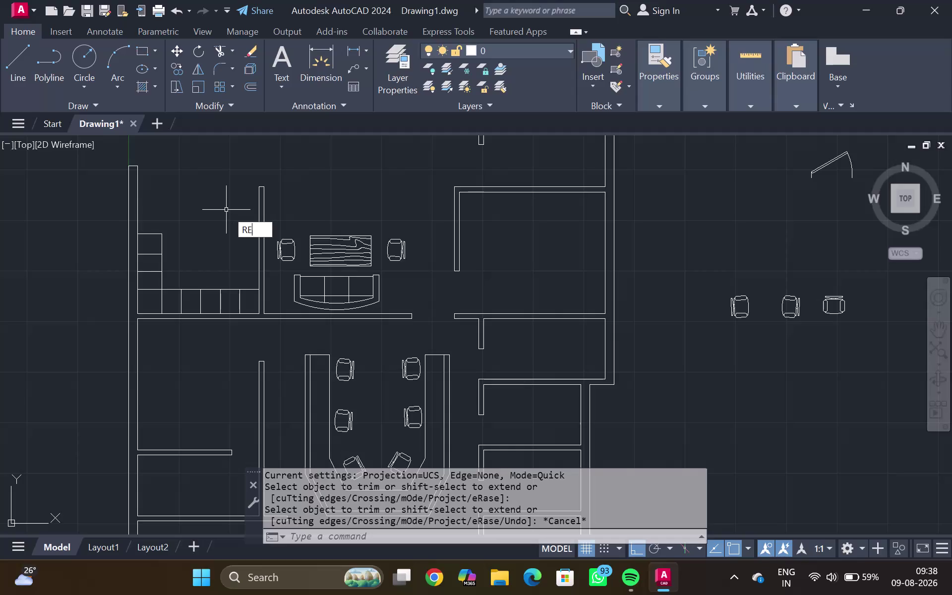
Draw a rectangle between two corners in the top-left room.
key(c)
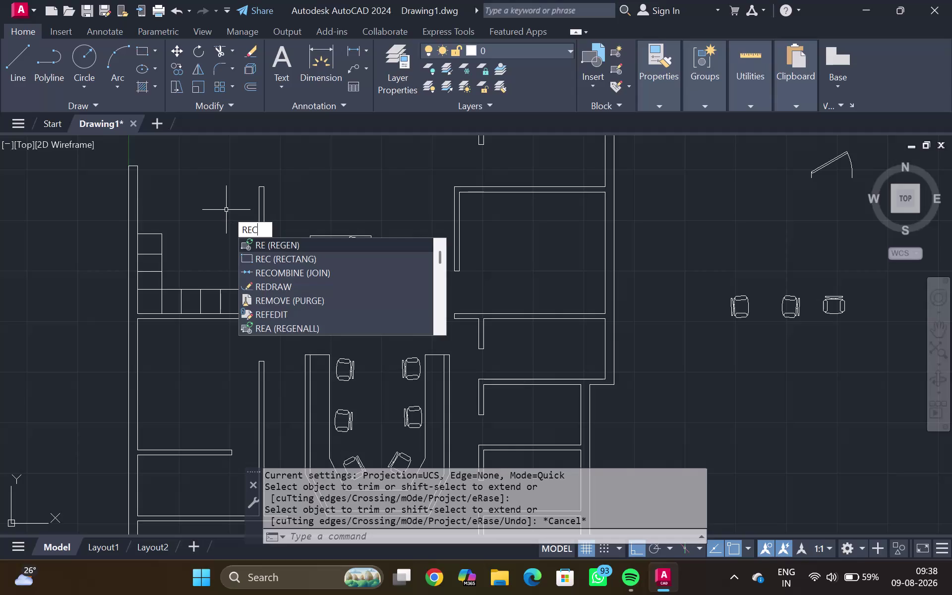
key(Return)
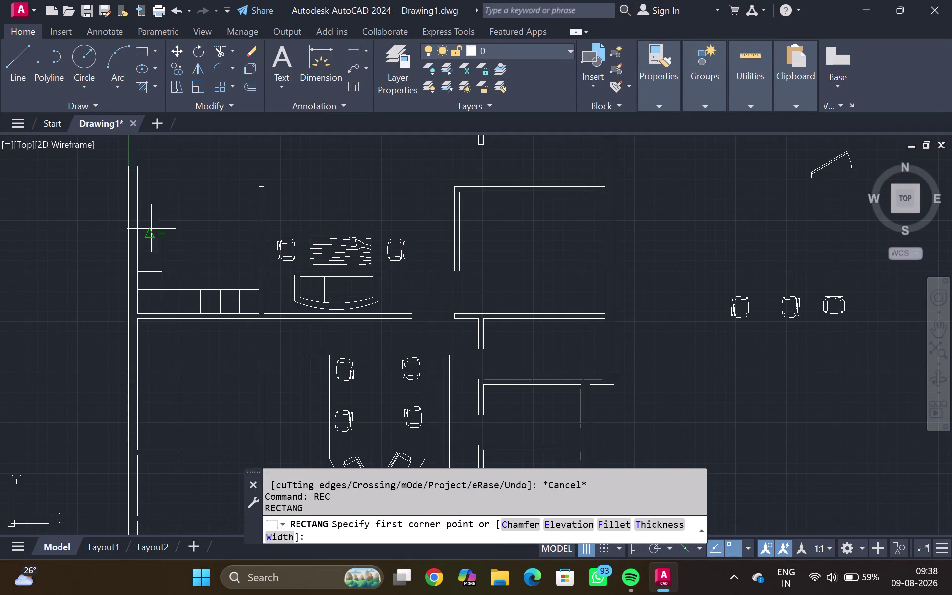
scroll(up, 3)
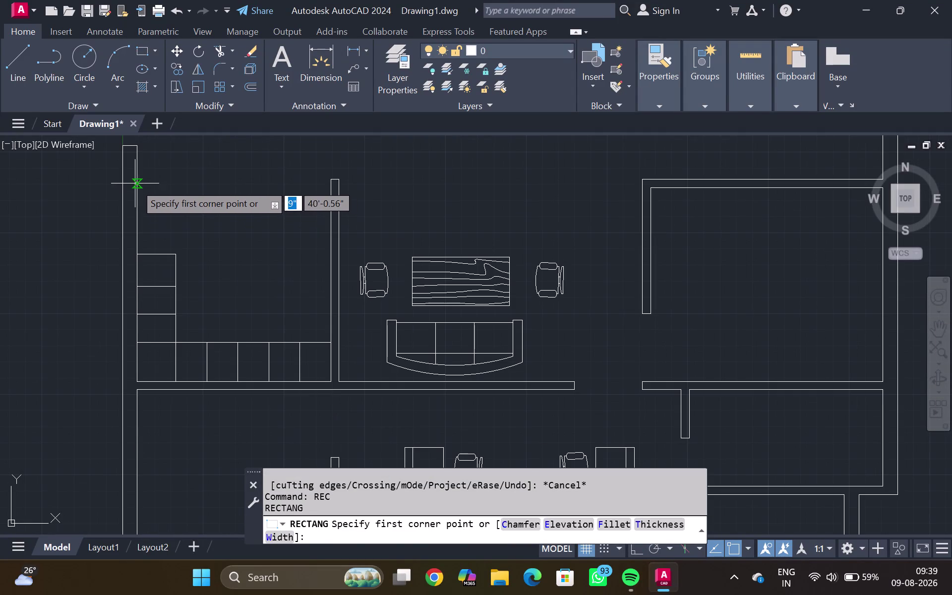
click(134, 184)
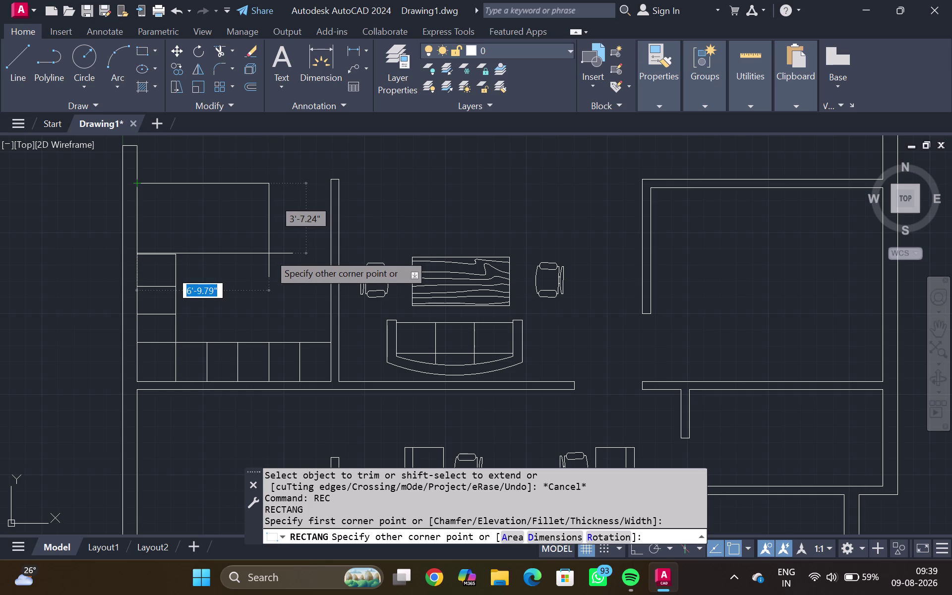
scroll(up, 3)
click(262, 255)
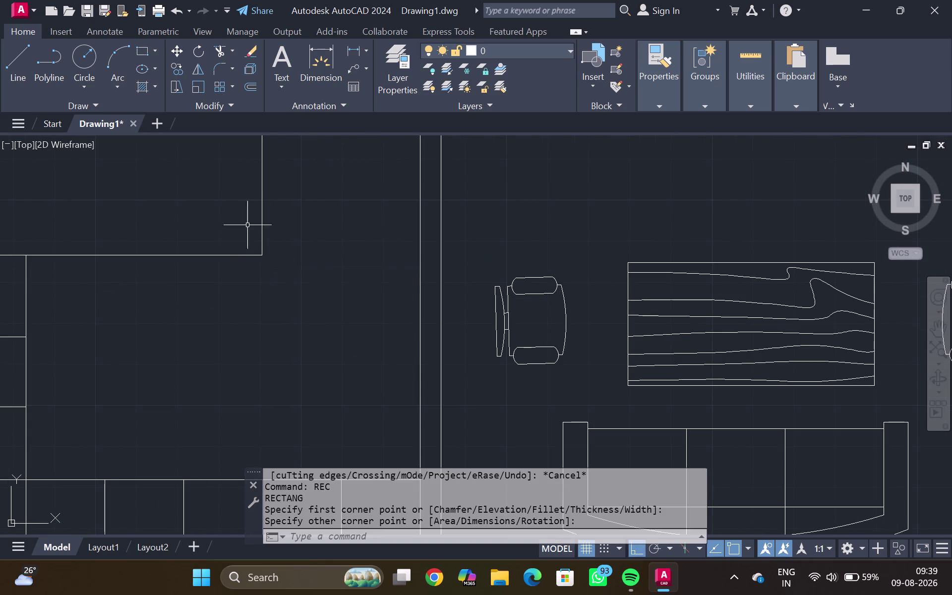
key(Escape)
scroll(down, 3)
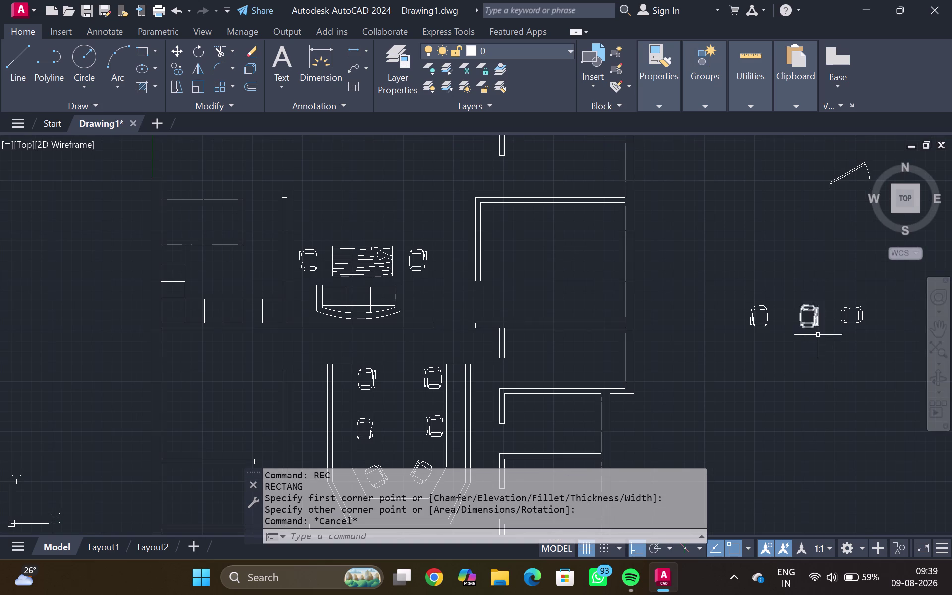
Lower the rectangle's top corners with grips to make a slim counter.
click(225, 201)
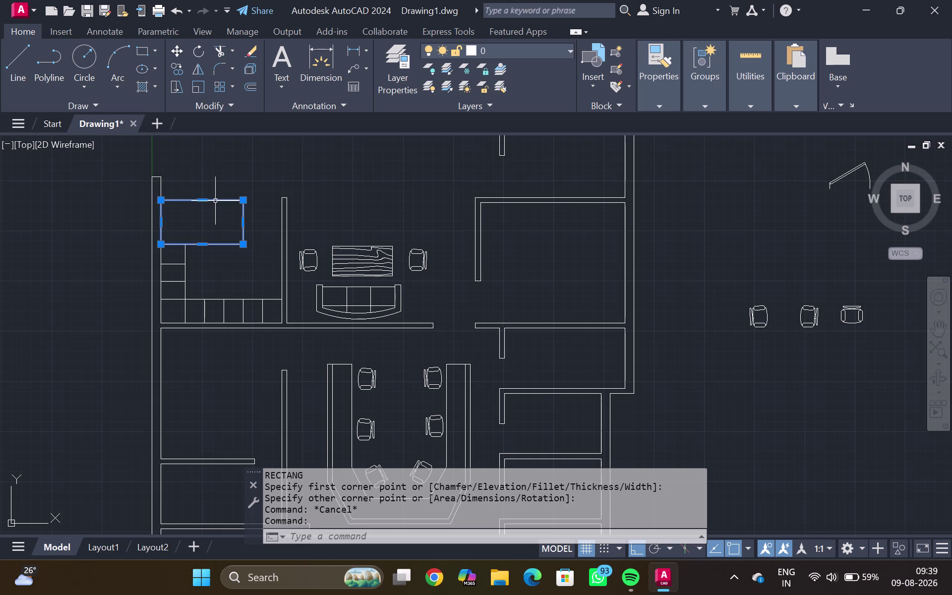
click(163, 201)
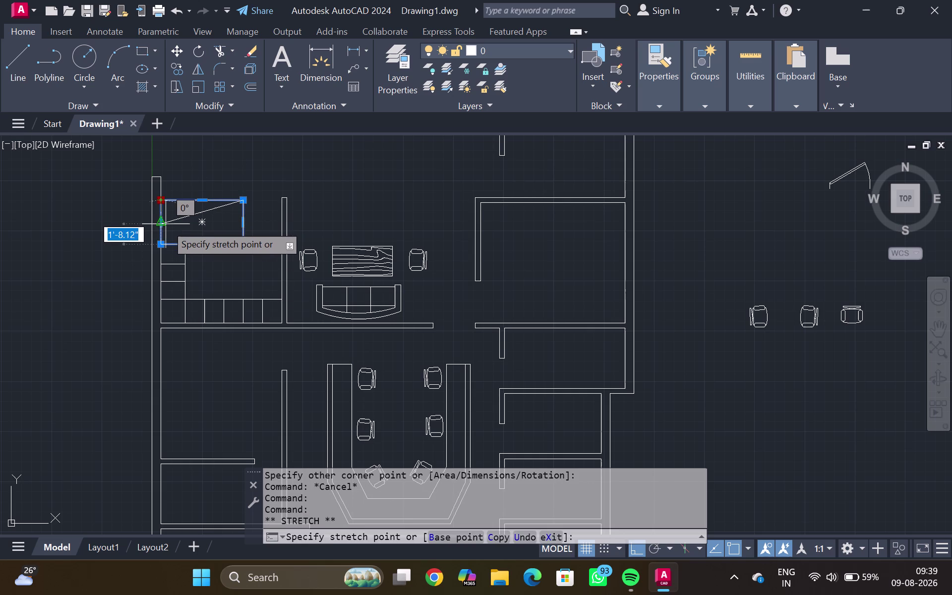
click(162, 222)
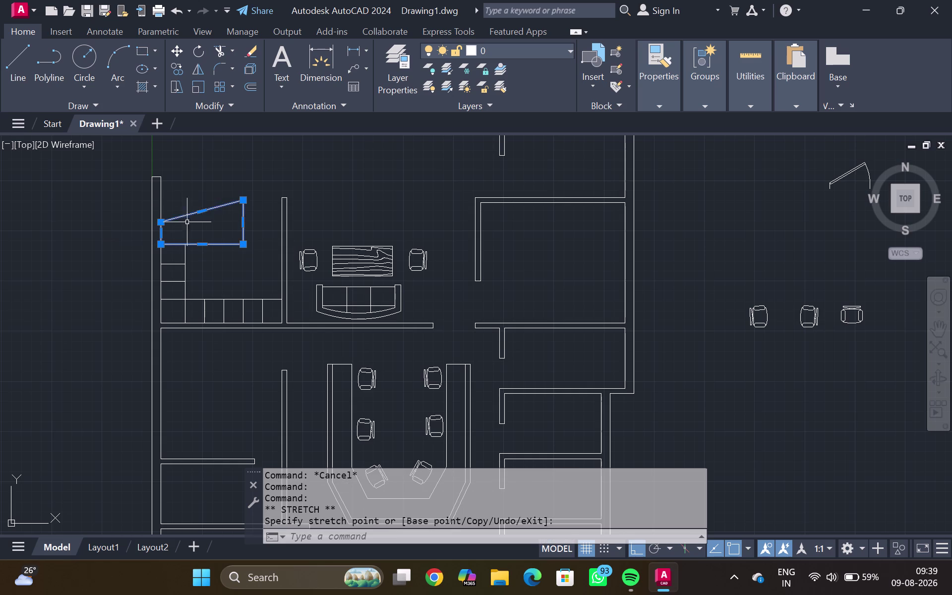
click(244, 199)
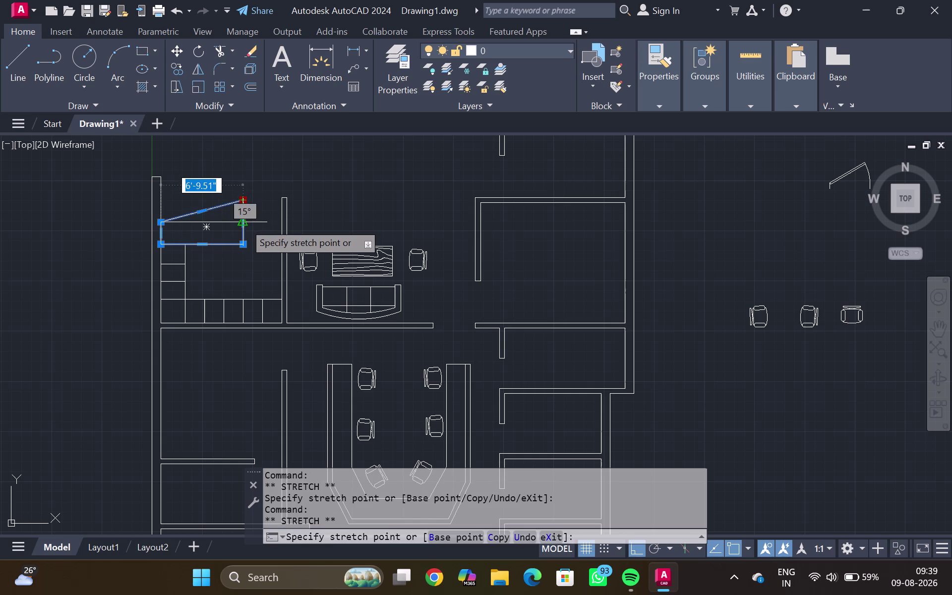
click(244, 223)
key(Escape)
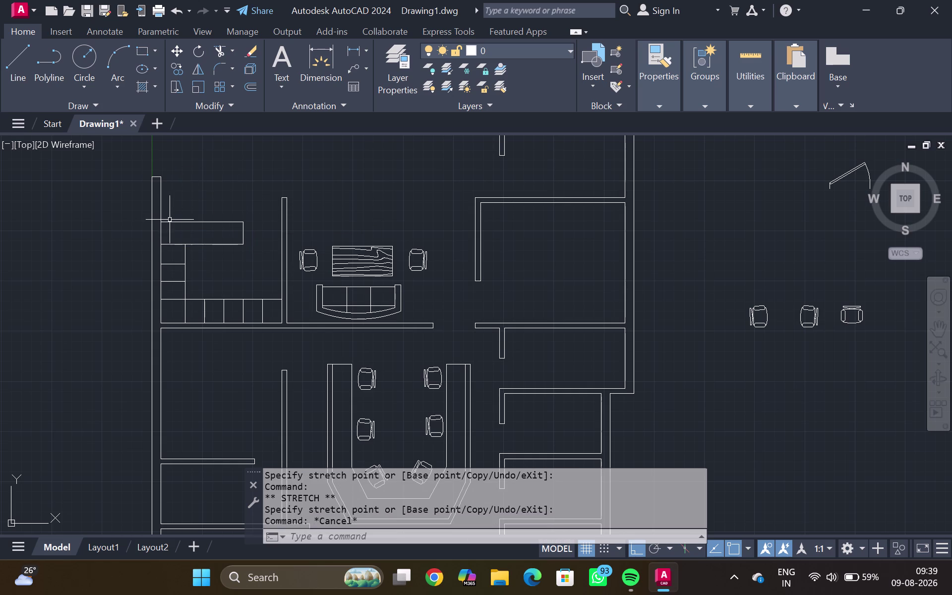
click(851, 305)
text(CO)
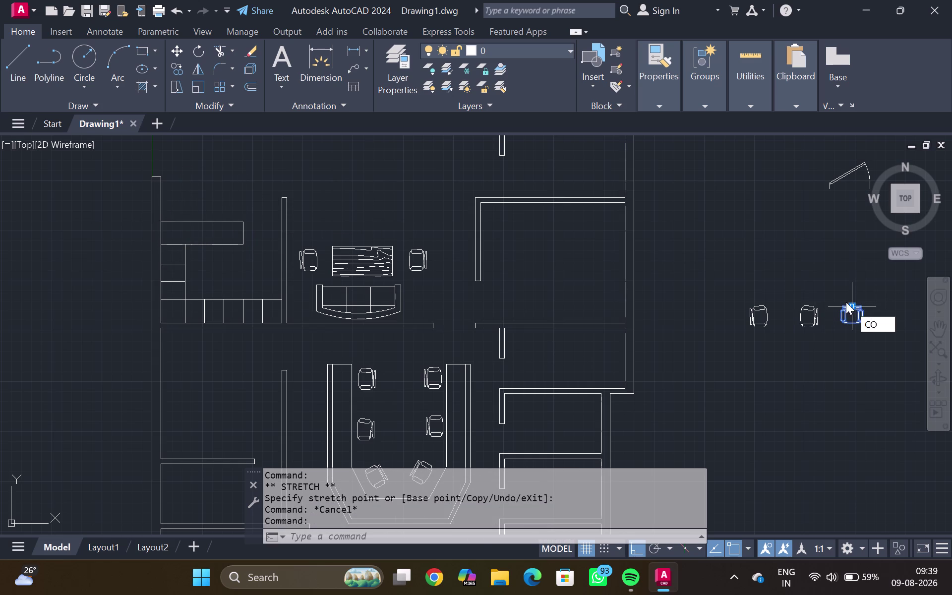
Copy the spare chair to three positions in a row above the counter.
key(Return)
click(852, 306)
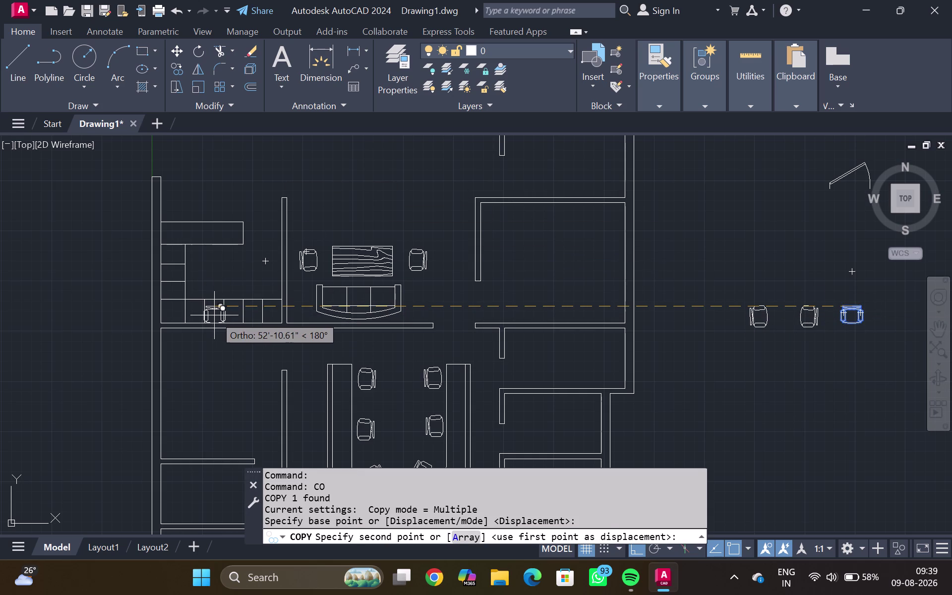
key(F8)
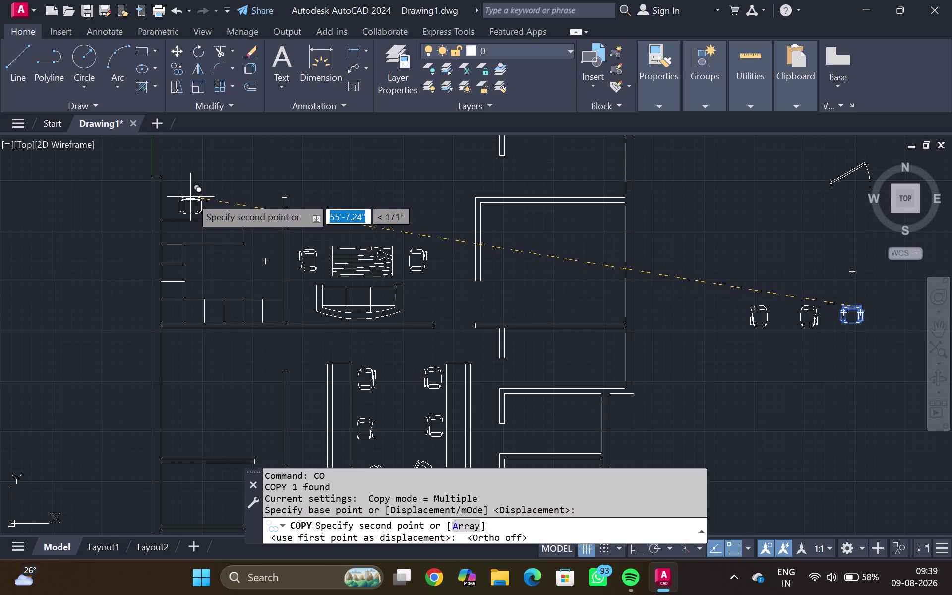
scroll(up, 3)
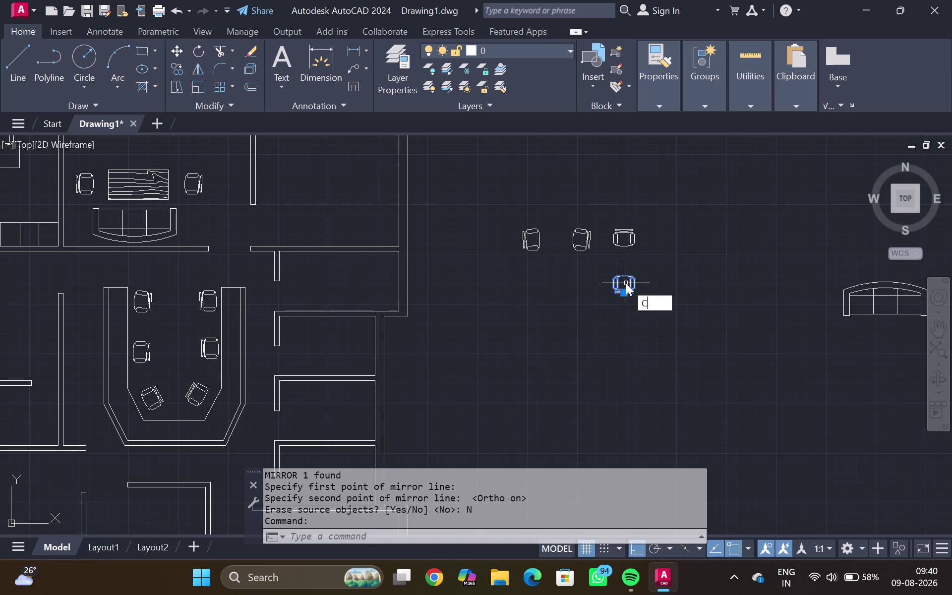
Copy the flipped chair to a spot below the counter.
text(O)
key(Return)
click(621, 293)
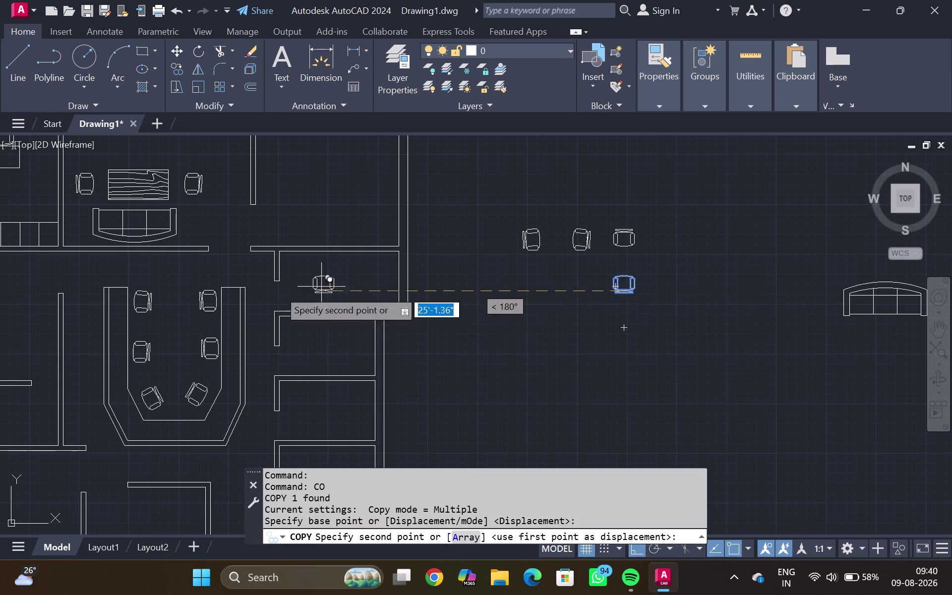
scroll(down, 3)
middle_drag(8, 270, 378, 293)
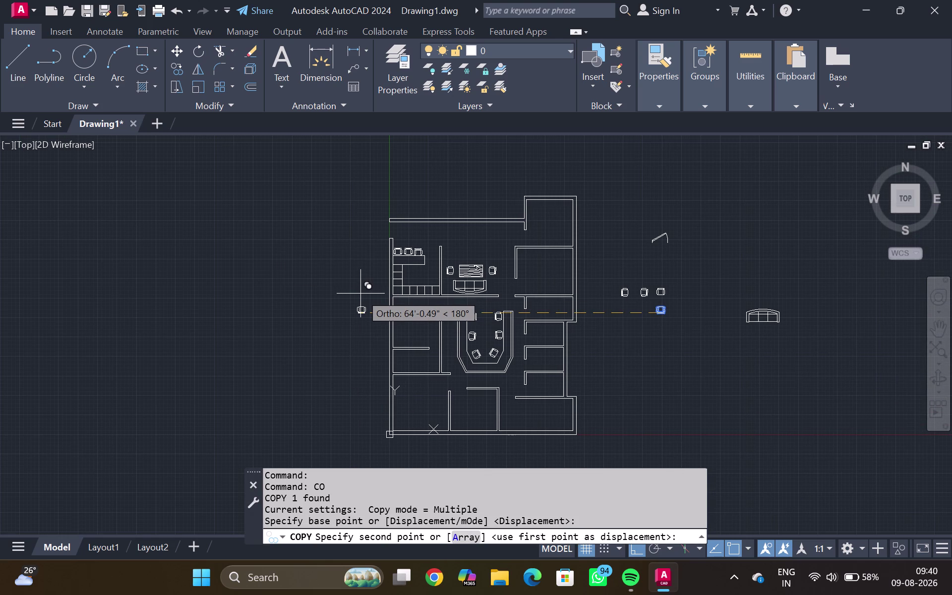
key(F8)
scroll(up, 3)
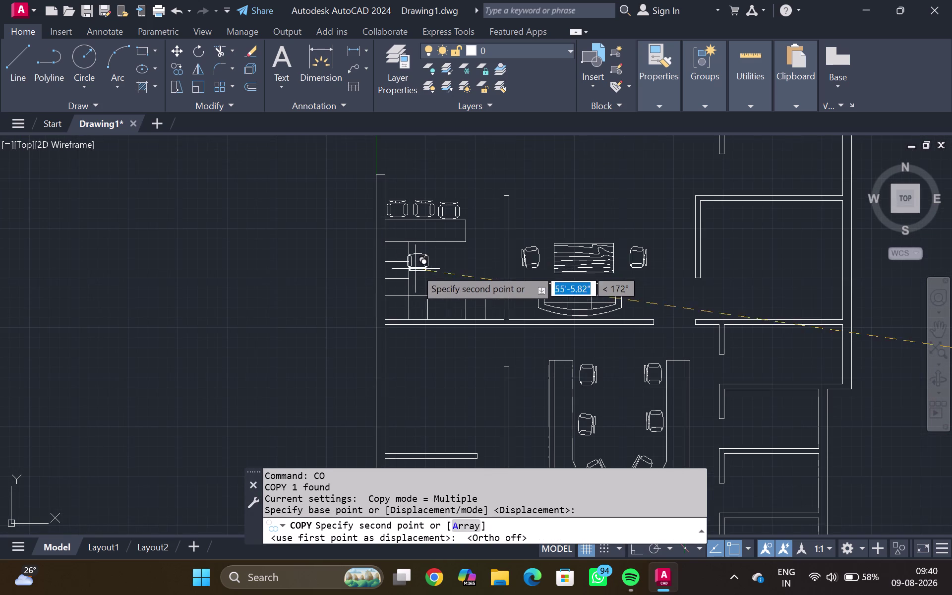
click(429, 265)
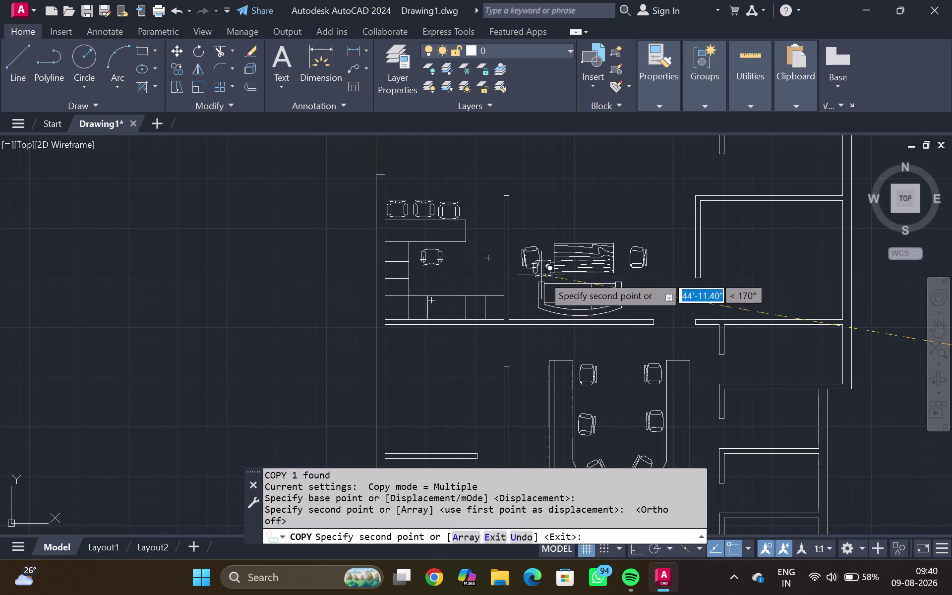
key(Escape)
scroll(down, 3)
middle_drag(639, 320, 594, 218)
scroll(up, 3)
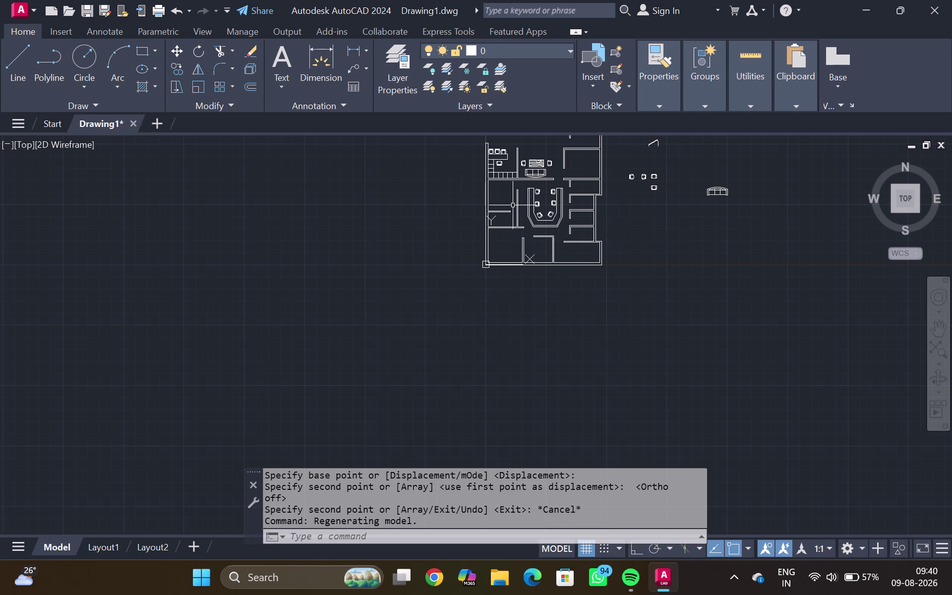
Draw a tall rectangle against the wall as the desk's left side.
scroll(up, 3)
middle_drag(478, 189, 475, 247)
scroll(up, 3)
scroll(up, 3)
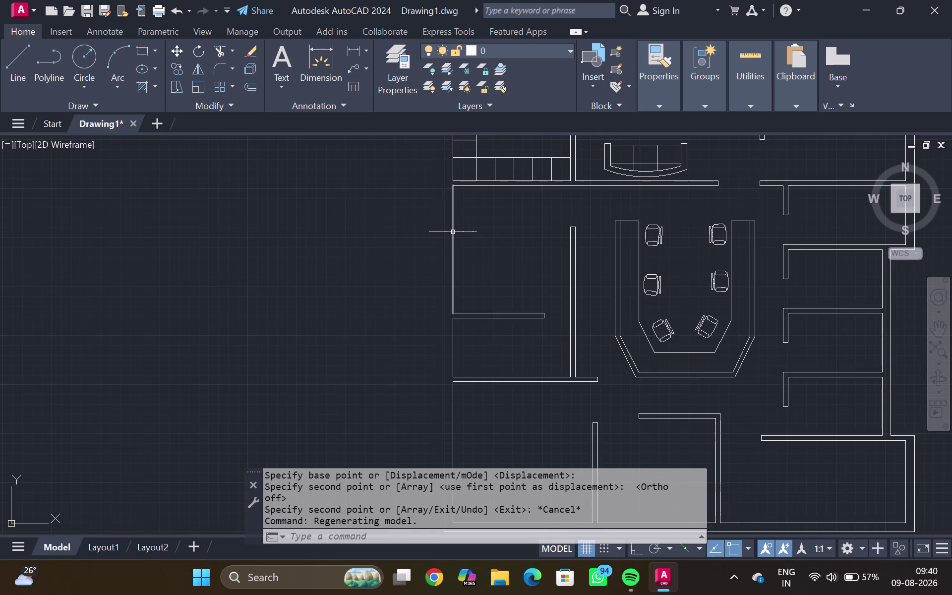
key(r)
text(EC)
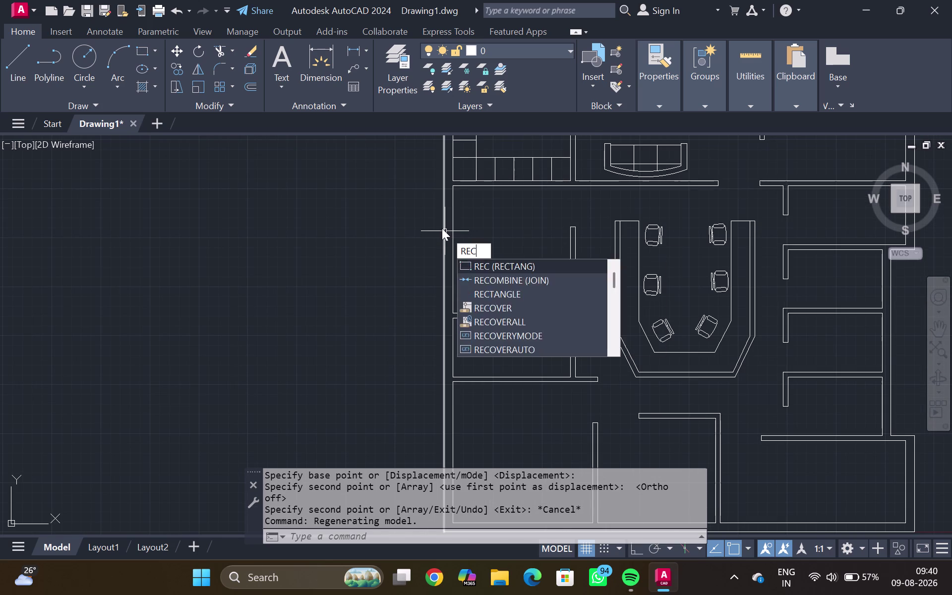
key(Return)
click(453, 234)
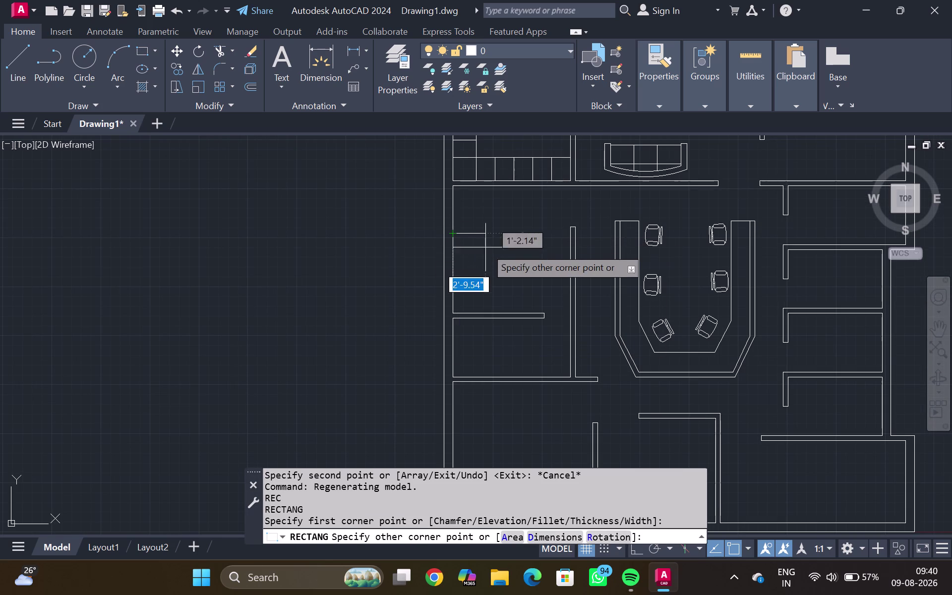
scroll(up, 3)
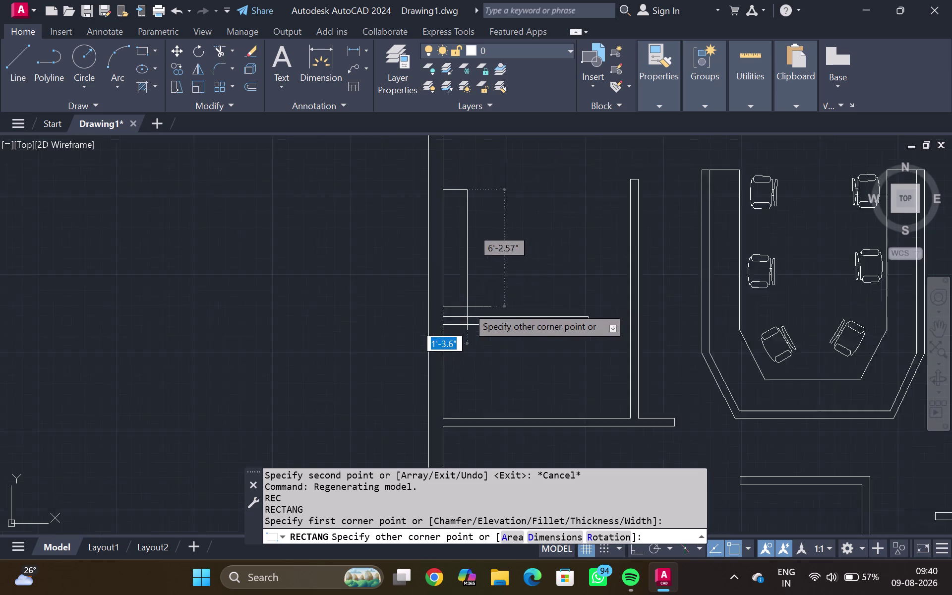
click(464, 322)
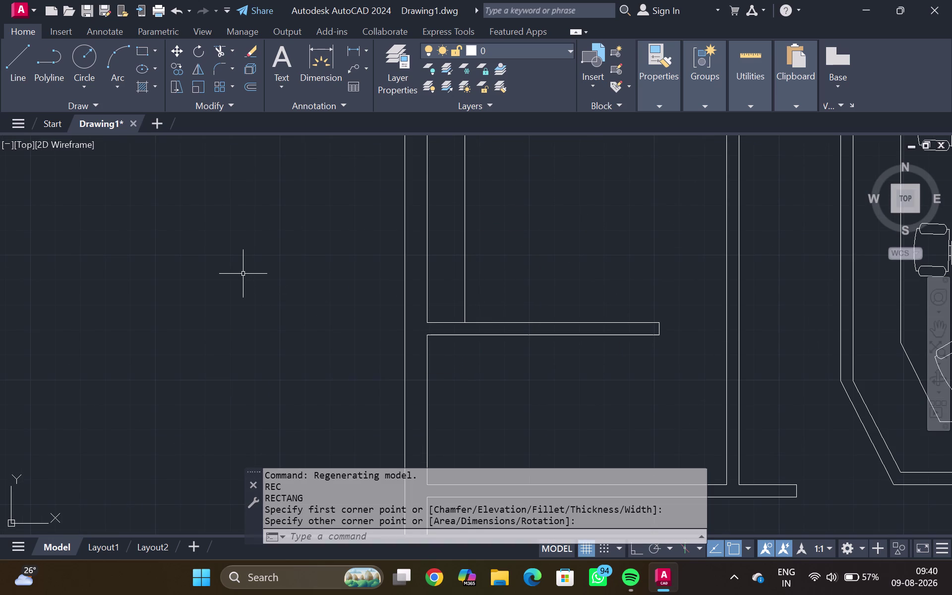
Draw the small connecting rectangle at the desk's inner corner.
text(REC)
key(Return)
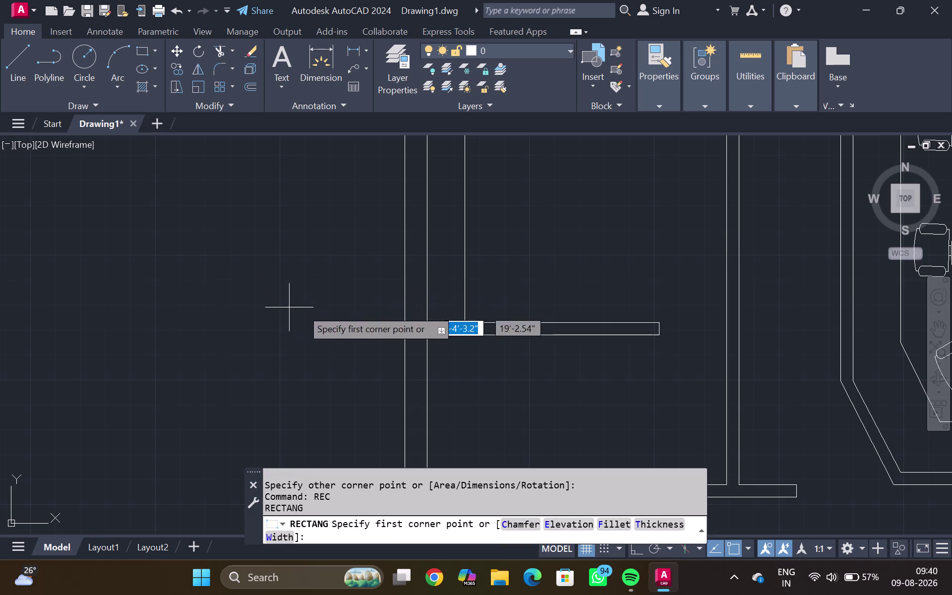
click(469, 325)
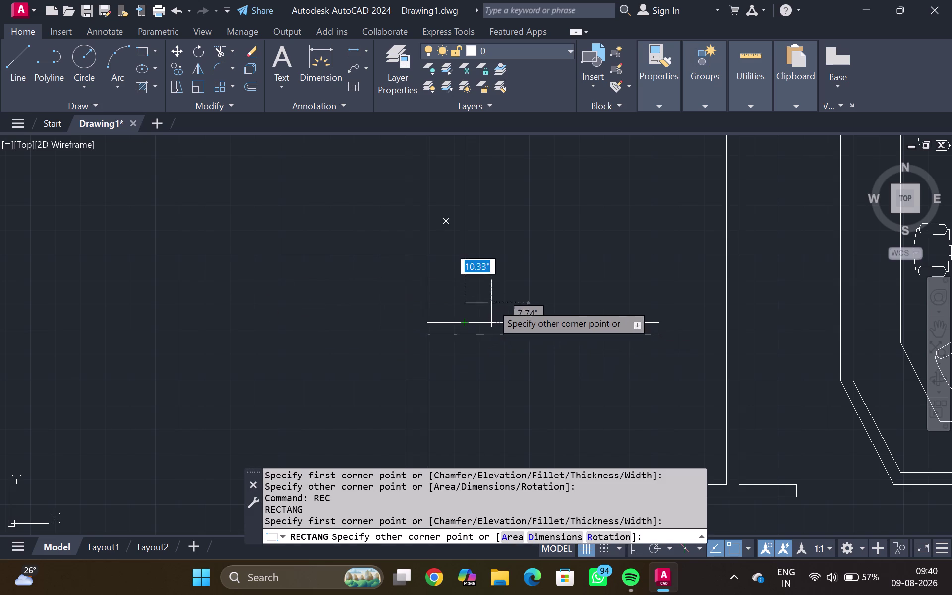
click(529, 292)
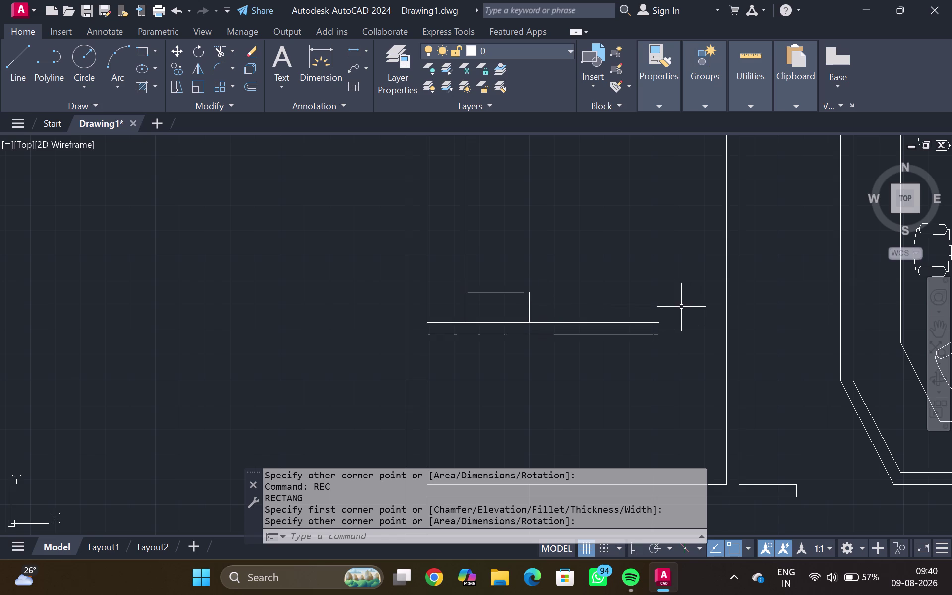
Draw a tall rectangle as the desk's right side.
key(t)
key(BackSpace)
text(REC)
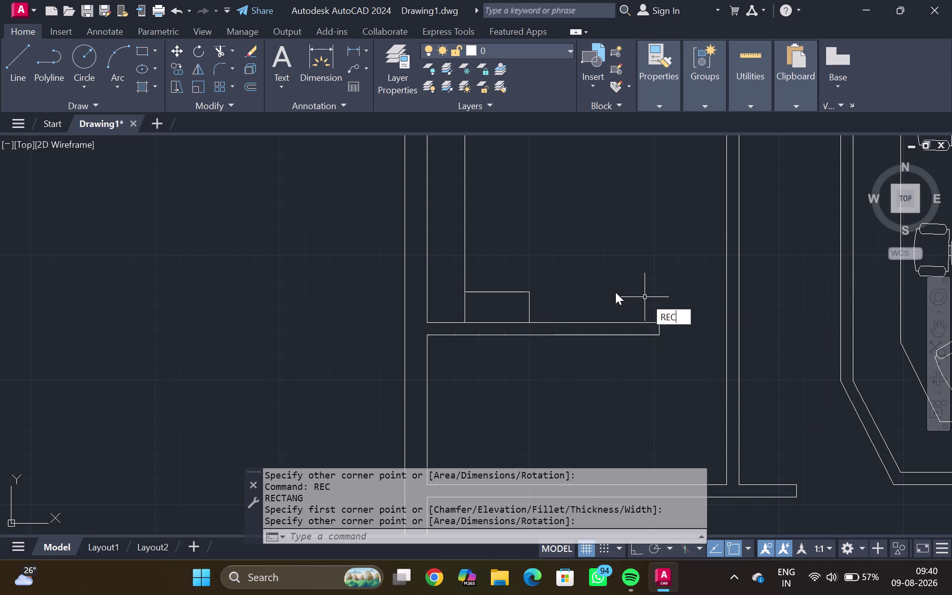
key(Return)
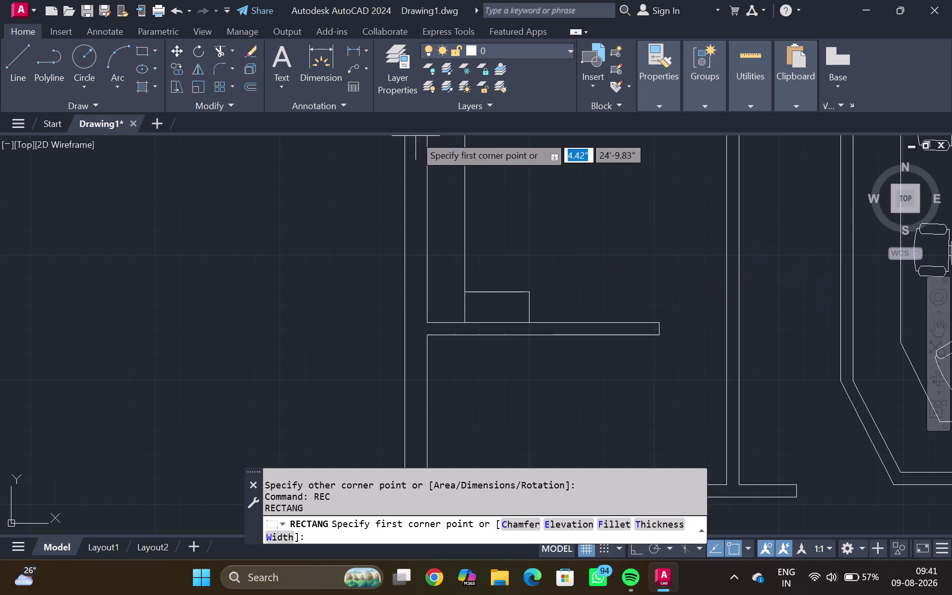
middle_drag(460, 195, 462, 312)
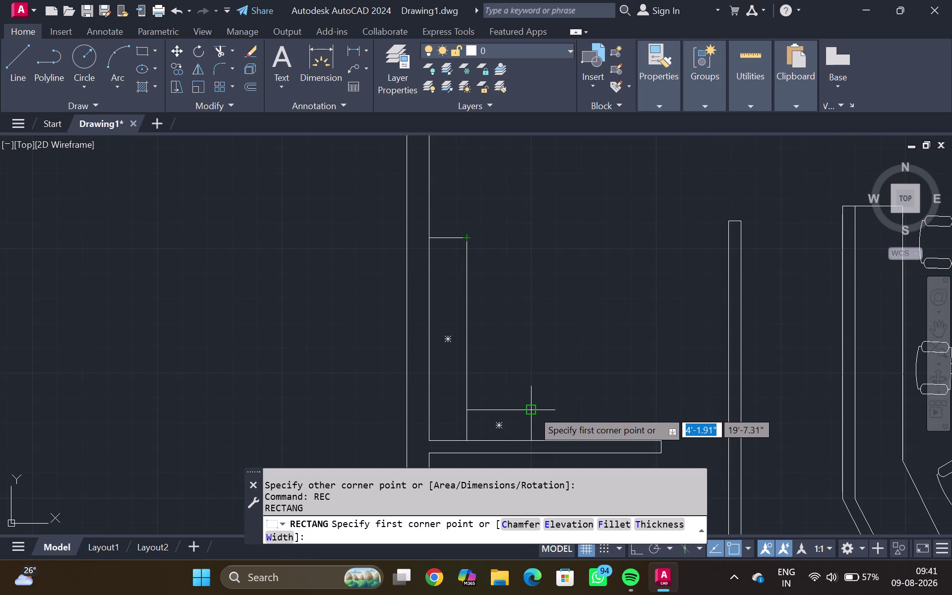
click(528, 236)
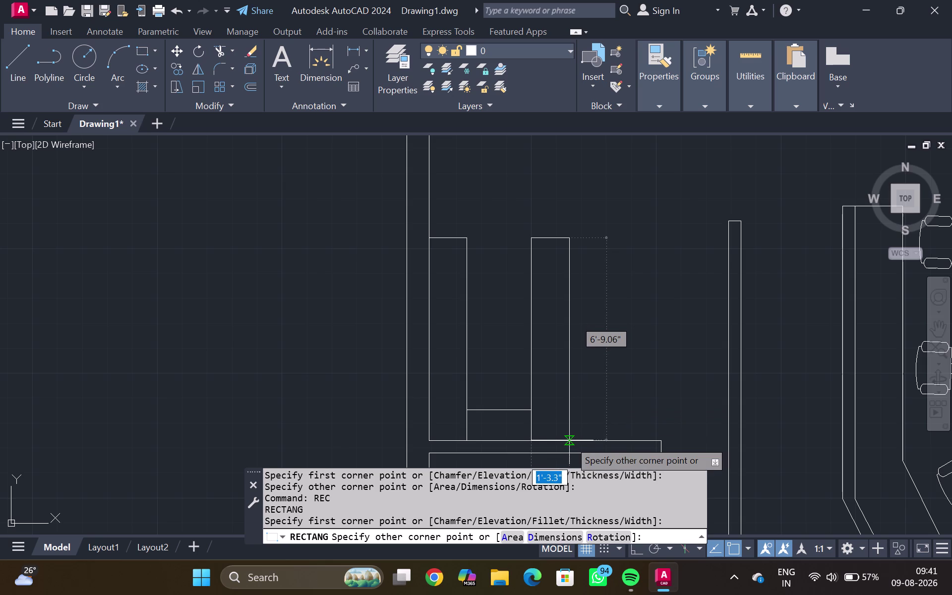
click(570, 441)
key(Escape)
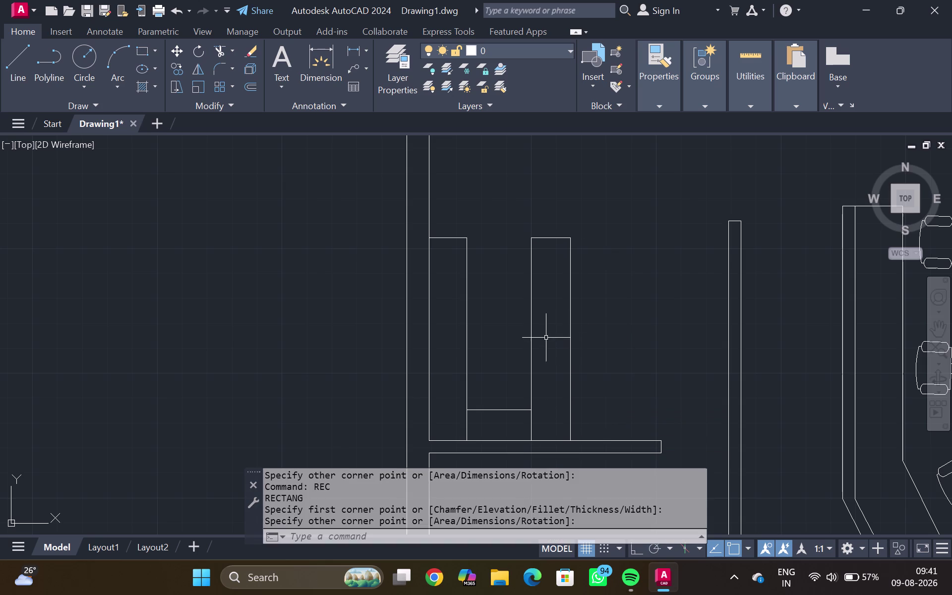
Pan back to the conference table and select a chair.
scroll(down, 3)
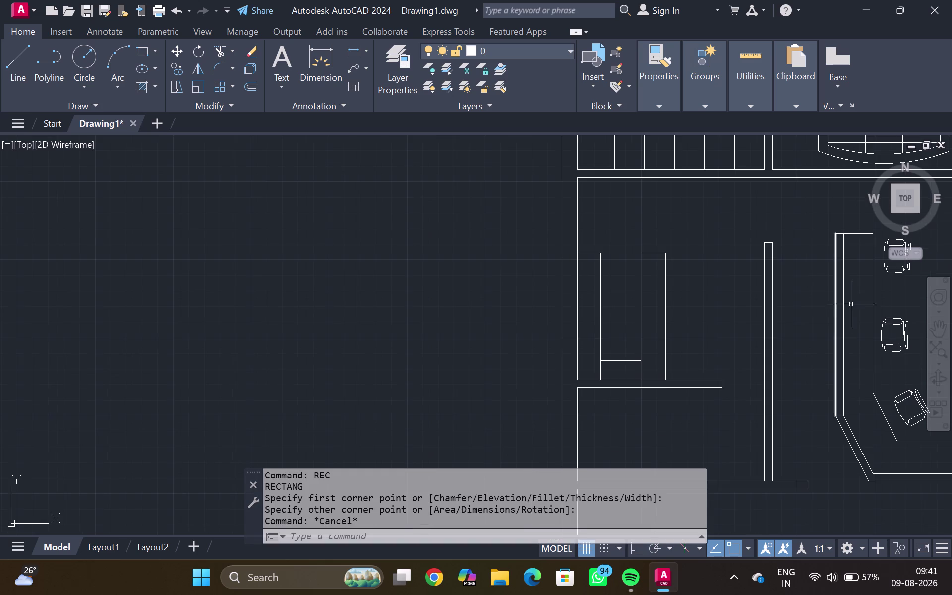
scroll(down, 3)
middle_drag(823, 316, 690, 311)
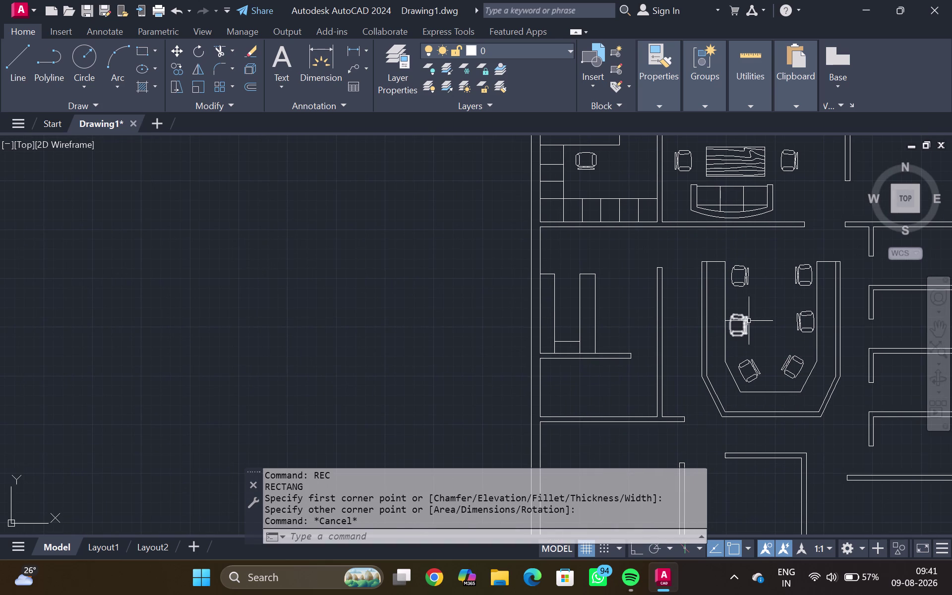
click(746, 321)
Copy the conference chair to three positions along the desk.
key(c)
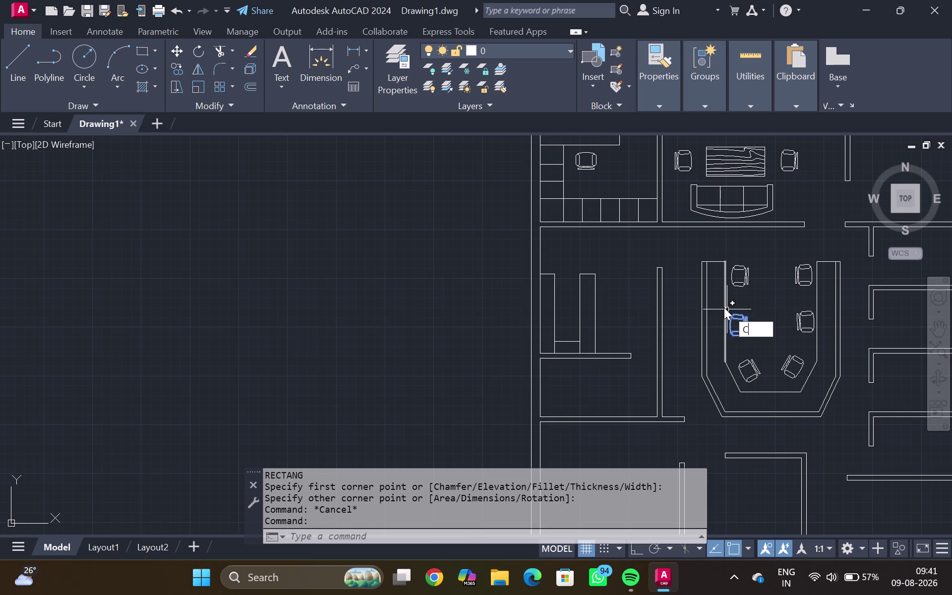
key(o)
key(Return)
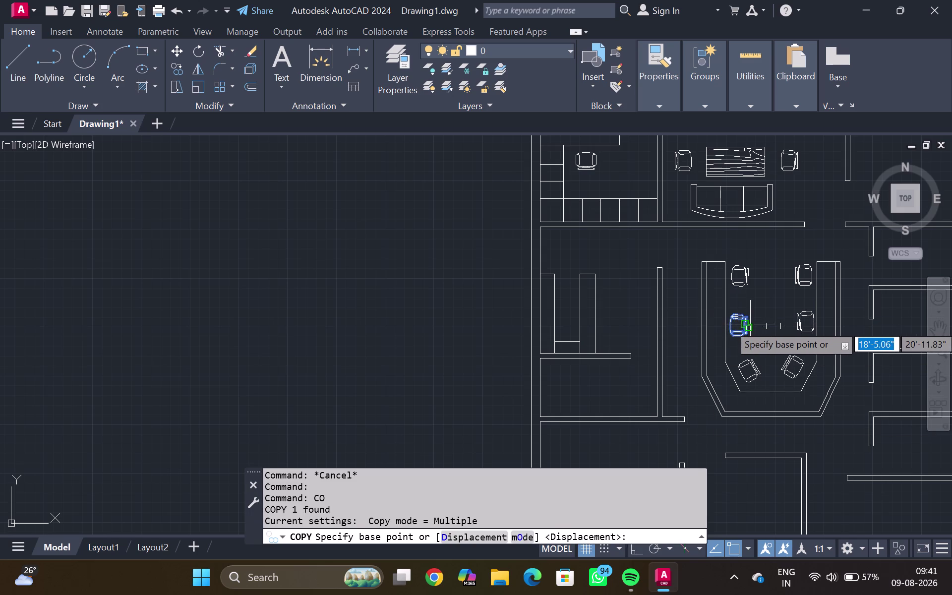
click(750, 324)
scroll(up, 3)
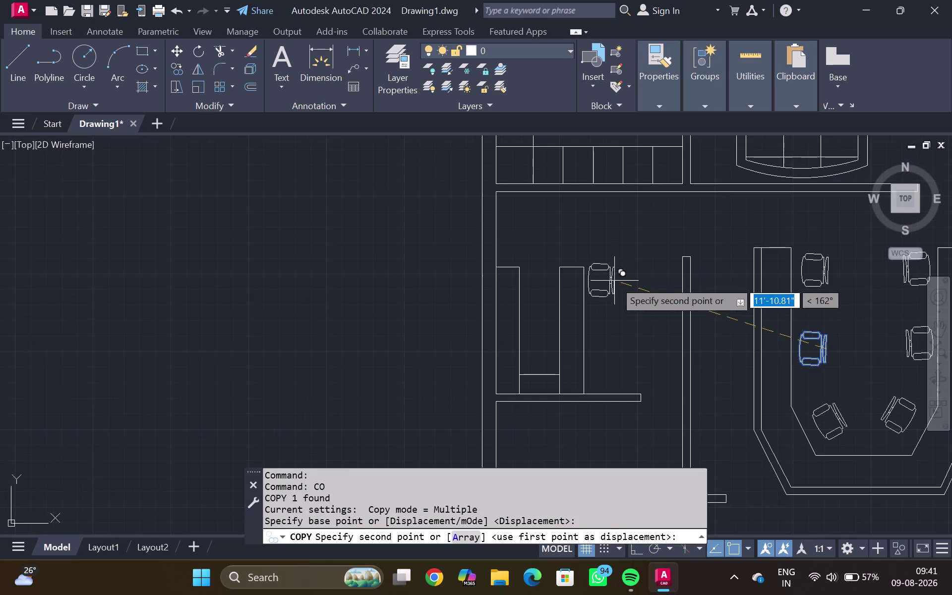
click(615, 288)
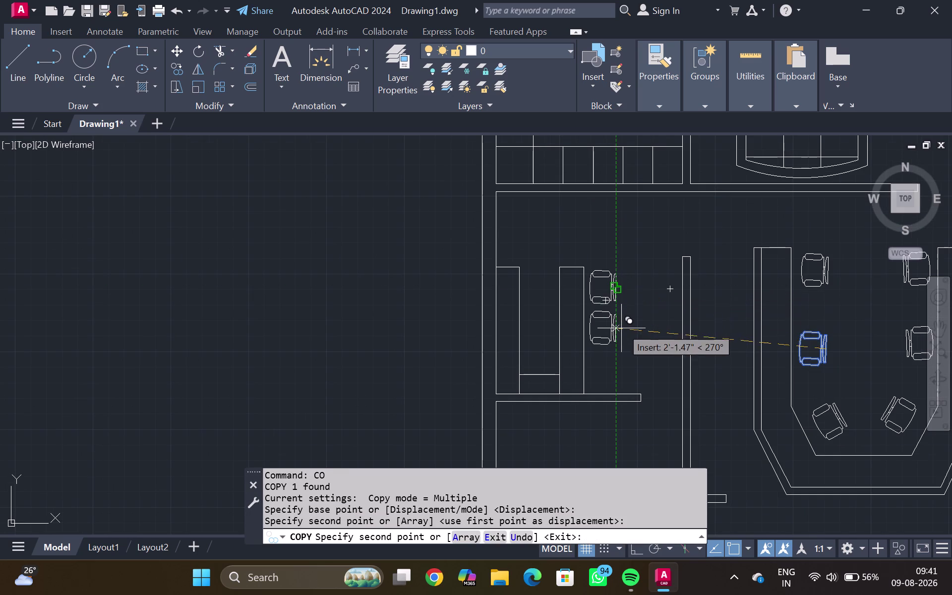
click(621, 328)
click(616, 369)
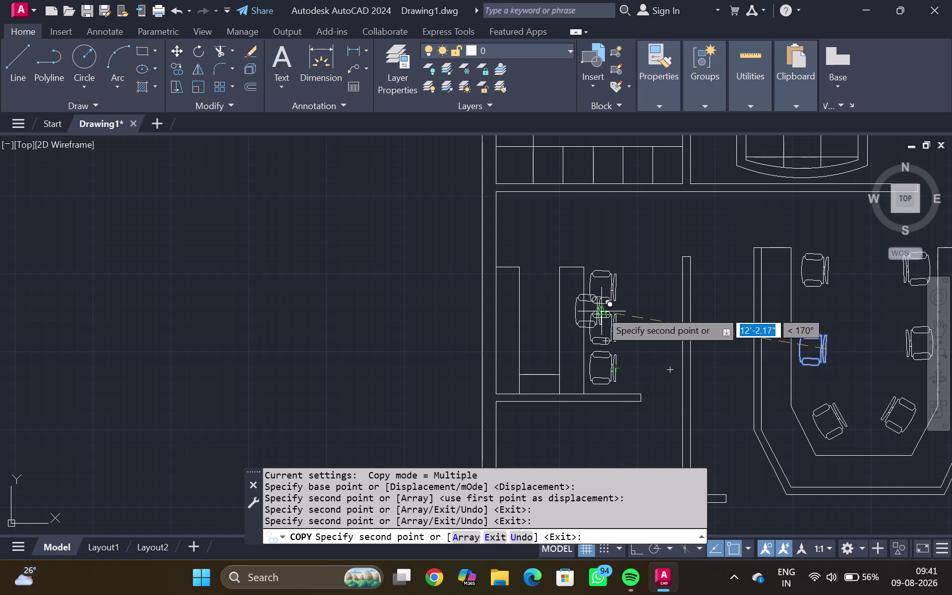
key(Escape)
Copy another conference chair to a spot at the desk.
scroll(down, 3)
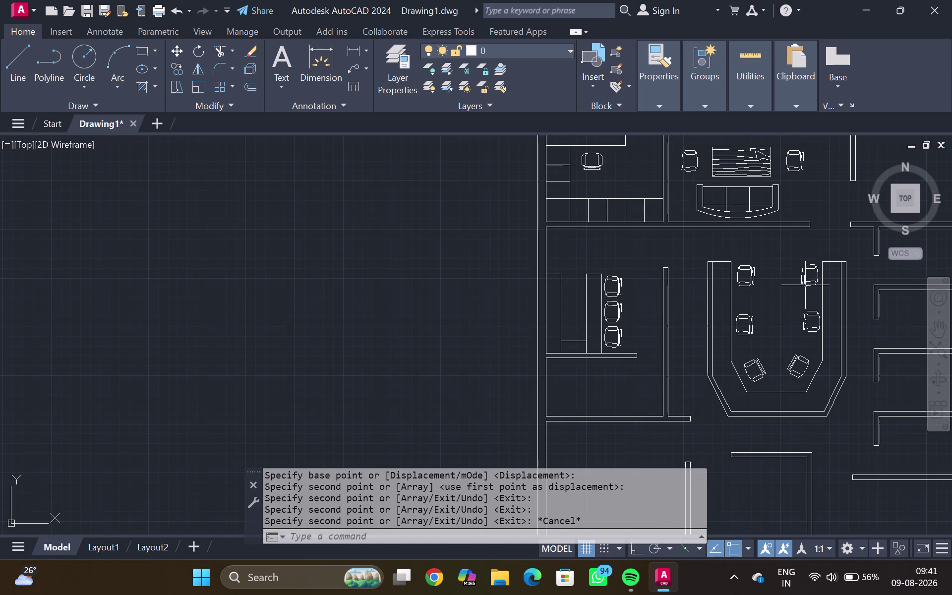
click(808, 277)
click(810, 281)
click(802, 271)
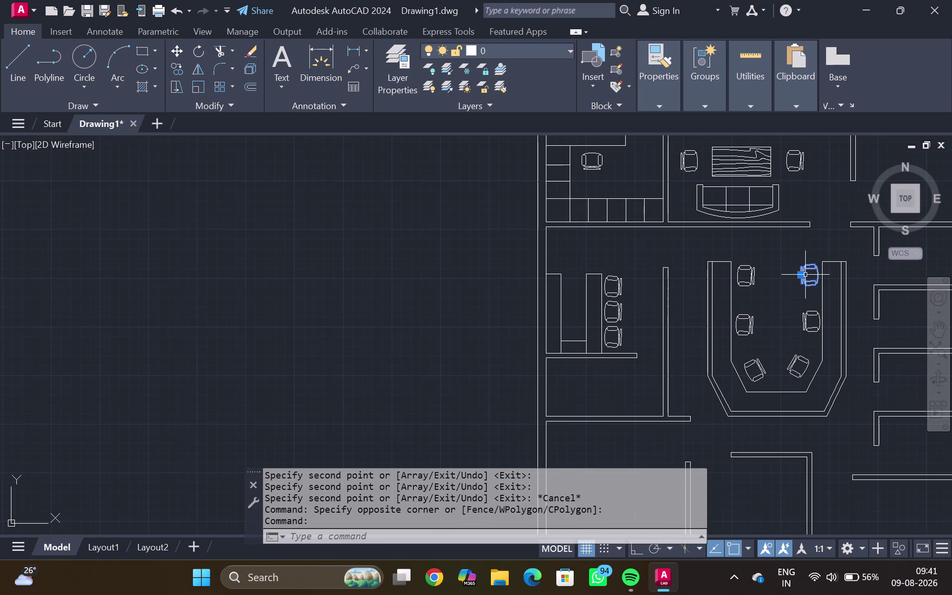
key(c)
key(o)
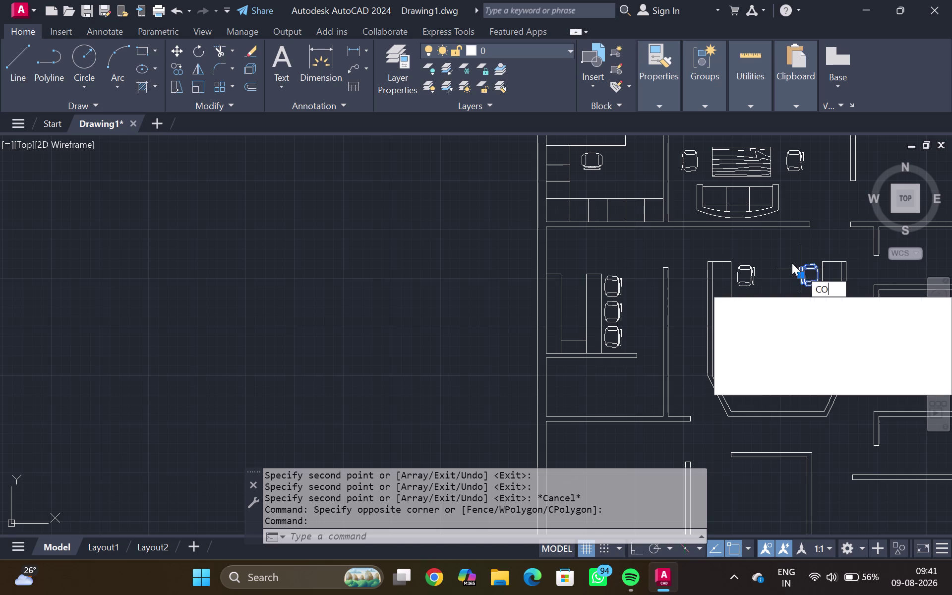
key(Return)
click(801, 273)
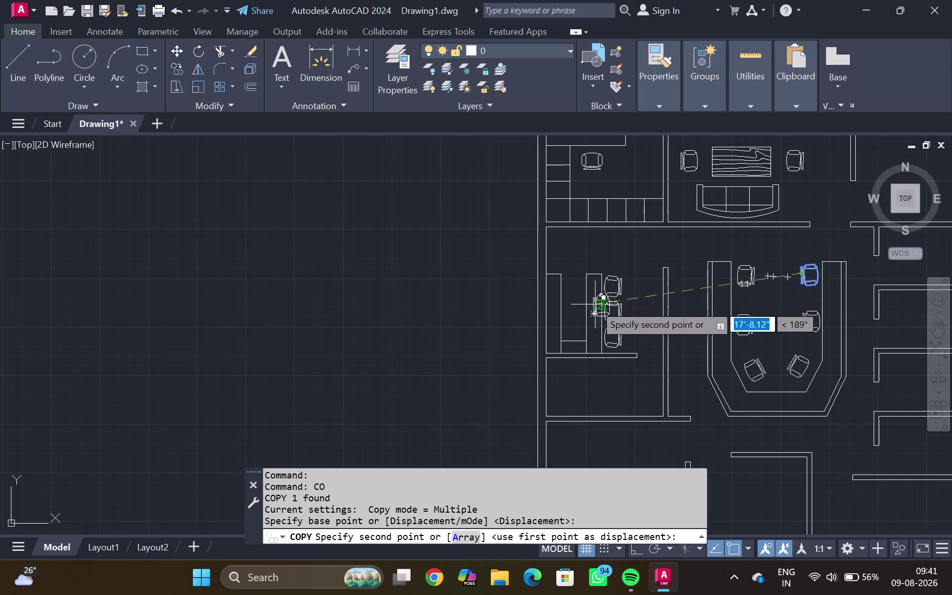
click(567, 303)
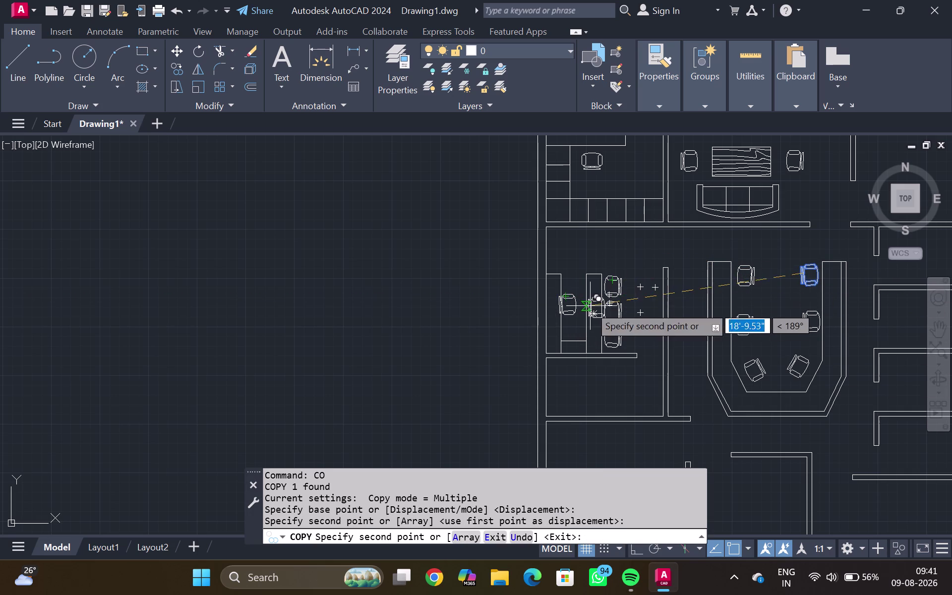
key(Escape)
Select the newly copied chair and pick a base point to move it.
click(575, 298)
key(m)
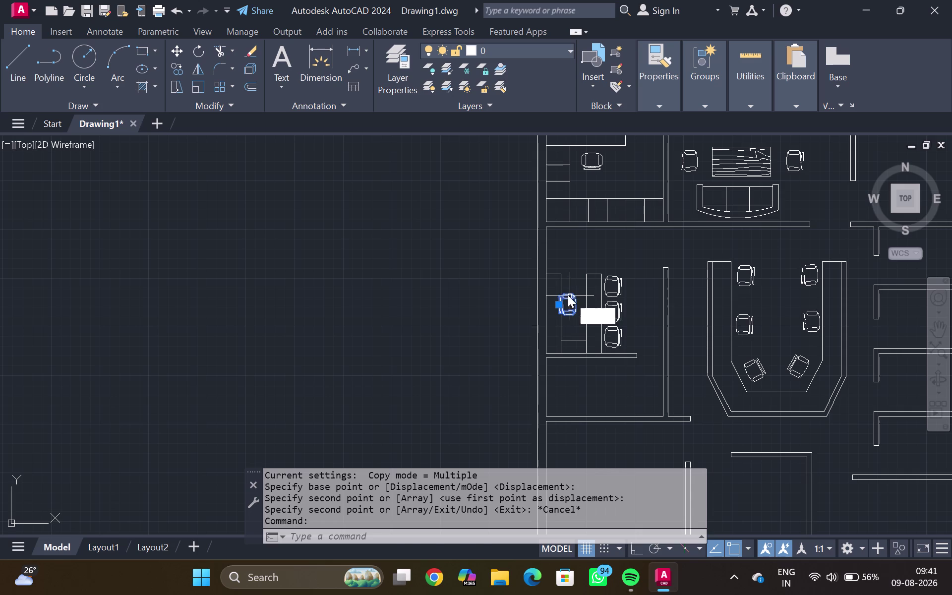
key(Return)
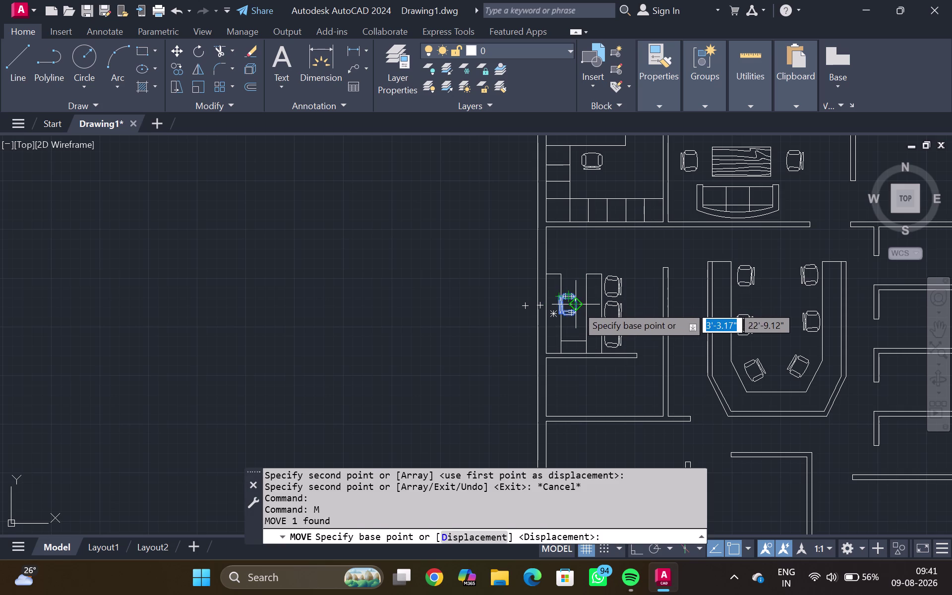
click(576, 305)
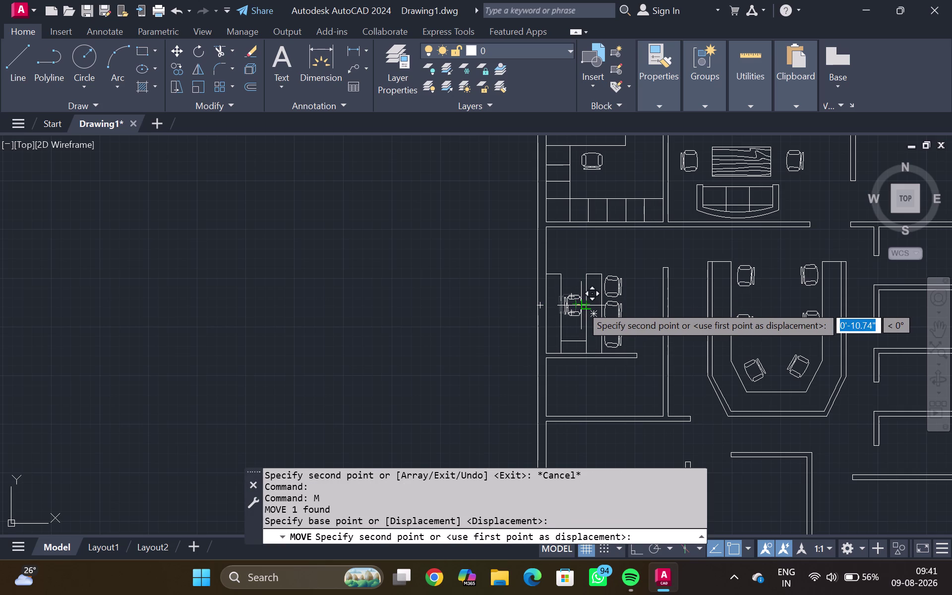
Click a new chair spot at the desk, cancel, and pan toward the lower-left room.
click(581, 306)
key(Escape)
scroll(down, 3)
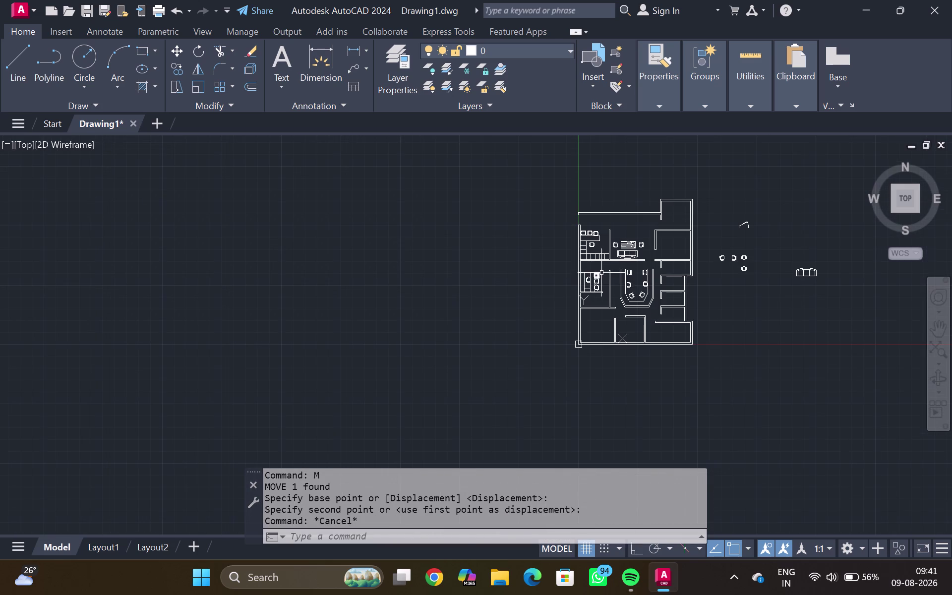
scroll(up, 3)
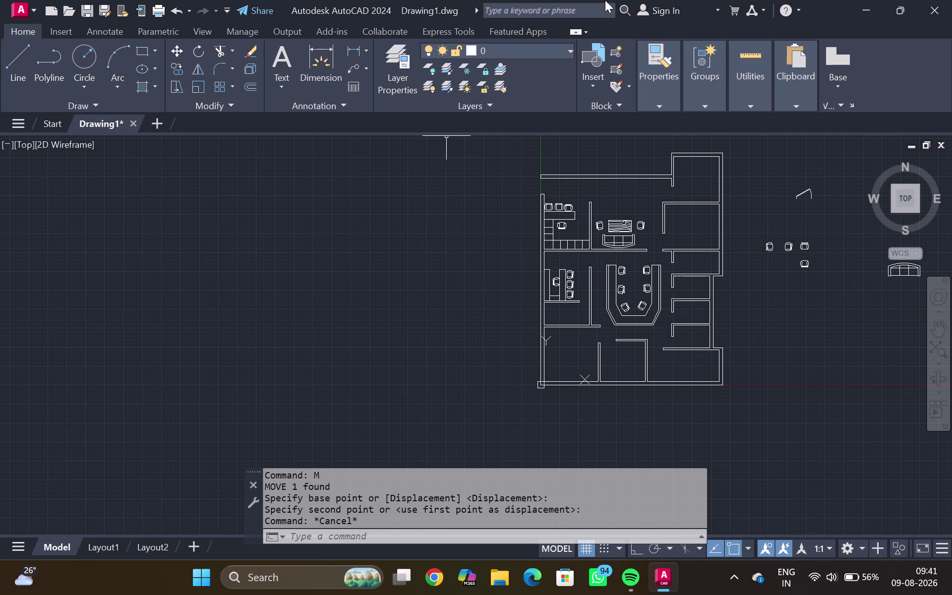
scroll(down, 3)
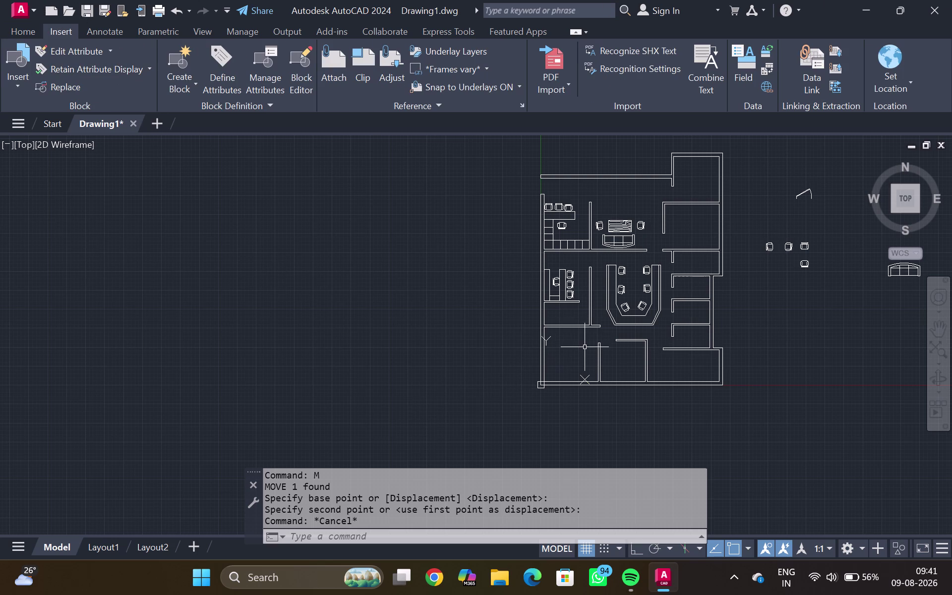
middle_drag(585, 347, 588, 326)
middle_drag(594, 288, 601, 264)
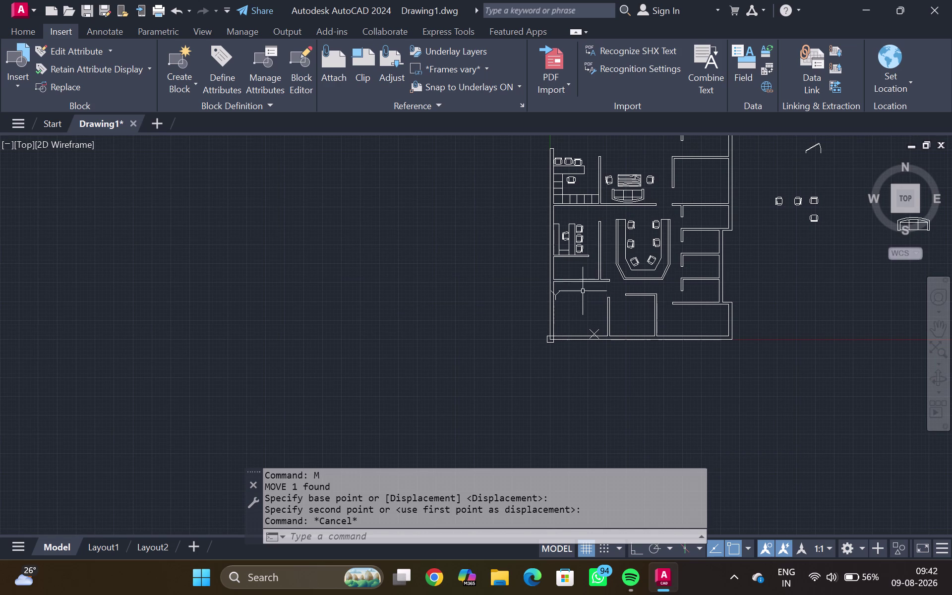
scroll(up, 3)
Draw a tall narrow rectangle between two corners in the lower-left room.
text(RE)
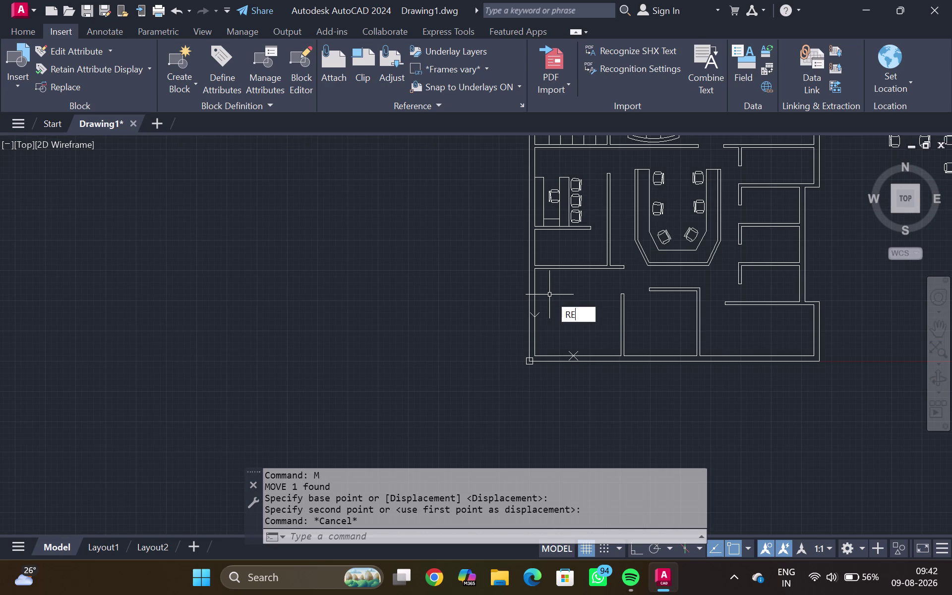
key(c)
key(Return)
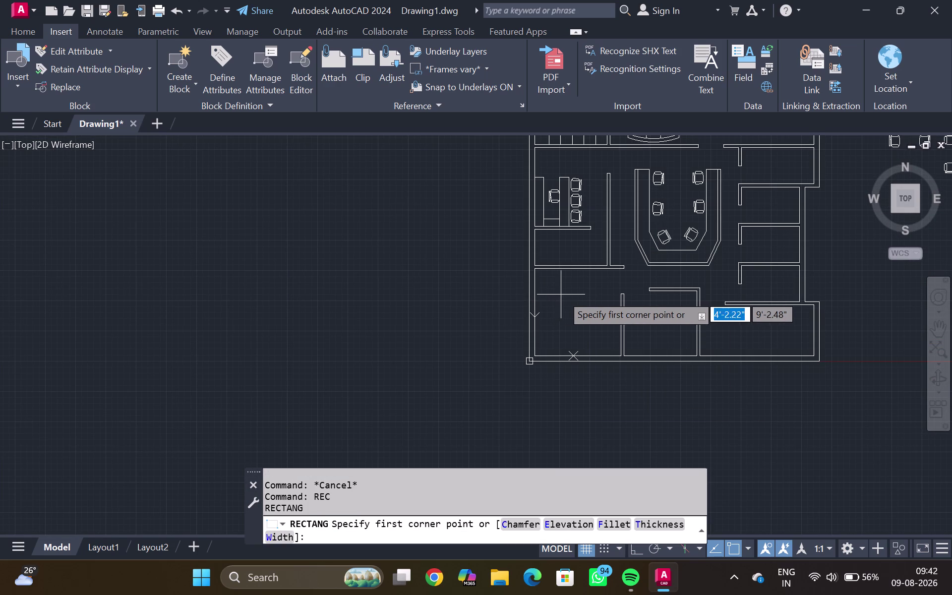
scroll(up, 3)
click(567, 295)
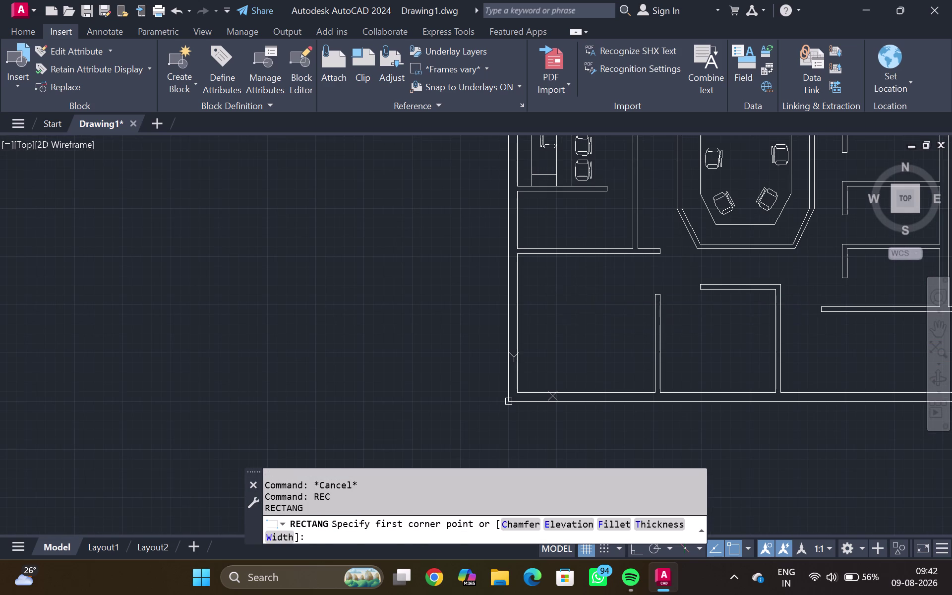
click(601, 363)
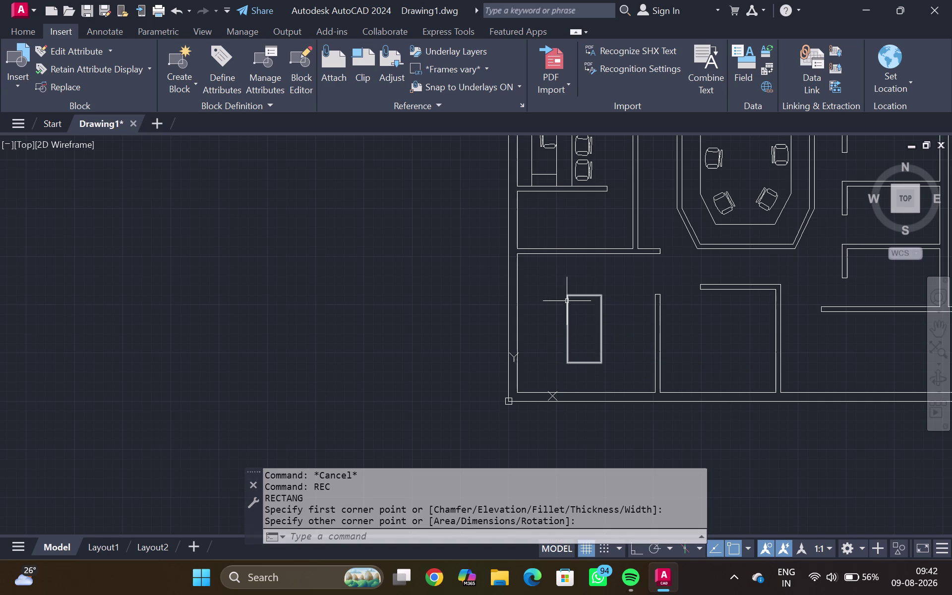
Cancel an unneeded second rectangle and select the new one.
scroll(up, 3)
key(r)
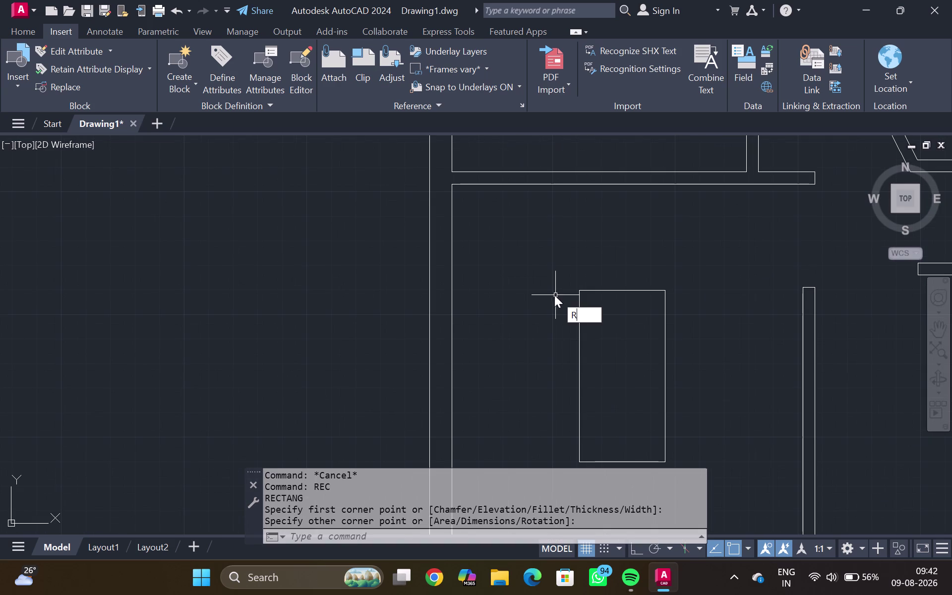
key(e)
key(c)
key(Return)
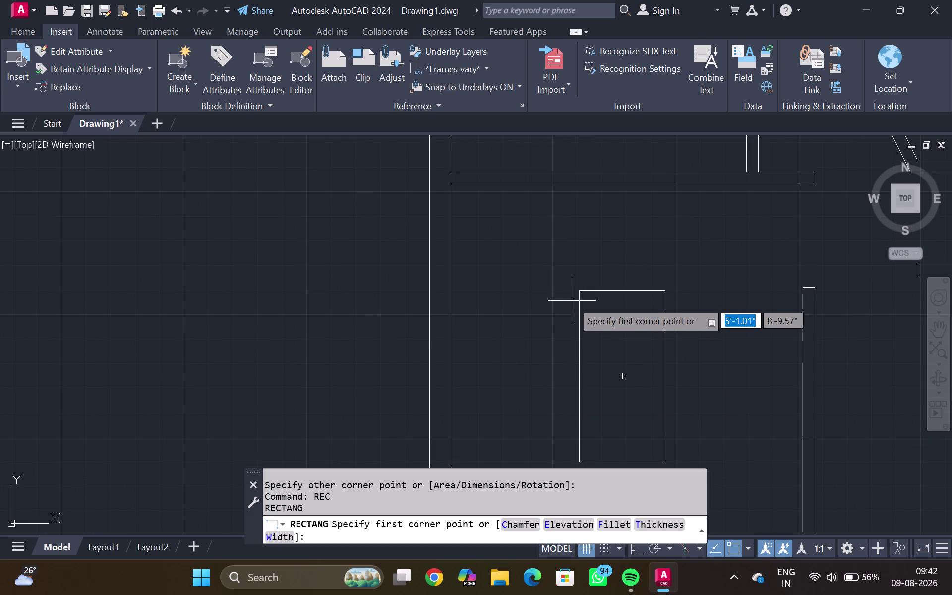
scroll(up, 3)
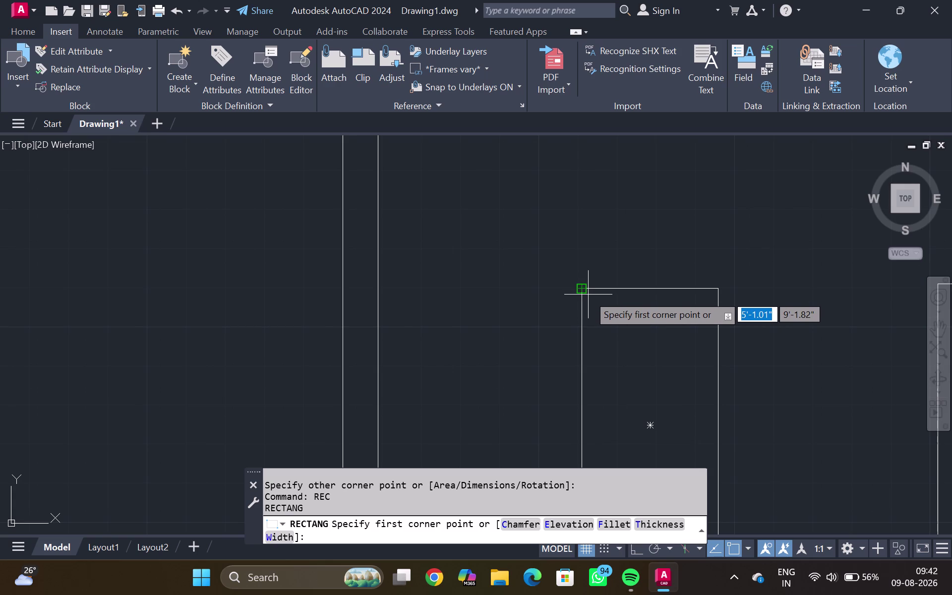
key(Escape)
click(599, 288)
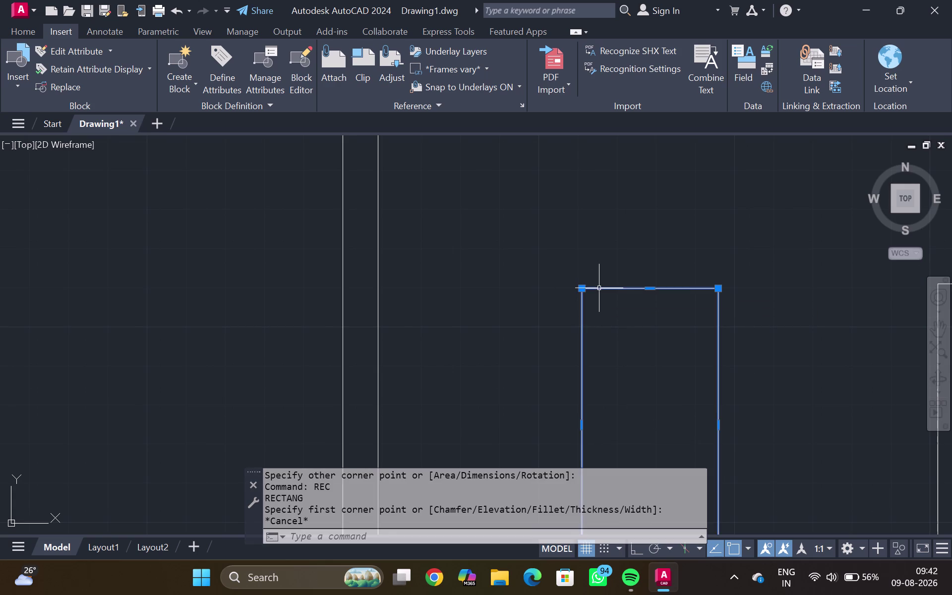
Offset the tall rectangle inward by 2" to form a double border.
key(o)
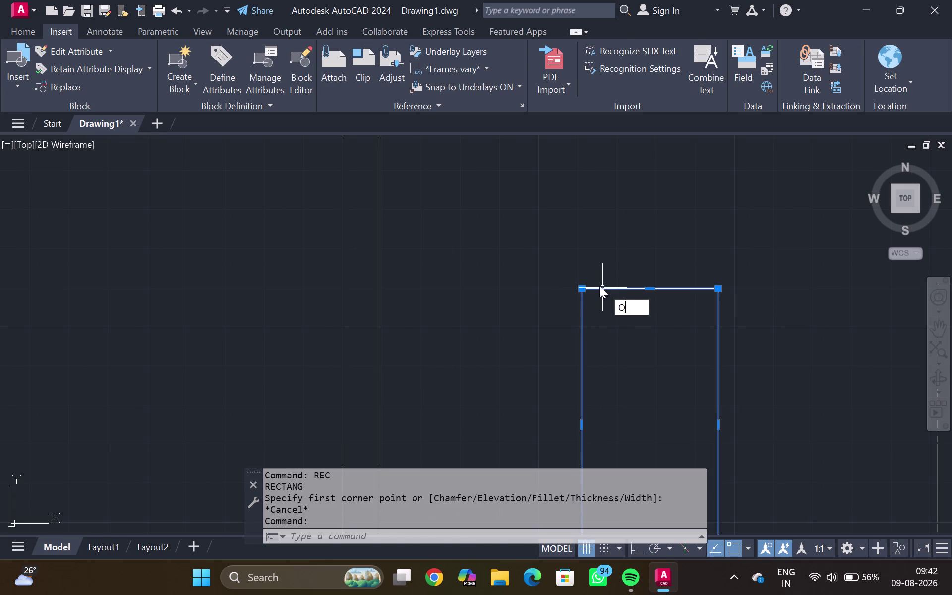
key(Return)
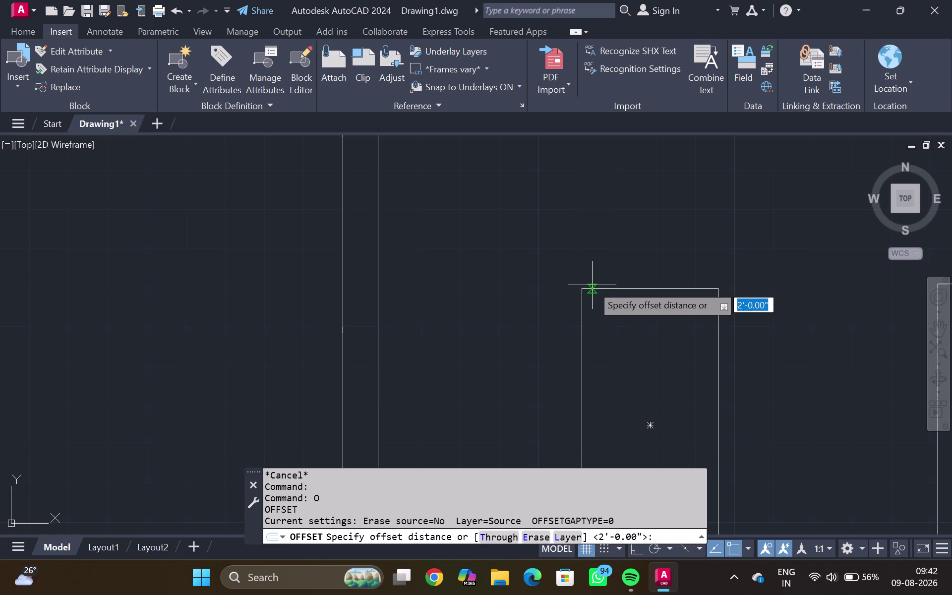
key(2)
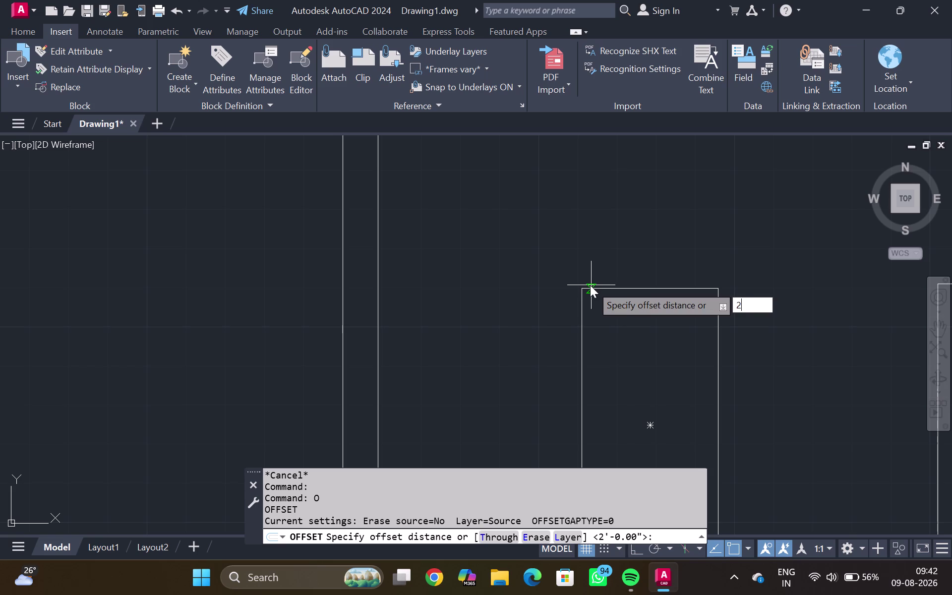
key(shift+quotedbl)
key(Return)
click(602, 314)
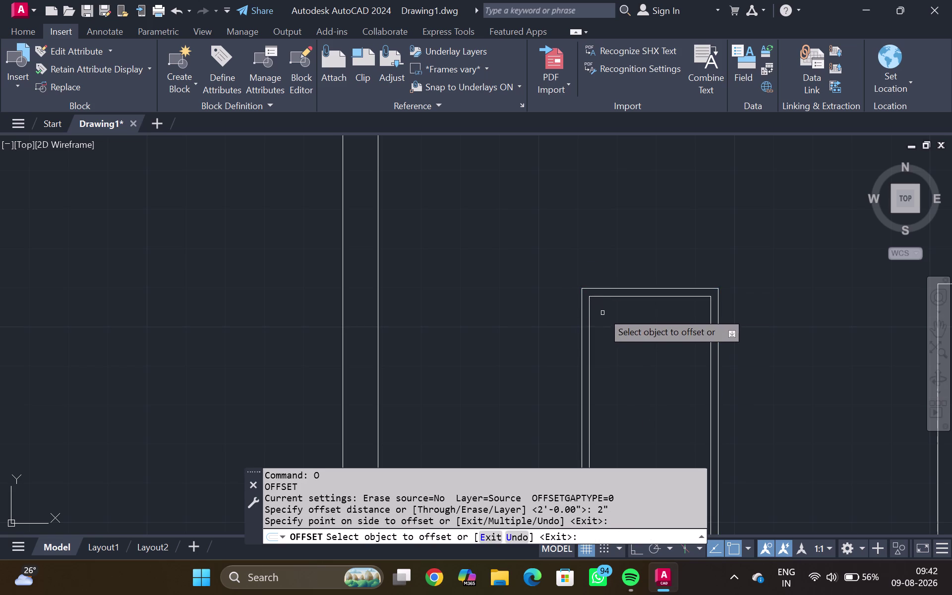
key(Escape)
key(l)
key(Return)
scroll(up, 3)
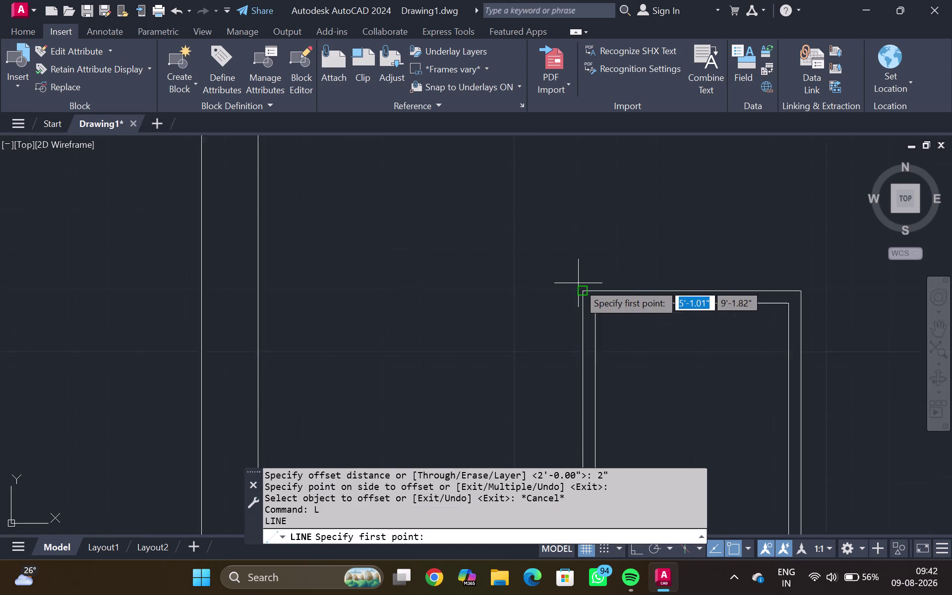
Draw diagonal lines joining the top-left and top-right outer and inner rectangle corners.
scroll(up, 3)
click(587, 298)
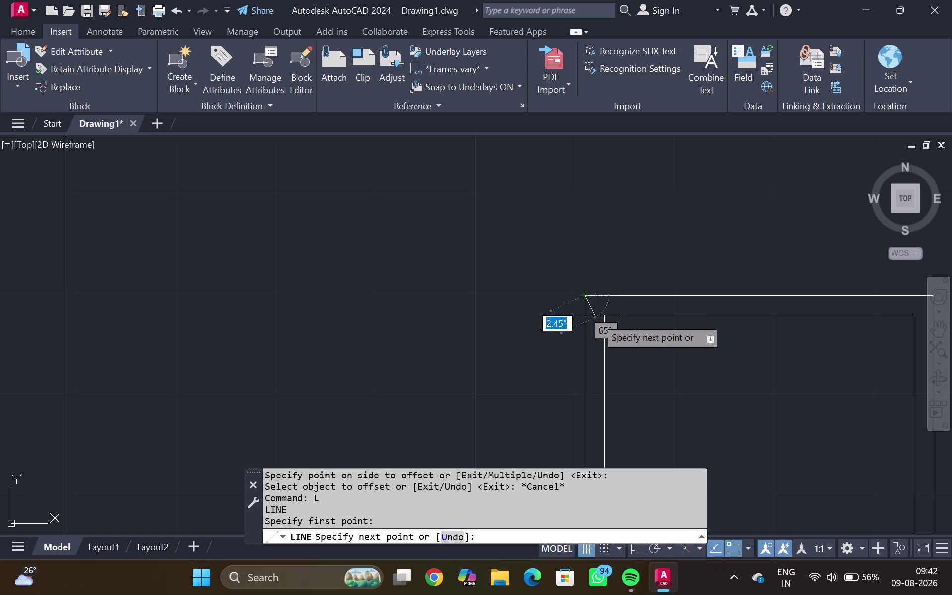
click(602, 317)
key(Escape)
scroll(down, 3)
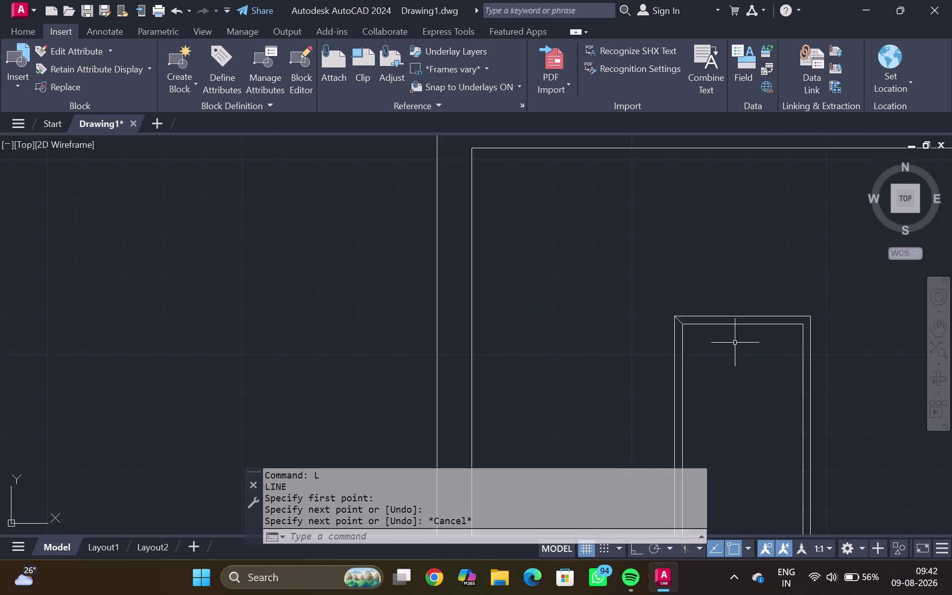
middle_drag(735, 345, 613, 252)
key(Return)
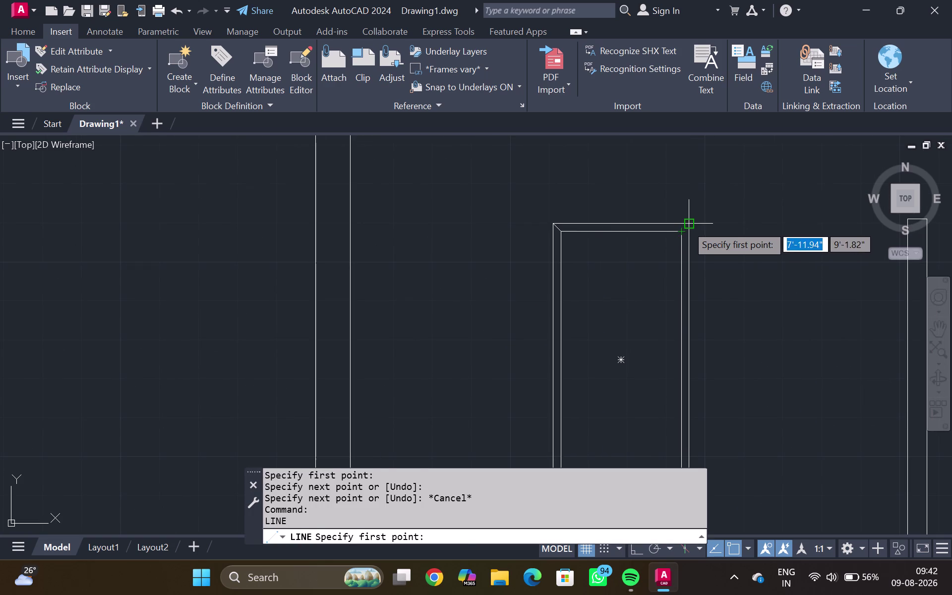
click(686, 223)
click(678, 237)
key(Return)
Draw short lines near the rectangles' bottom-right corner.
scroll(down, 3)
middle_drag(660, 309, 615, 119)
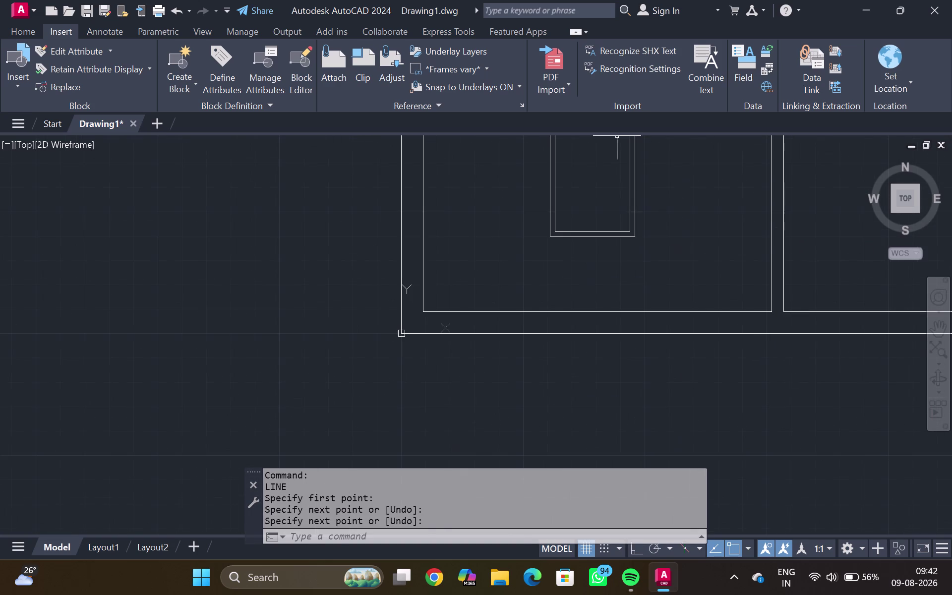
key(Return)
click(634, 238)
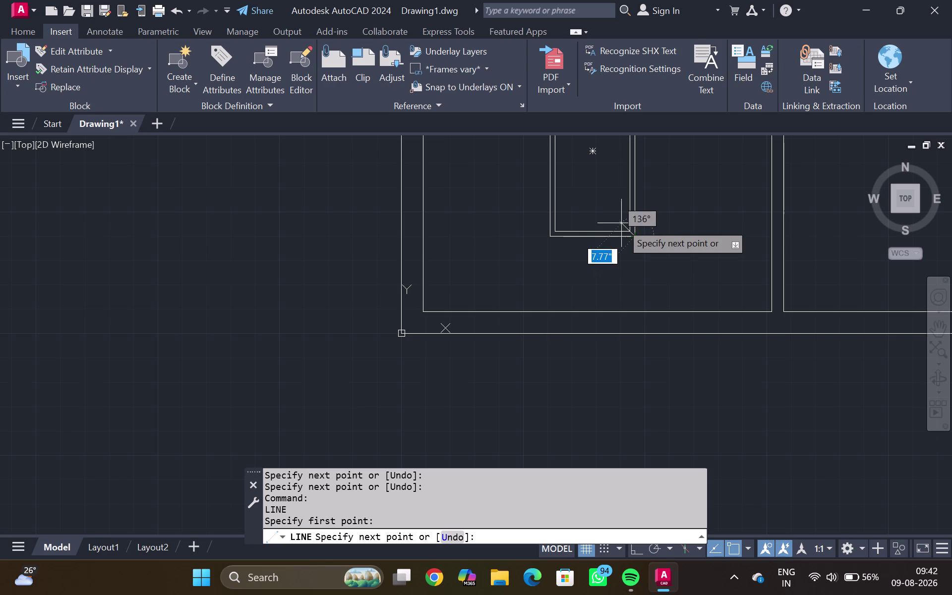
click(635, 237)
click(631, 228)
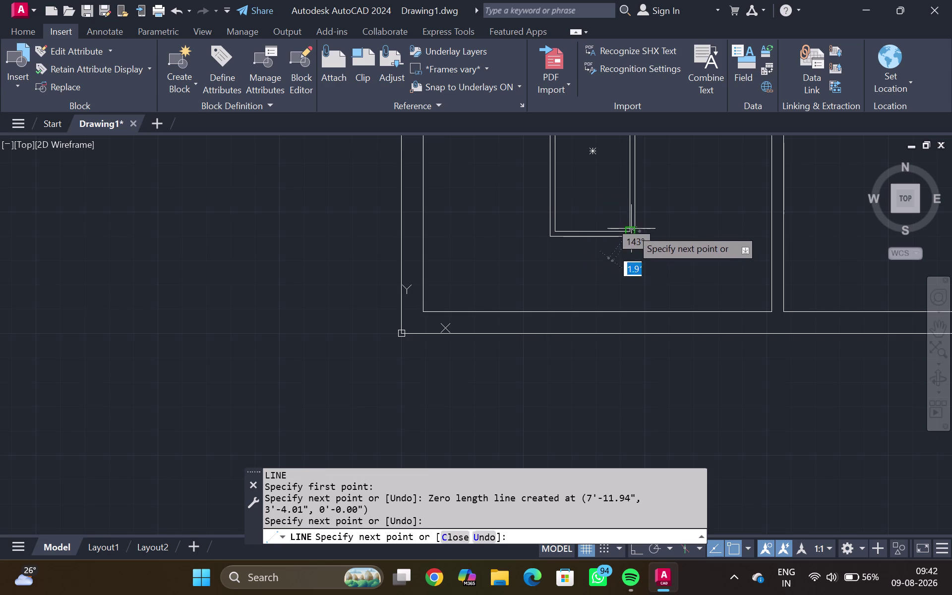
key(Escape)
scroll(up, 3)
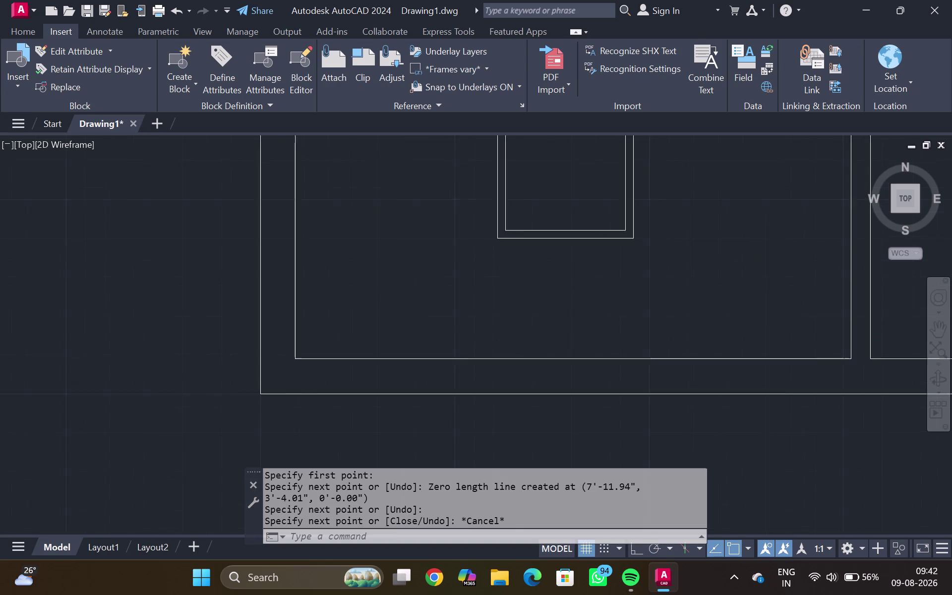
scroll(up, 3)
key(Return)
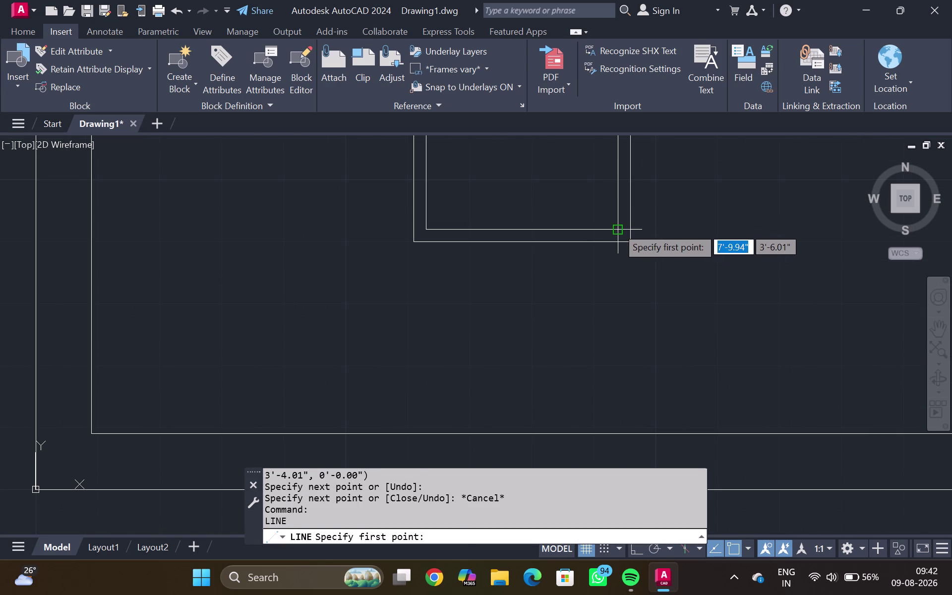
click(616, 227)
click(629, 239)
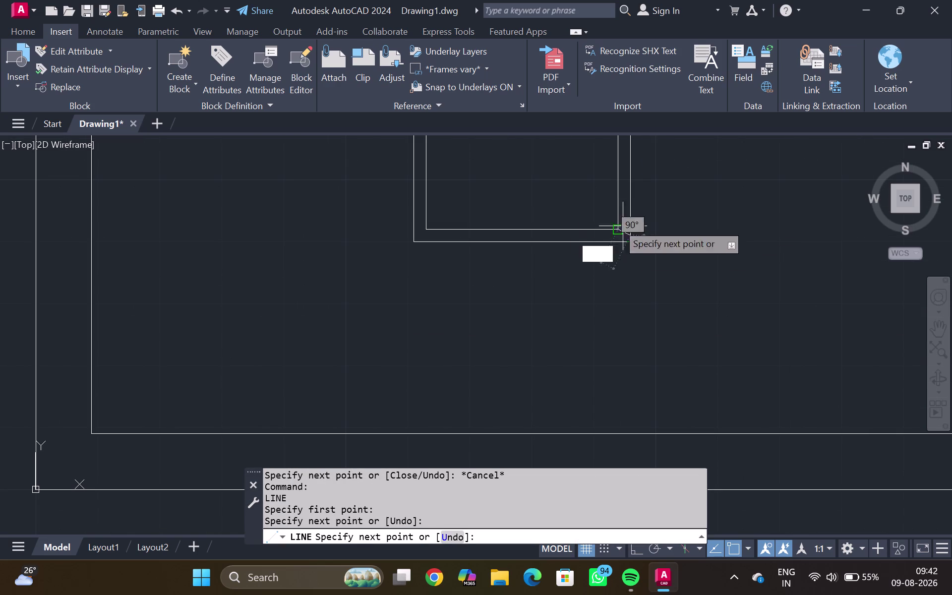
key(Escape)
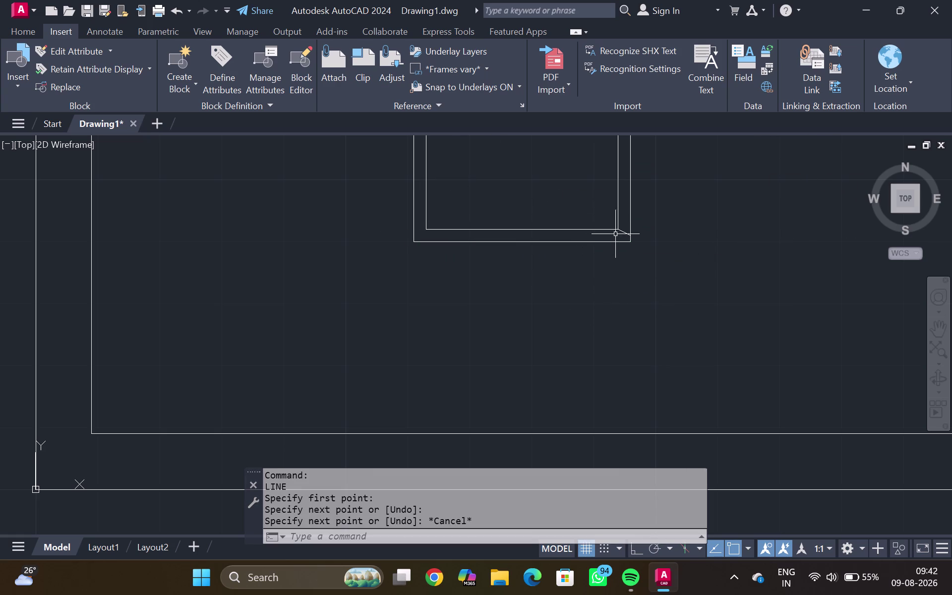
Delete the stray short line at the bottom-right corner.
click(625, 231)
key(Delete)
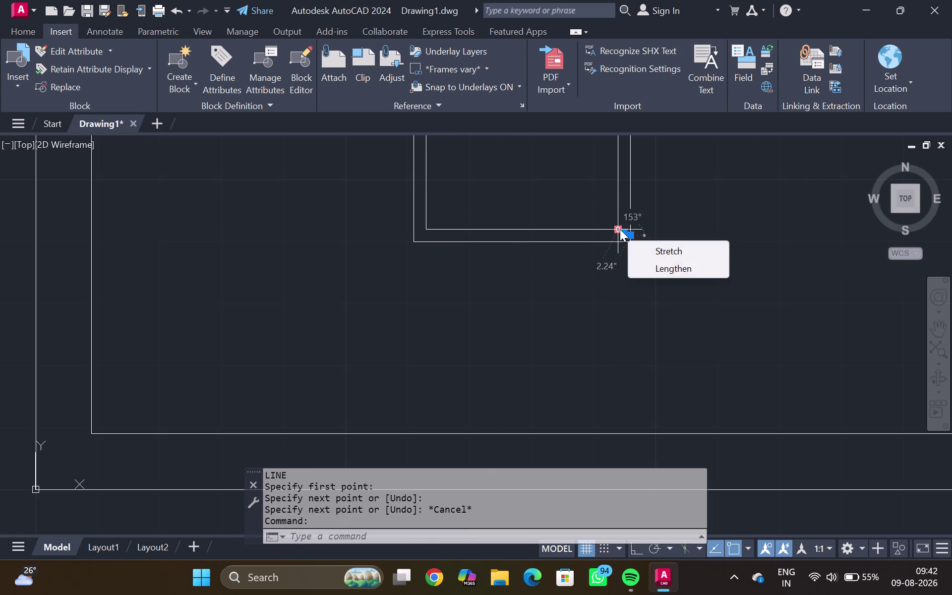
scroll(up, 3)
key(Delete)
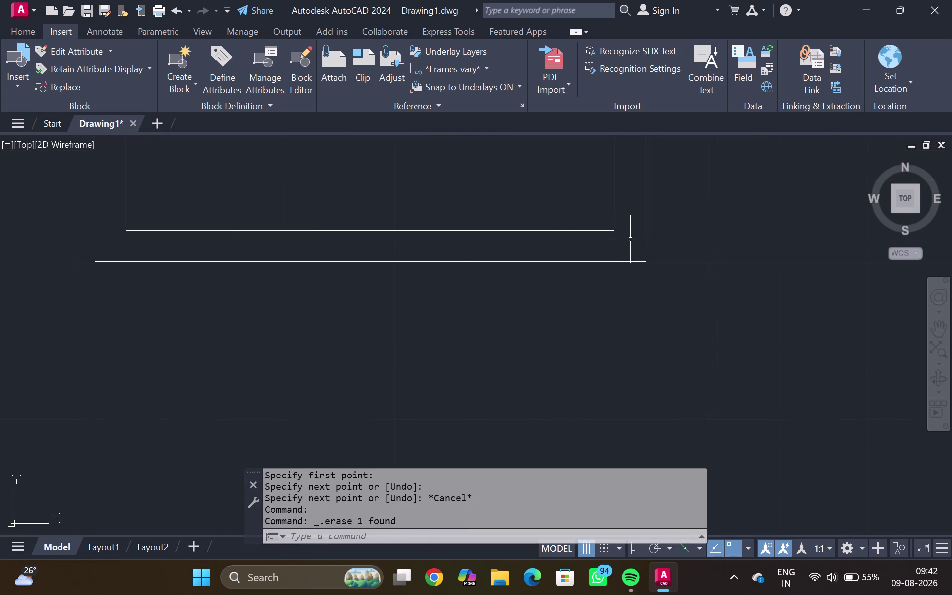
Draw diagonals linking the bottom-right and bottom-left inner and outer corners.
key(l)
key(Return)
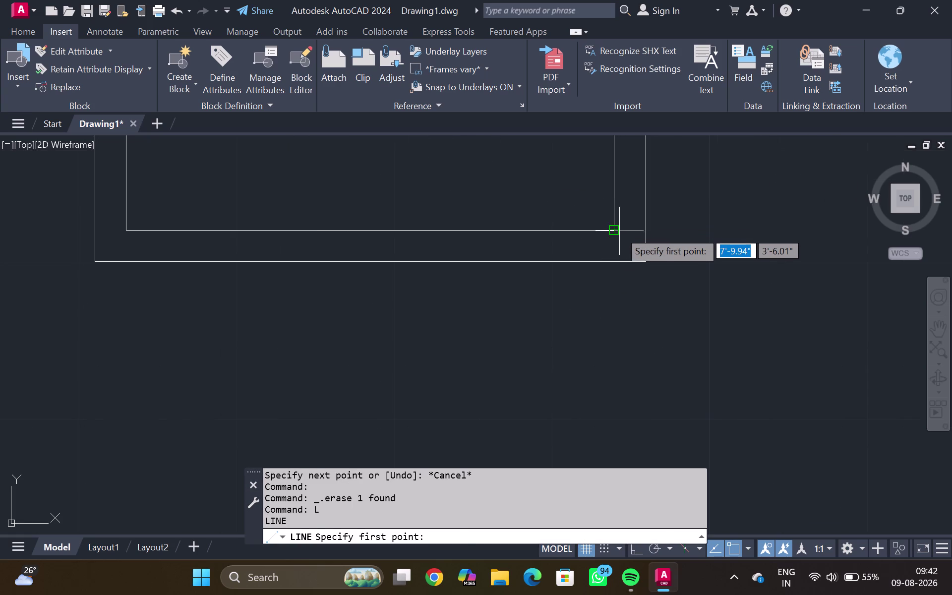
click(618, 231)
click(640, 261)
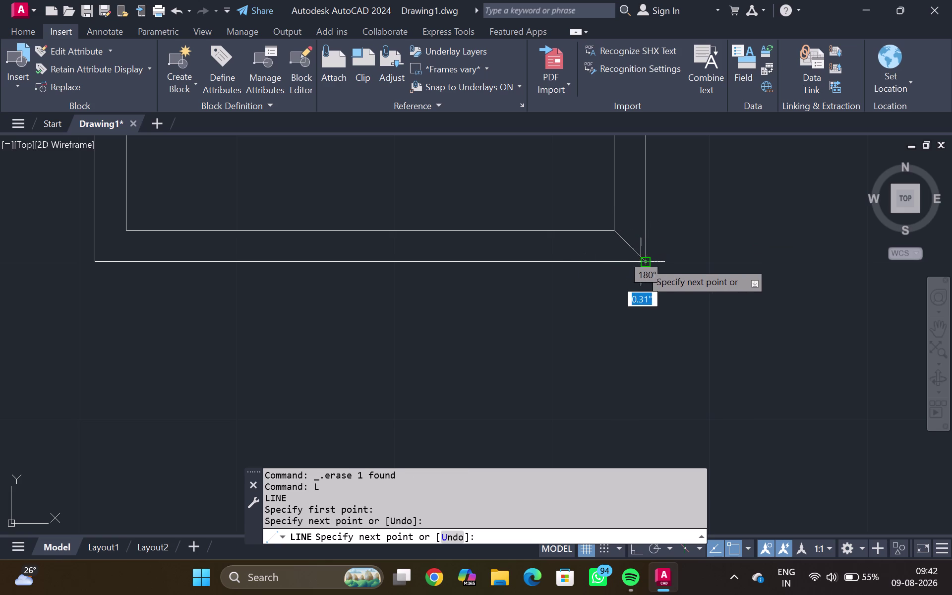
key(Escape)
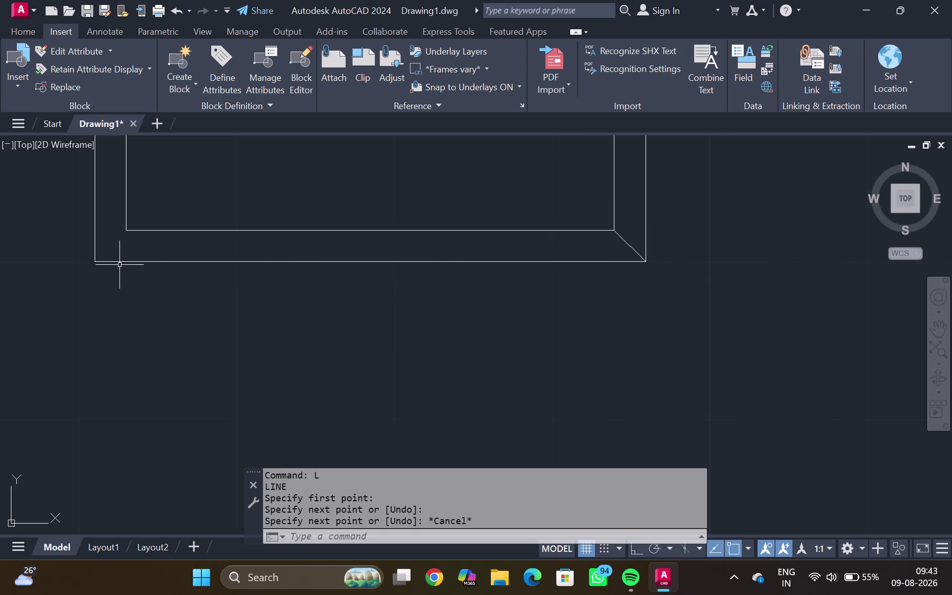
key(Return)
click(95, 266)
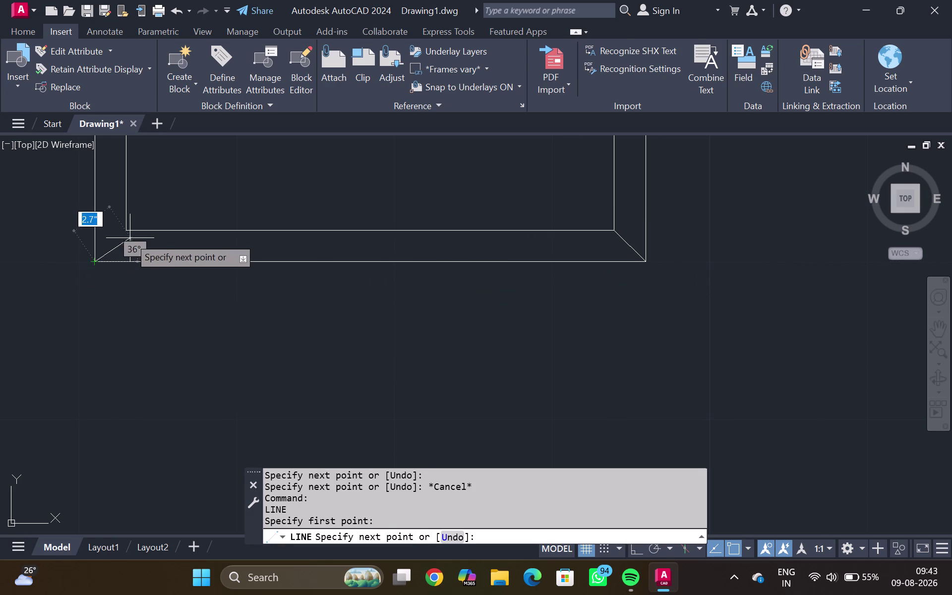
click(125, 234)
key(Escape)
scroll(down, 3)
middle_drag(267, 190, 289, 298)
scroll(down, 3)
middle_click(387, 242)
scroll(down, 3)
middle_drag(329, 192, 328, 309)
middle_click(328, 309)
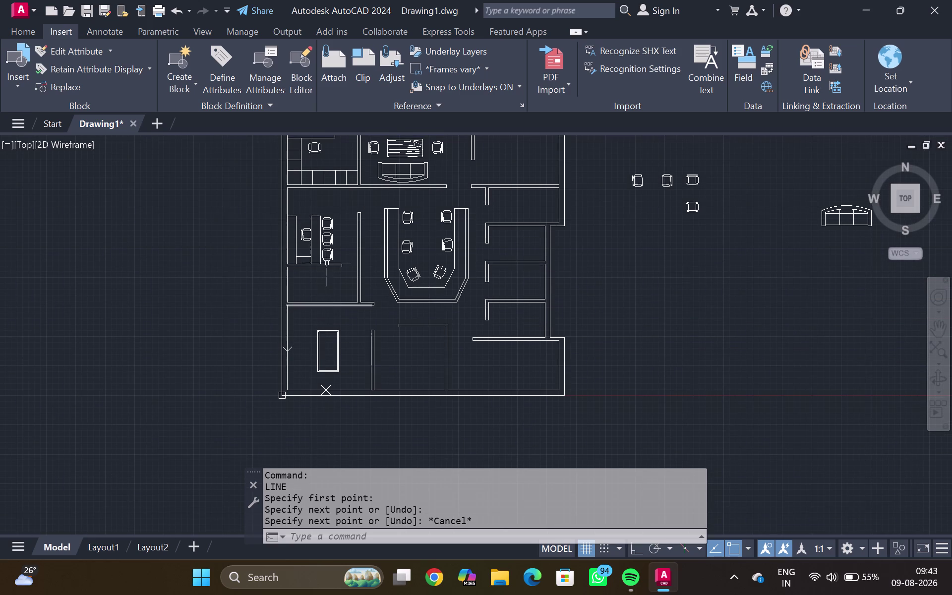
Start copying the desk-room chair with CO from its base point.
click(305, 236)
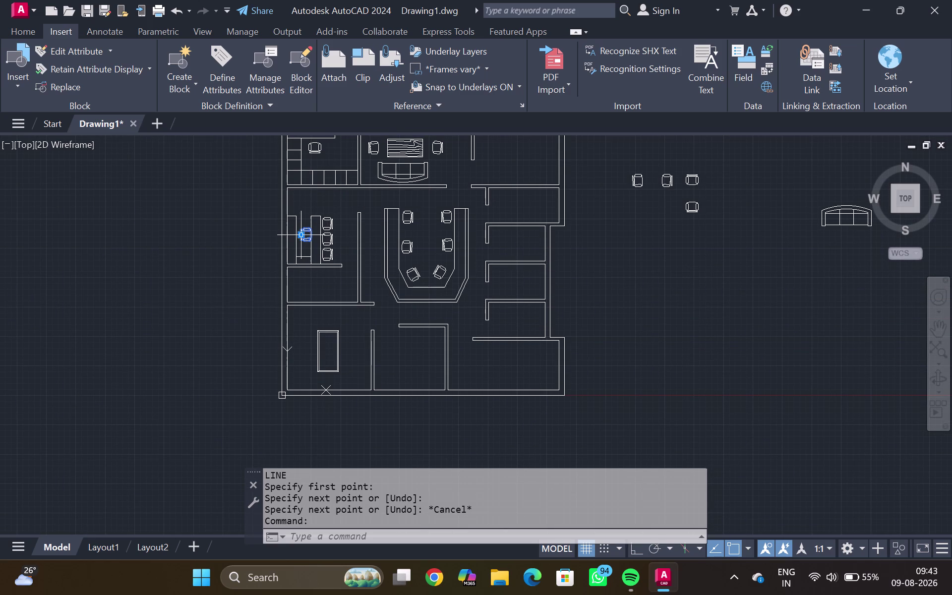
text(CO)
key(Return)
scroll(up, 3)
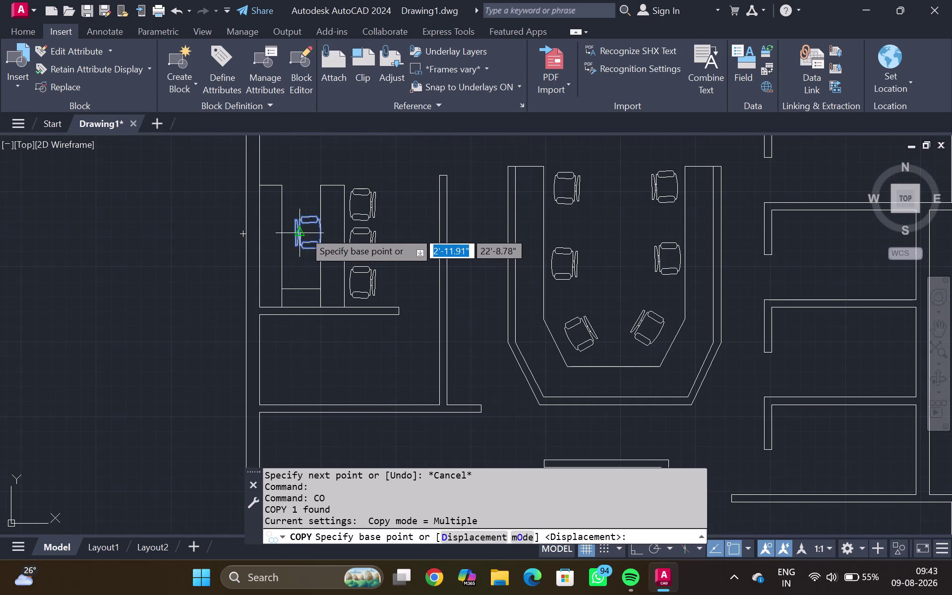
click(290, 233)
scroll(down, 3)
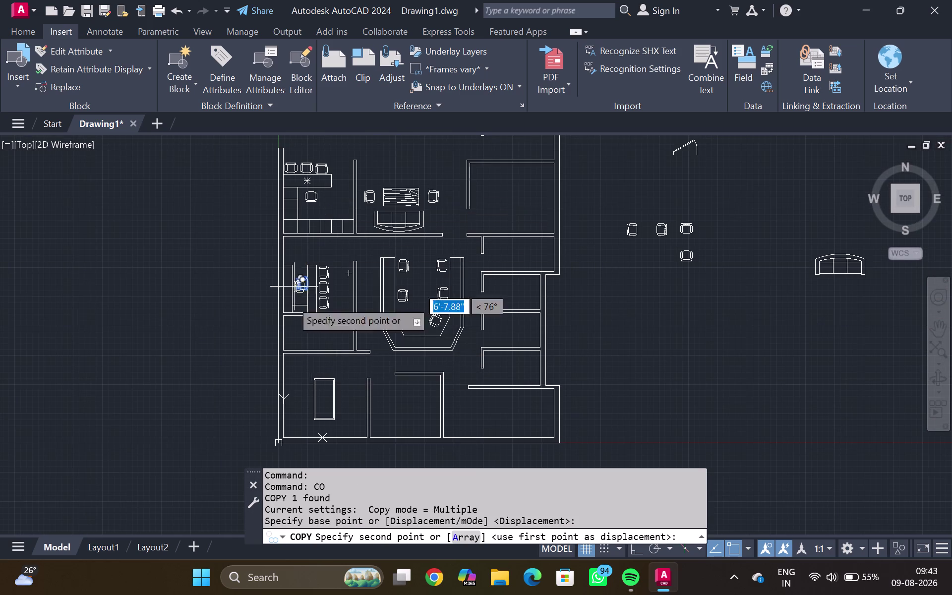
middle_drag(318, 270, 318, 264)
middle_click(318, 257)
middle_drag(318, 257, 319, 266)
middle_drag(318, 329, 332, 245)
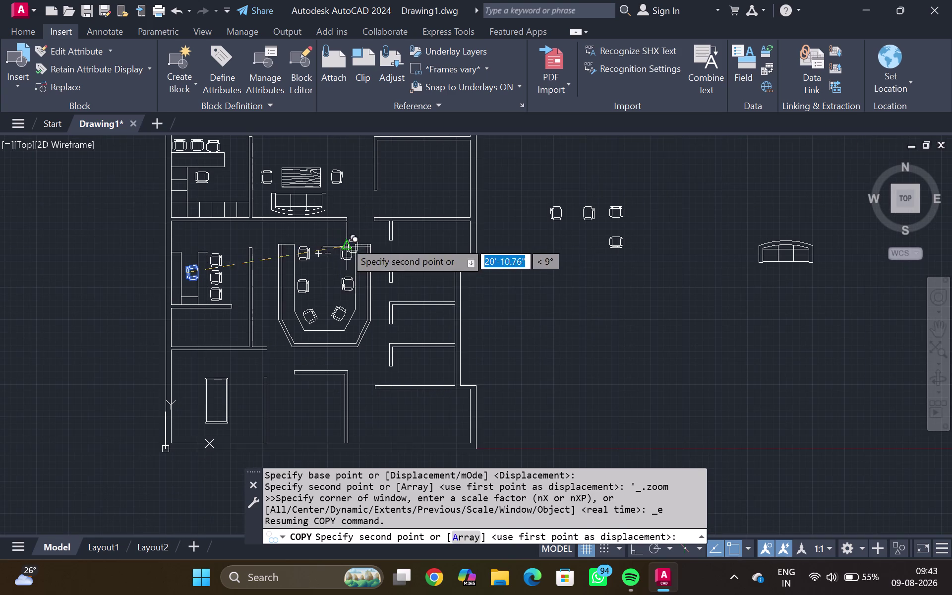
middle_drag(203, 345, 237, 242)
scroll(up, 3)
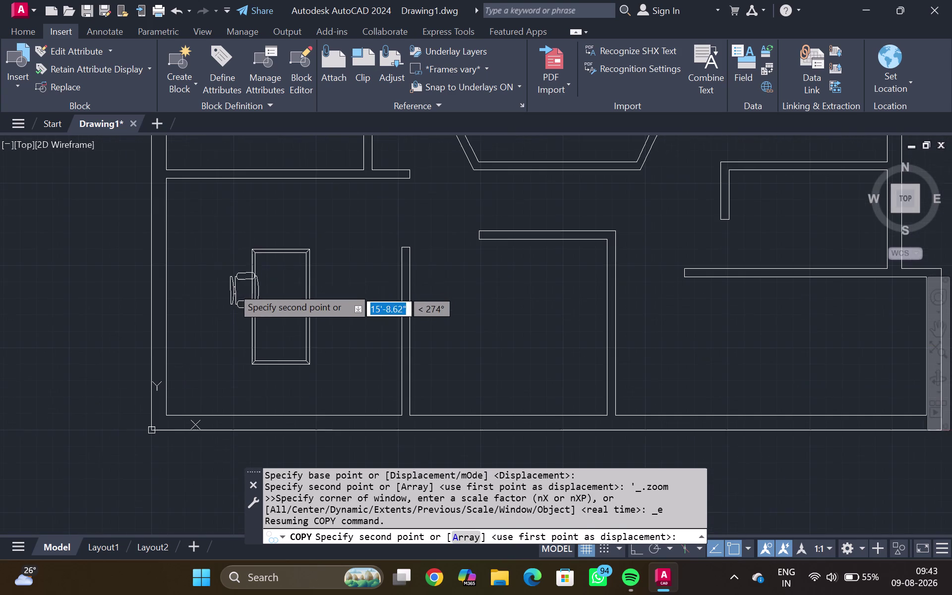
scroll(up, 3)
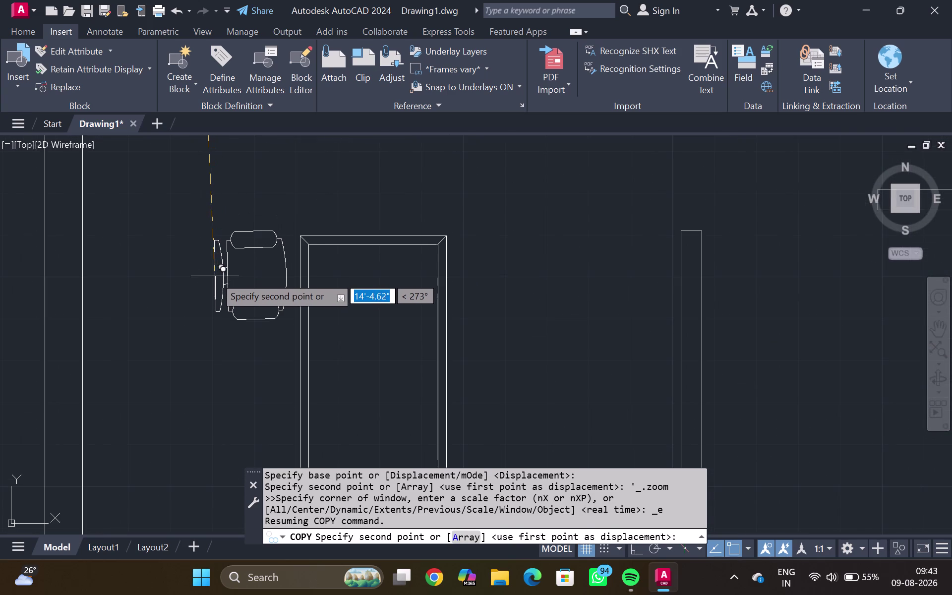
Place three chair copies along the meeting table's left side.
click(215, 277)
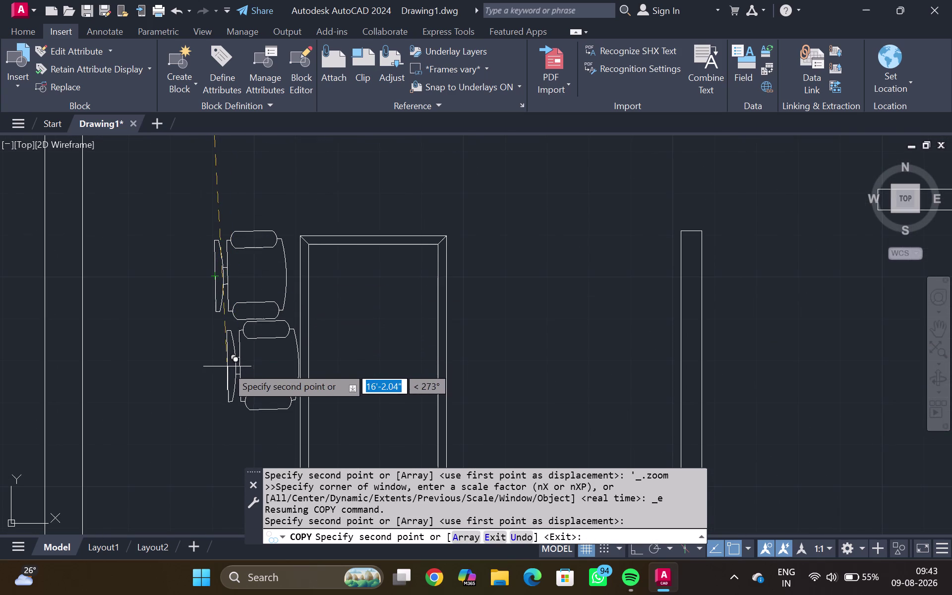
click(220, 371)
middle_drag(220, 414, 236, 309)
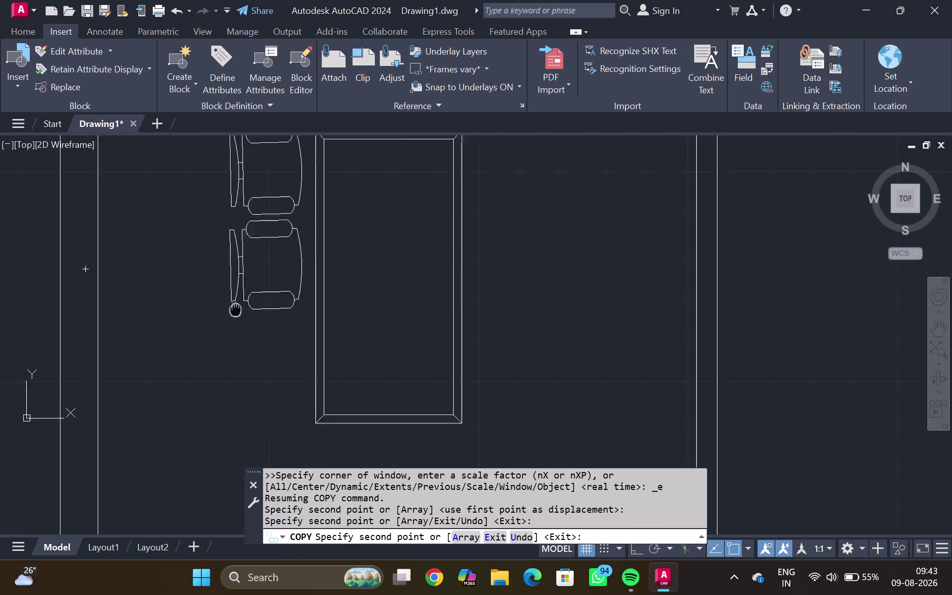
middle_drag(235, 309, 239, 256)
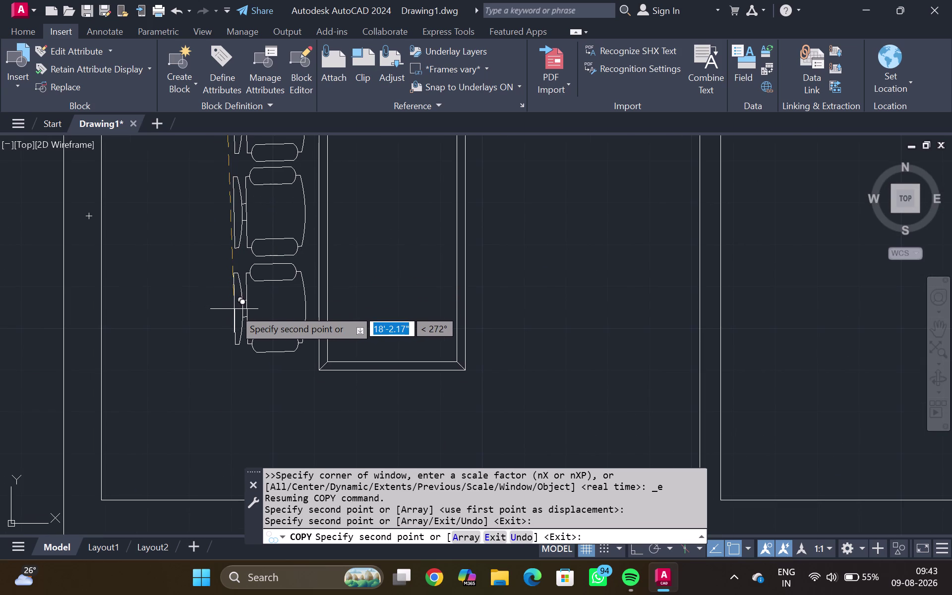
click(234, 309)
key(Escape)
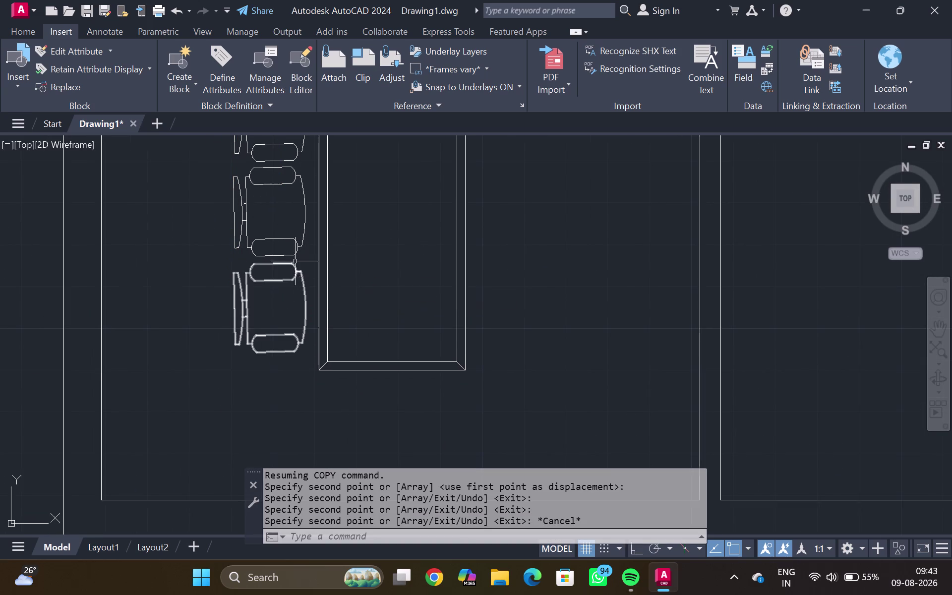
scroll(down, 3)
middle_drag(324, 202, 294, 346)
middle_click(293, 355)
scroll(down, 3)
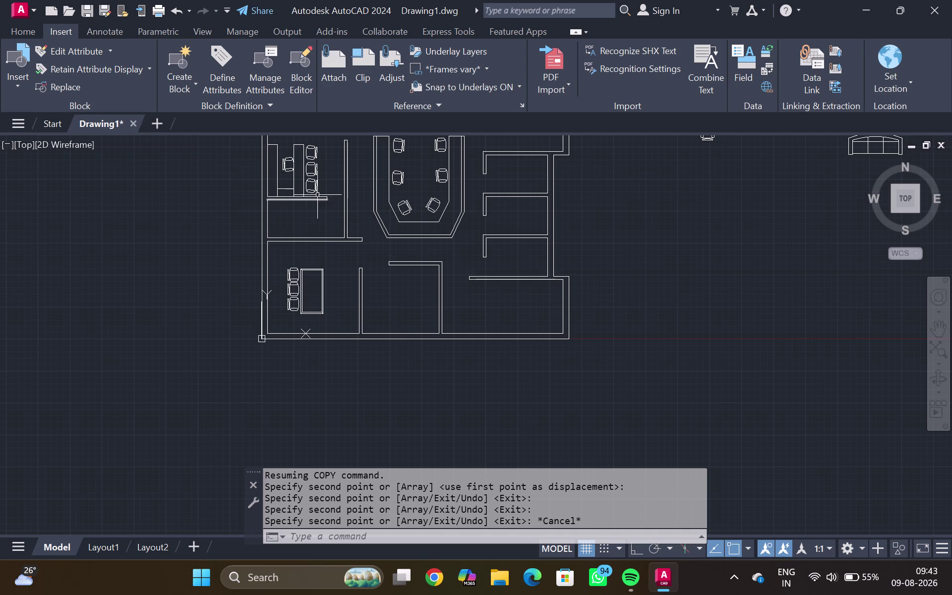
Copy the desk-room chair to three spots along the table's right side.
click(314, 186)
key(c)
key(o)
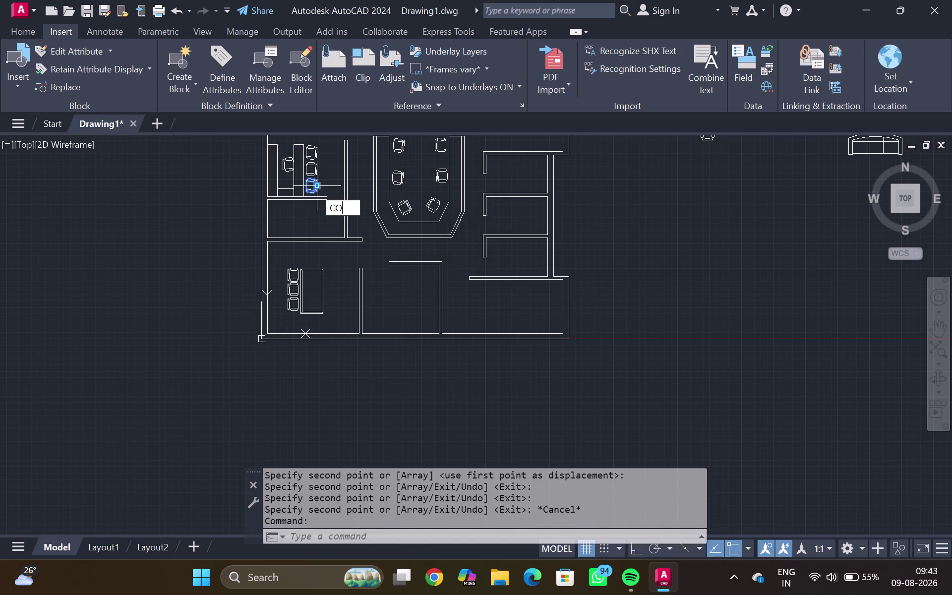
key(Return)
scroll(up, 3)
click(317, 187)
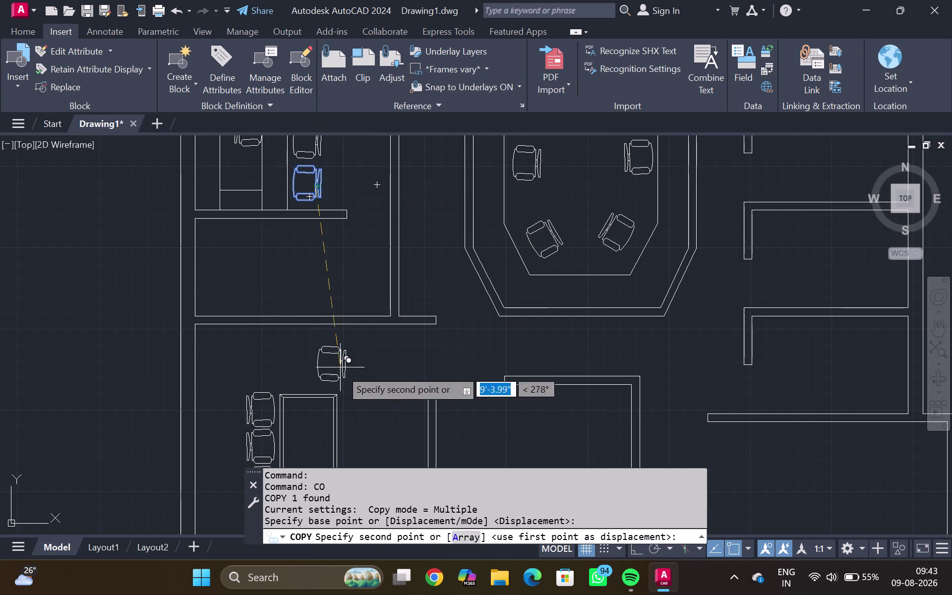
middle_drag(351, 407, 333, 289)
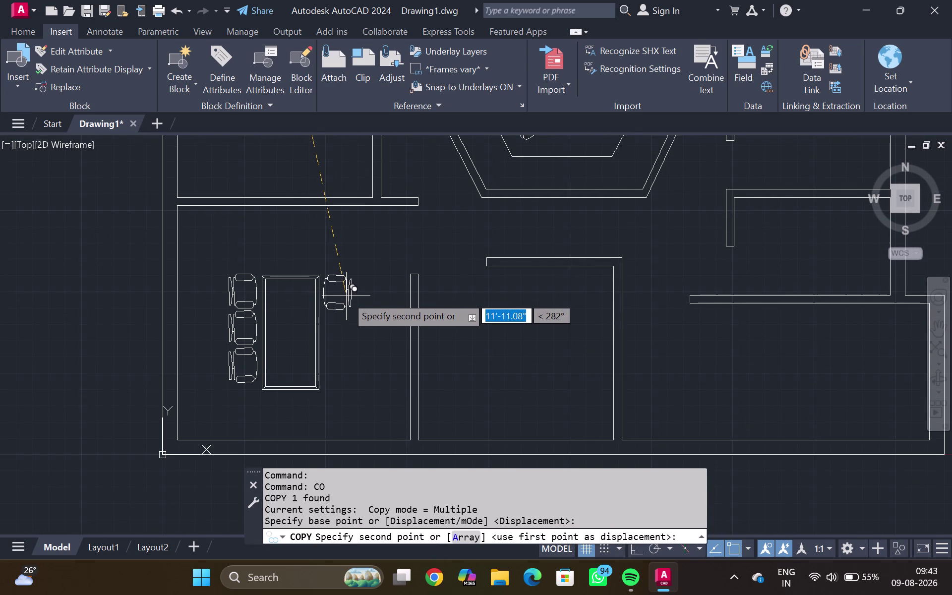
click(346, 296)
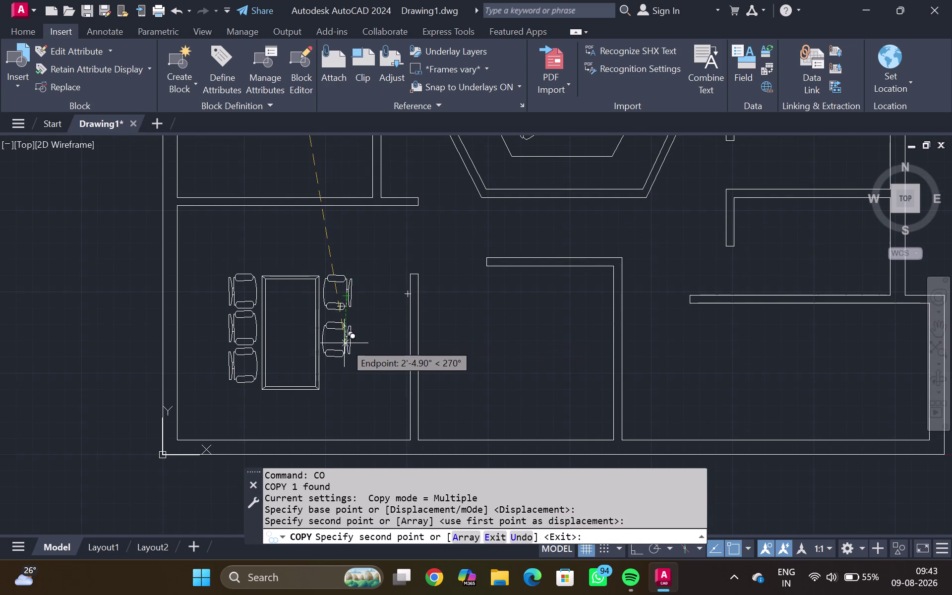
click(344, 334)
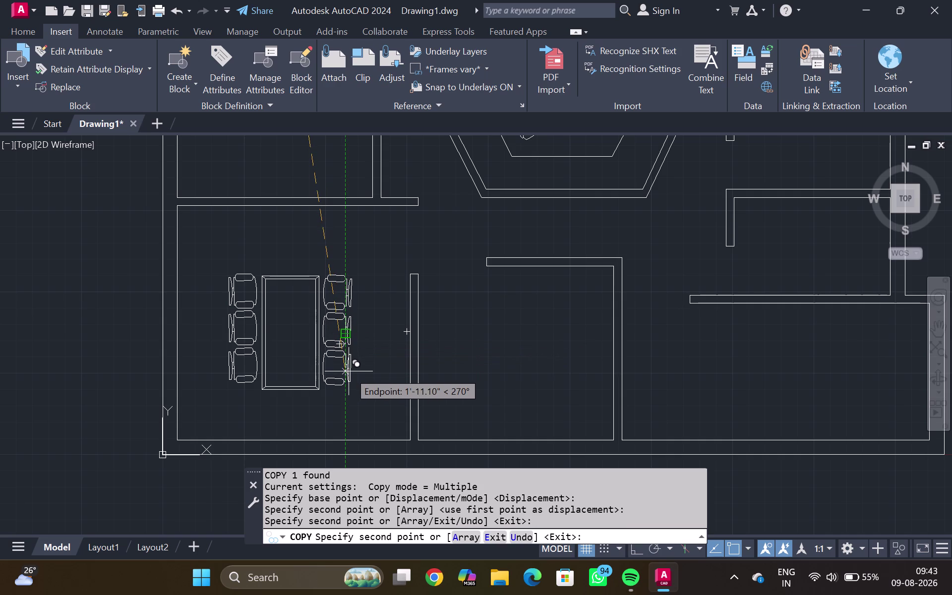
click(348, 371)
key(Escape)
scroll(down, 3)
middle_drag(313, 242, 318, 262)
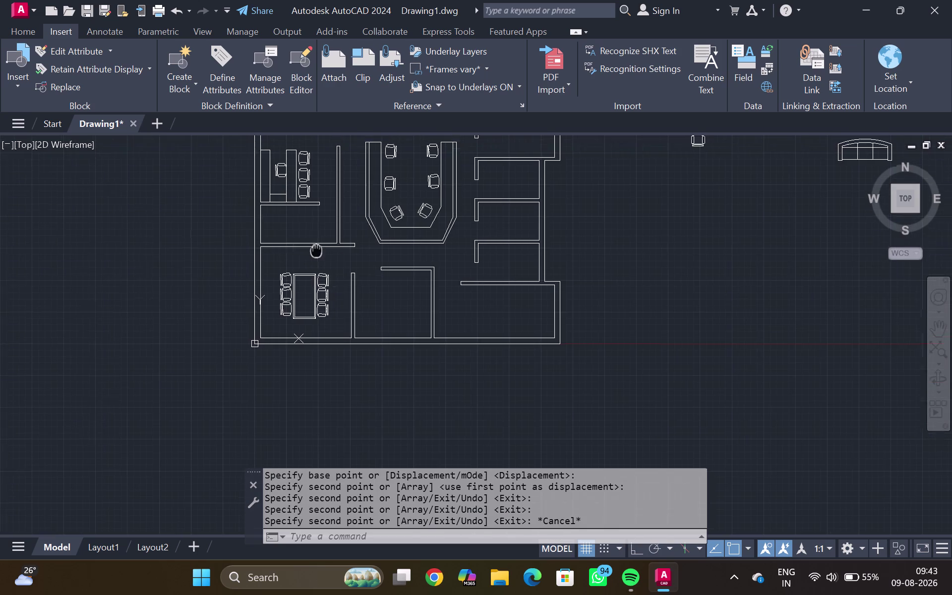
middle_drag(317, 262, 327, 336)
Copy the reception chair to the bottom end of the meeting table.
middle_click(321, 179)
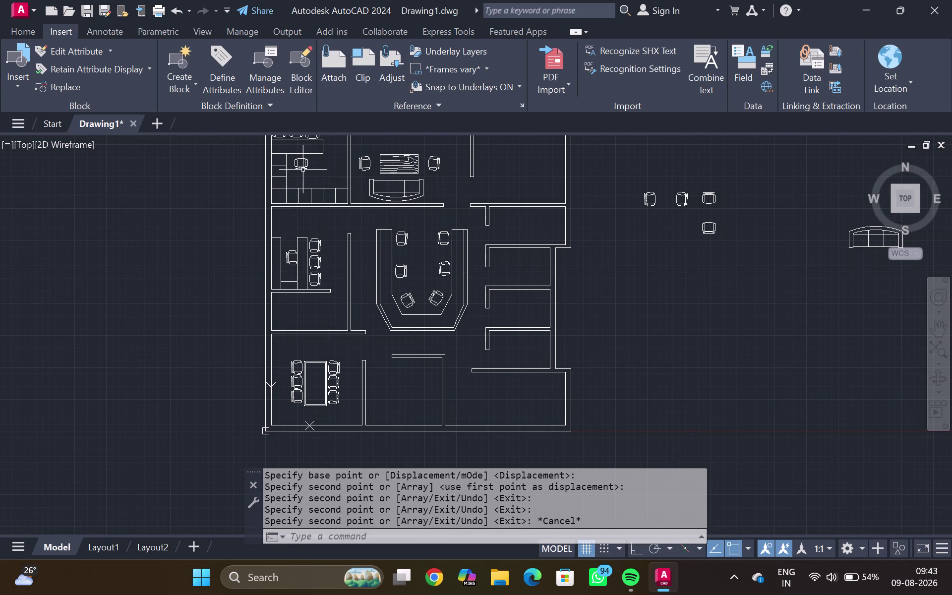
click(303, 170)
text(C)
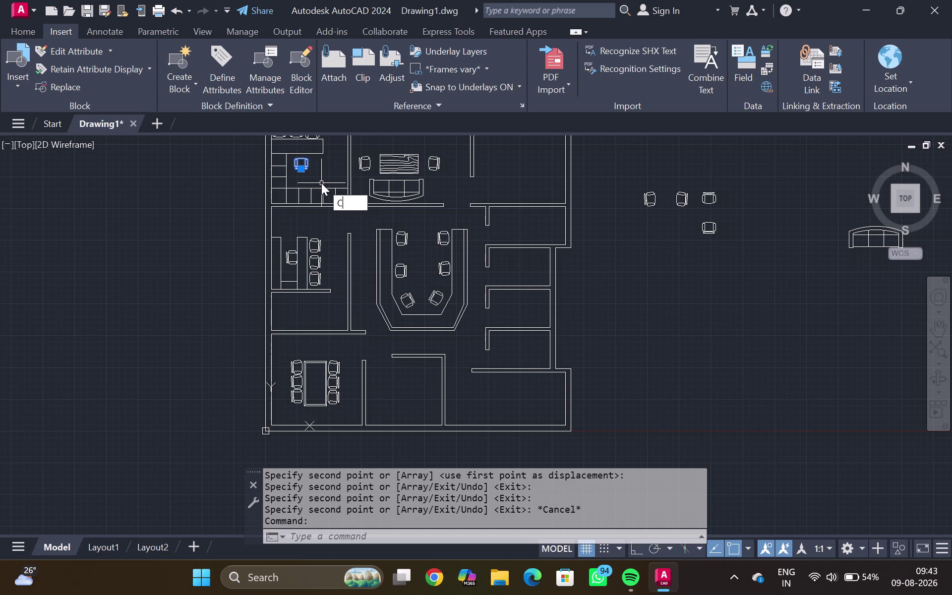
text(O)
key(Return)
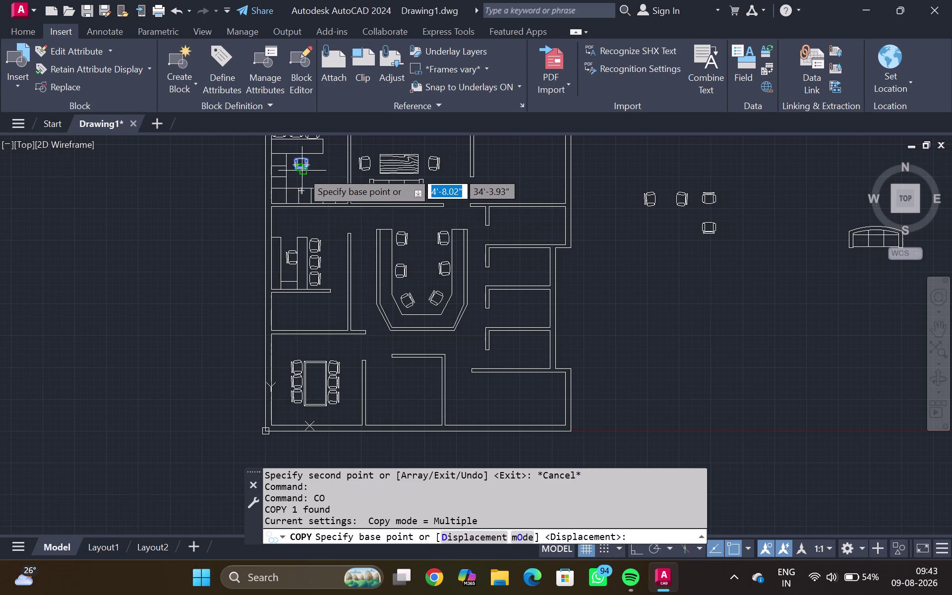
drag(303, 173, 298, 203)
middle_drag(316, 414, 313, 364)
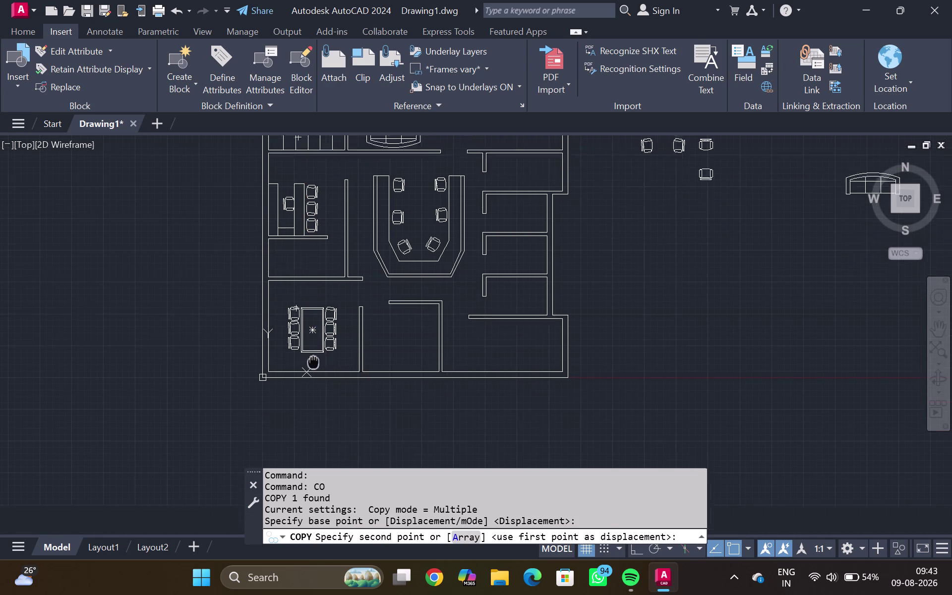
middle_drag(313, 364, 312, 328)
scroll(up, 3)
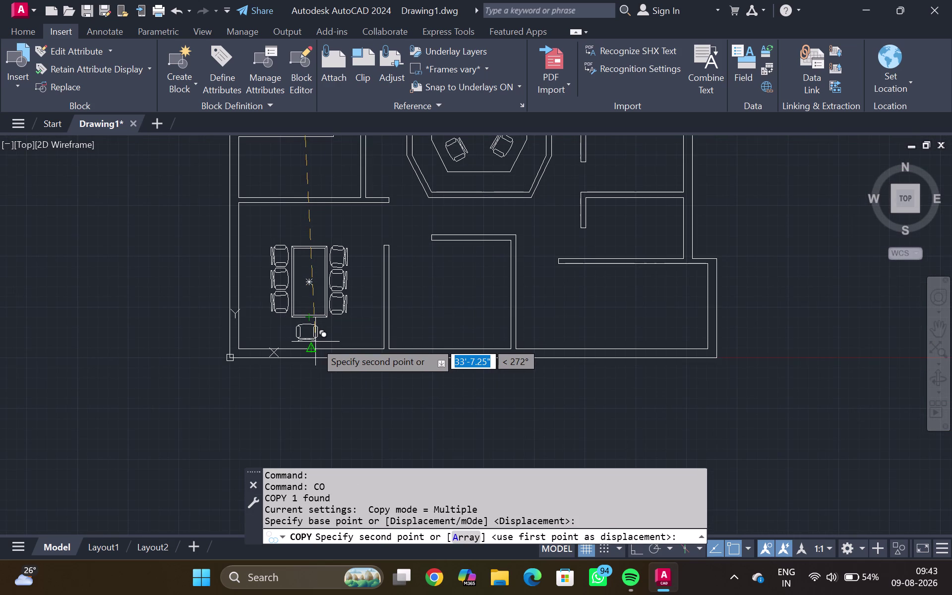
click(321, 339)
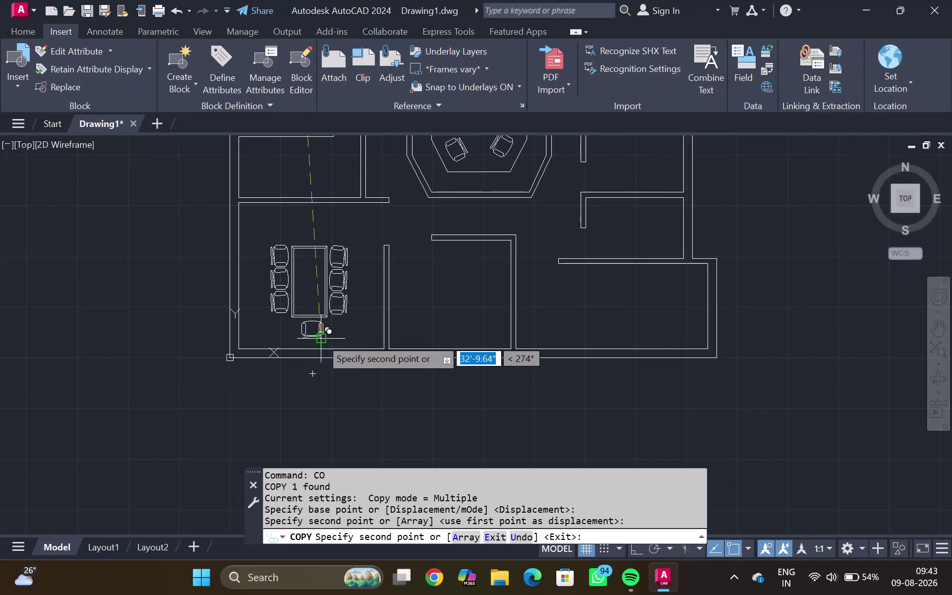
key(Escape)
scroll(down, 3)
Copy the reception chair again to the meeting table's top end.
middle_drag(325, 206, 326, 231)
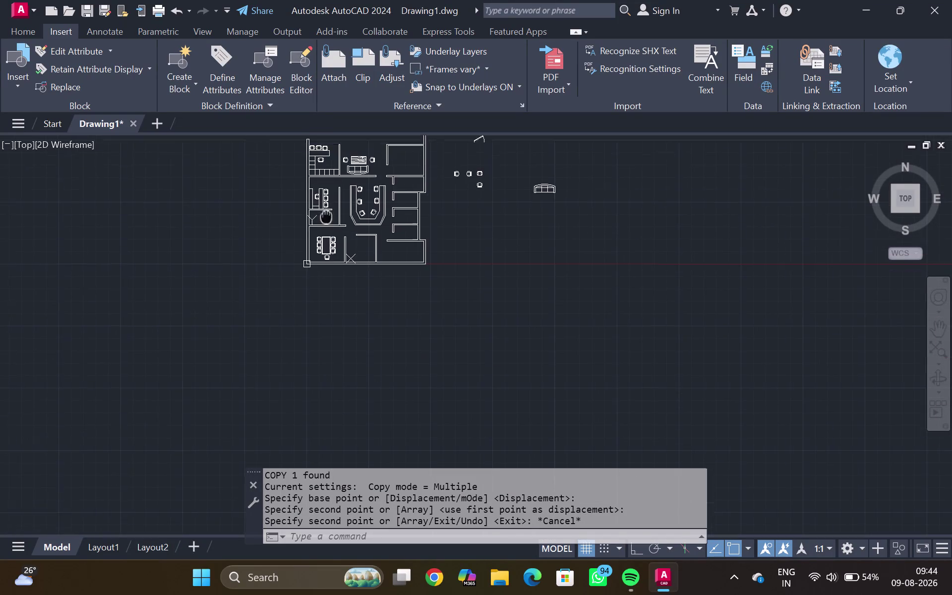
middle_drag(327, 232, 327, 284)
scroll(up, 3)
click(314, 217)
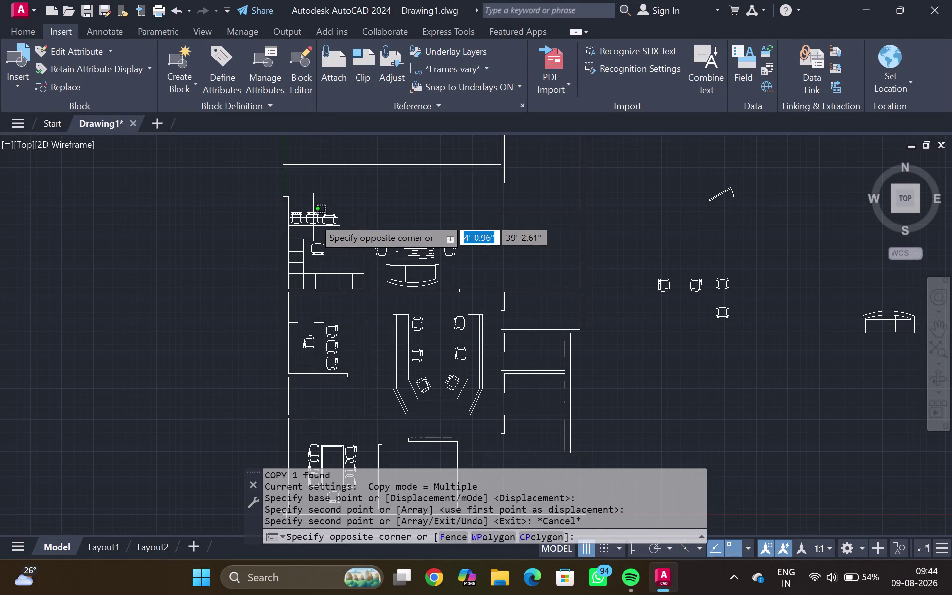
double_click(312, 215)
click(311, 213)
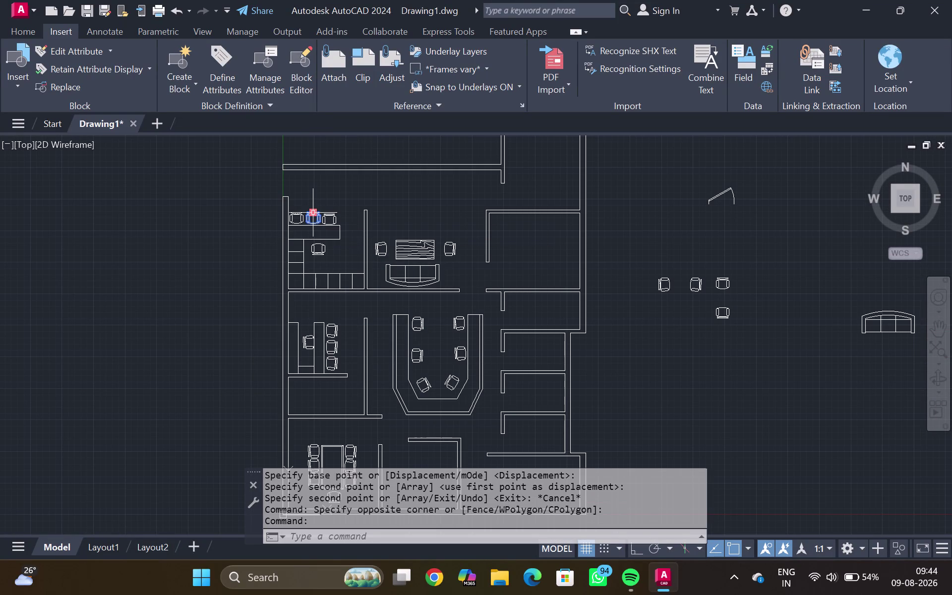
text(CO)
key(Return)
scroll(up, 3)
click(311, 210)
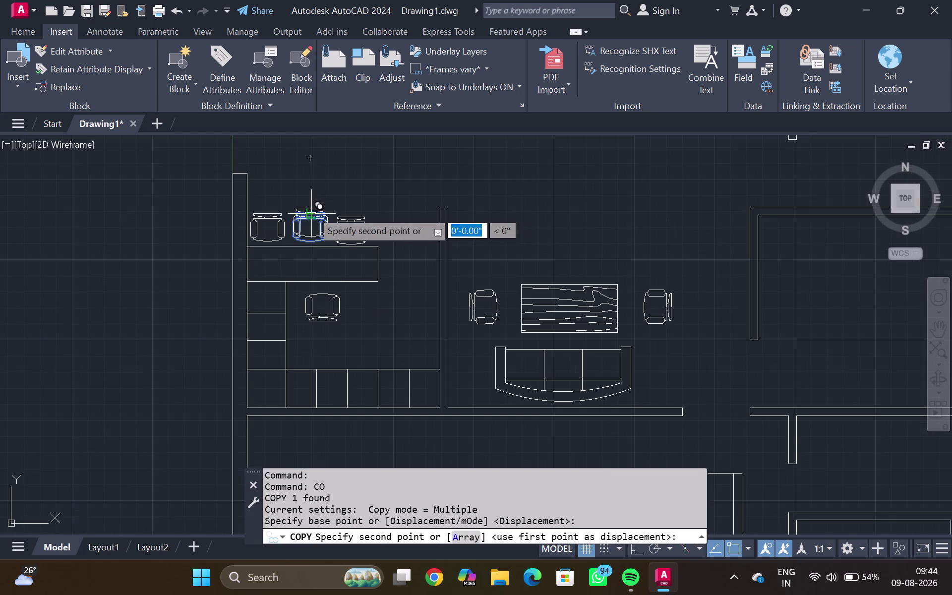
scroll(down, 3)
middle_drag(346, 339, 357, 155)
scroll(up, 3)
click(362, 335)
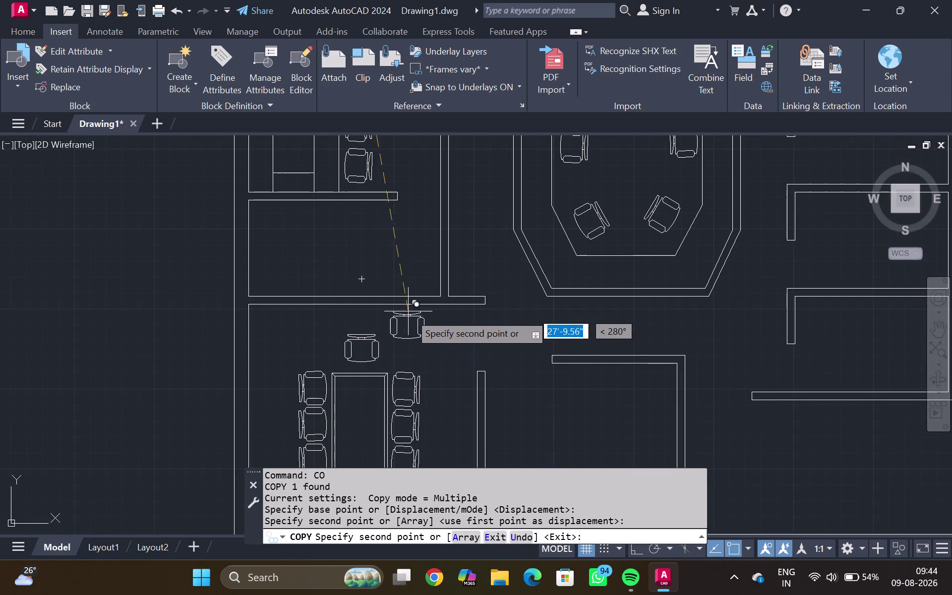
key(Escape)
scroll(down, 3)
scroll(down, 3)
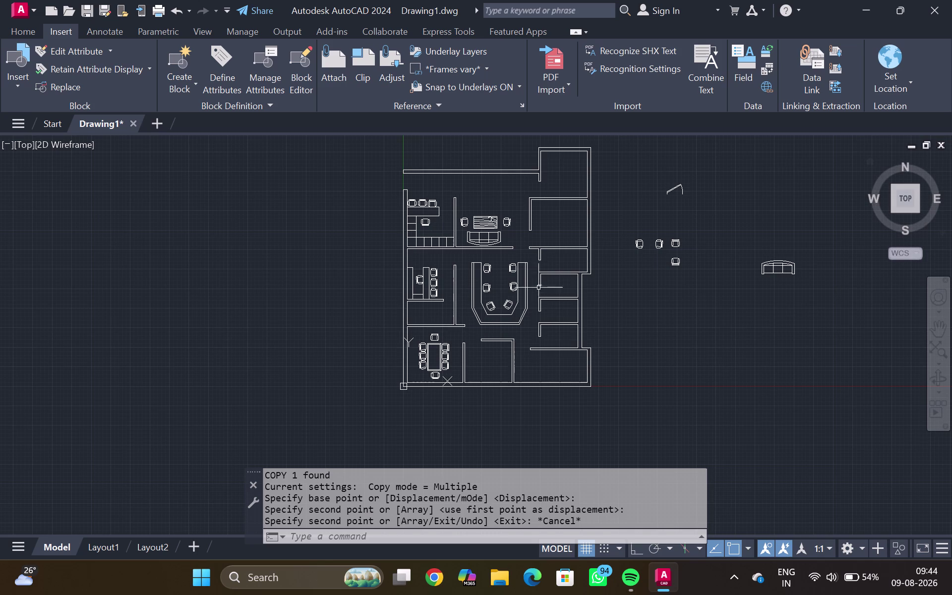
middle_drag(494, 362, 484, 258)
middle_click(484, 257)
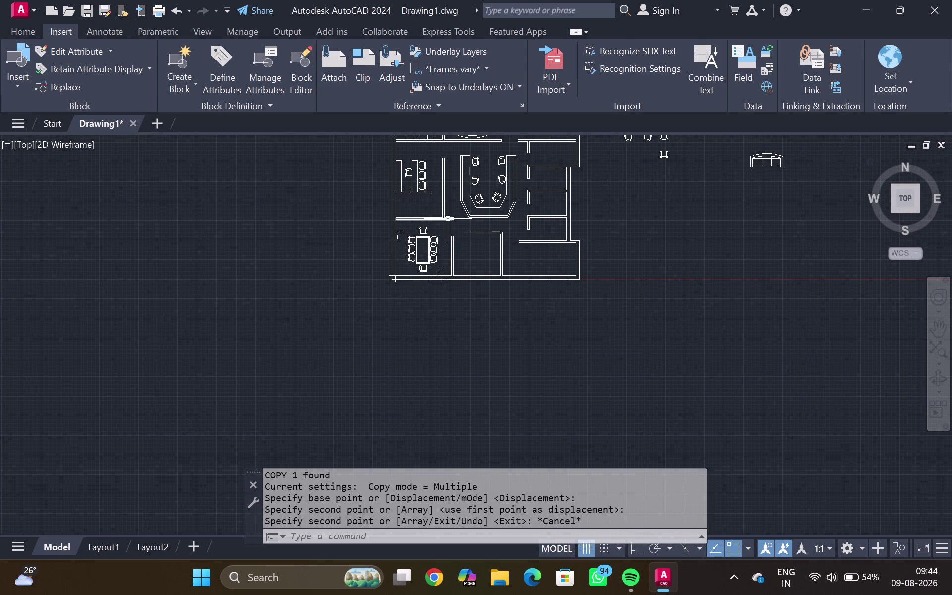
Draw a wide desk rectangle with REC in the room beside the meeting room.
key(r)
key(e)
key(c)
key(Return)
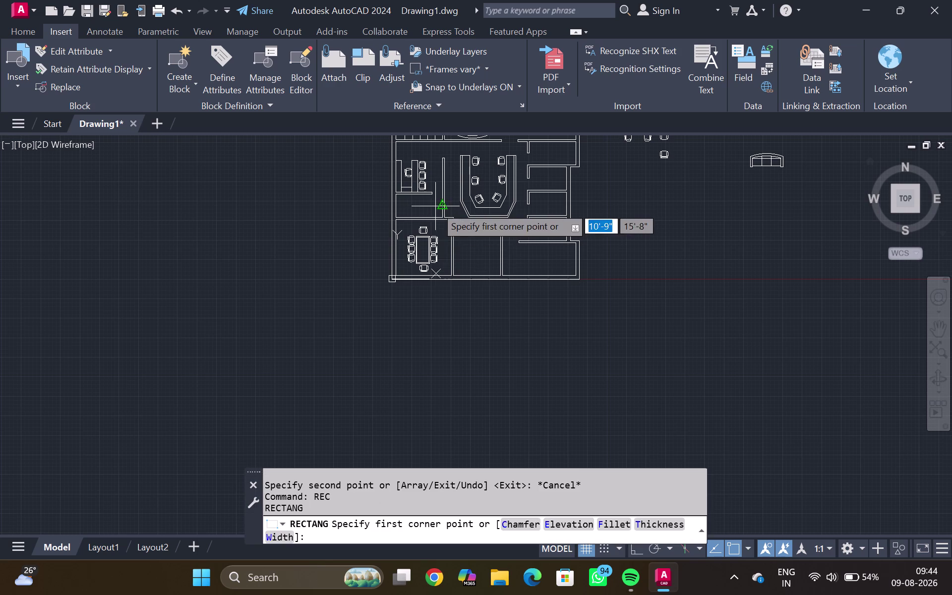
scroll(up, 3)
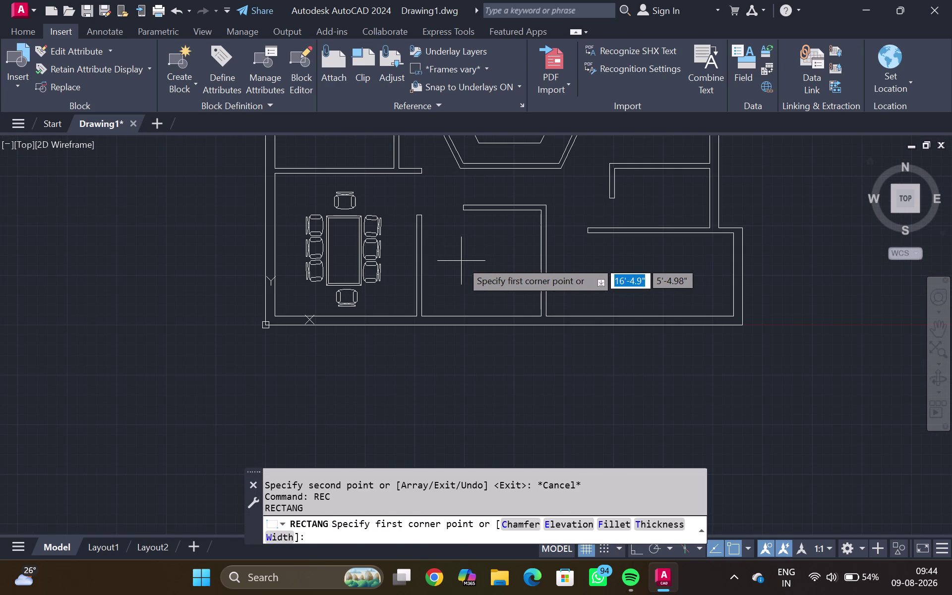
click(463, 261)
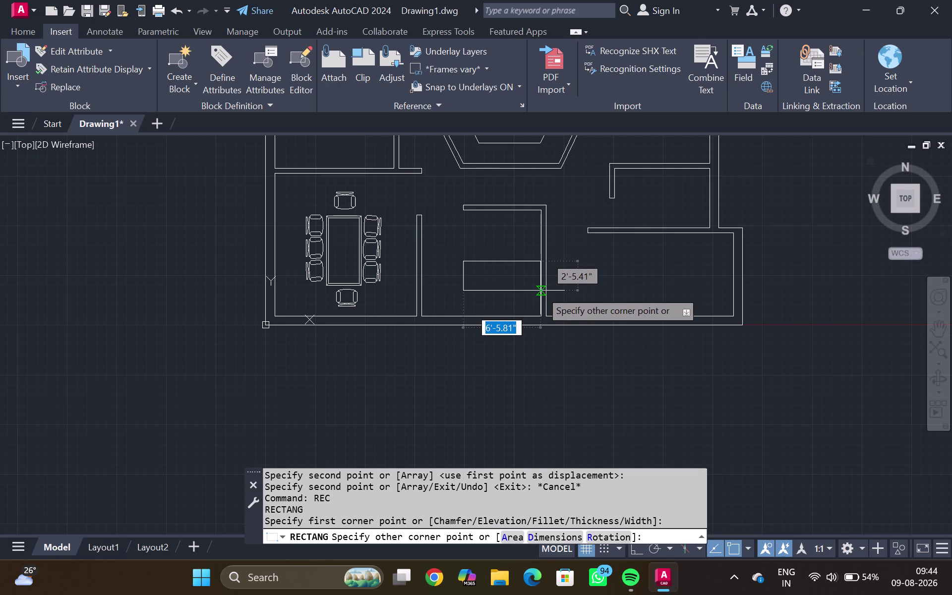
scroll(up, 3)
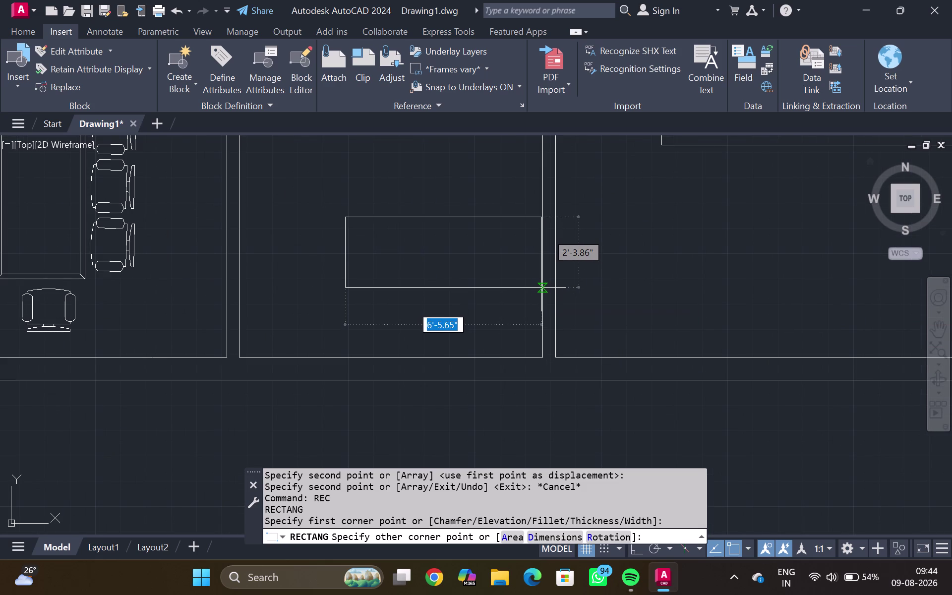
click(543, 288)
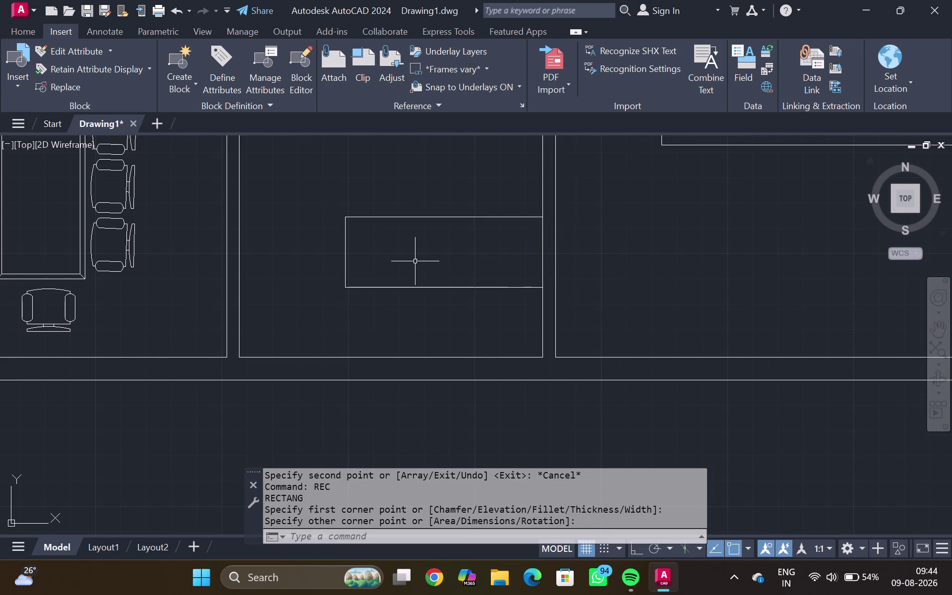
key(Escape)
scroll(down, 3)
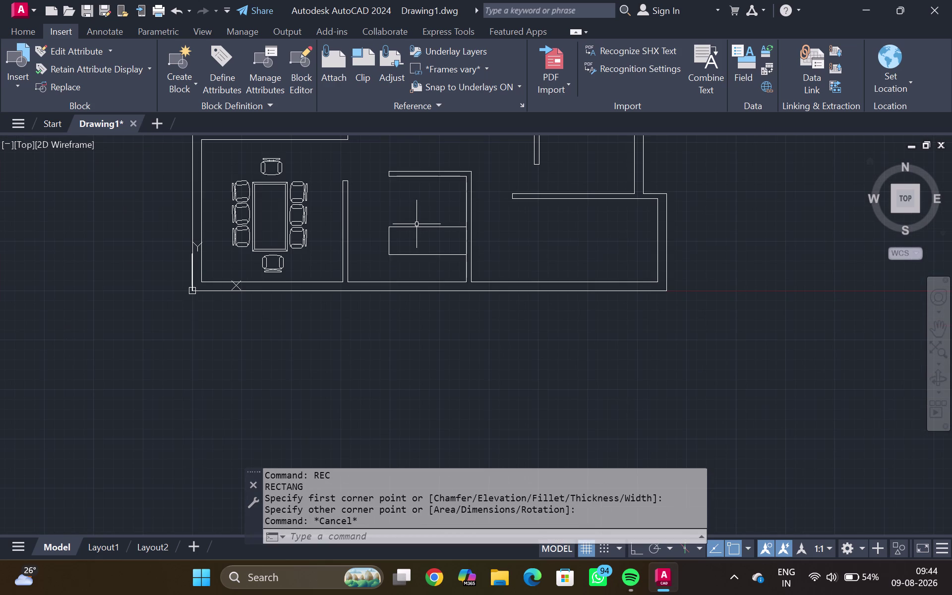
click(270, 162)
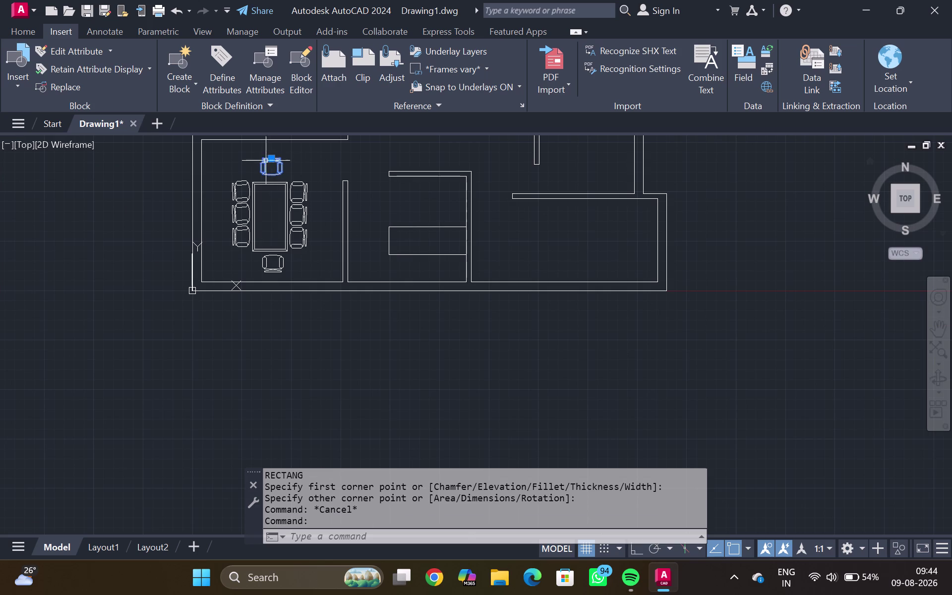
Copy the top meeting chair to three positions along the desk's top edge.
key(c)
key(o)
key(Return)
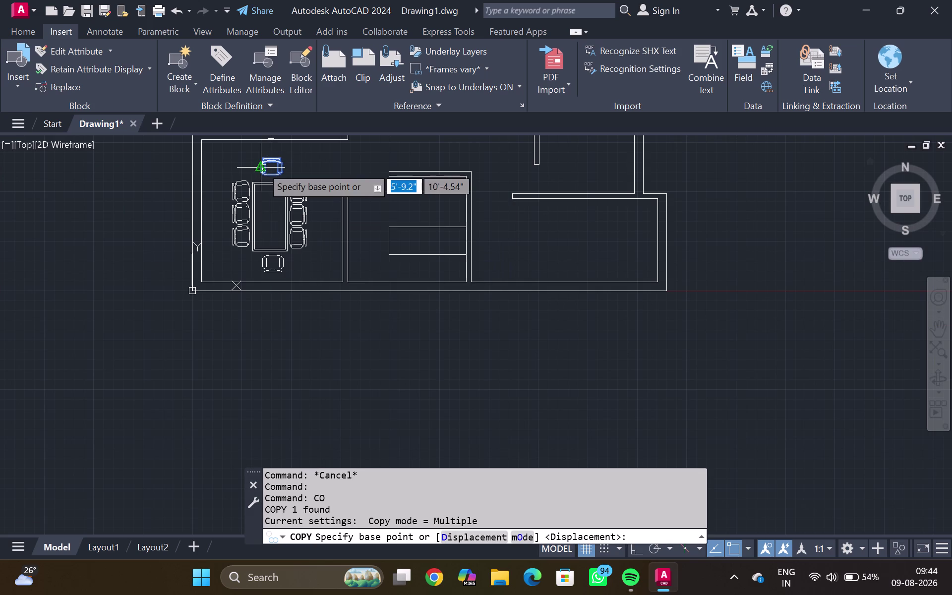
click(272, 155)
click(397, 204)
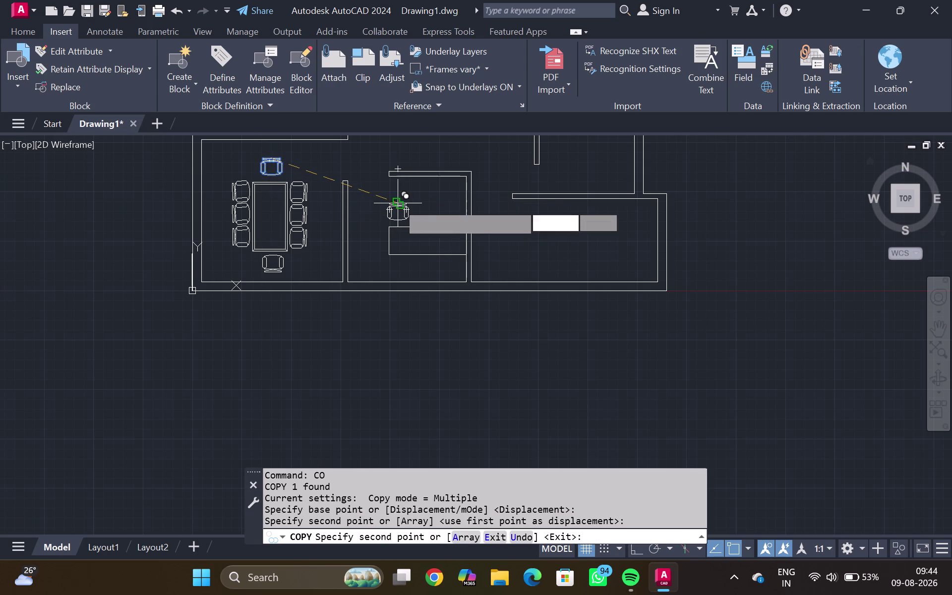
click(426, 205)
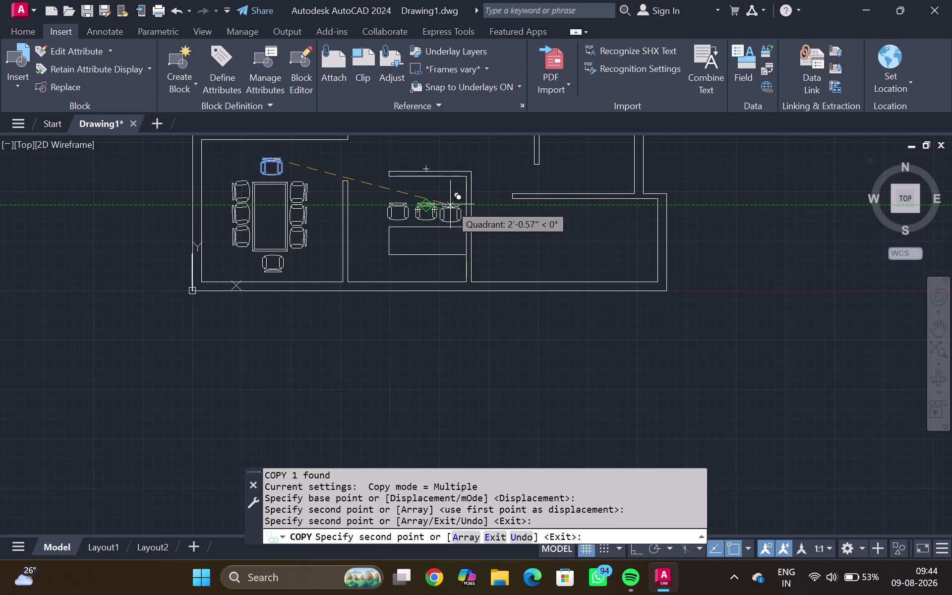
click(453, 200)
key(Escape)
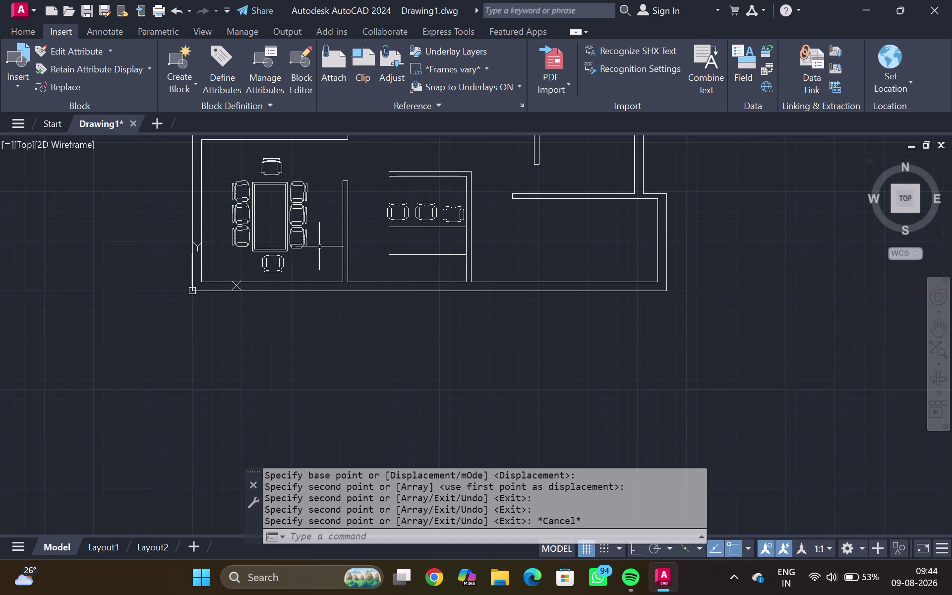
Copy the bottom meeting chair to a position below the desk.
click(279, 261)
text(CO)
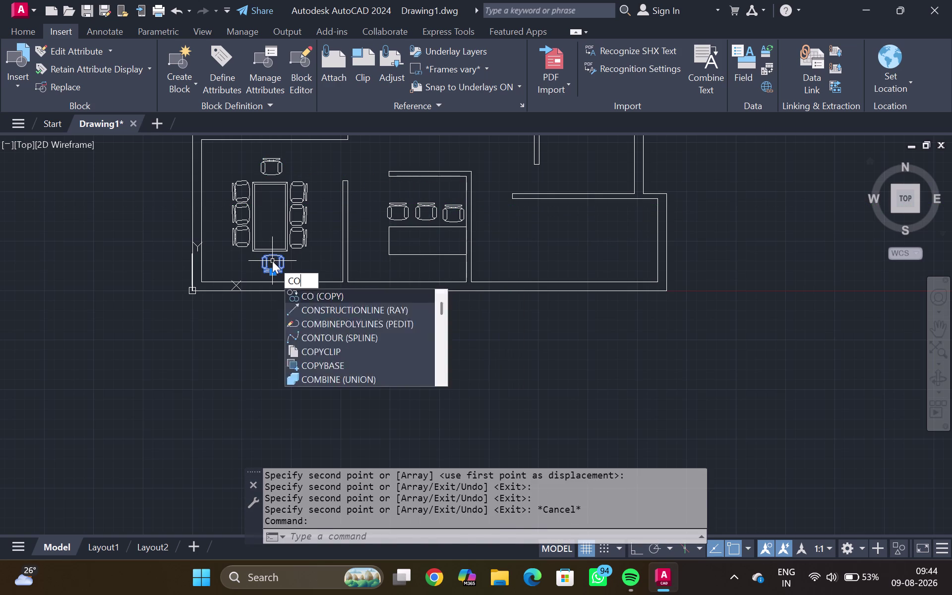
key(Return)
click(272, 261)
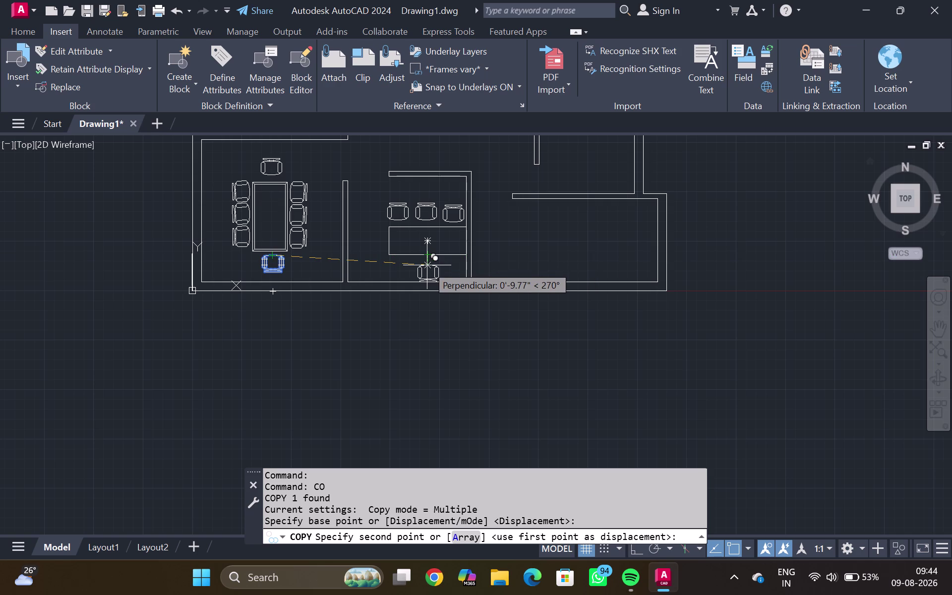
click(427, 262)
key(Escape)
scroll(down, 3)
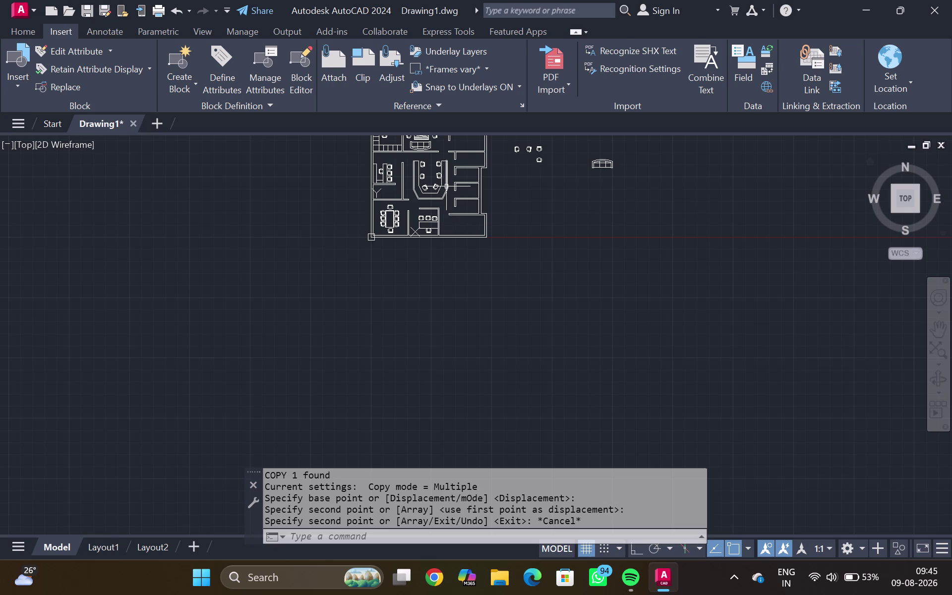
scroll(down, 3)
middle_drag(426, 204, 414, 270)
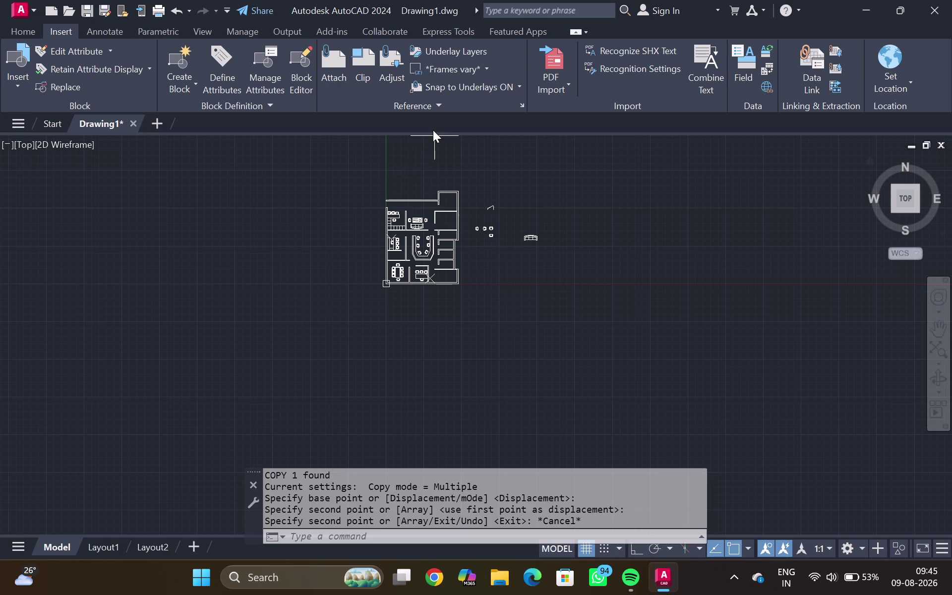
middle_drag(445, 171, 412, 185)
scroll(up, 3)
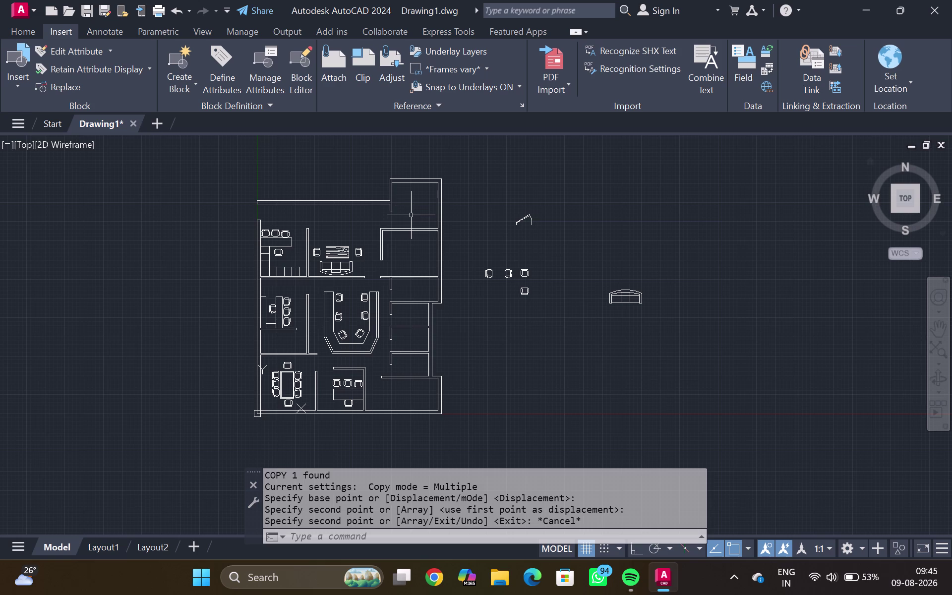
Start a rectangle at the room wall, cancel it, and regenerate the display.
text(REC)
key(Return)
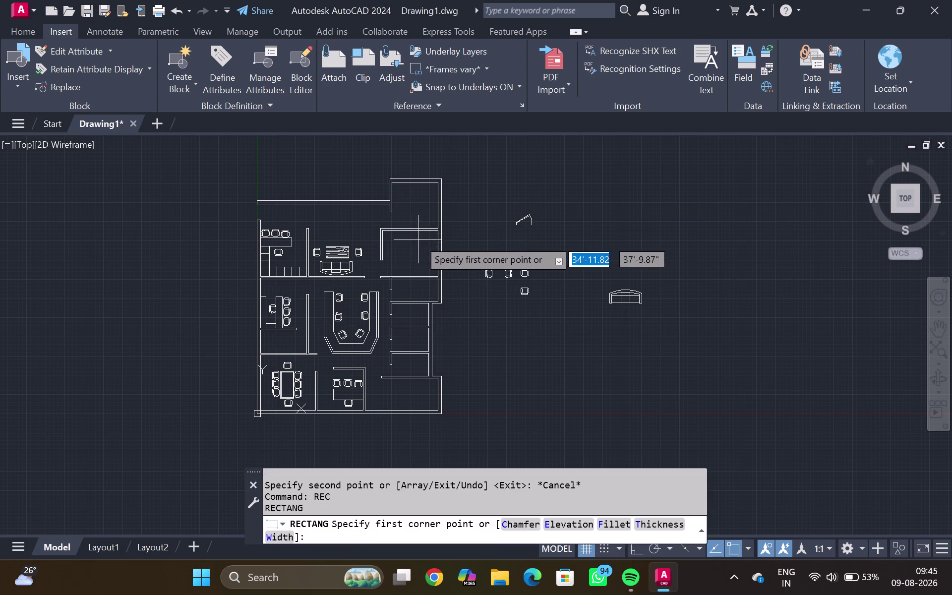
scroll(up, 3)
drag(445, 228, 438, 233)
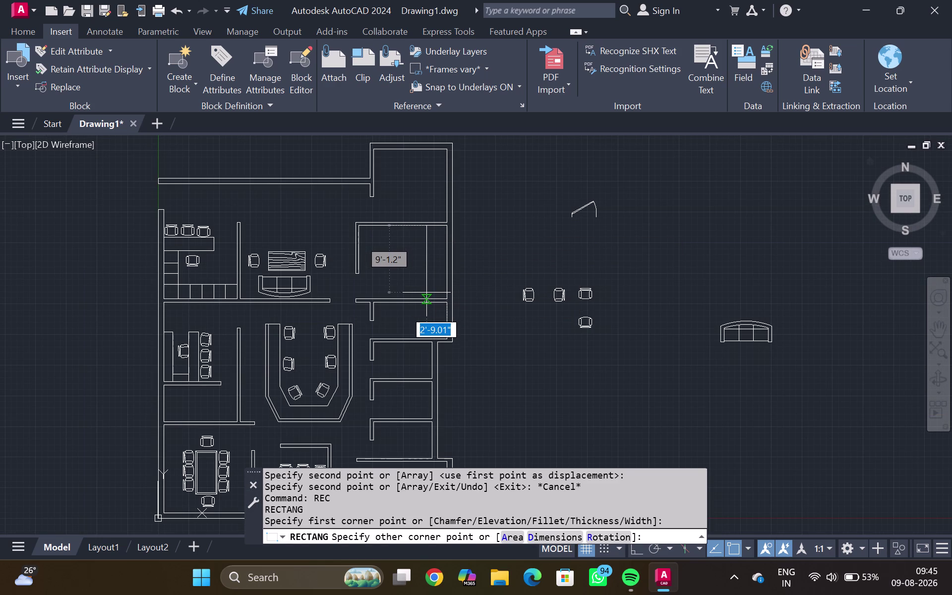
scroll(up, 3)
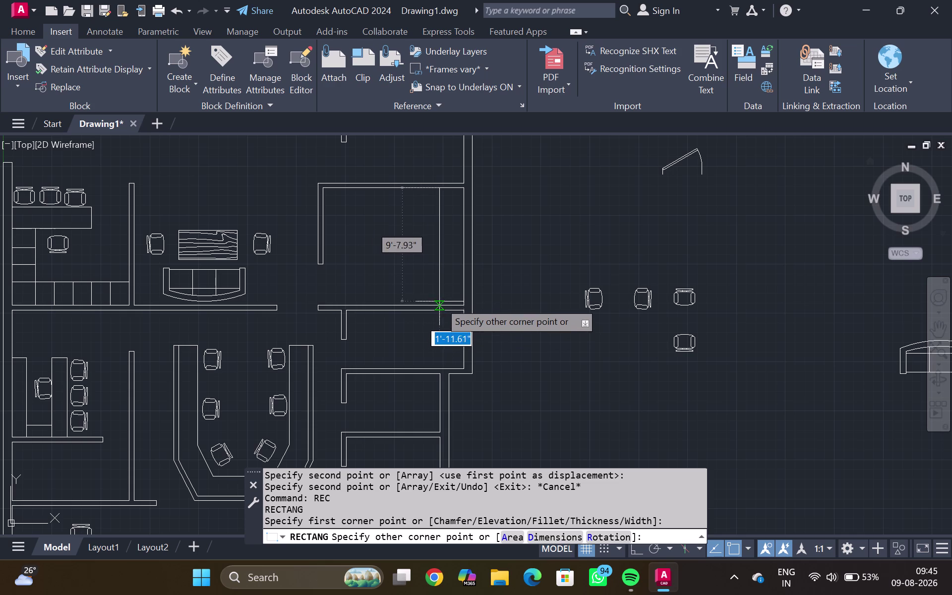
scroll(up, 3)
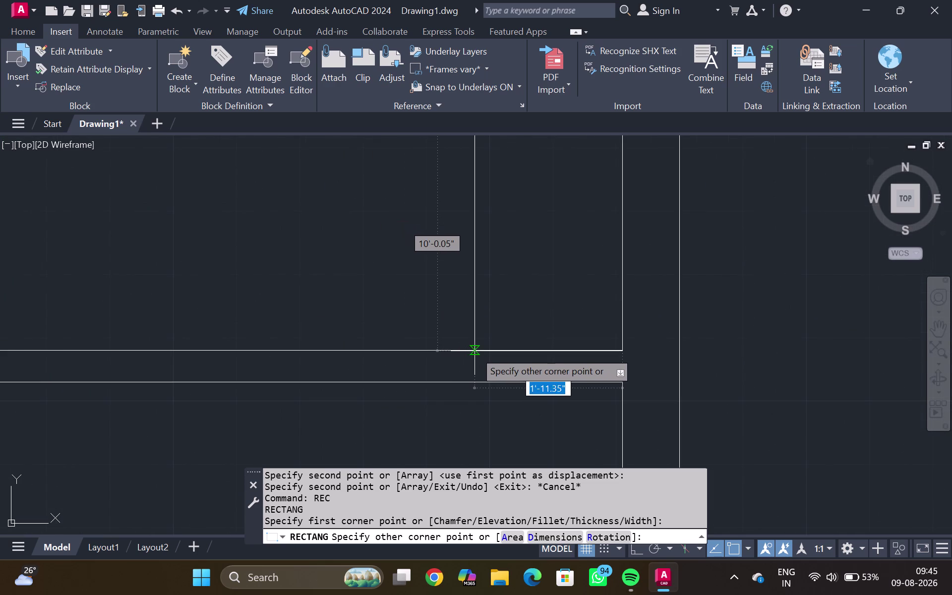
click(474, 351)
scroll(down, 3)
key(Escape)
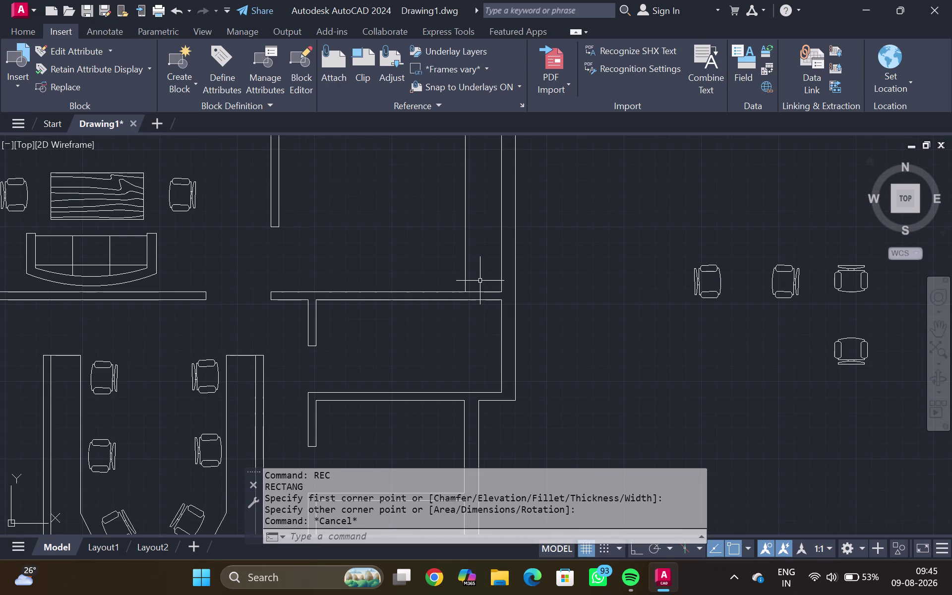
key(r)
key(Return)
key(Return)
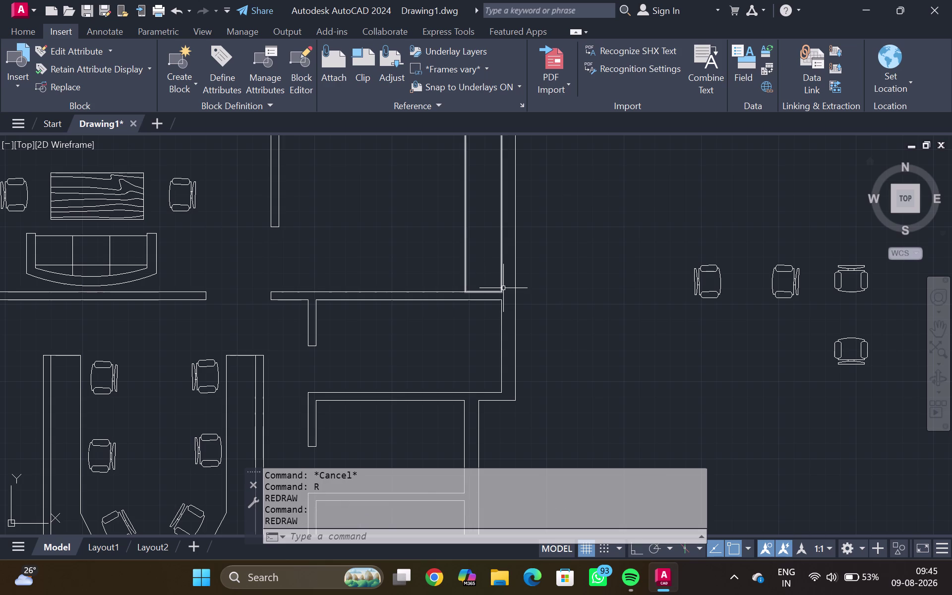
key(Escape)
key(Escape)
Draw a desk rectangle against the small room's wall.
text(RE)
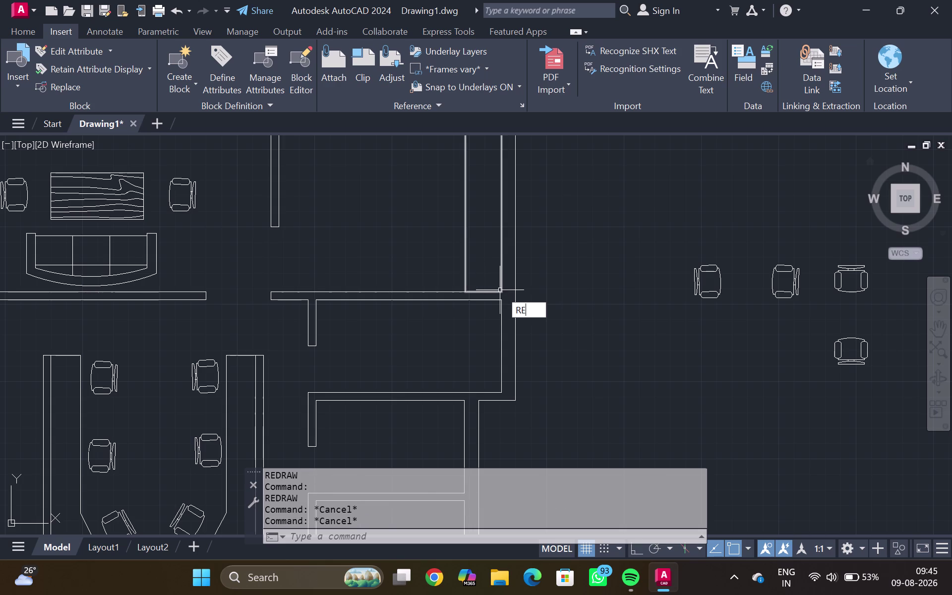
key(c)
key(Return)
click(501, 290)
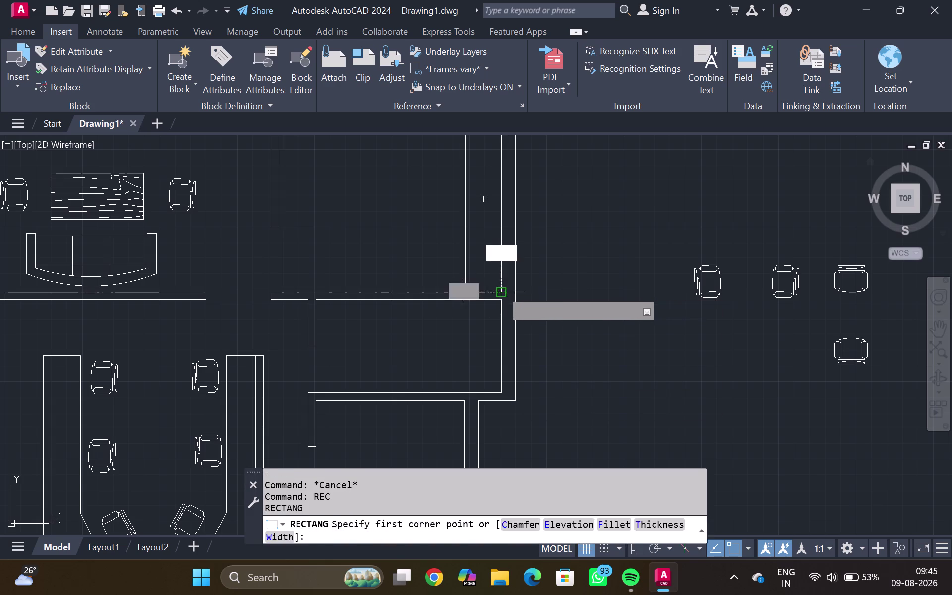
click(408, 262)
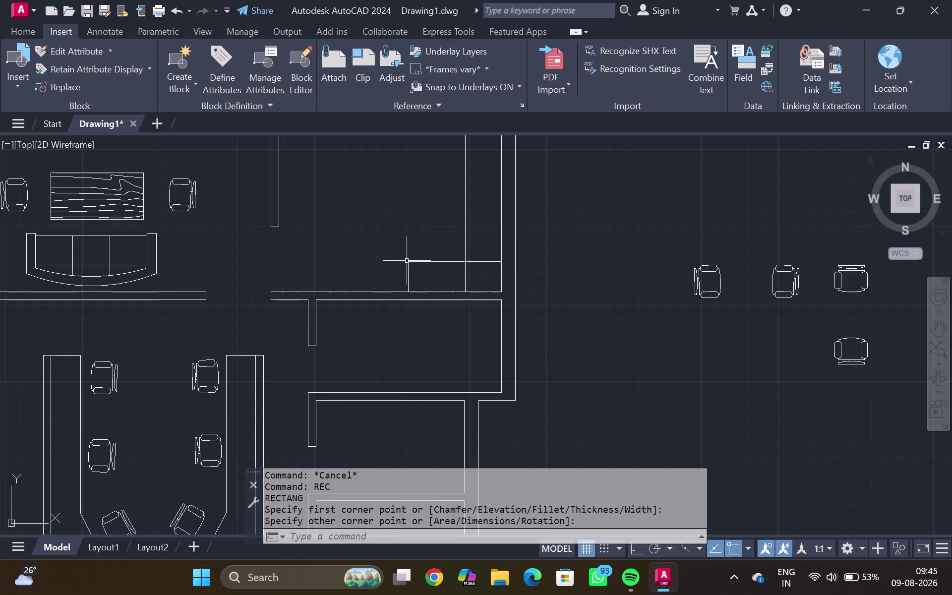
Draw a tall narrow rectangle rising from the first desk piece.
key(Return)
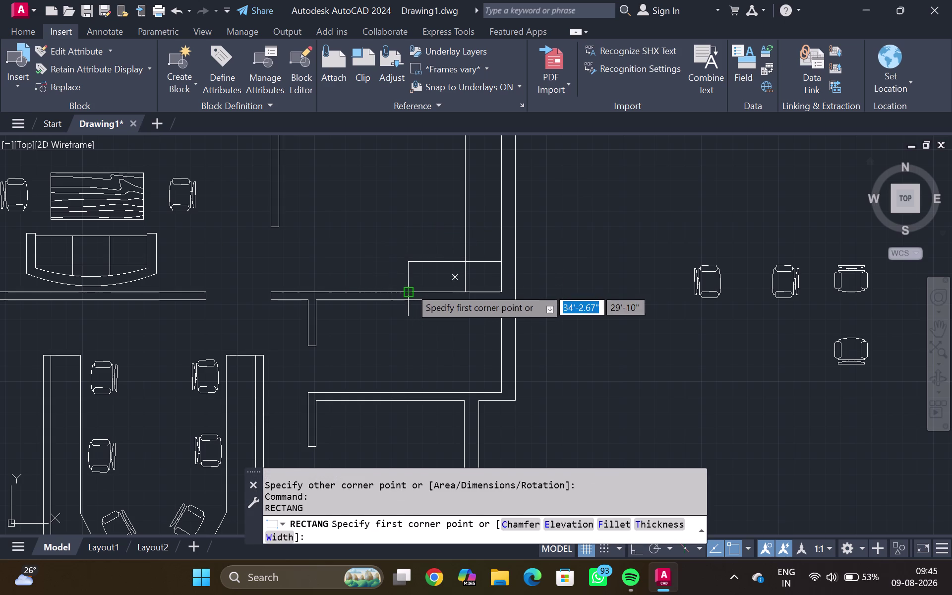
click(410, 286)
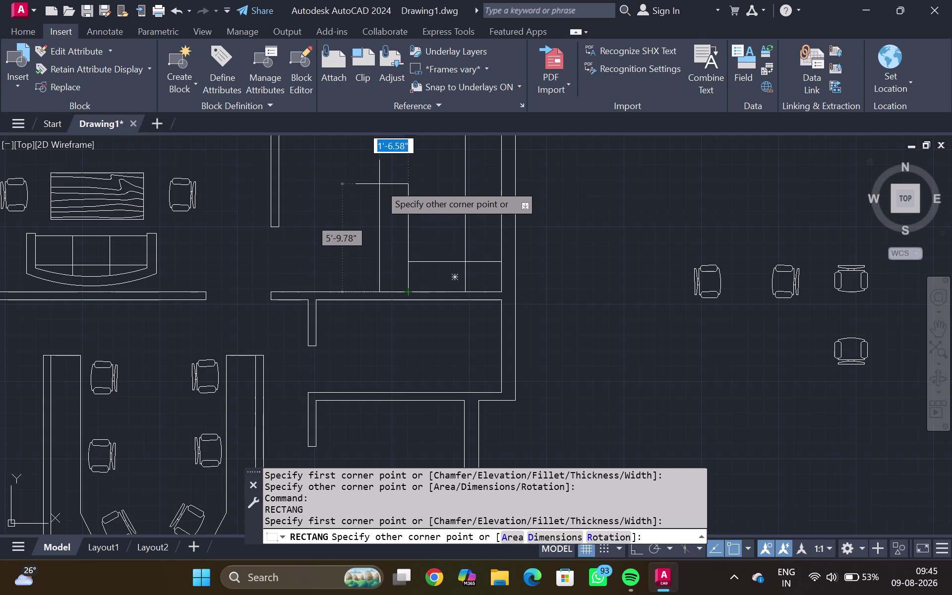
middle_click(351, 292)
middle_drag(352, 293, 364, 227)
middle_drag(352, 249, 350, 268)
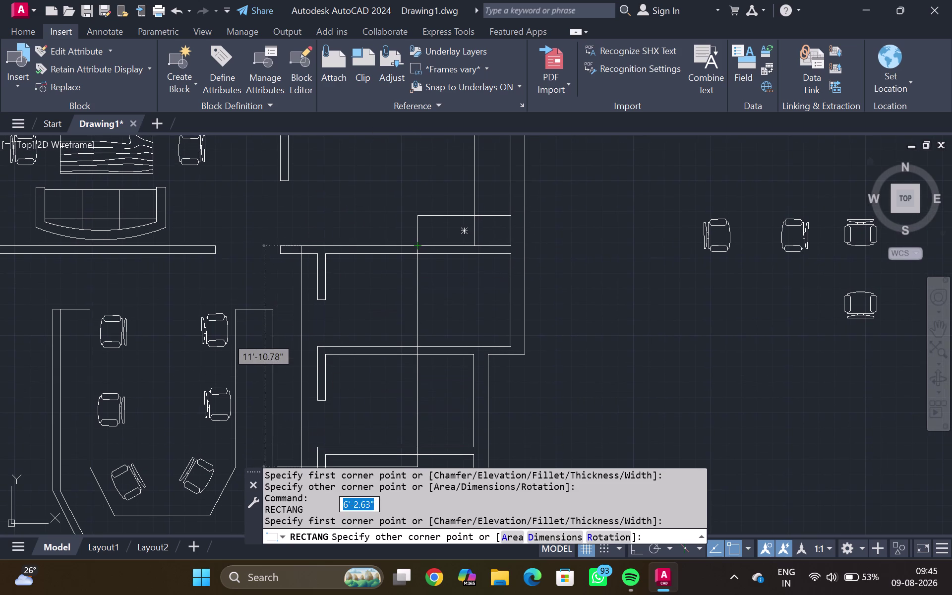
middle_click(393, 172)
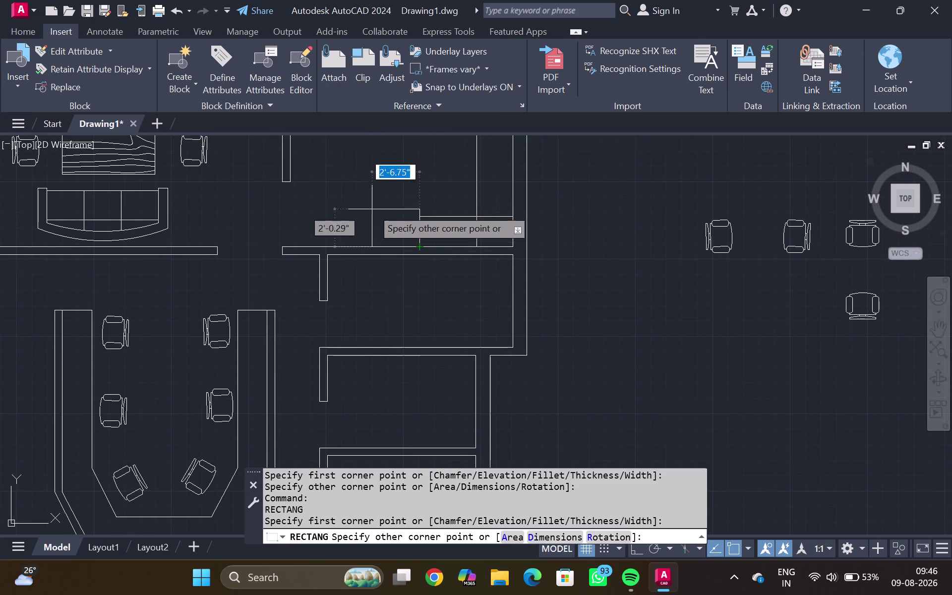
scroll(down, 3)
scroll(up, 3)
middle_drag(355, 244, 360, 196)
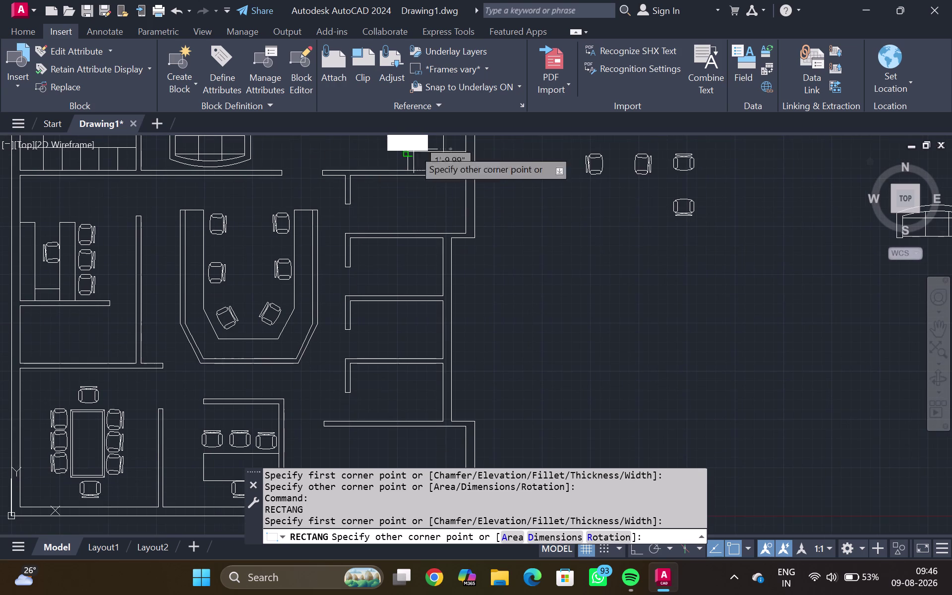
middle_drag(490, 161, 344, 384)
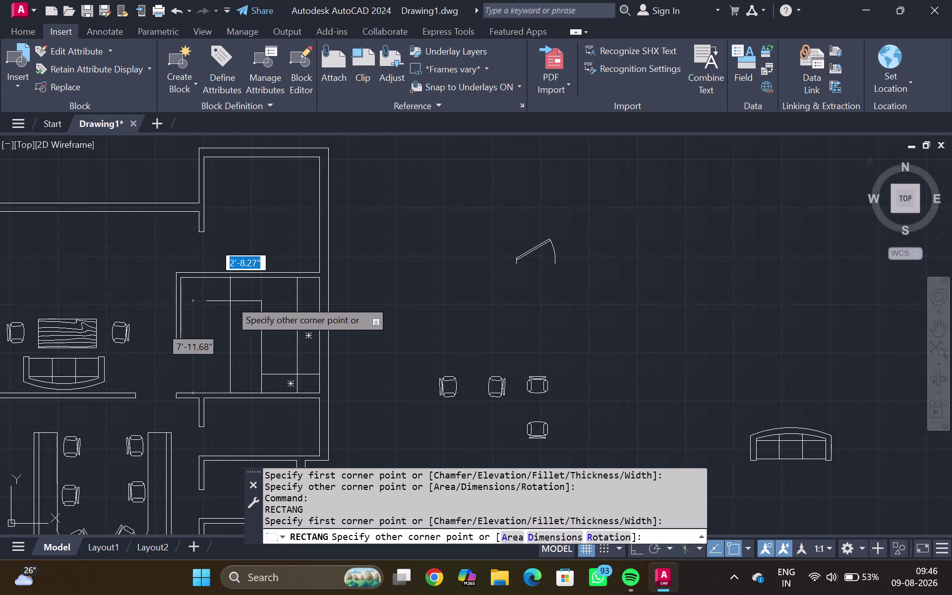
click(237, 304)
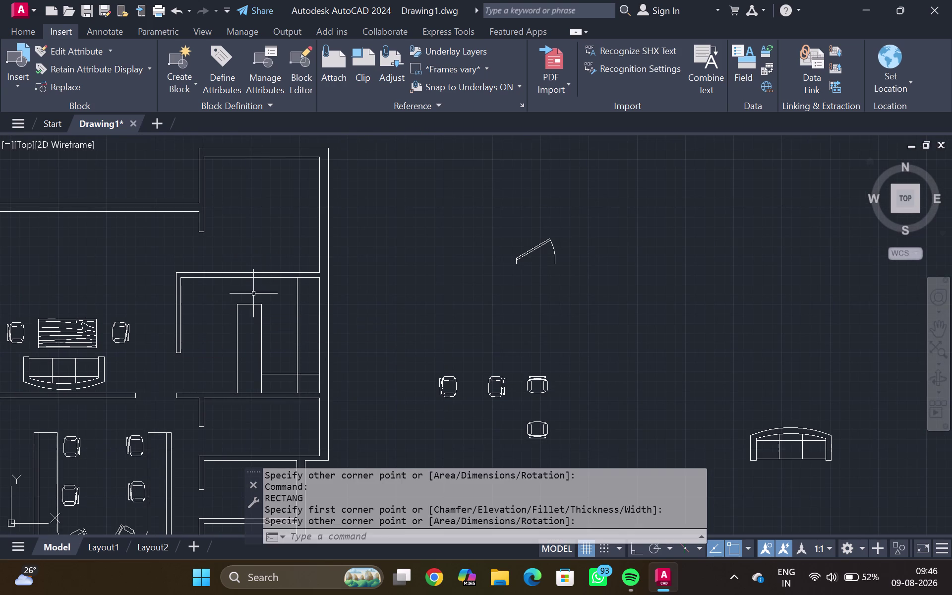
scroll(down, 3)
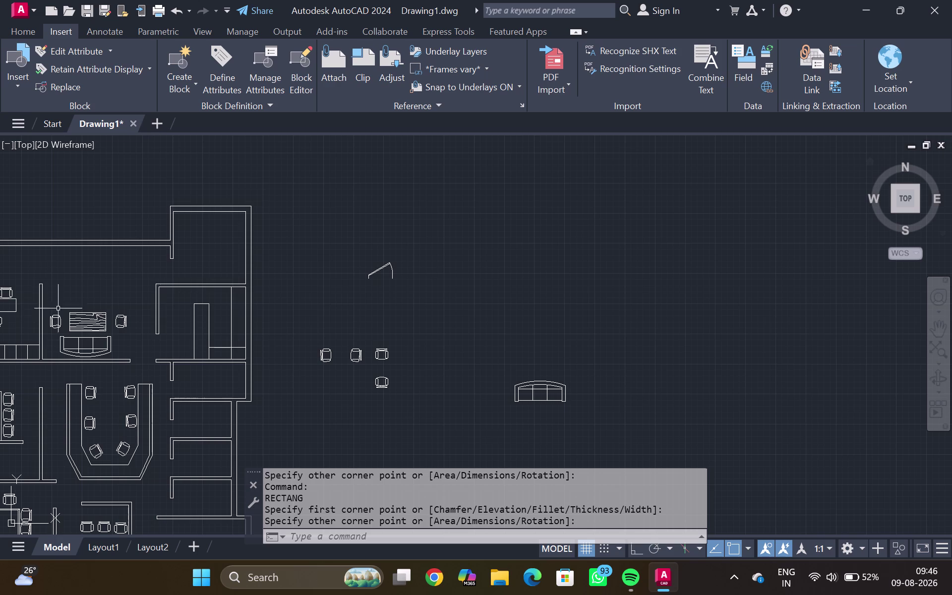
Copy the chair beside the wooden table to three spots left of the desk.
click(52, 324)
key(c)
key(p)
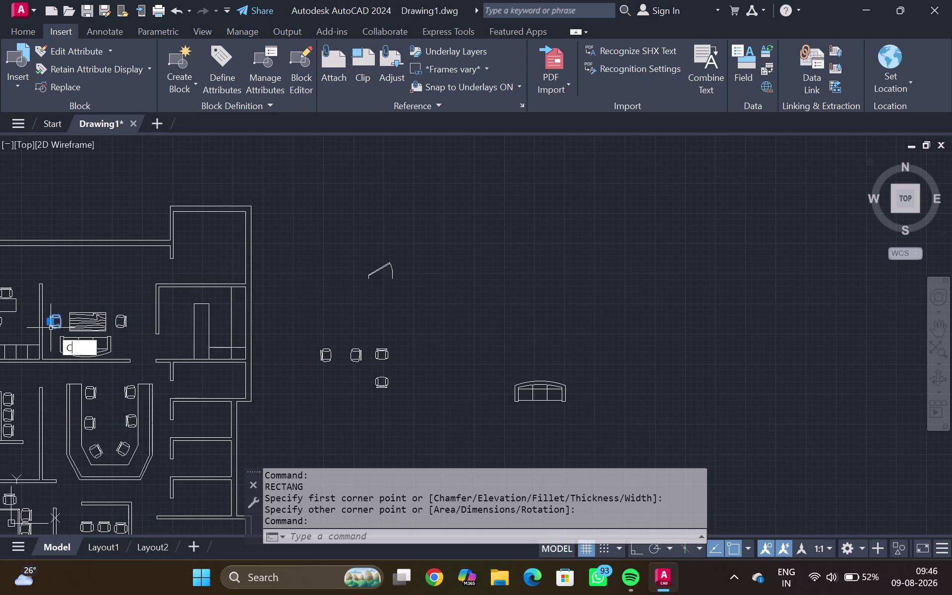
key(Return)
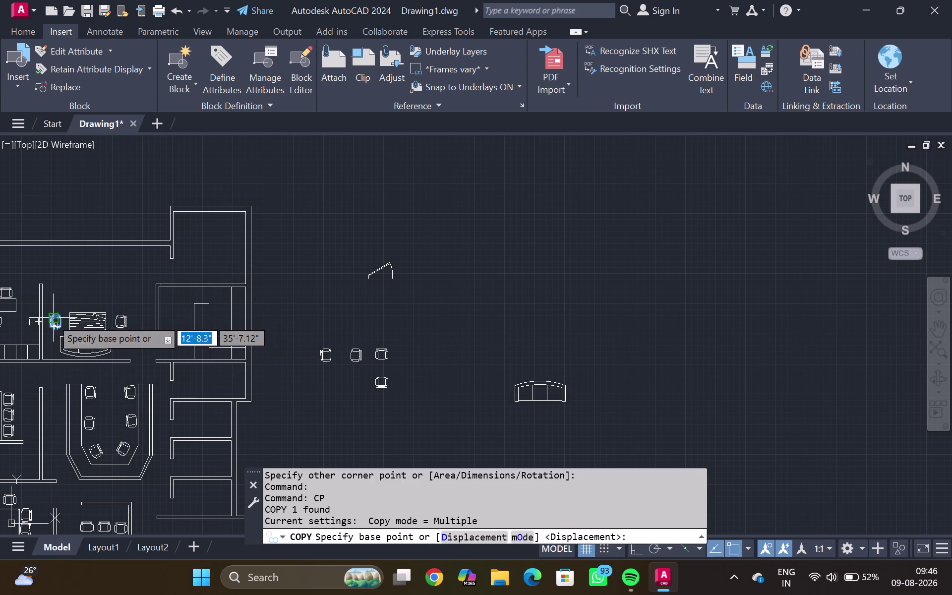
click(53, 320)
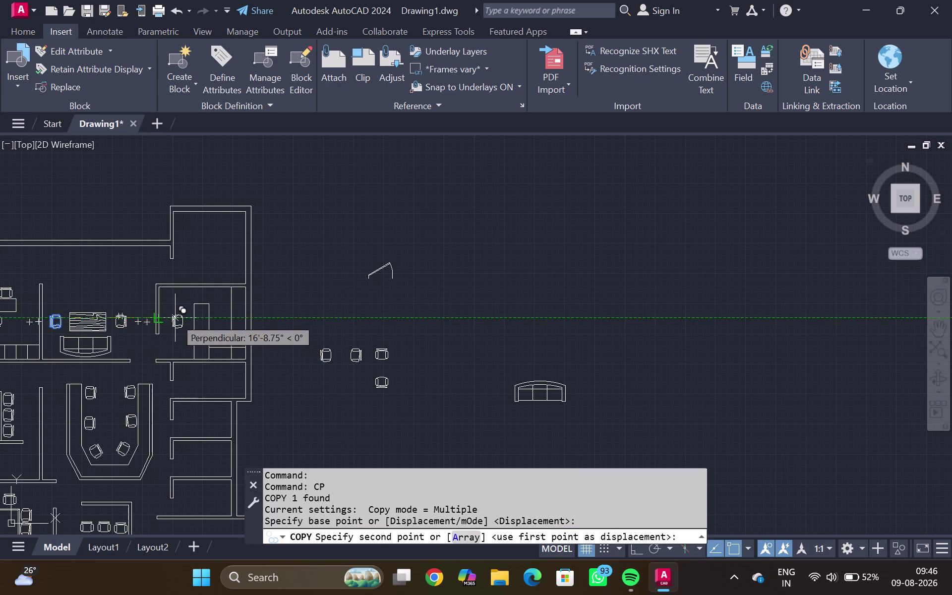
scroll(up, 3)
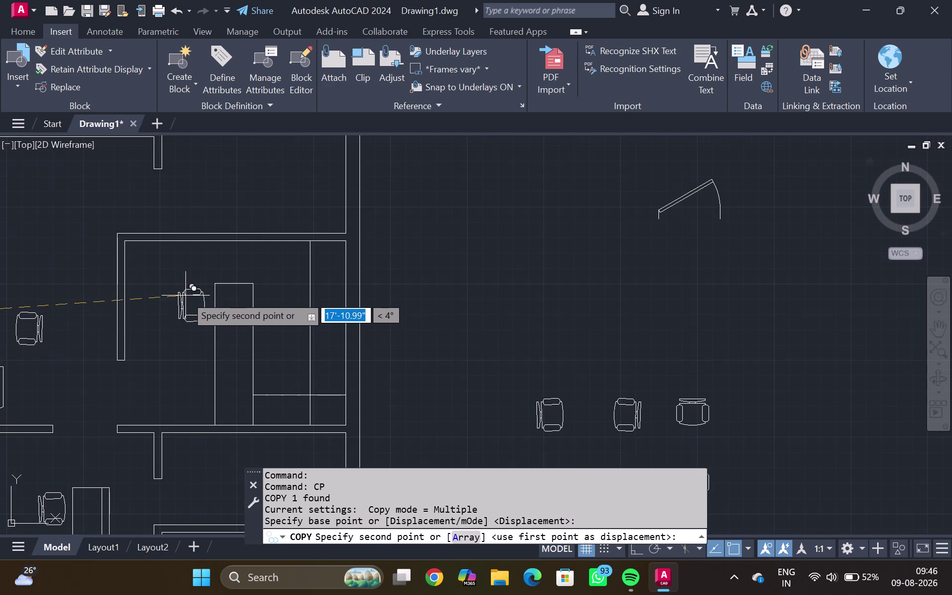
click(188, 289)
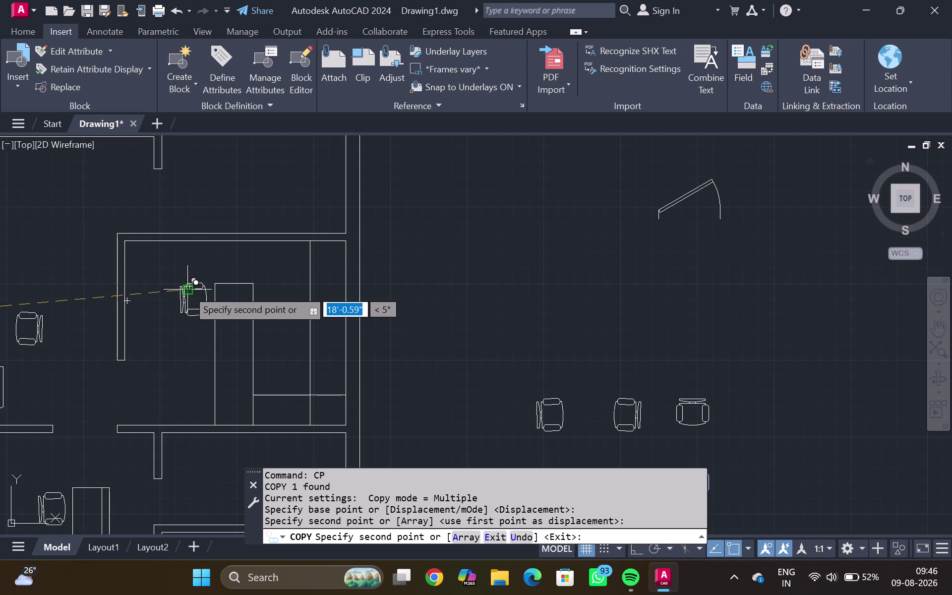
click(185, 335)
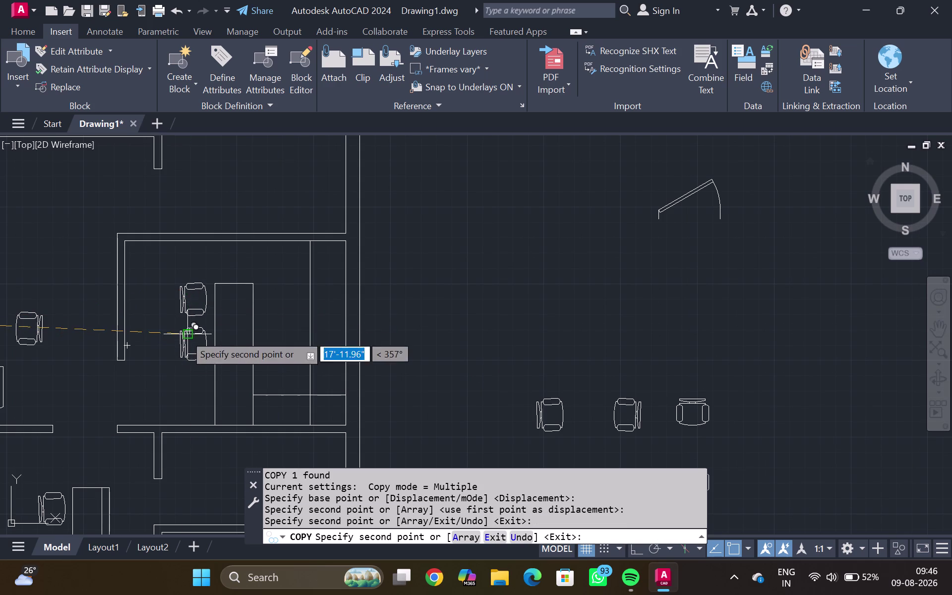
click(185, 375)
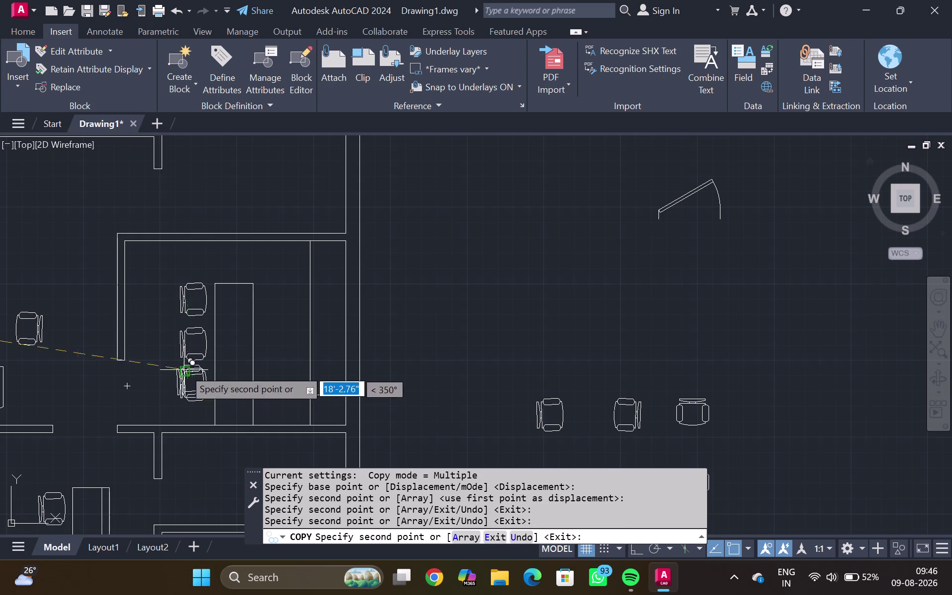
key(Escape)
Copy another chair to the right side of the desk.
click(36, 321)
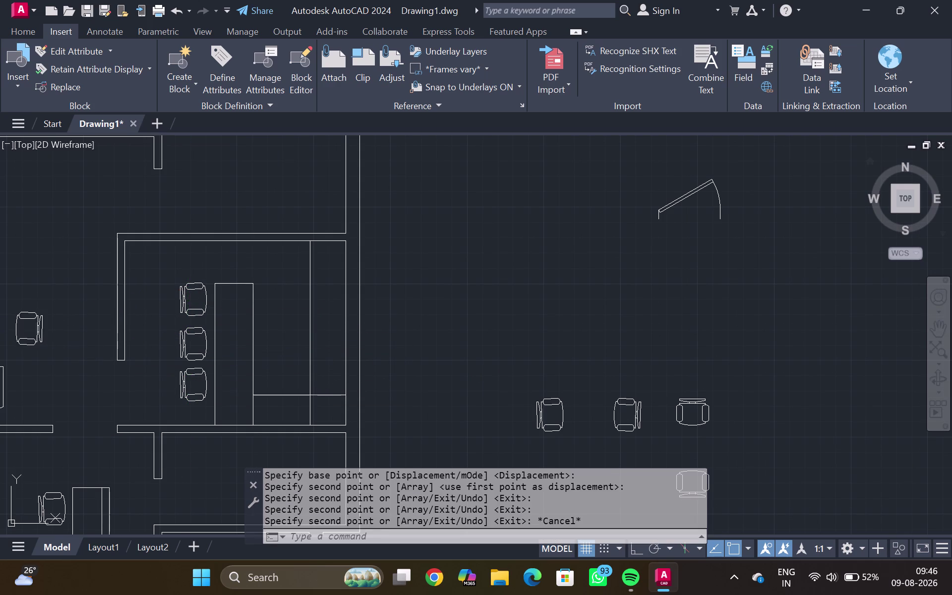
key(c)
key(o)
key(Return)
click(35, 317)
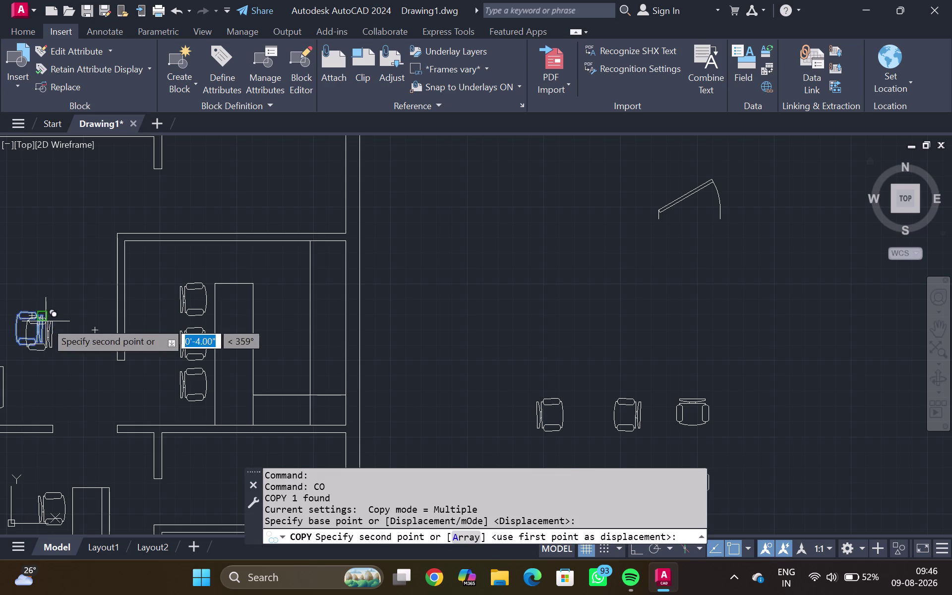
click(285, 325)
key(Escape)
scroll(down, 3)
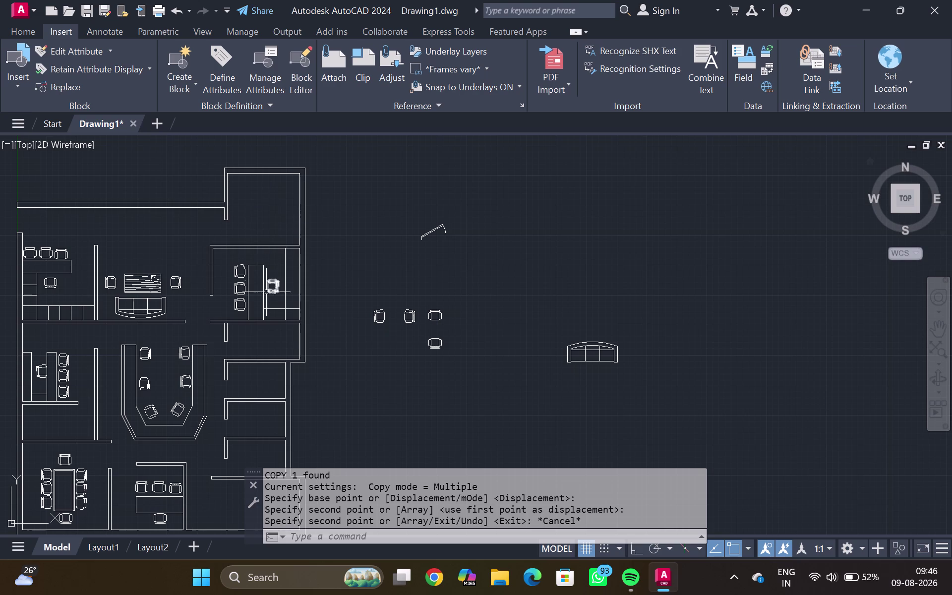
Pan to the empty upper room and draw a long desk along its right wall.
scroll(down, 3)
scroll(up, 3)
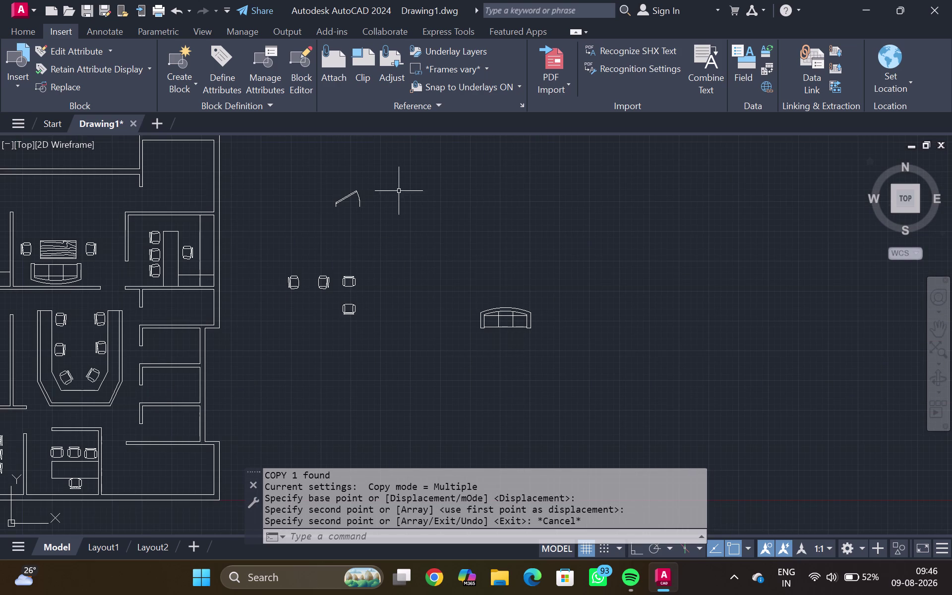
middle_click(476, 222)
middle_drag(476, 227, 486, 252)
middle_click(273, 210)
middle_drag(275, 215, 314, 287)
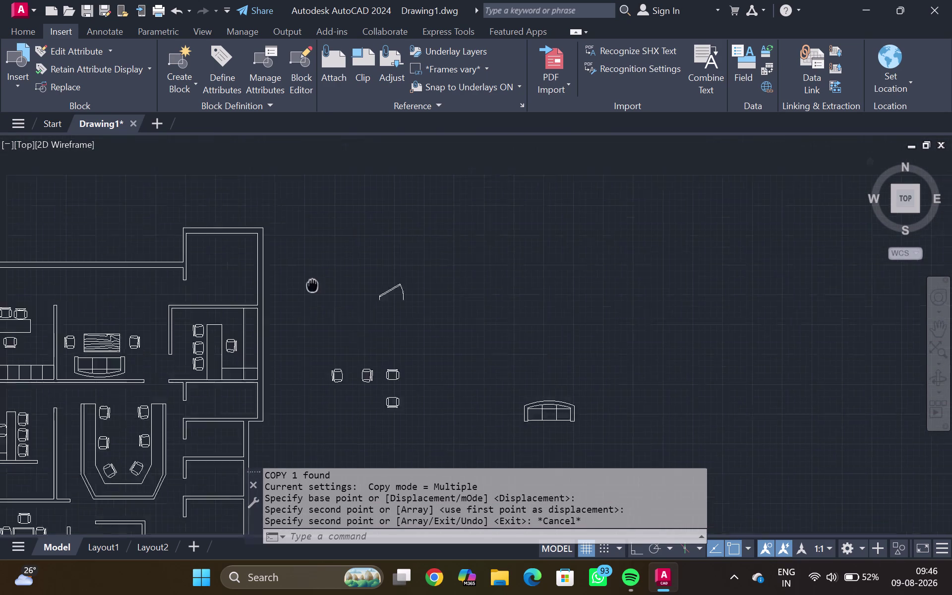
middle_drag(314, 287, 441, 351)
middle_drag(442, 351, 443, 346)
scroll(up, 3)
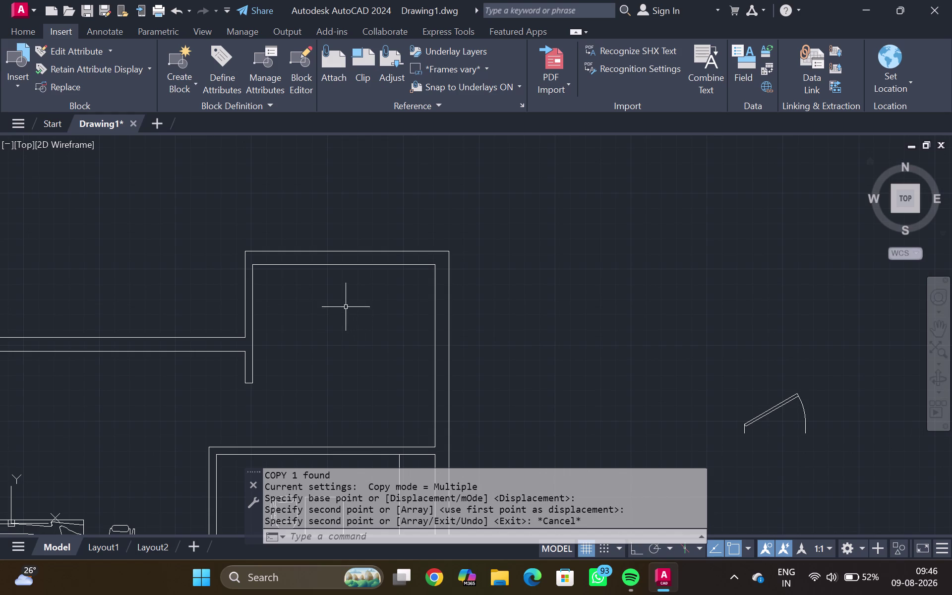
key(r)
key(e)
key(c)
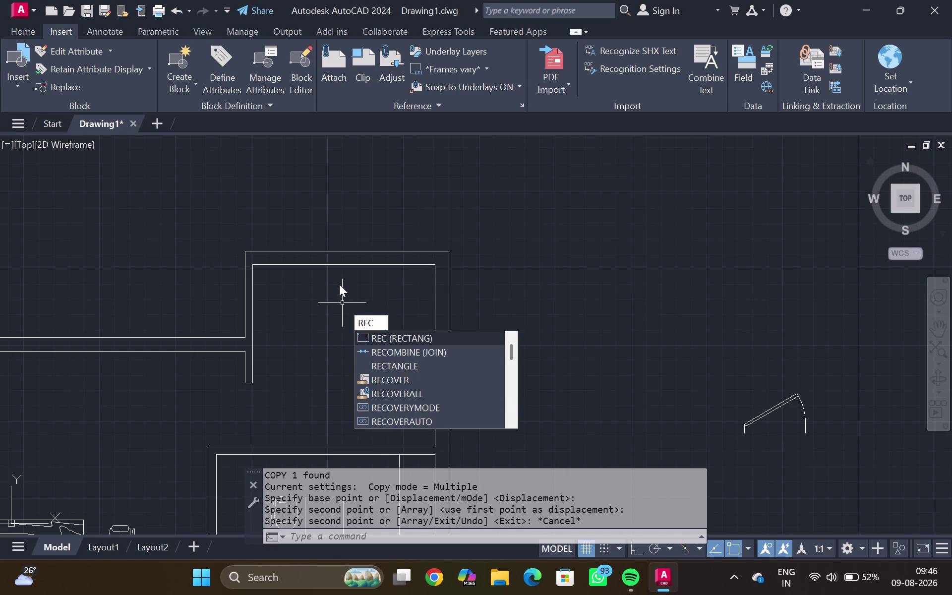
key(Return)
middle_drag(395, 356, 351, 246)
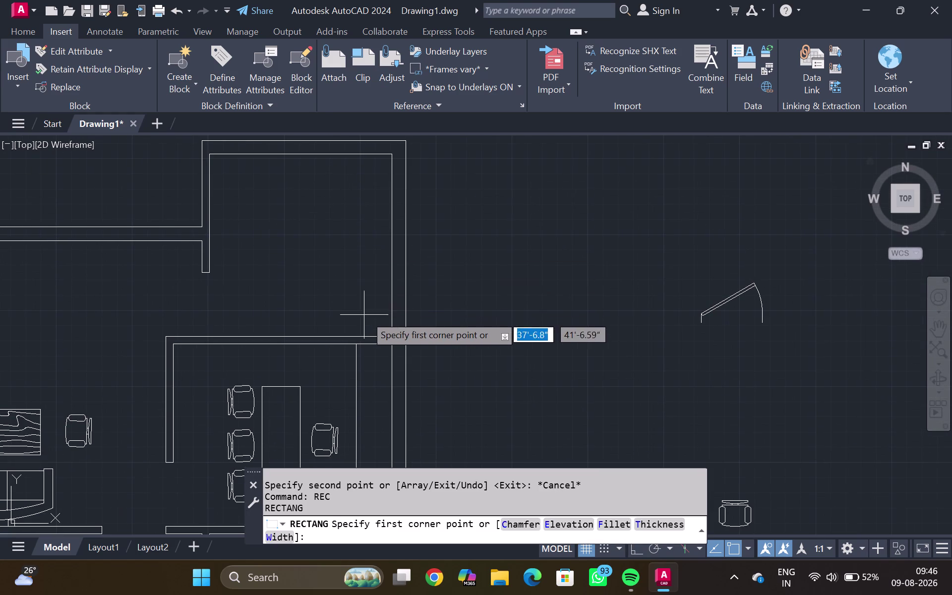
click(390, 334)
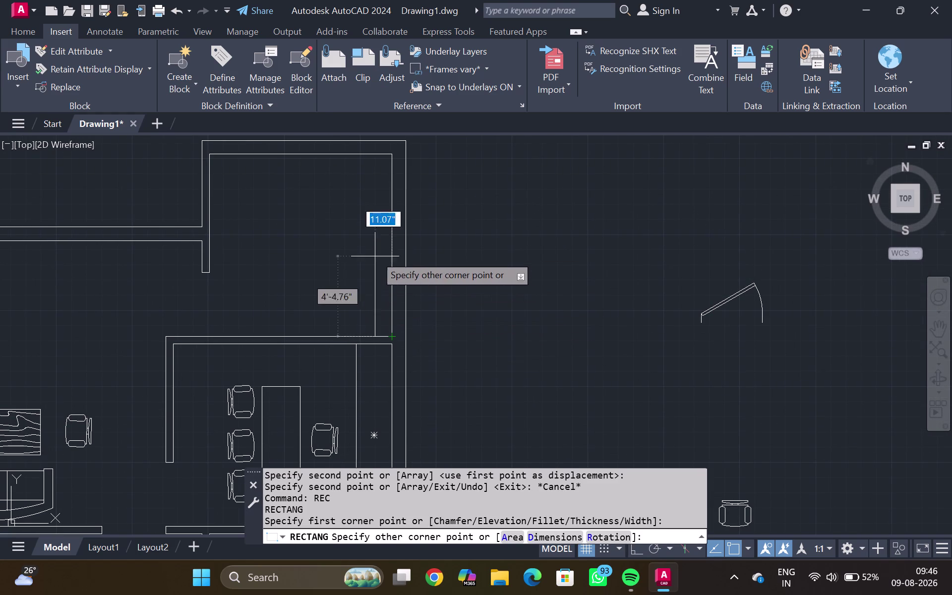
click(357, 154)
Add two narrow desk rectangles along the room's top wall.
key(Return)
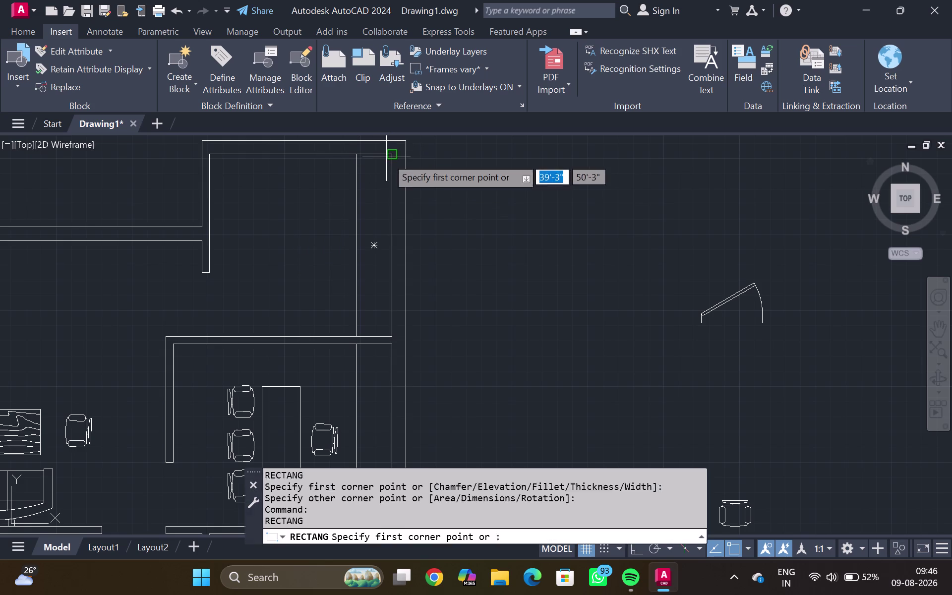
click(392, 154)
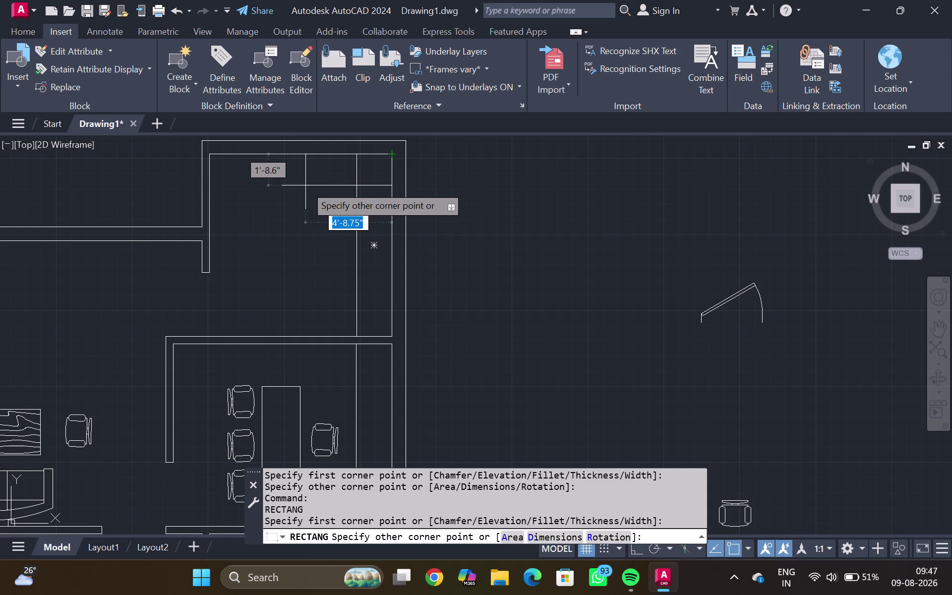
click(307, 175)
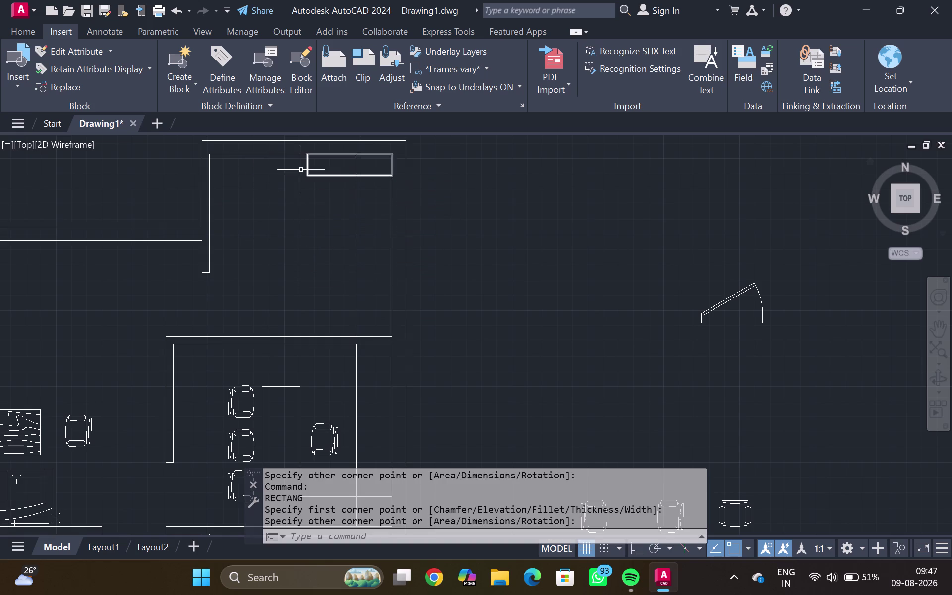
key(Return)
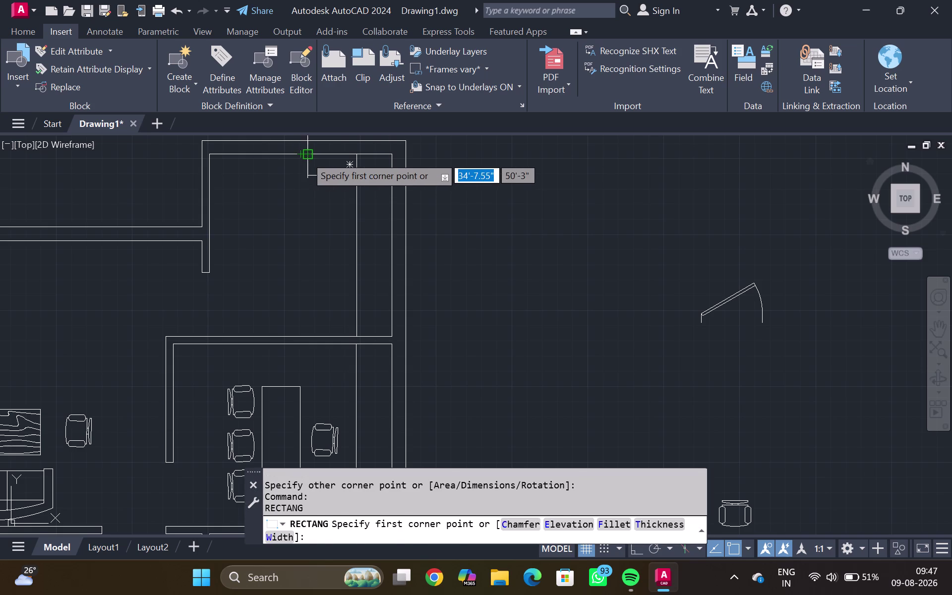
click(305, 156)
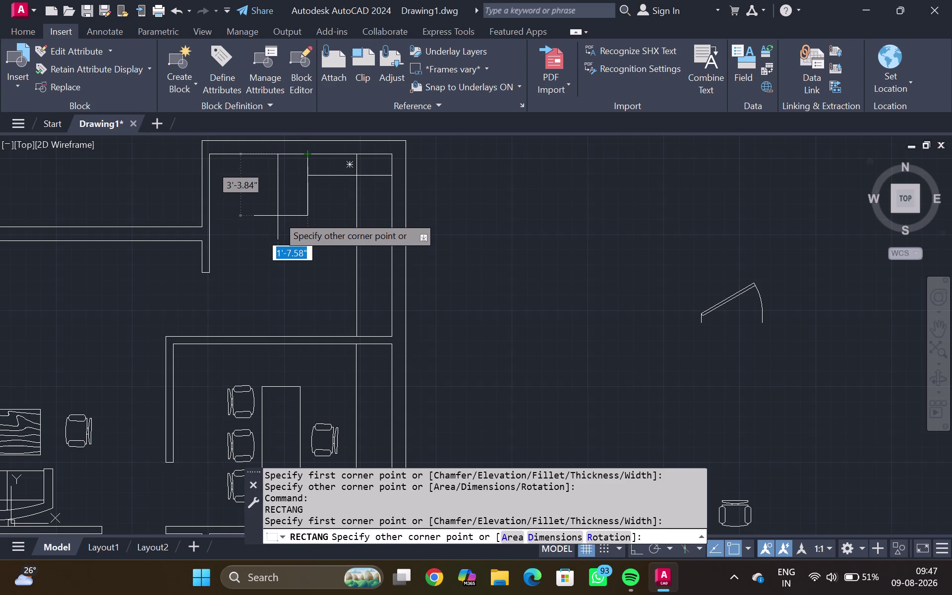
click(275, 243)
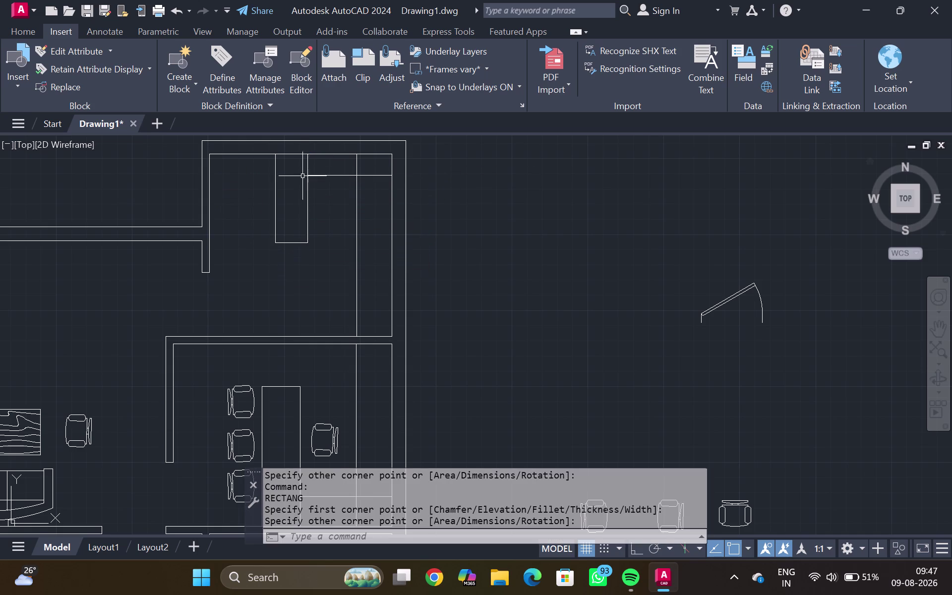
click(329, 428)
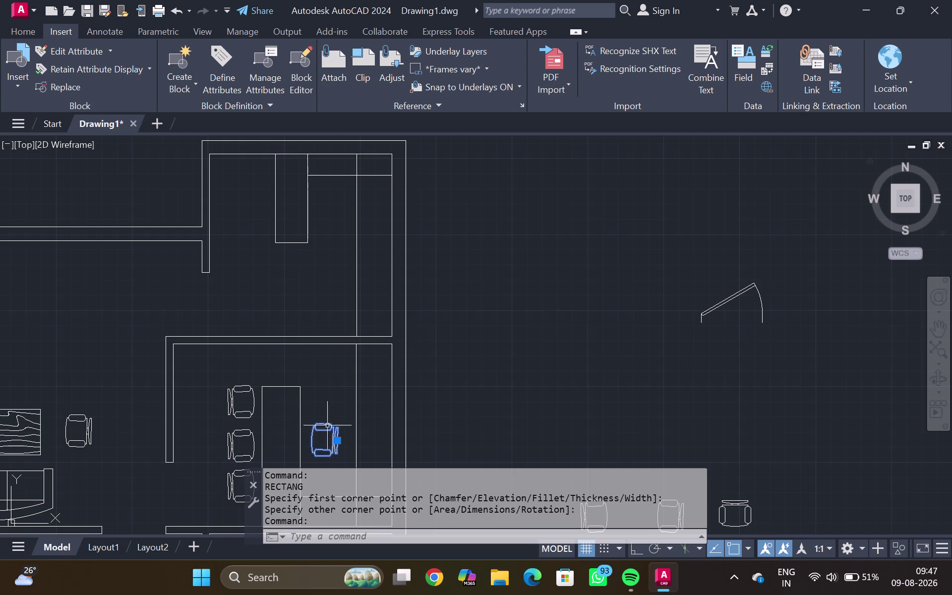
key(c)
key(p)
key(Return)
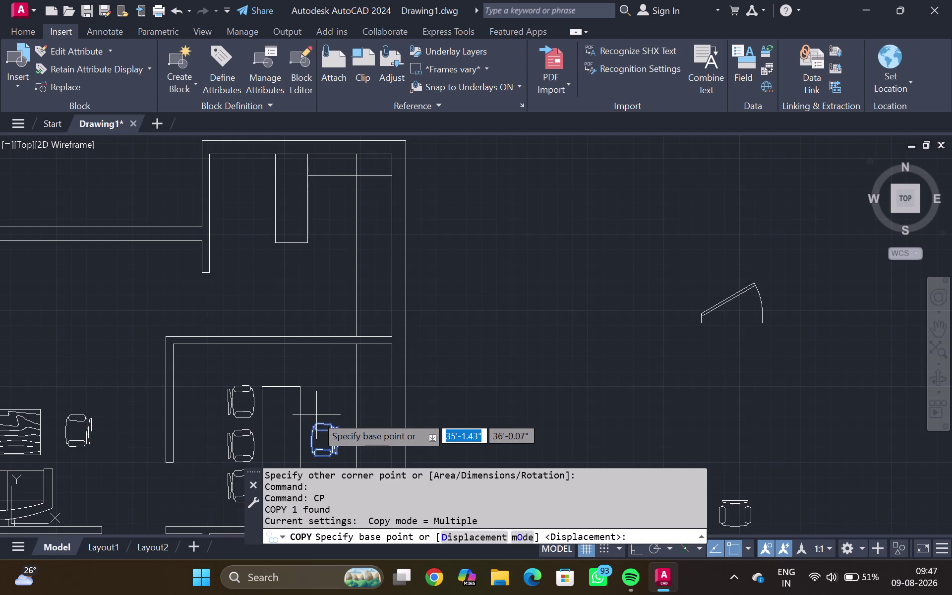
click(317, 423)
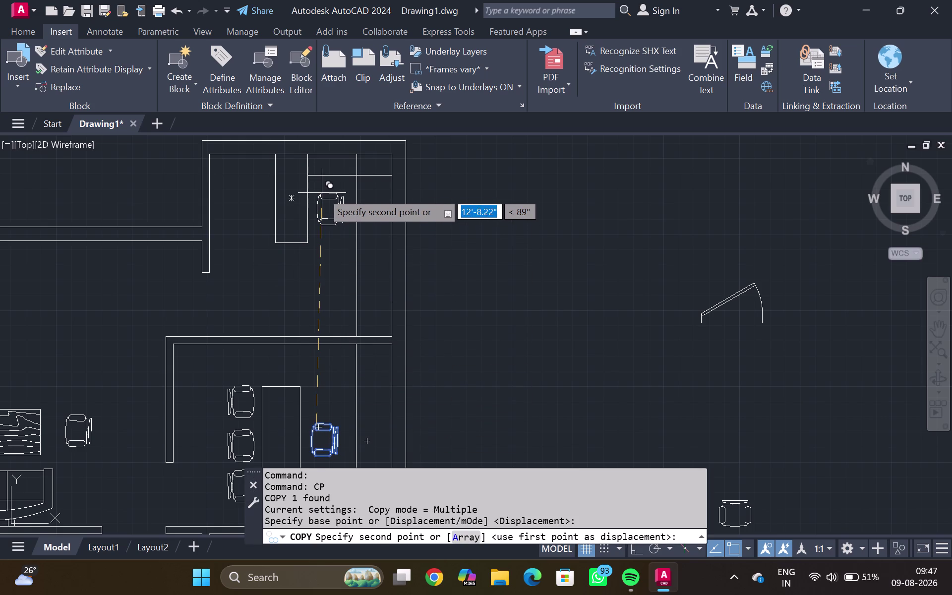
click(321, 192)
key(Escape)
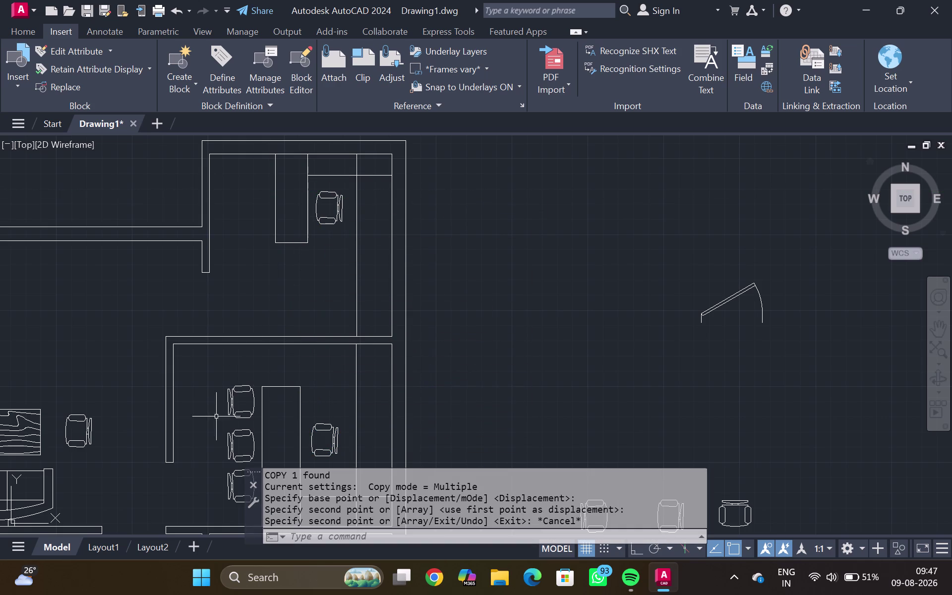
click(230, 398)
text(C)
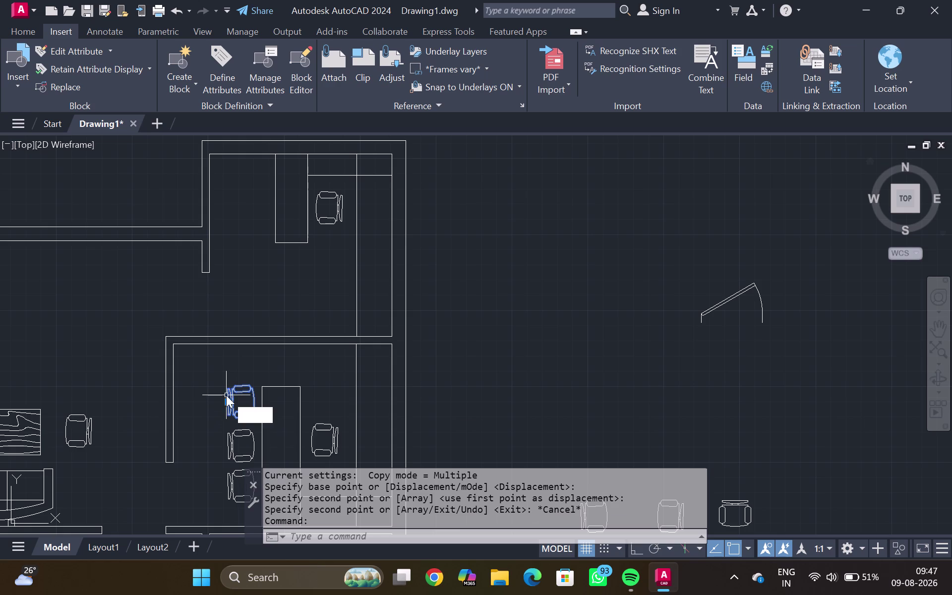
text(O)
key(Return)
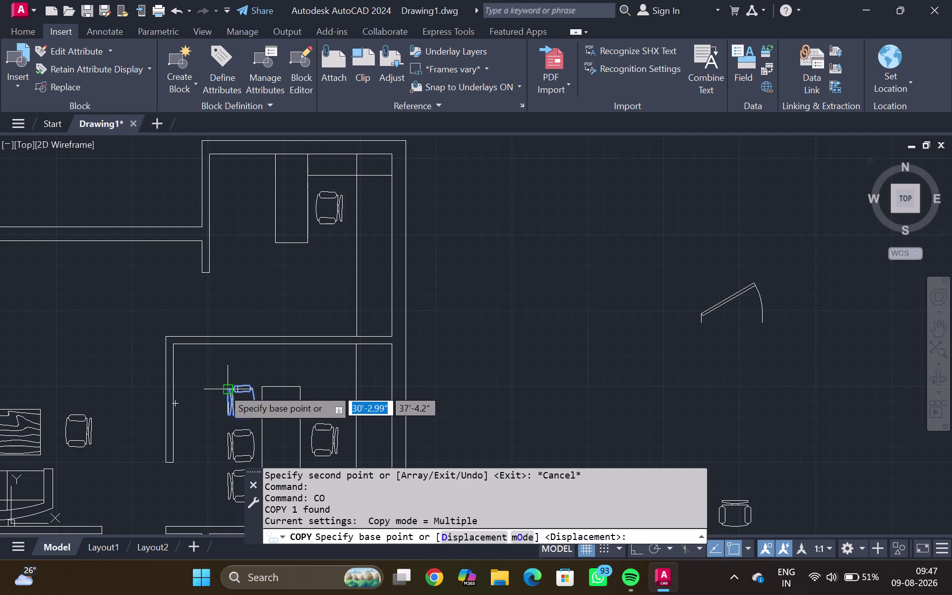
click(226, 396)
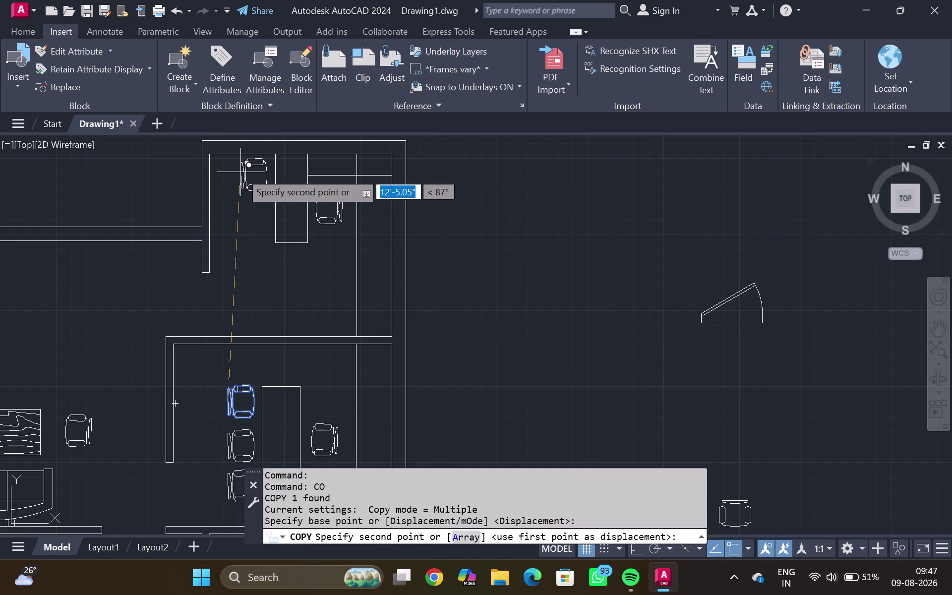
click(241, 172)
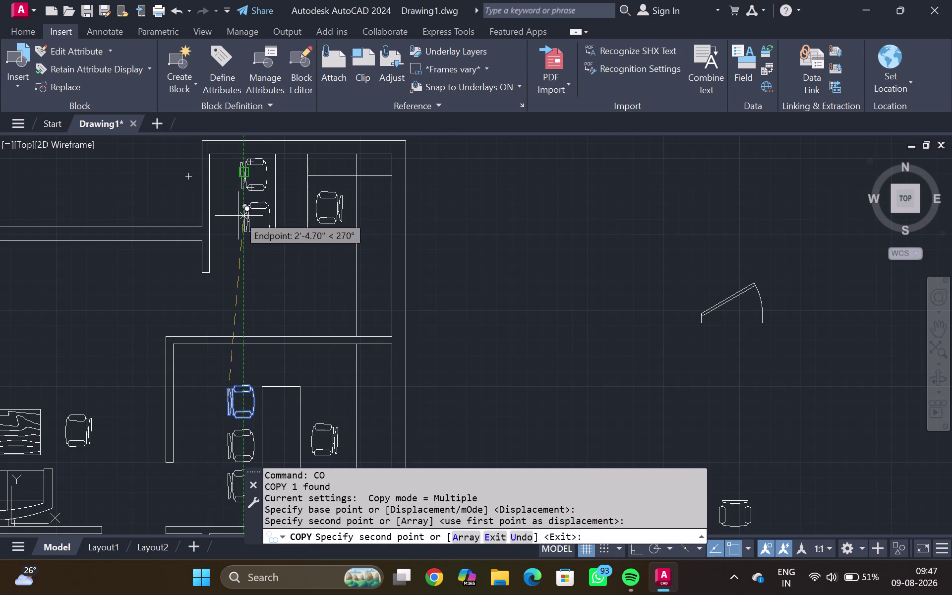
click(237, 212)
key(Escape)
scroll(down, 3)
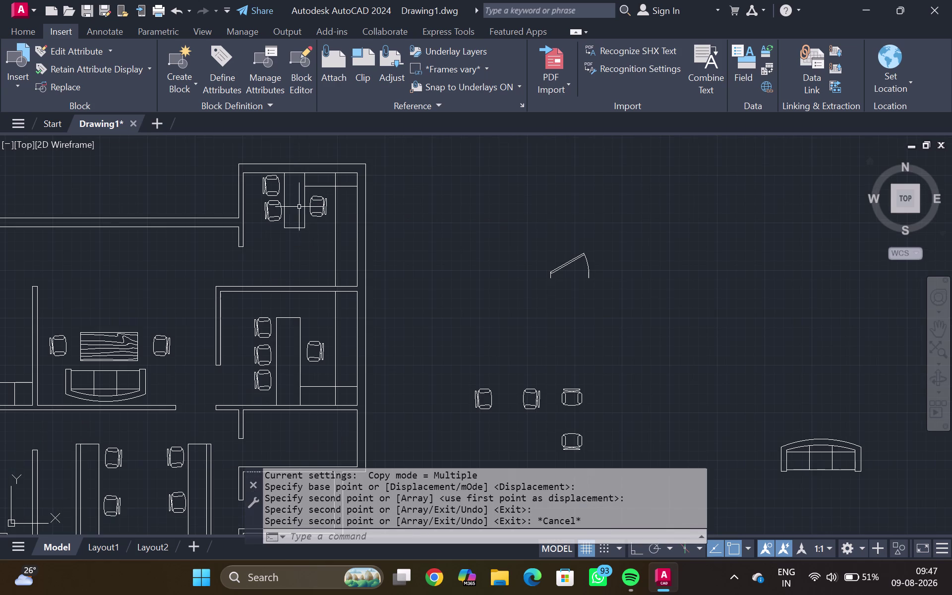
scroll(down, 3)
middle_drag(262, 282, 295, 216)
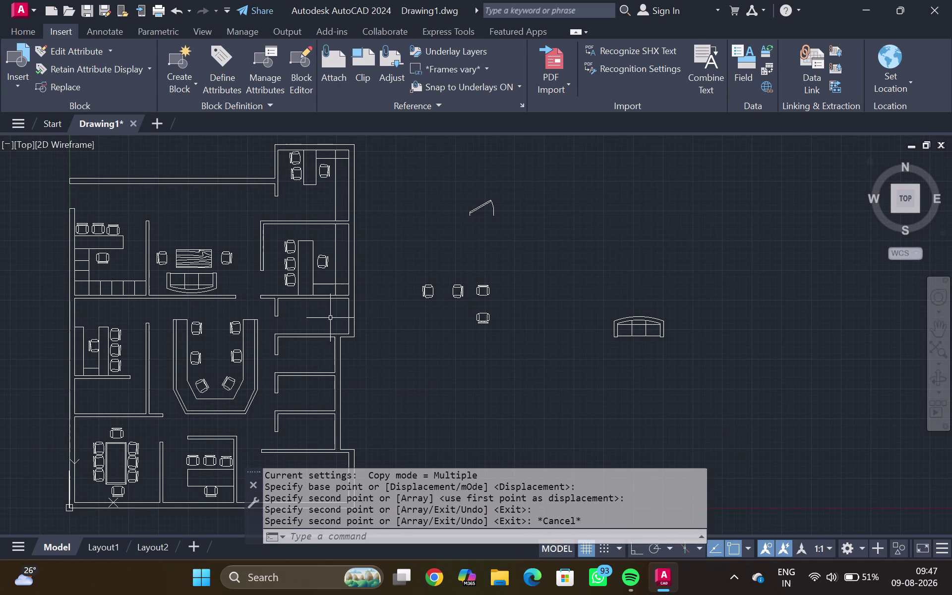
middle_drag(319, 312, 351, 241)
scroll(down, 3)
scroll(down, 3)
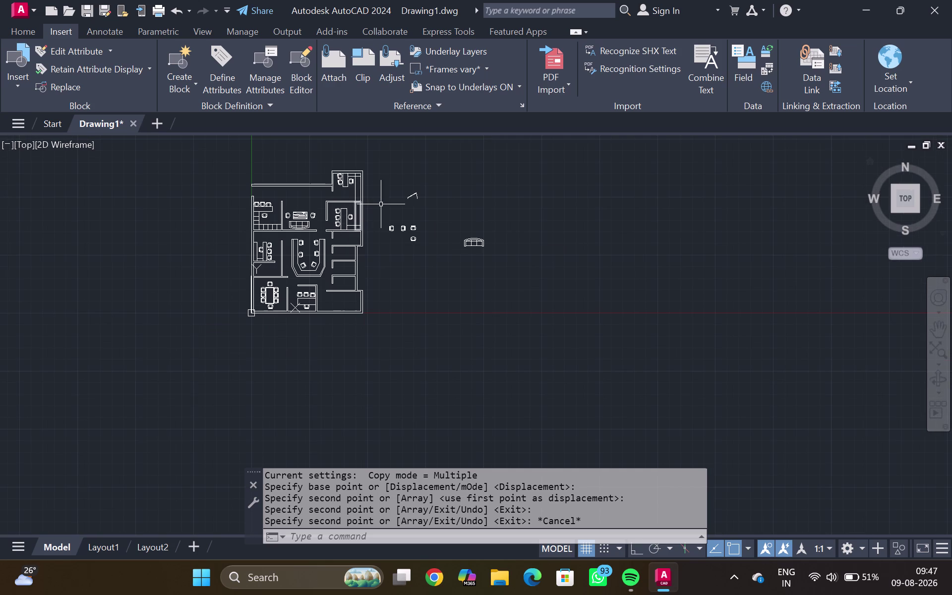
scroll(up, 3)
Set the loose door block's visibility grip to Open 90°.
click(411, 190)
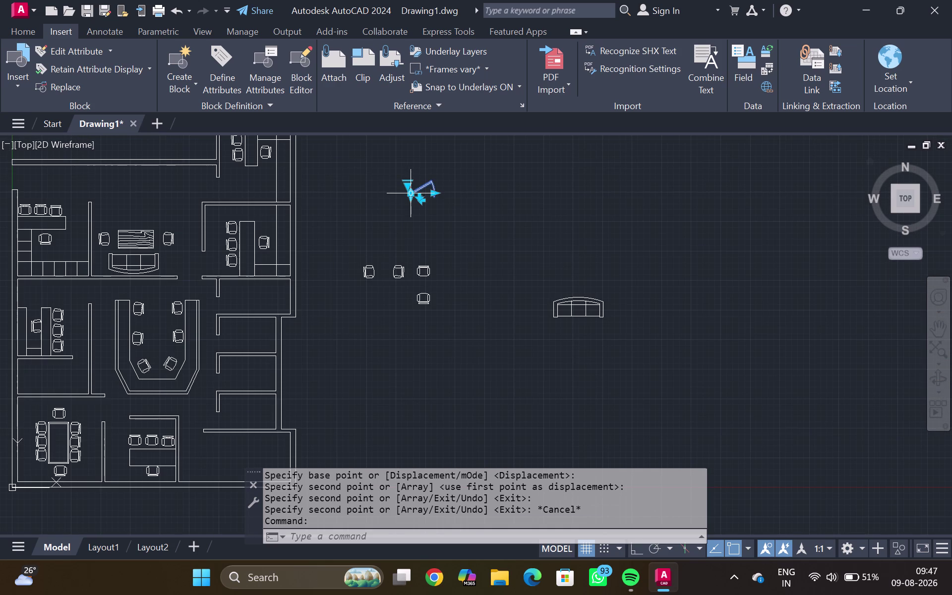
click(407, 185)
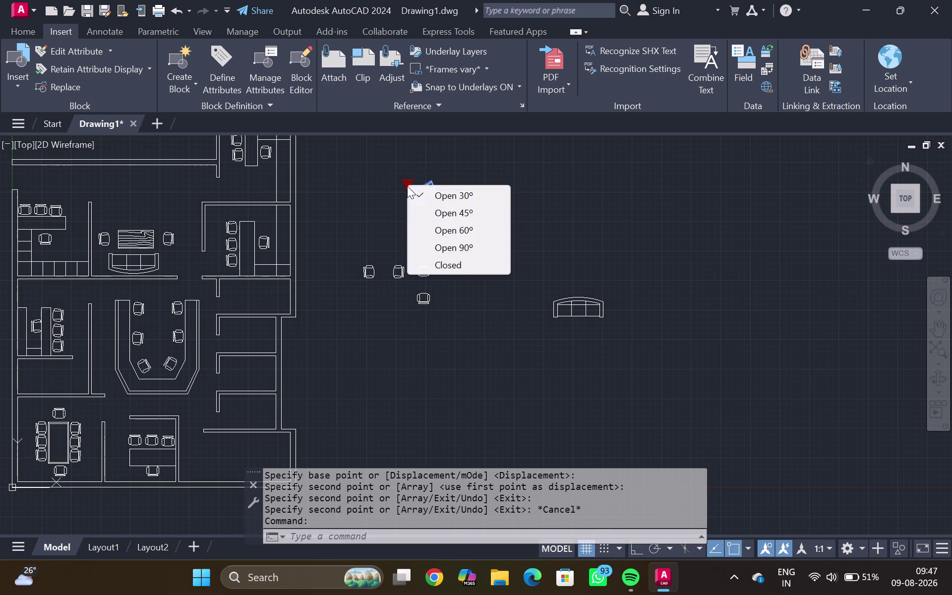
click(448, 247)
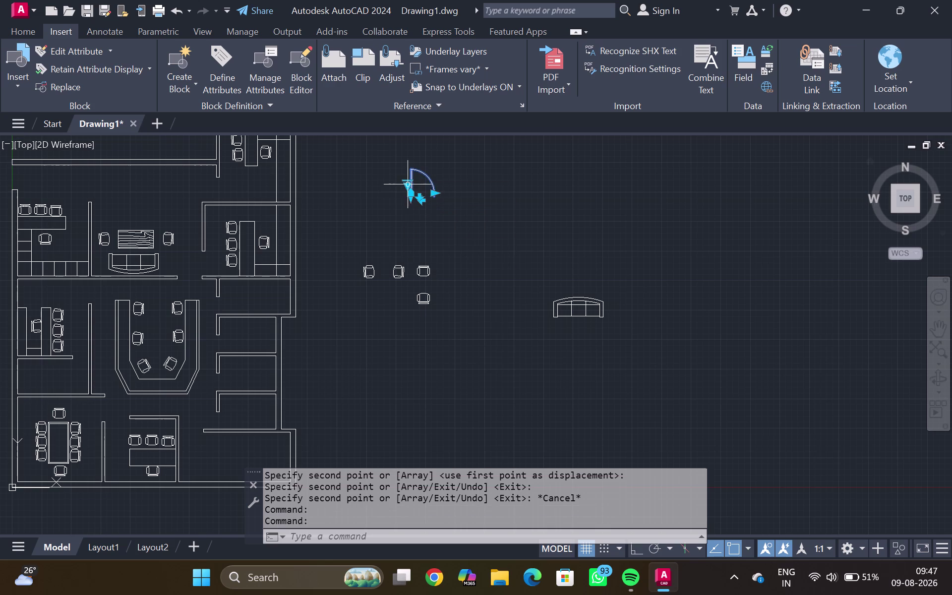
scroll(up, 3)
key(Escape)
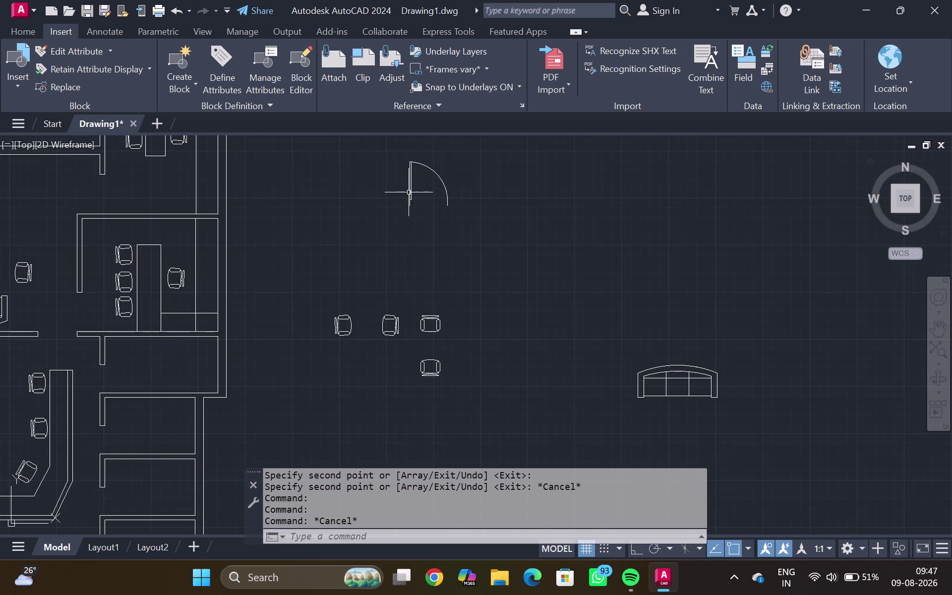
Start copying the door from its hinge, cancel, and switch to mirroring instead.
click(410, 188)
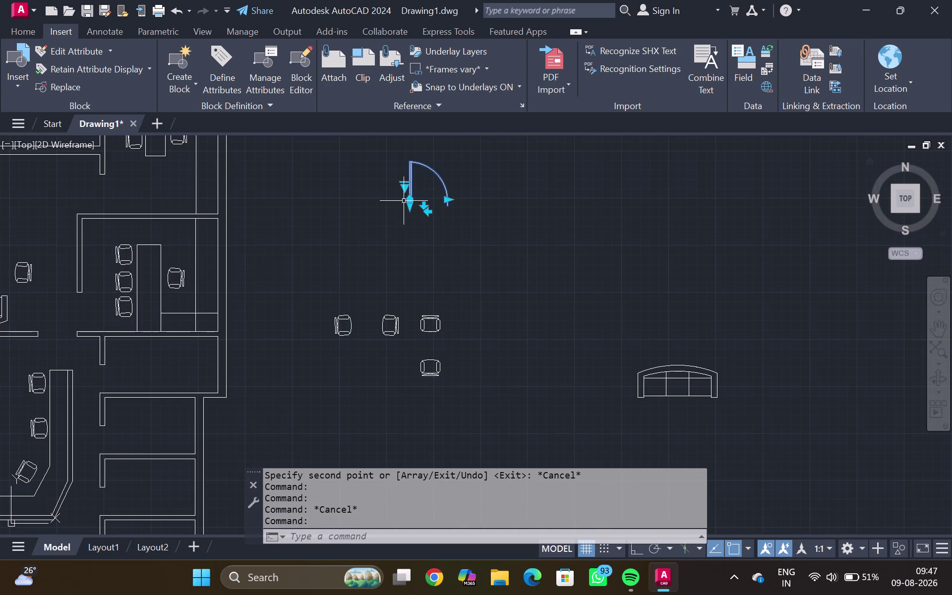
text(CO)
key(Return)
scroll(up, 3)
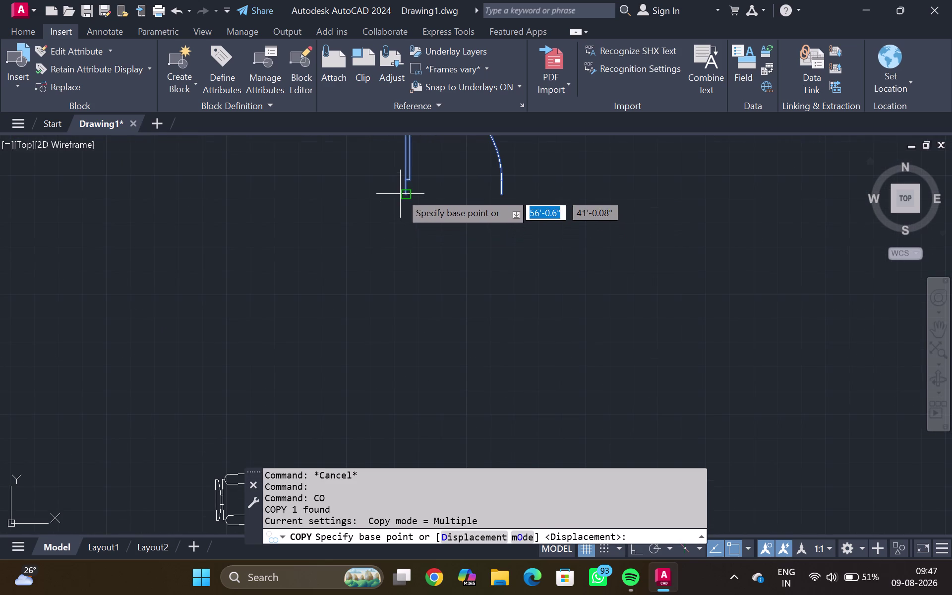
click(400, 192)
scroll(down, 3)
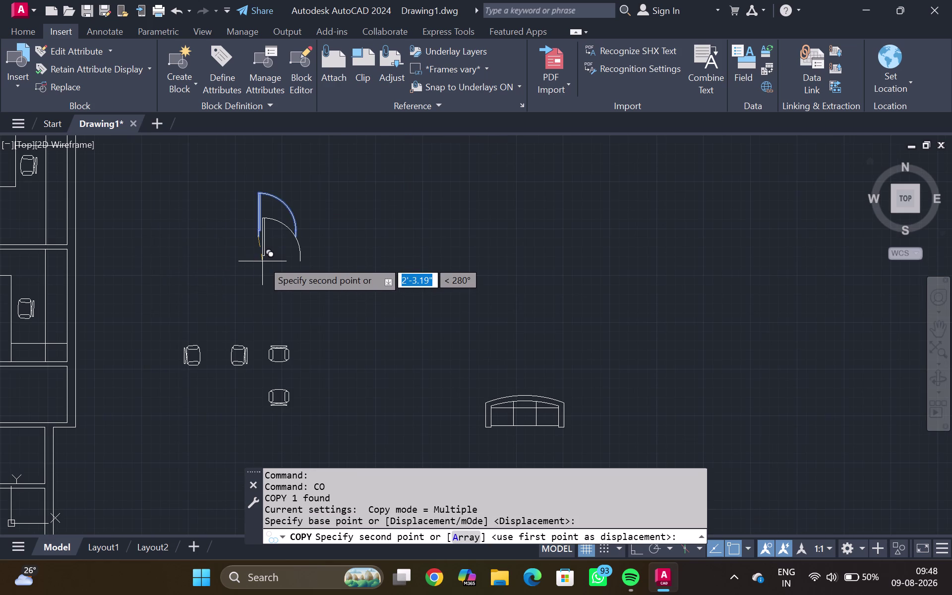
key(Escape)
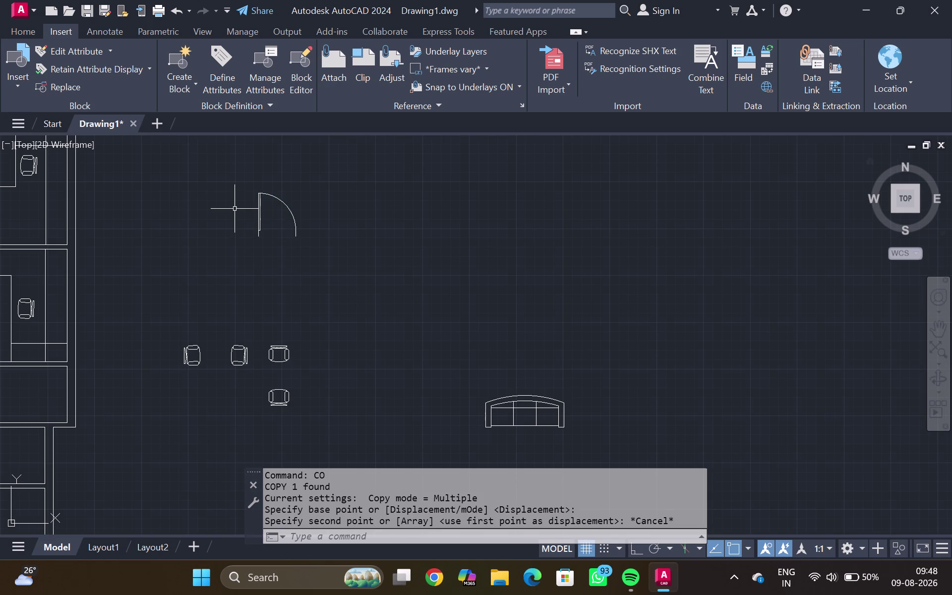
click(260, 200)
text(MI)
key(Return)
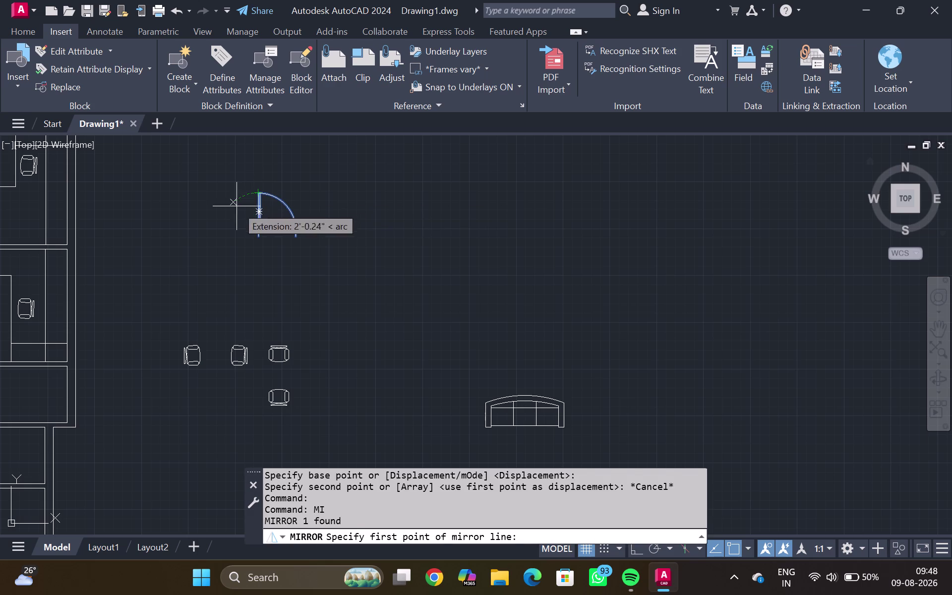
Mirror the door across a horizontal line with Ortho on, keeping the original.
click(207, 269)
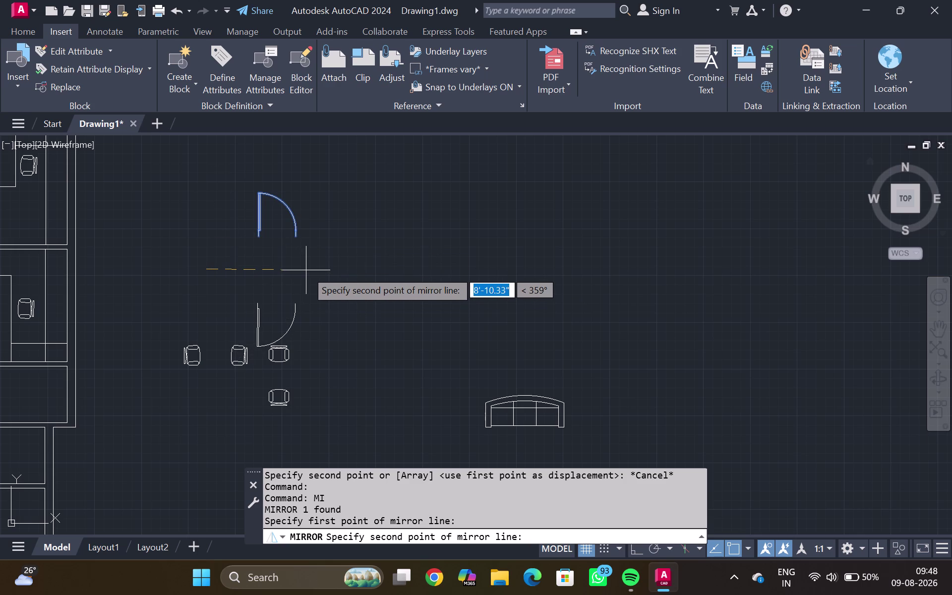
key(F8)
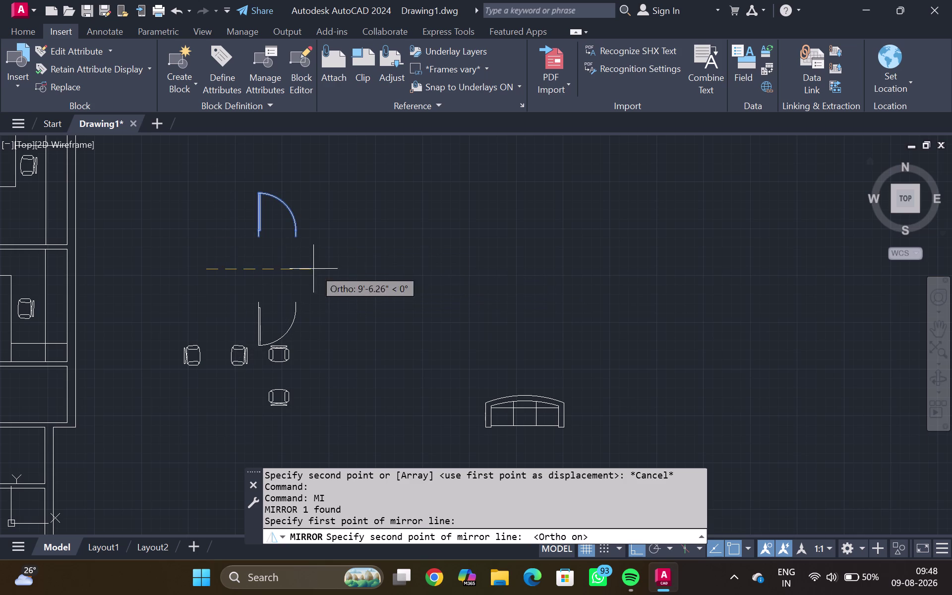
click(337, 262)
drag(363, 314, 338, 262)
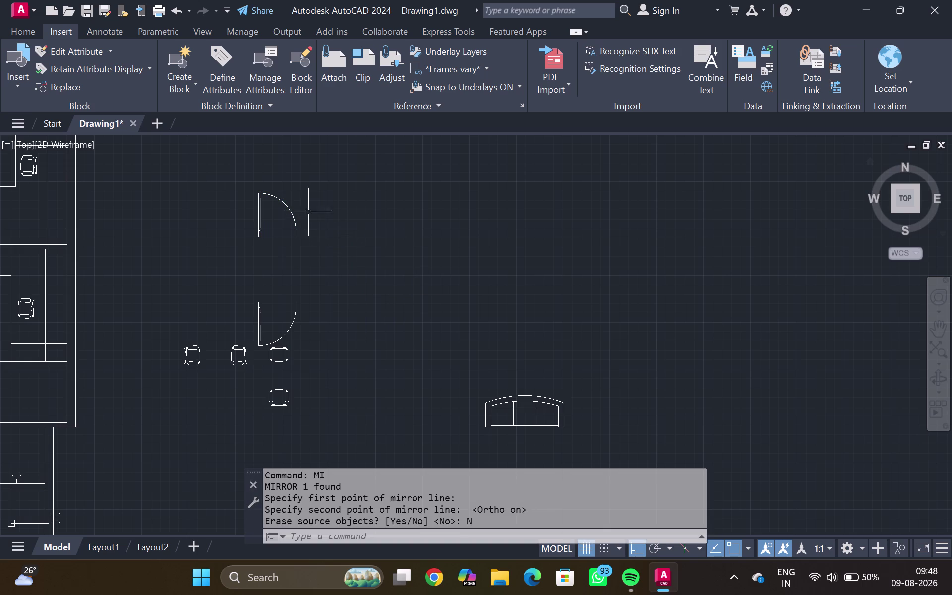
Mirror the upper door across a vertical line, keeping the original.
click(291, 207)
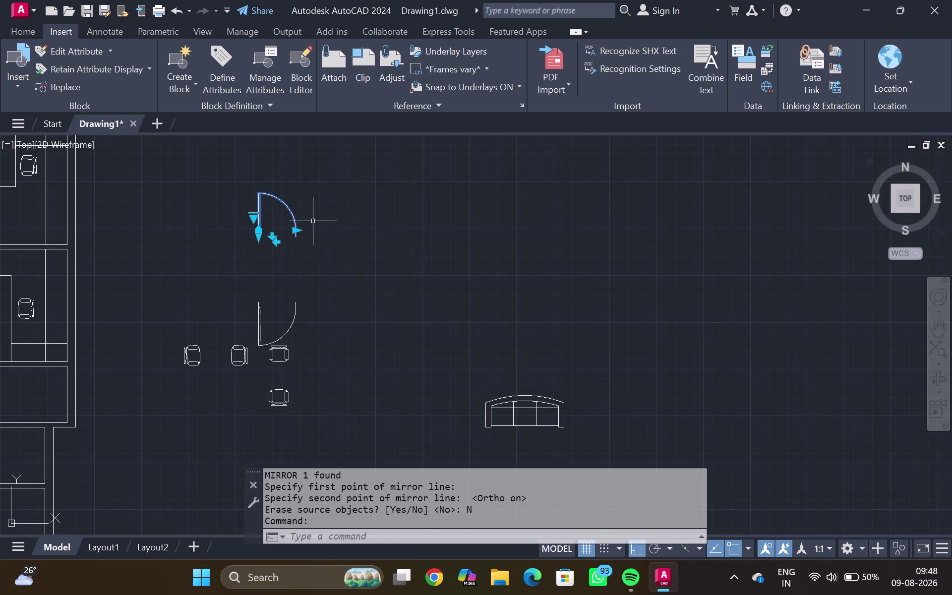
key(m)
key(i)
key(Return)
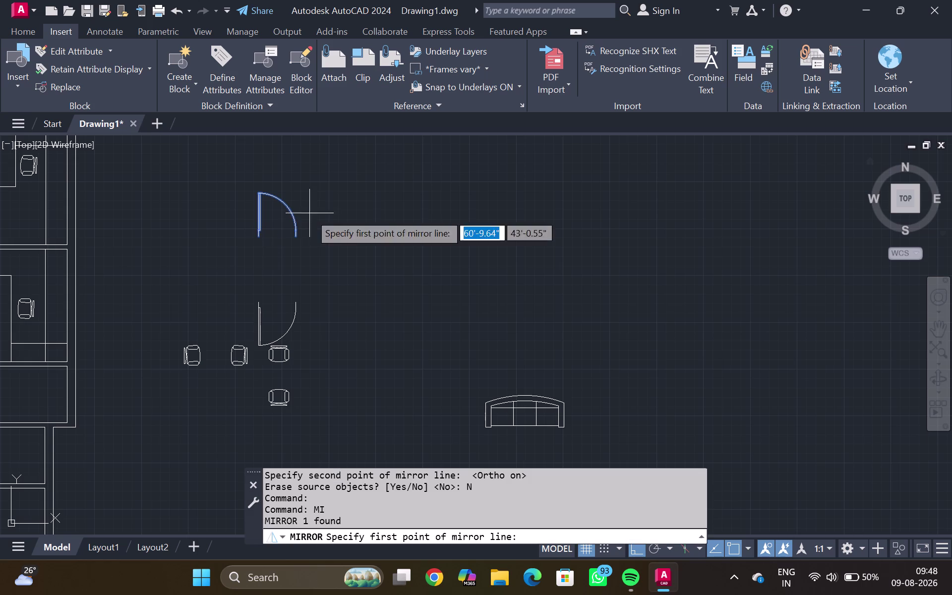
click(356, 174)
click(353, 251)
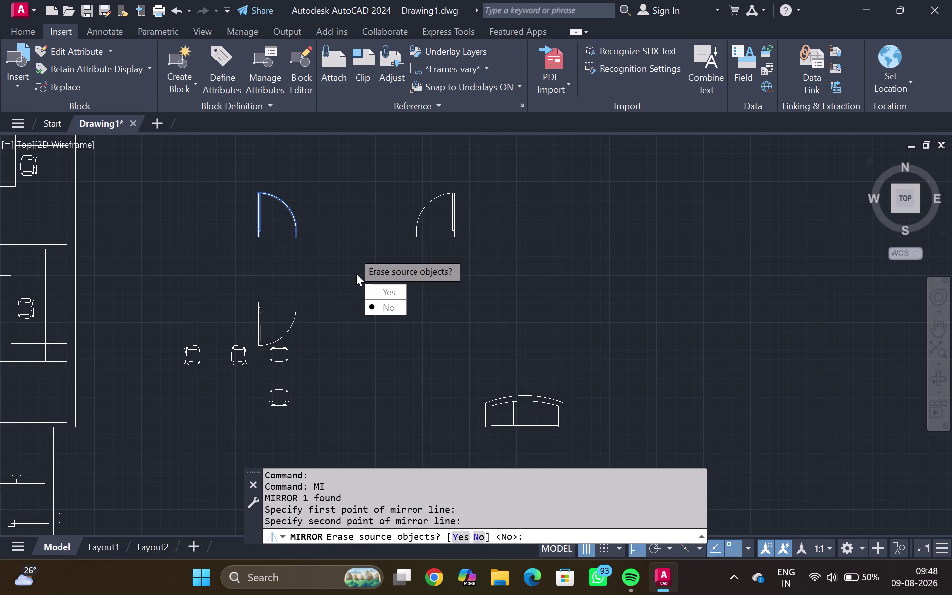
drag(372, 308, 353, 252)
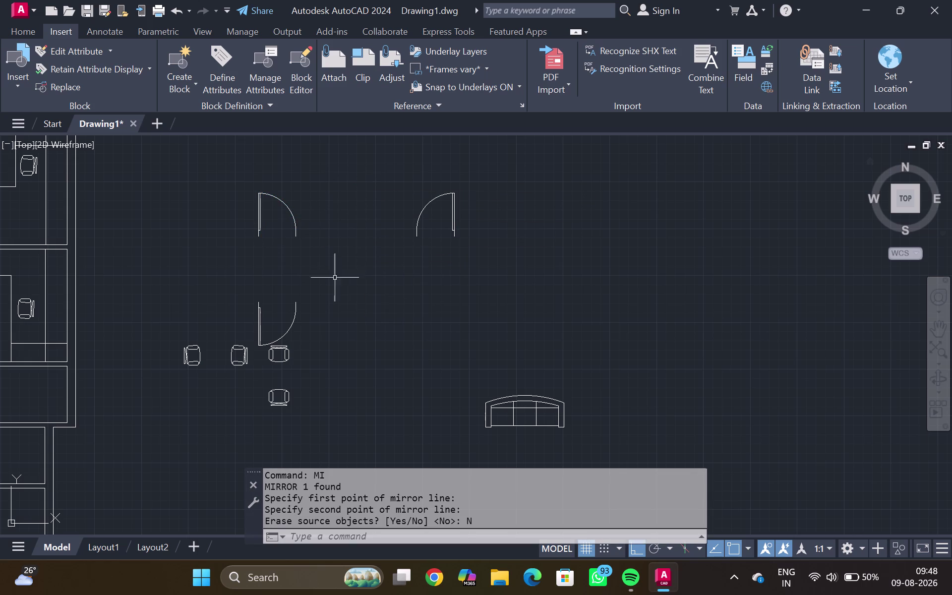
click(293, 309)
Begin mirroring the lower door, then cancel the attempt.
key(m)
key(i)
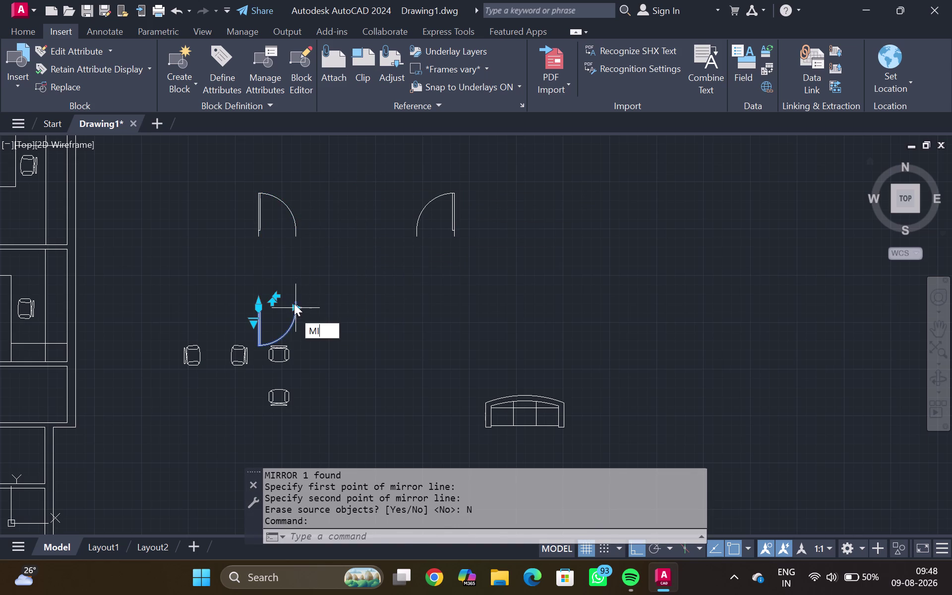
key(Return)
click(352, 283)
click(356, 352)
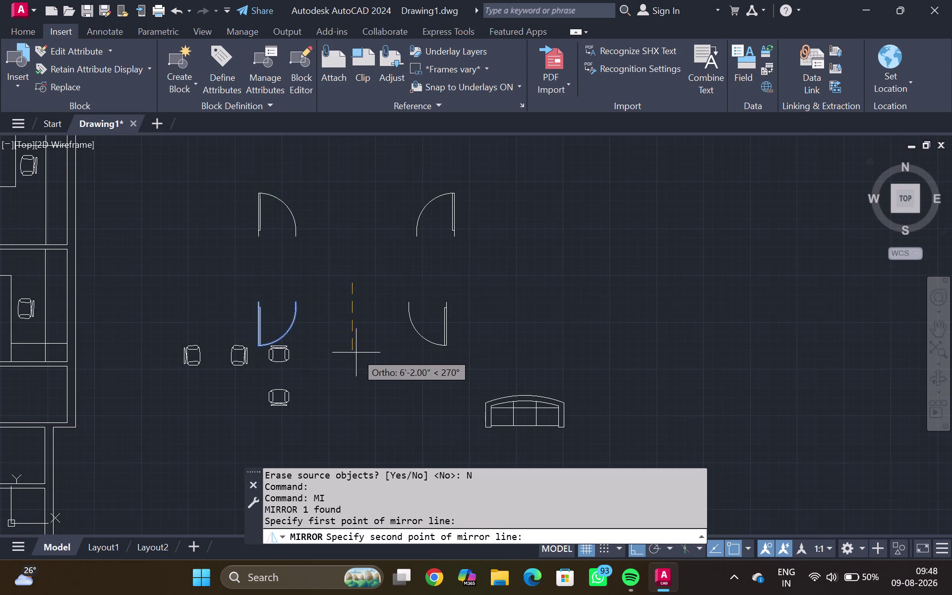
key(Escape)
drag(290, 315, 290, 320)
Mirror the lower door across a vertical line and pan to show all four doors.
click(299, 325)
click(296, 319)
text(MI)
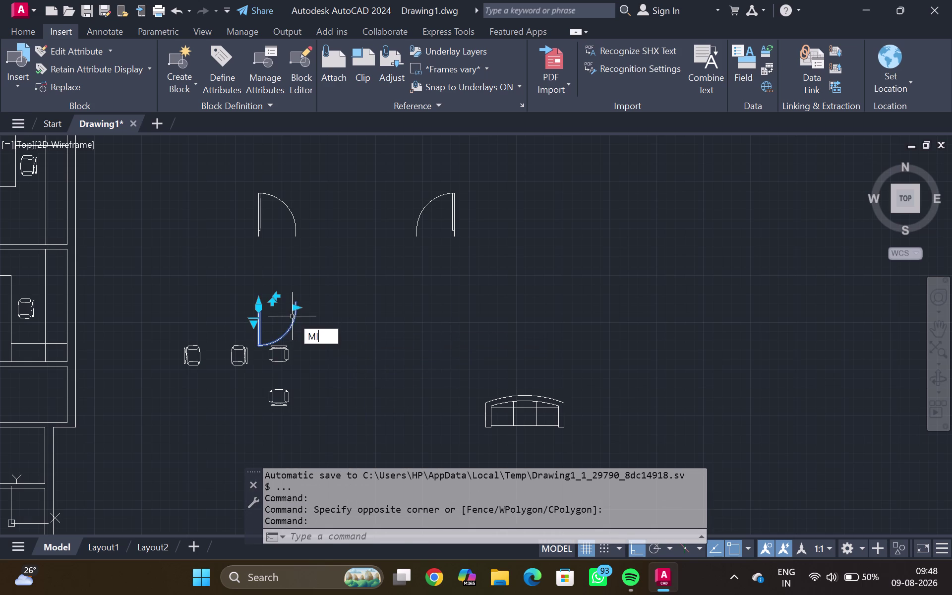
key(Return)
click(341, 303)
click(350, 353)
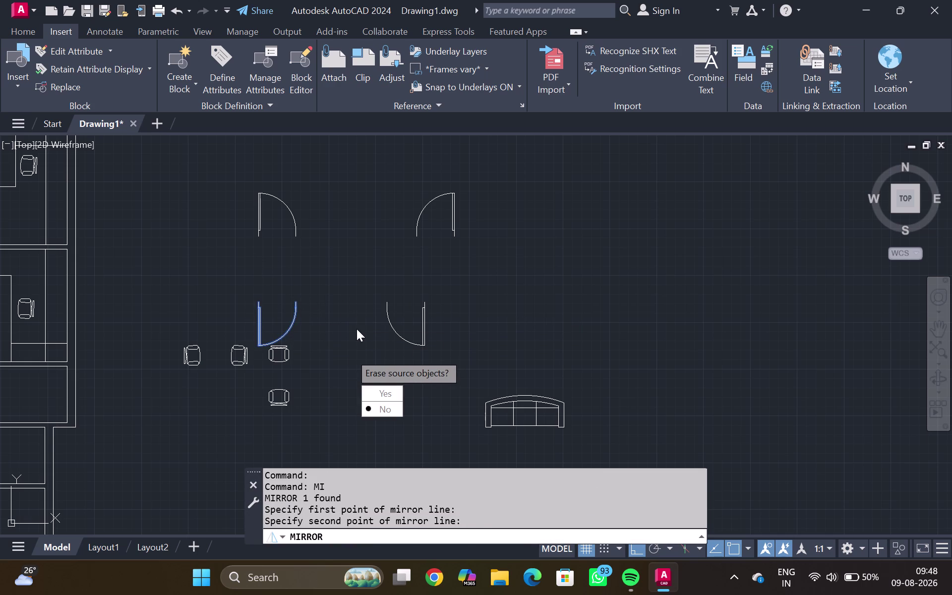
drag(395, 406, 350, 354)
key(Escape)
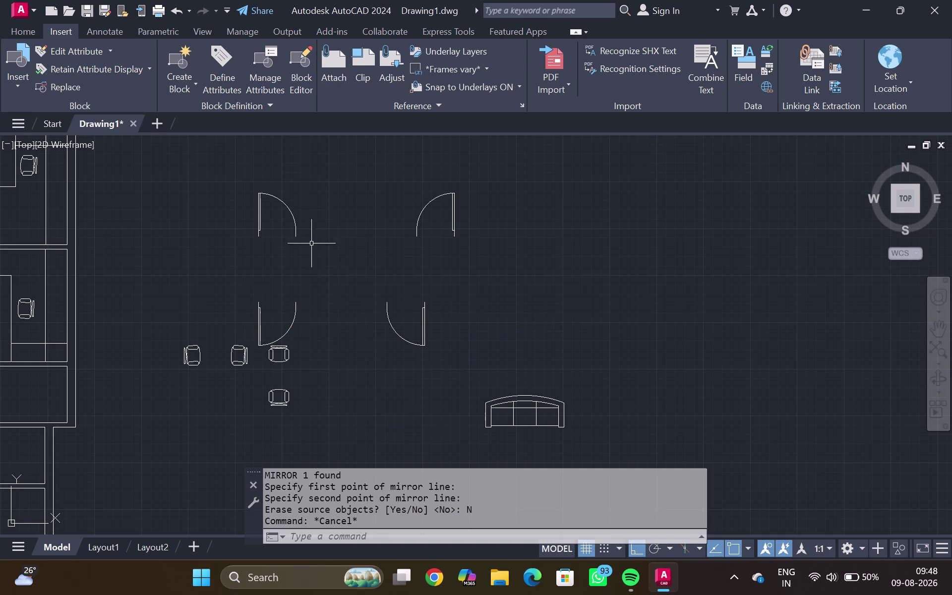
scroll(down, 3)
middle_drag(224, 261, 326, 243)
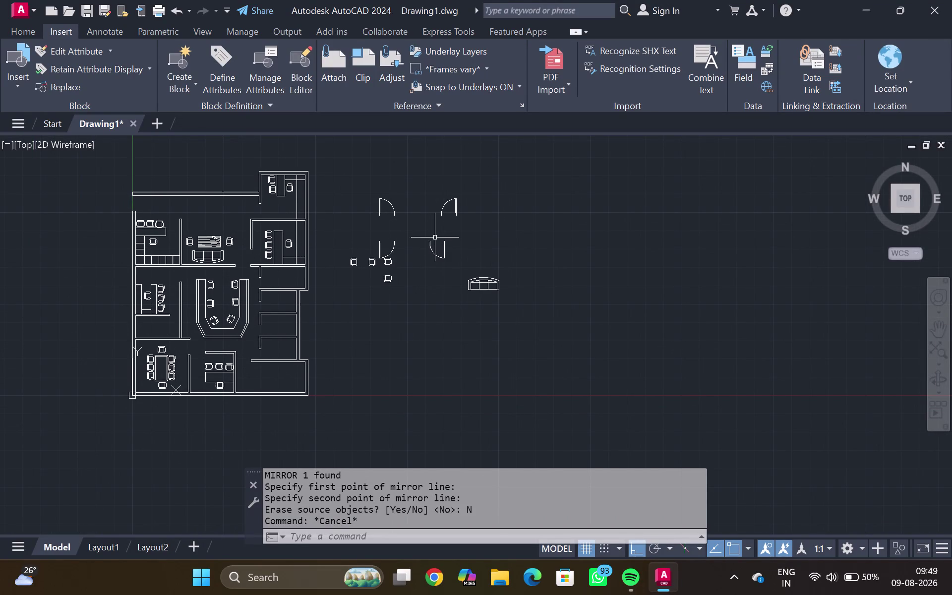
Rotate the right-hand upper door copy about its hinge to a horizontal orientation.
click(454, 204)
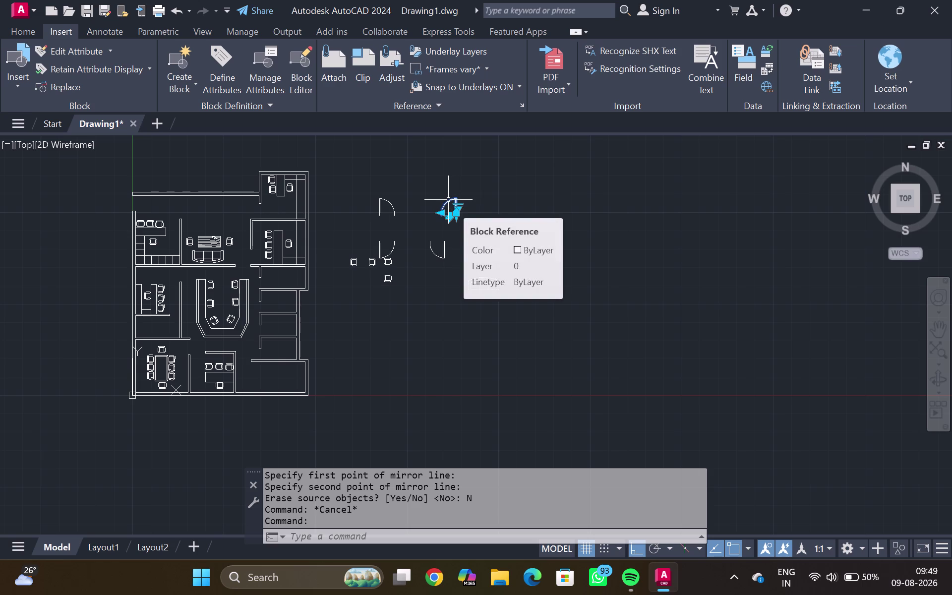
text(RO)
key(Return)
scroll(up, 3)
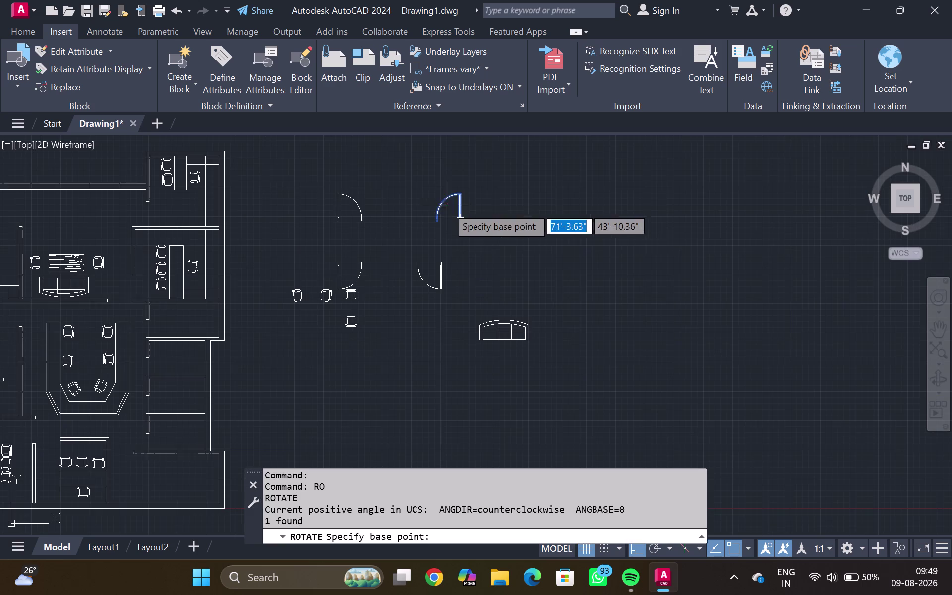
scroll(up, 3)
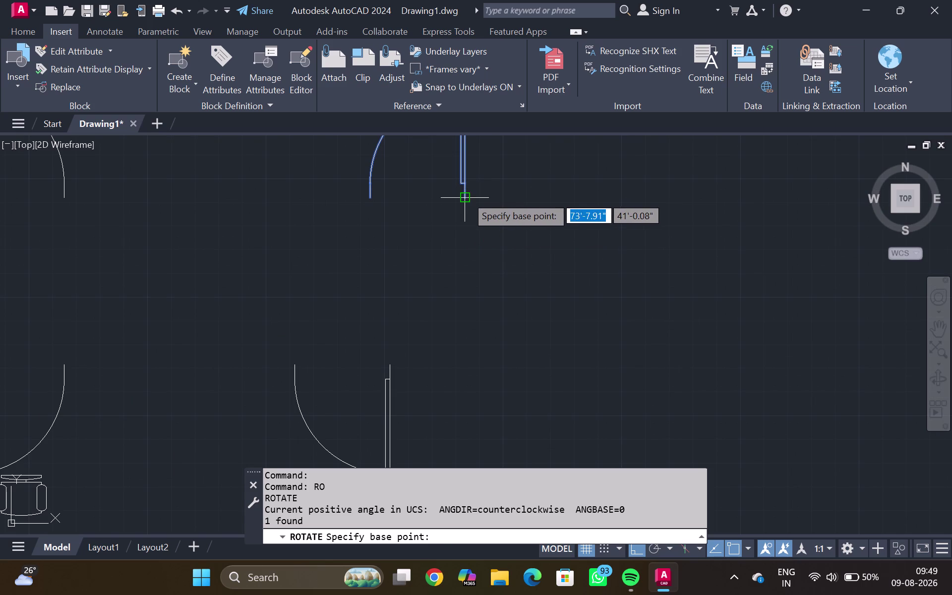
click(466, 195)
click(459, 218)
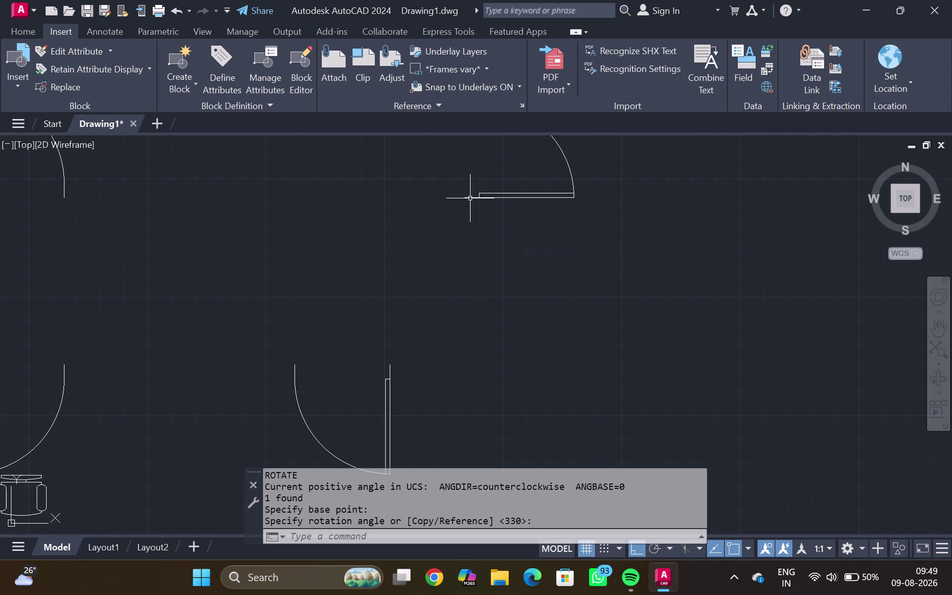
click(470, 197)
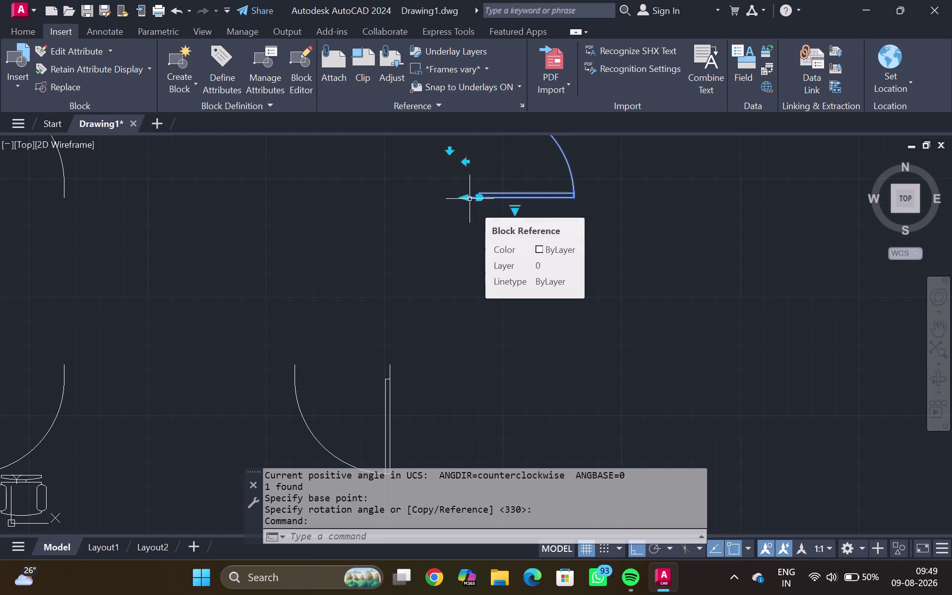
text(CO)
key(Return)
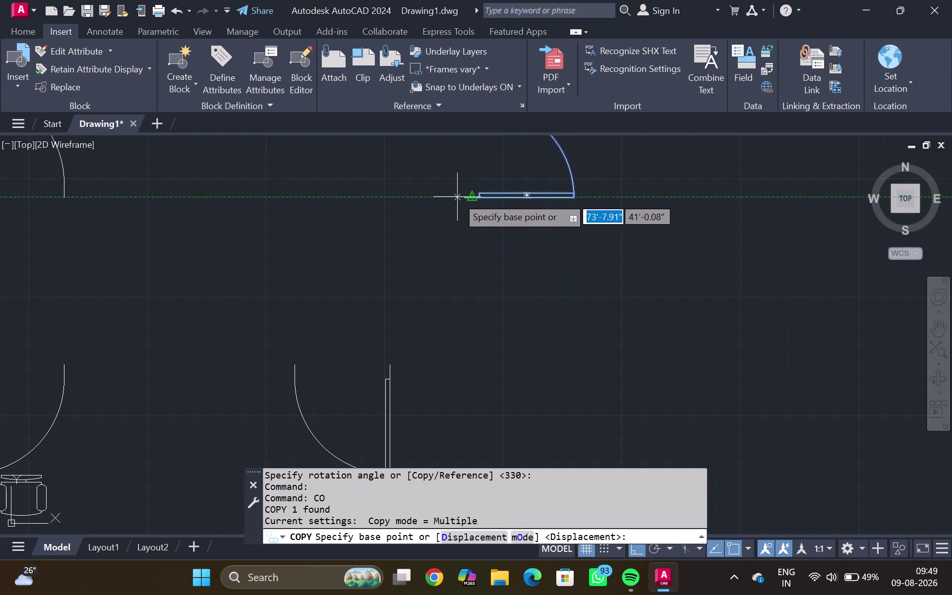
Pick the door's base point, turn Ortho off, and place the first door copy.
scroll(up, 3)
click(465, 192)
scroll(down, 3)
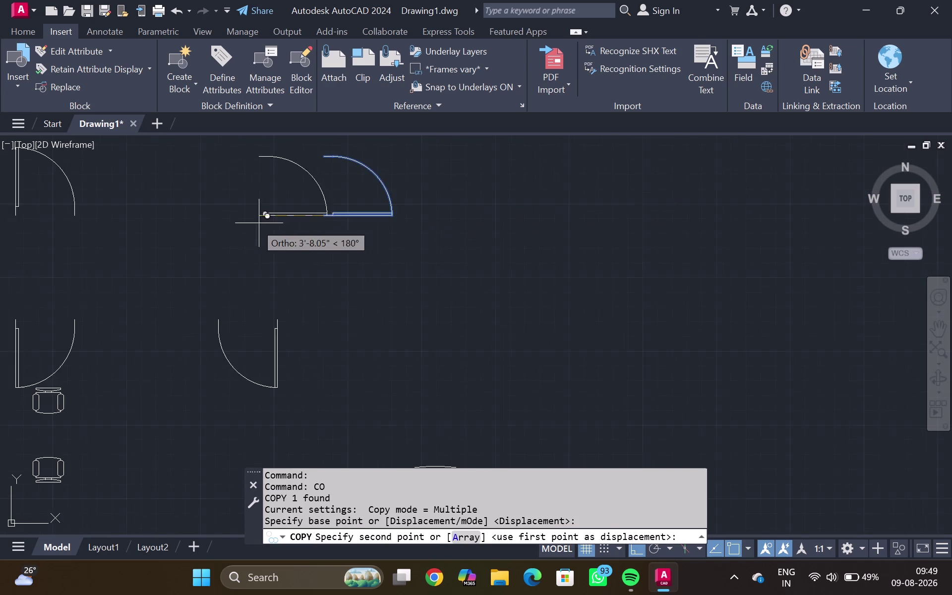
middle_drag(239, 217, 498, 392)
middle_drag(206, 298, 560, 309)
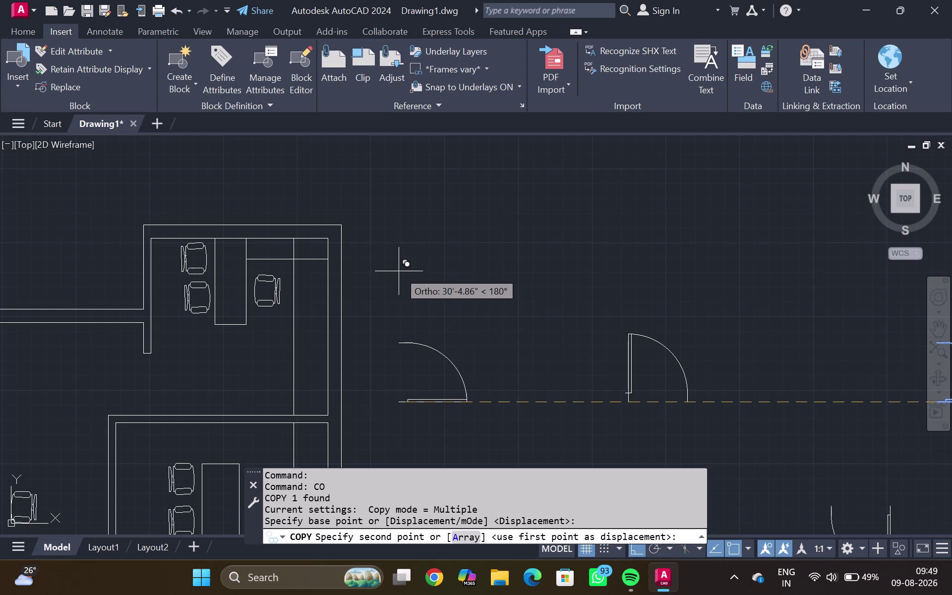
key(F8)
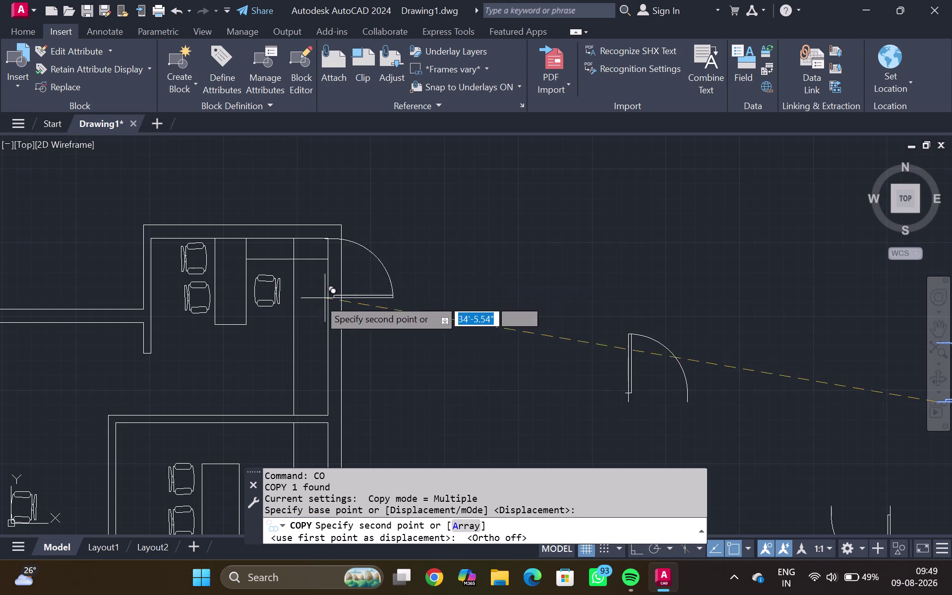
middle_drag(165, 359, 176, 356)
scroll(up, 3)
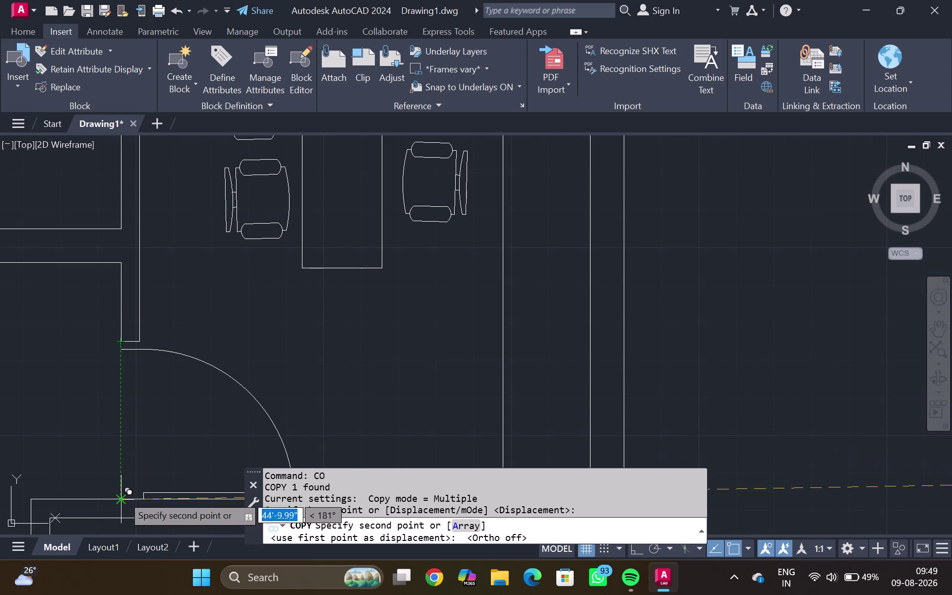
click(124, 498)
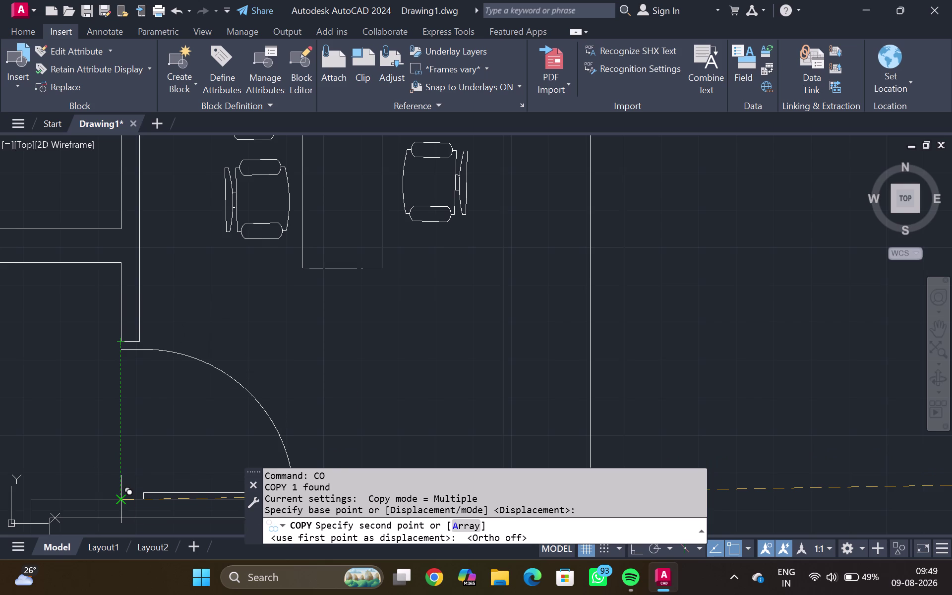
Place door copies into the next two doorway openings.
scroll(down, 3)
middle_drag(180, 369, 296, 181)
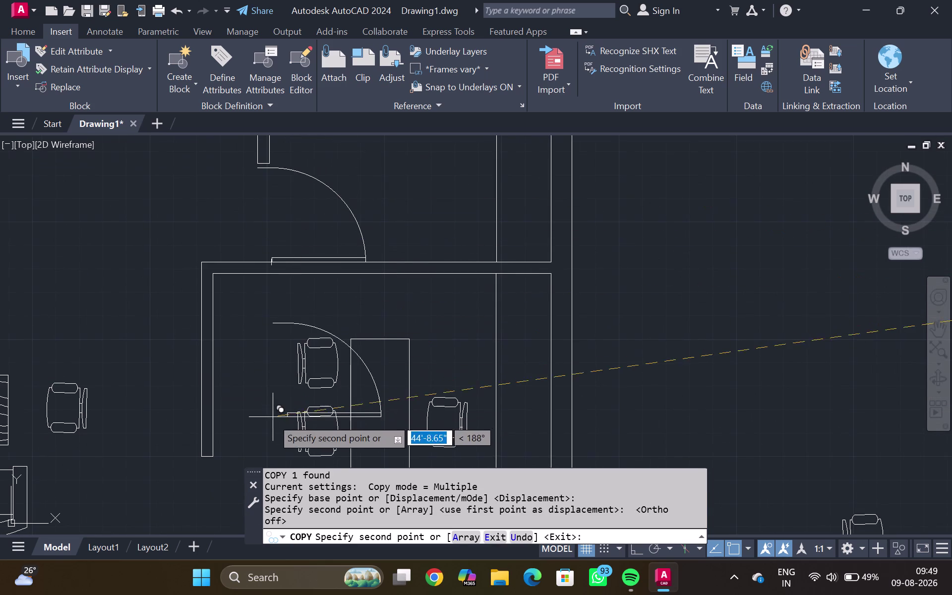
middle_drag(271, 418, 343, 105)
scroll(up, 3)
click(263, 252)
scroll(down, 3)
middle_drag(367, 453, 370, 323)
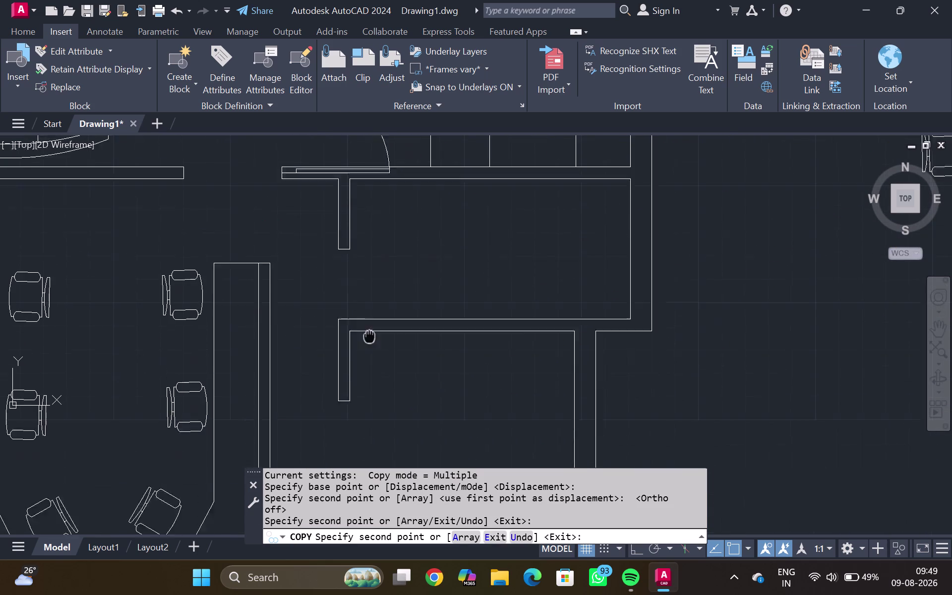
middle_drag(370, 323, 368, 299)
click(336, 280)
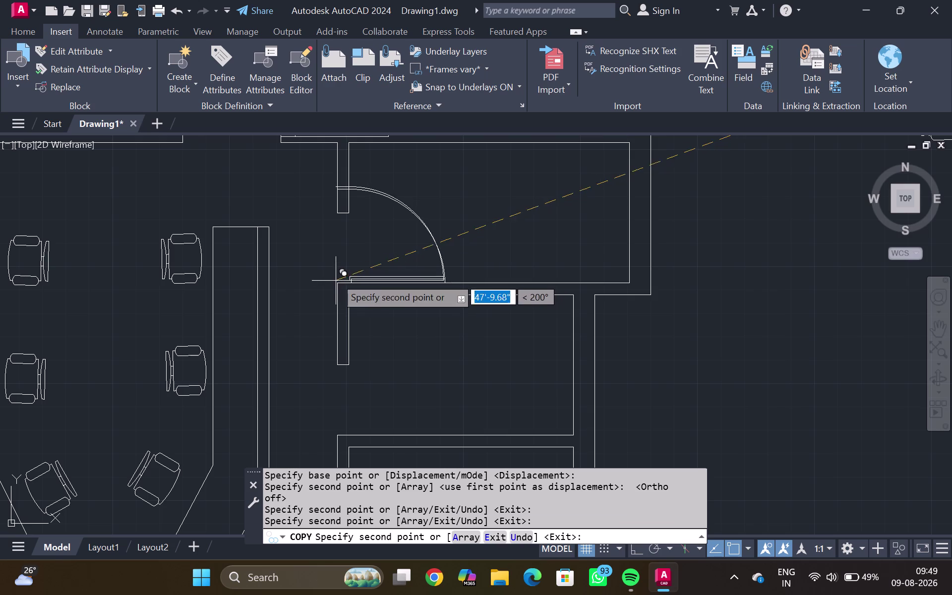
Place door copies in the small room doorway and two further openings.
scroll(down, 3)
middle_drag(326, 407, 346, 263)
click(352, 276)
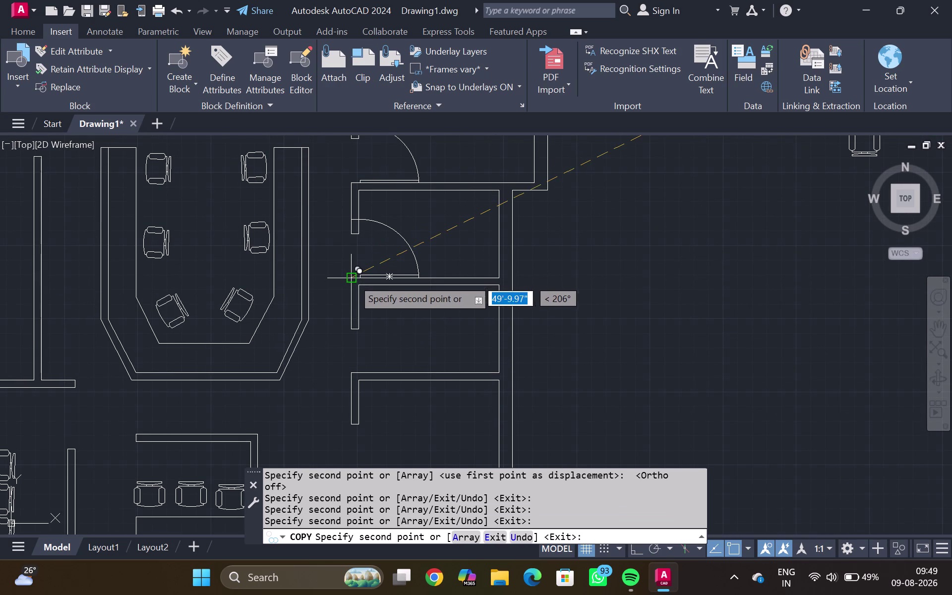
scroll(up, 3)
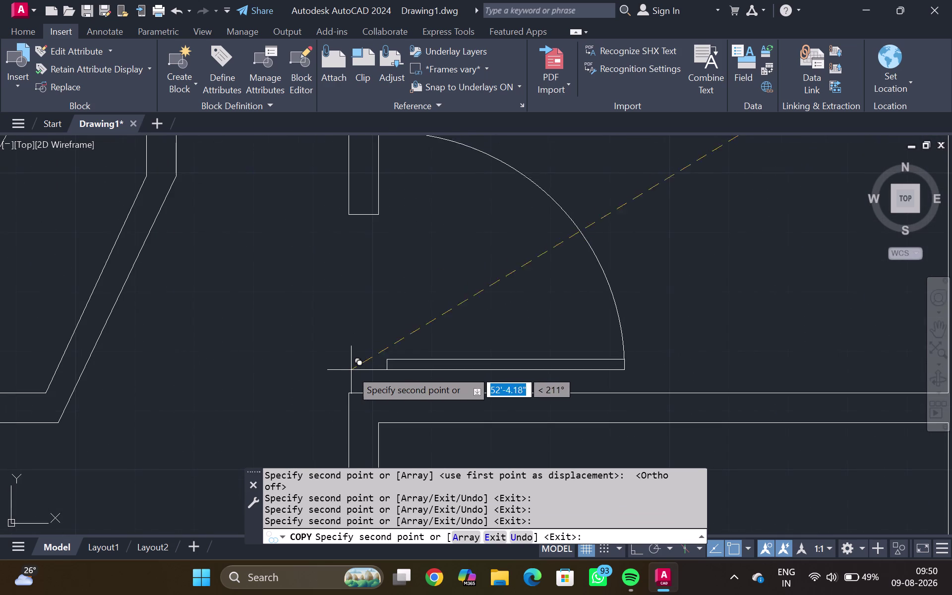
click(349, 391)
scroll(down, 3)
middle_drag(324, 313, 352, 189)
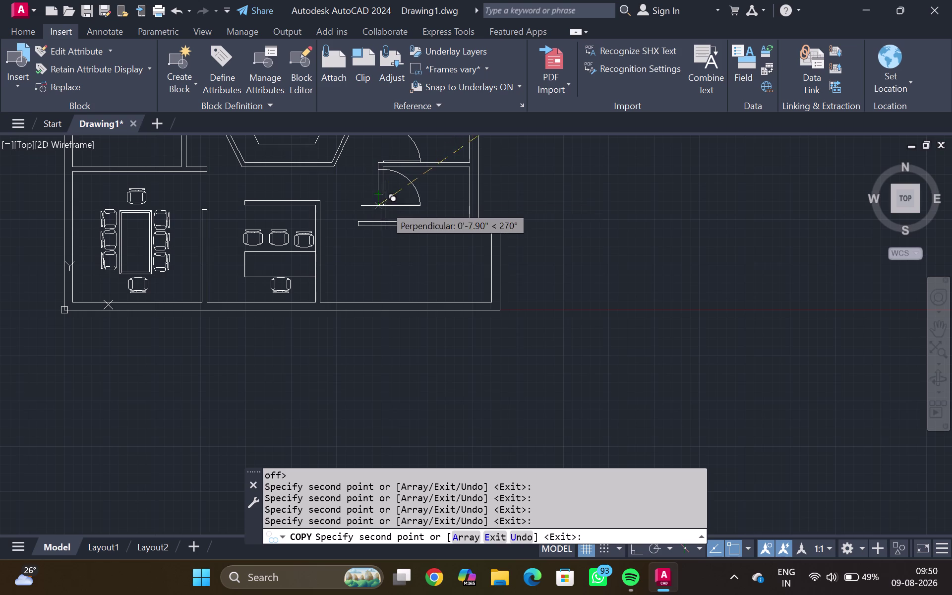
scroll(up, 3)
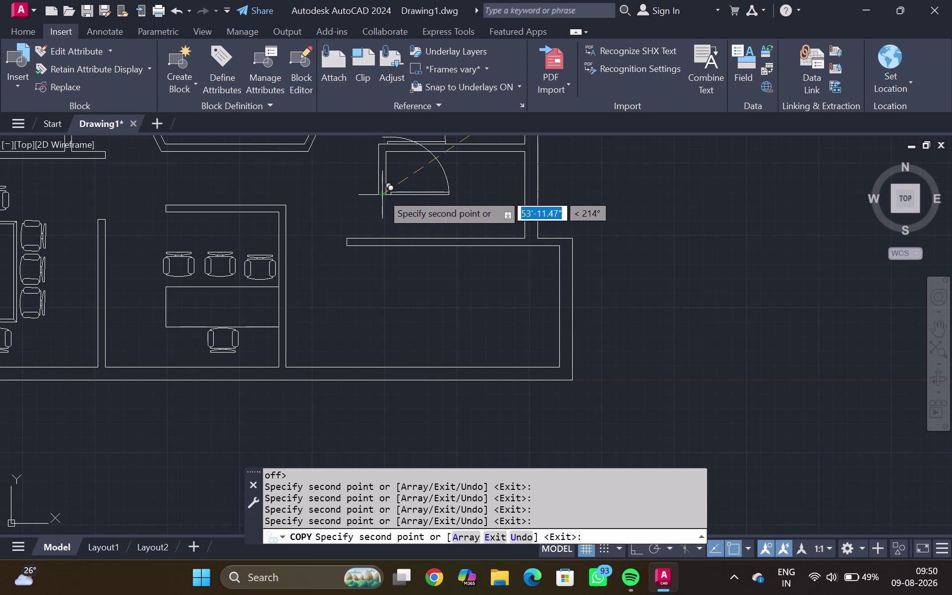
scroll(up, 3)
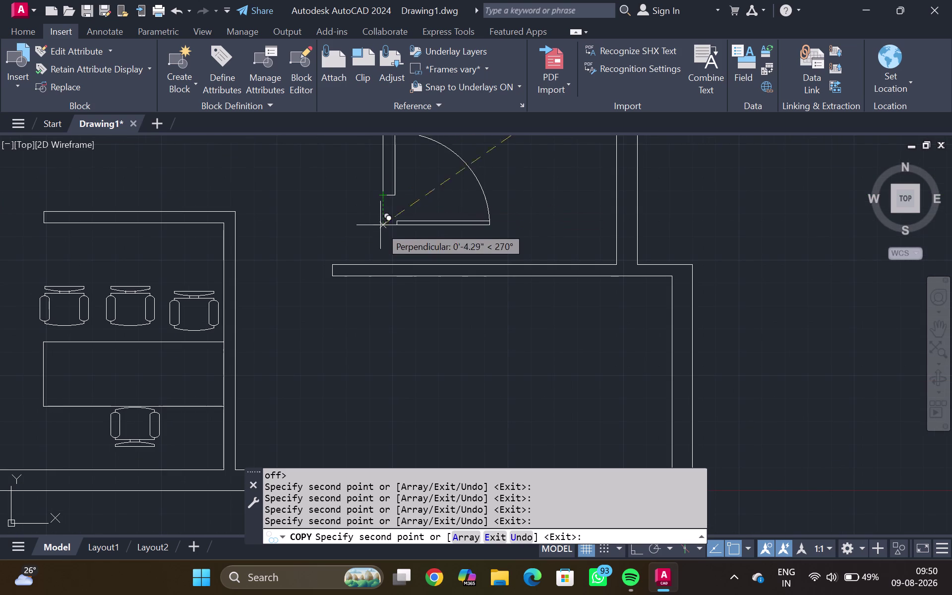
click(381, 262)
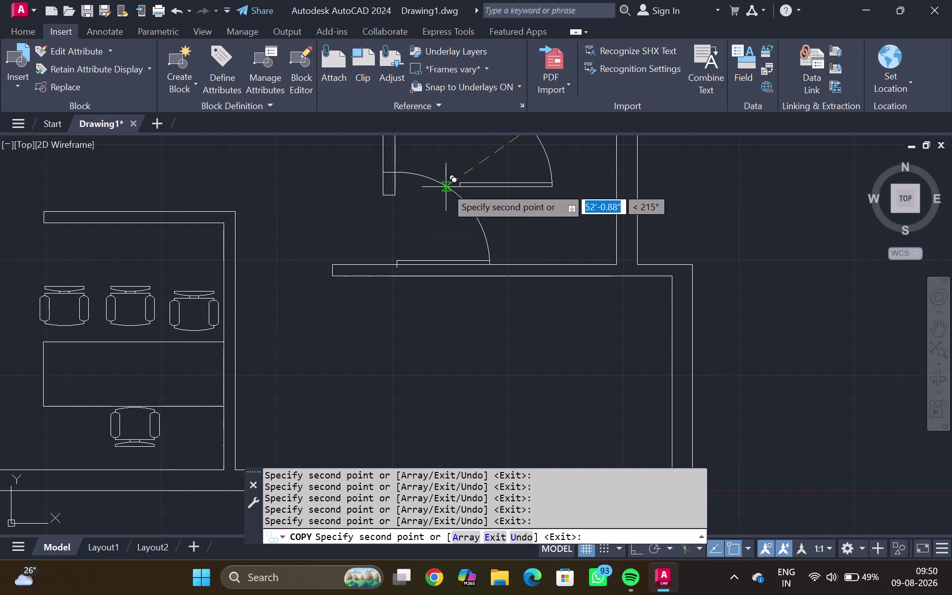
End copying and drag the first door's grip onto the wall corner.
key(Escape)
scroll(down, 3)
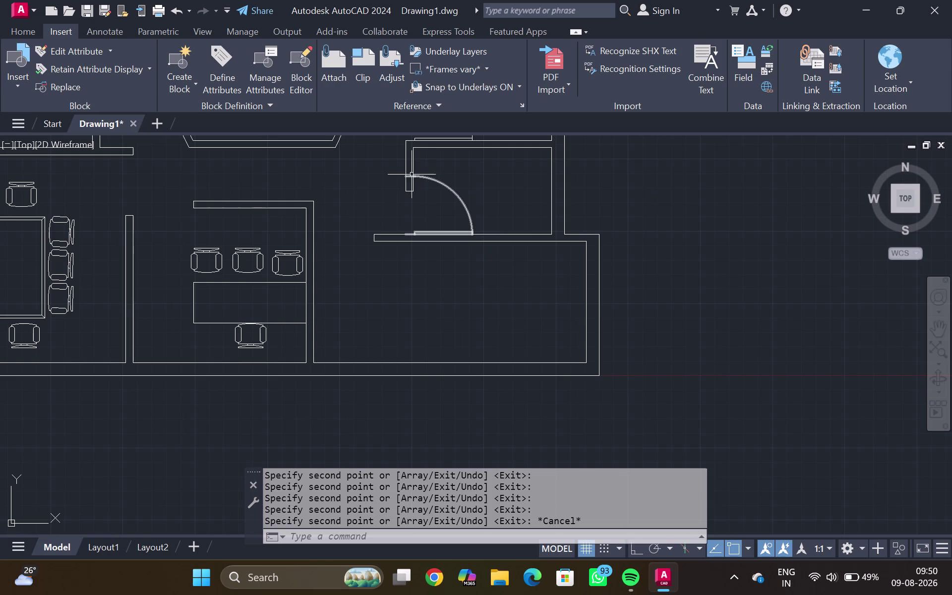
click(412, 179)
click(407, 177)
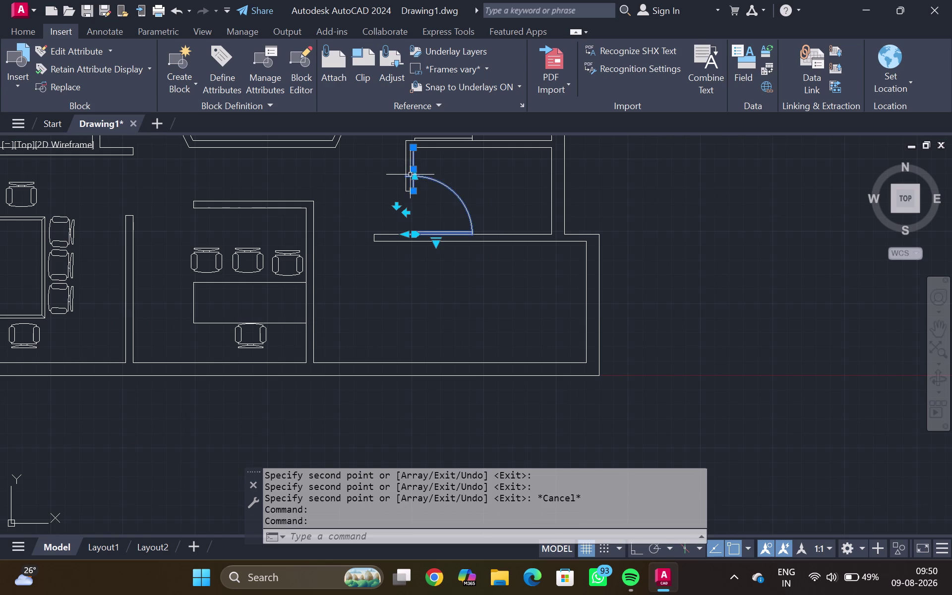
key(Escape)
click(424, 178)
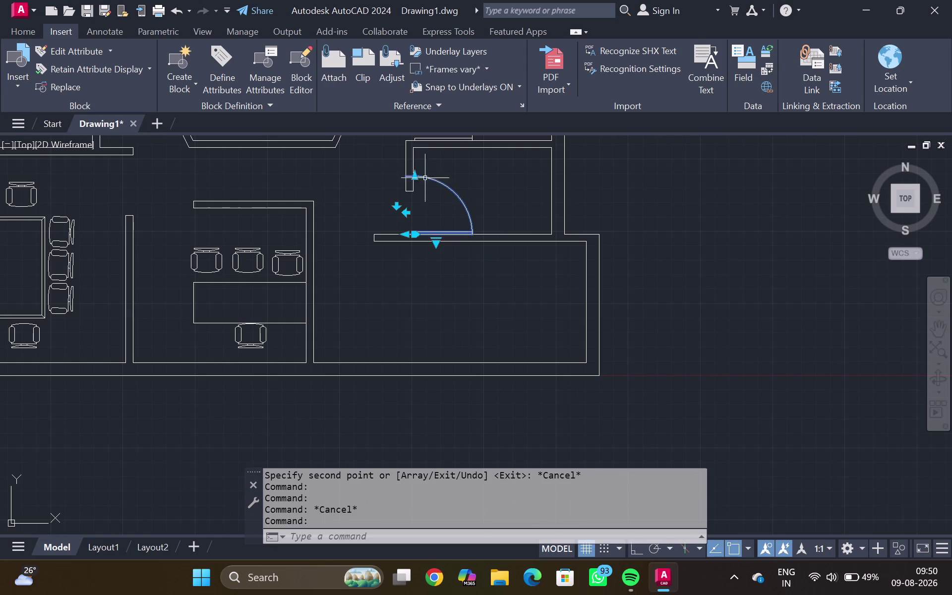
click(415, 176)
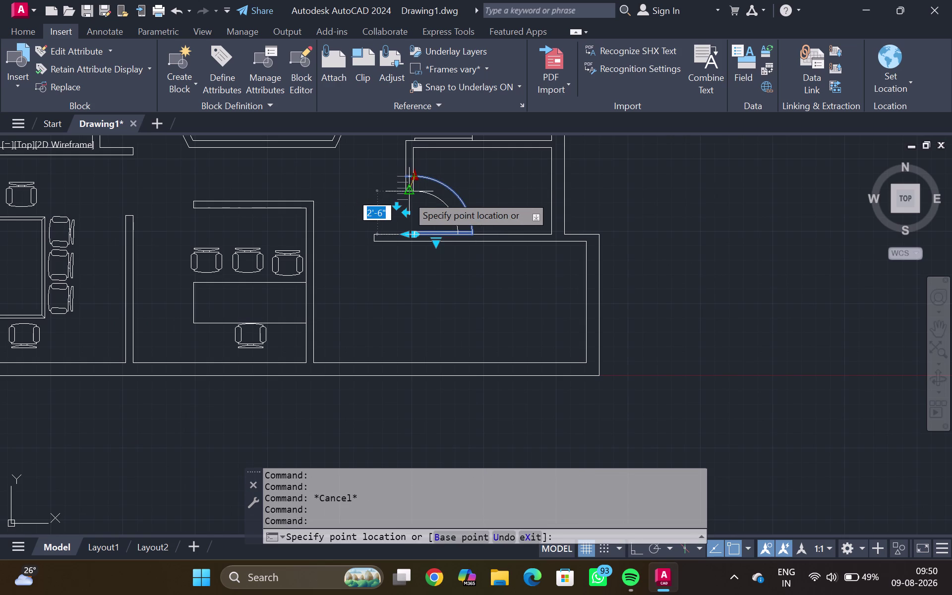
click(407, 196)
key(Escape)
Snap the next door's end onto the wall and select the lower doors in the row.
scroll(down, 3)
middle_drag(411, 153, 359, 247)
scroll(up, 3)
click(364, 252)
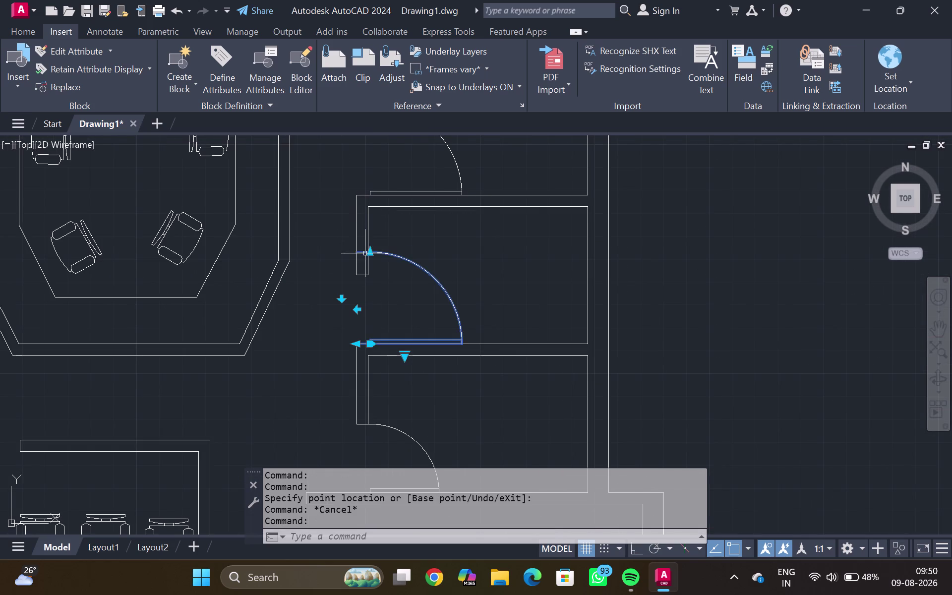
click(372, 251)
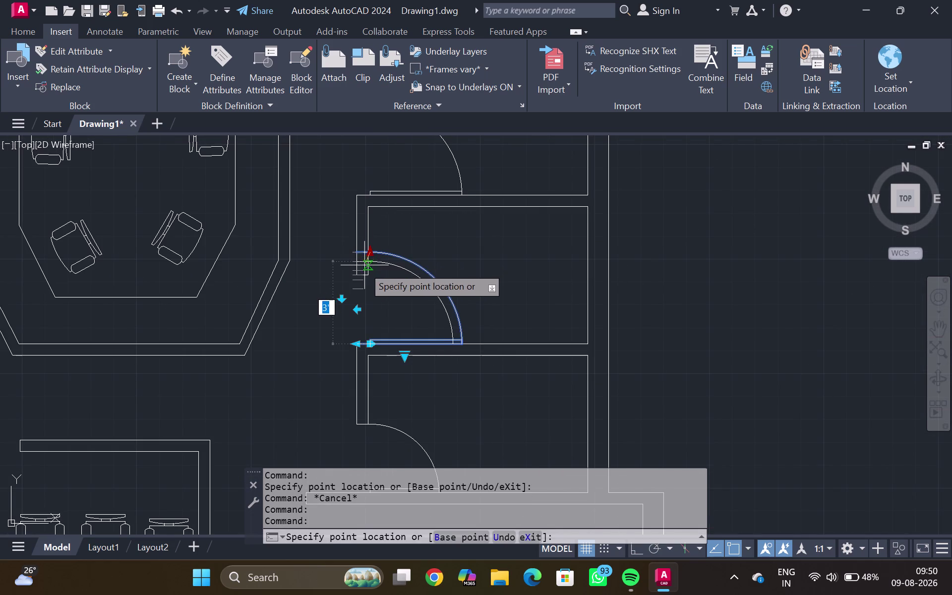
click(358, 275)
middle_drag(401, 168, 360, 316)
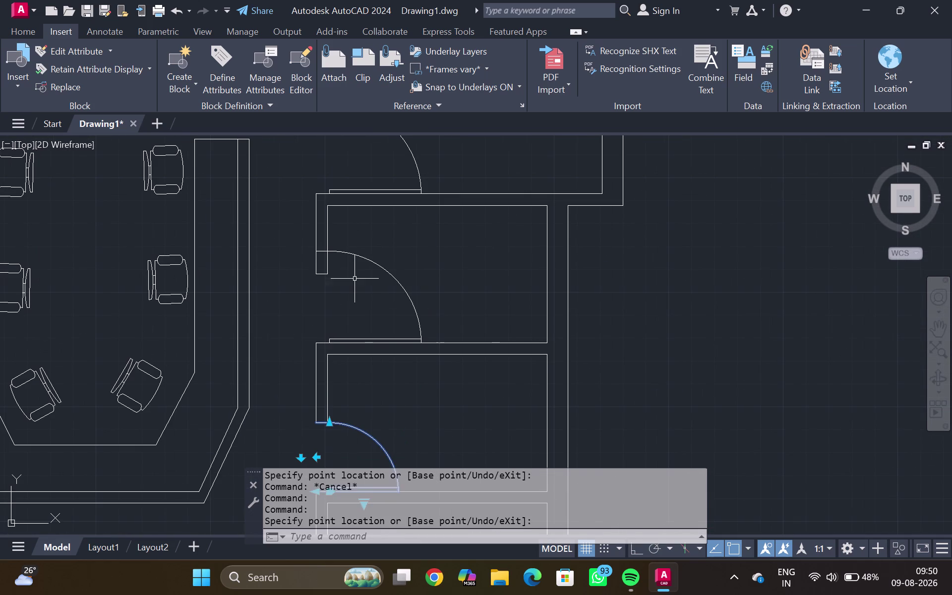
click(354, 252)
click(332, 253)
click(328, 276)
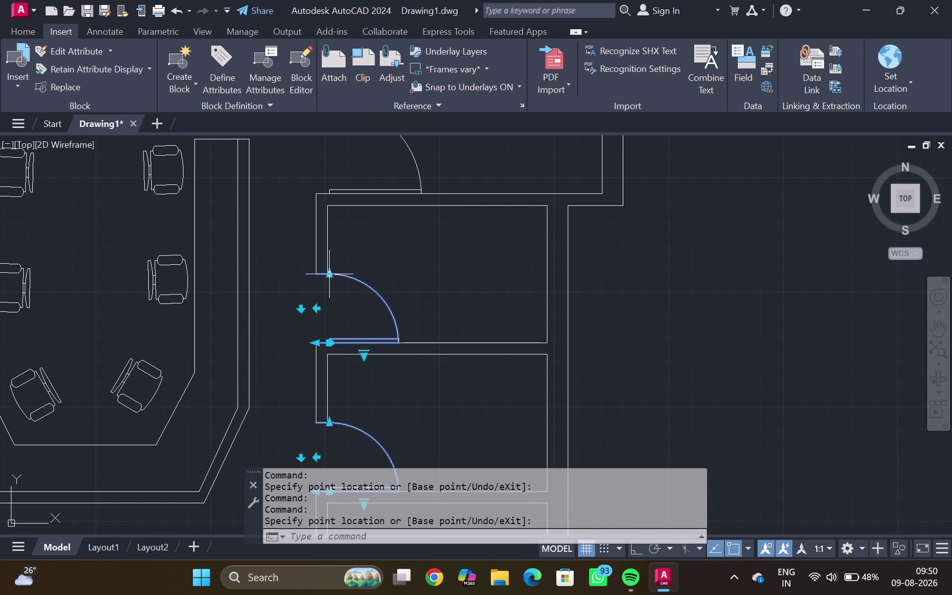
scroll(down, 3)
middle_drag(350, 224, 332, 318)
click(336, 271)
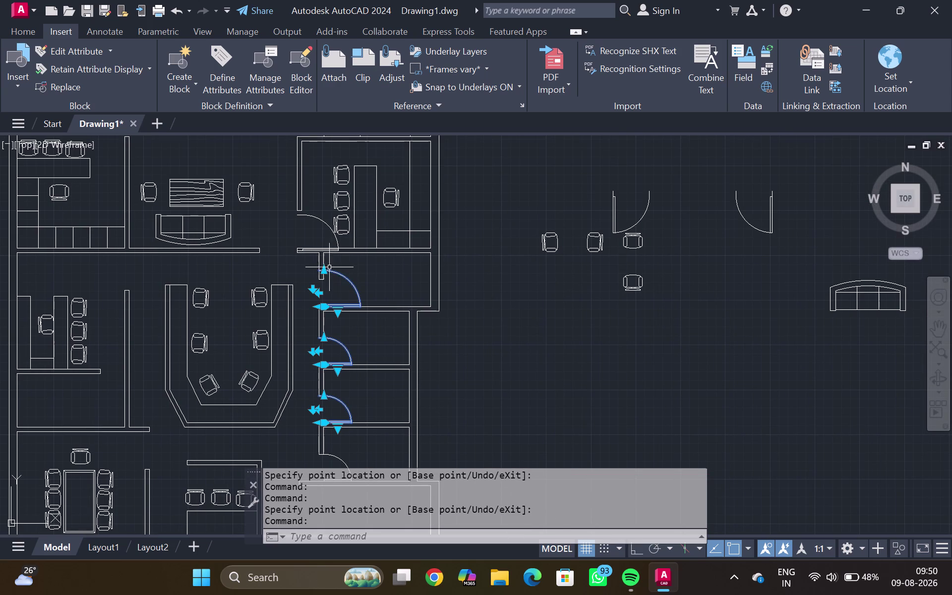
click(324, 272)
click(320, 285)
Snap the top door's end onto its wall corner.
scroll(up, 3)
middle_drag(332, 241, 335, 246)
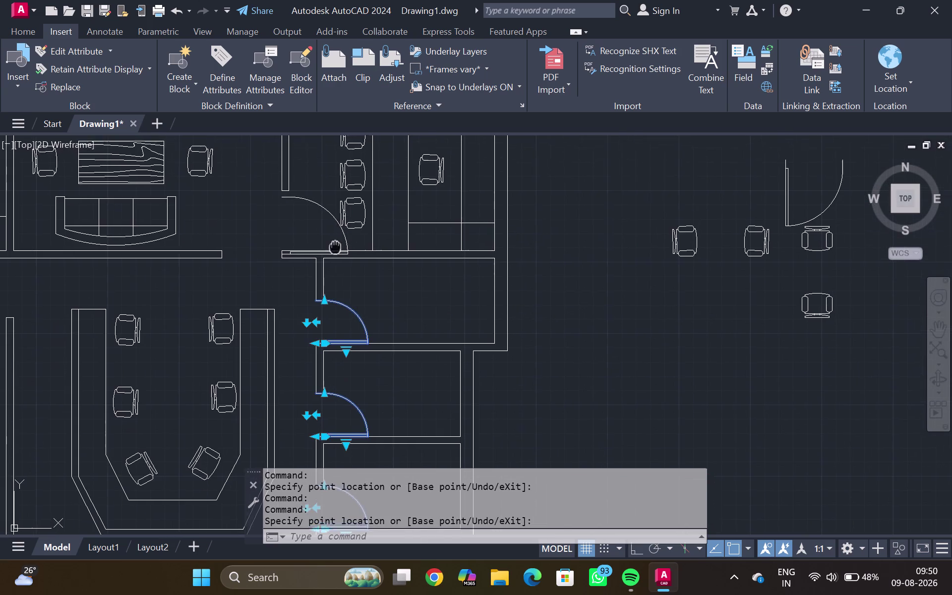
middle_drag(336, 246, 336, 308)
click(295, 262)
click(291, 258)
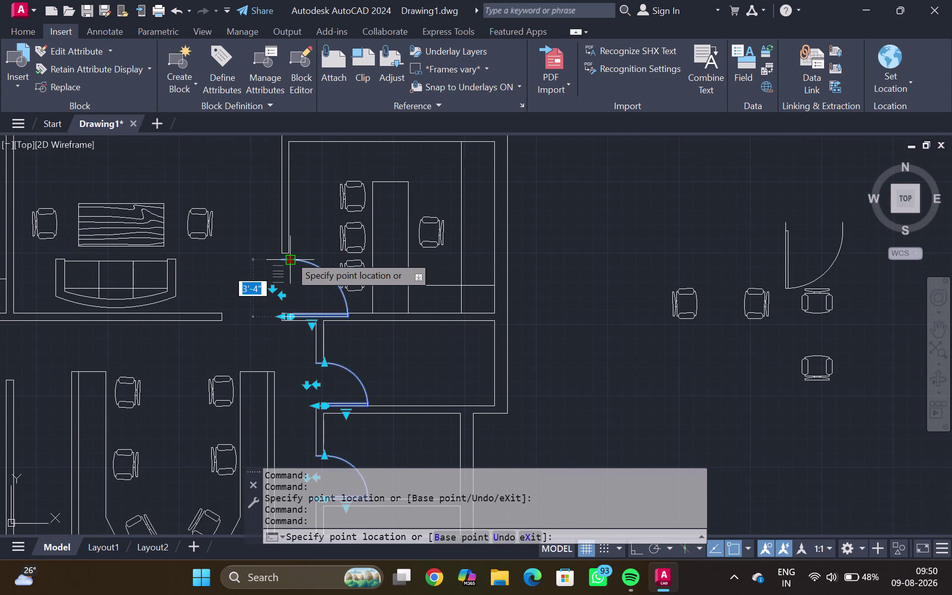
click(282, 250)
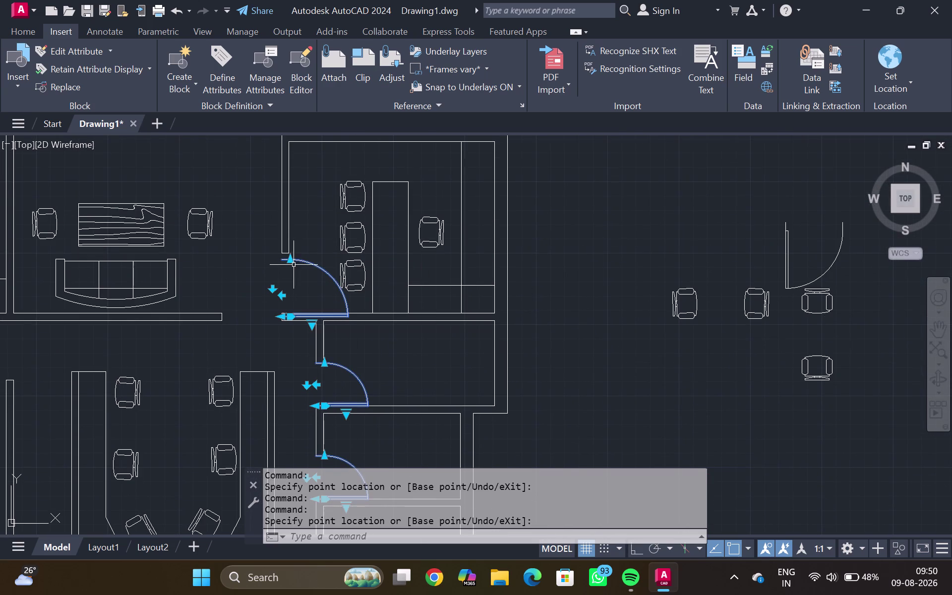
click(292, 260)
scroll(up, 3)
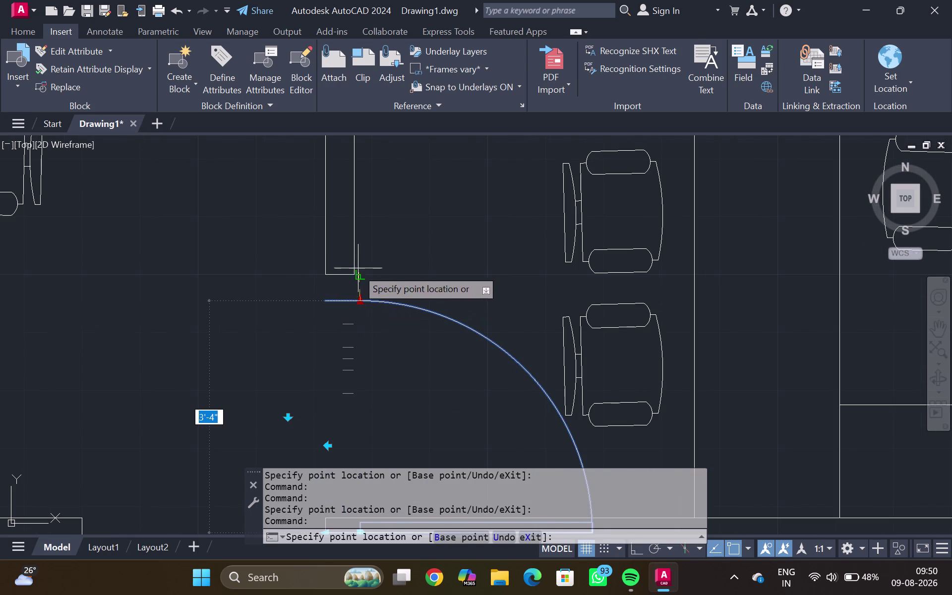
key(Escape)
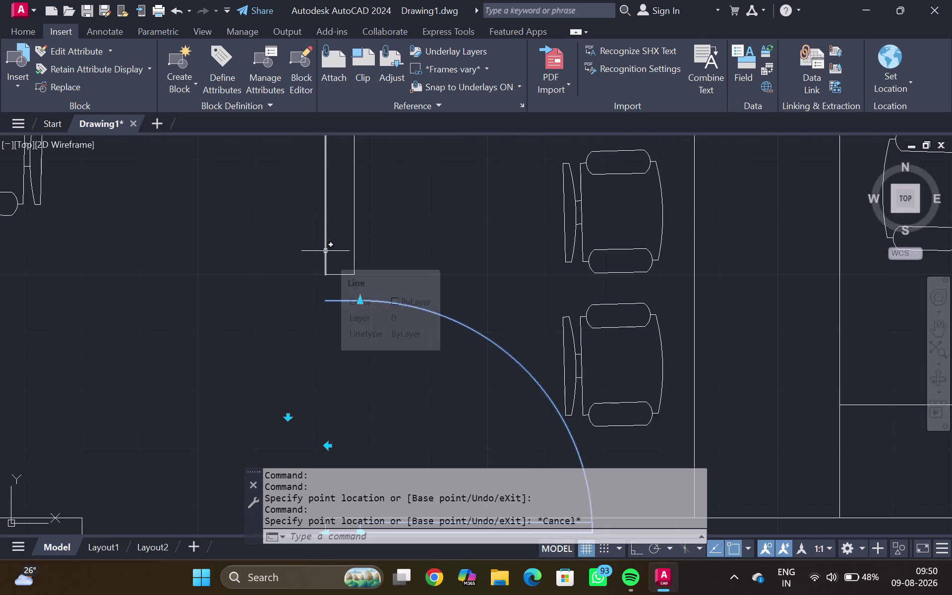
Extend the wall lines at the door opening with EX fence selections.
text(EX)
key(Return)
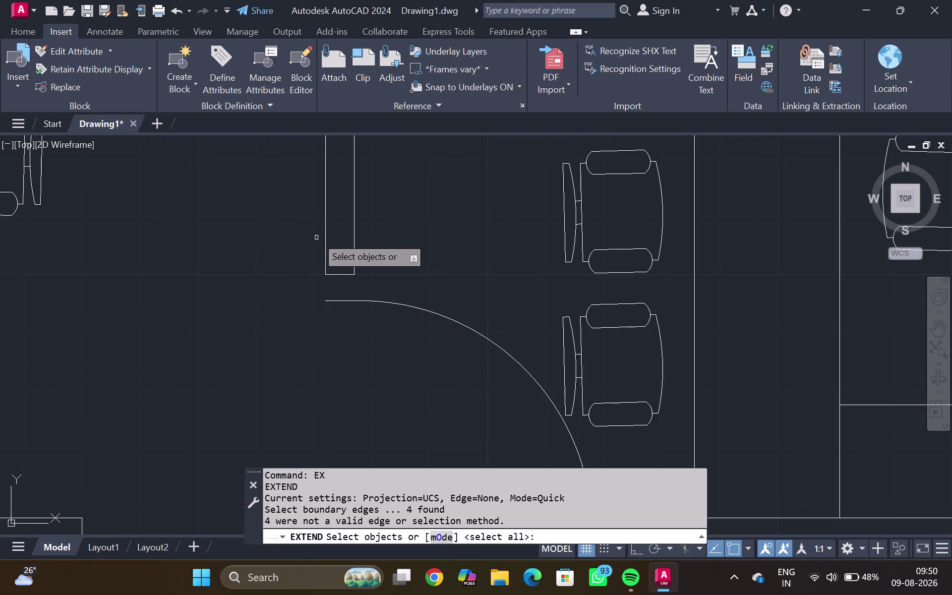
drag(308, 236, 368, 246)
drag(312, 243, 428, 231)
key(Escape)
key(Escape)
text(EX)
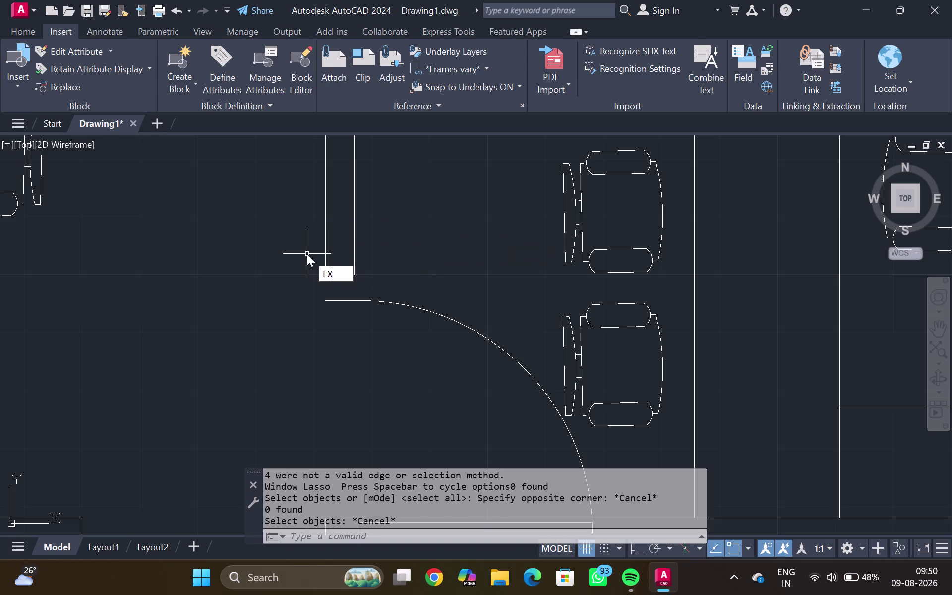
key(Return)
drag(293, 236, 442, 235)
key(Escape)
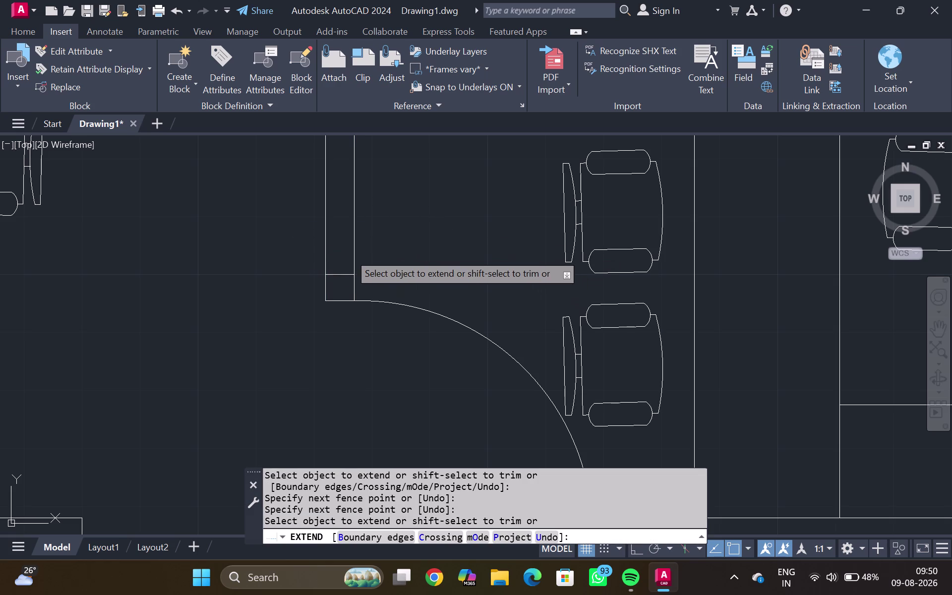
Start TRIM and pick wall pieces beside the door opening.
text(TR)
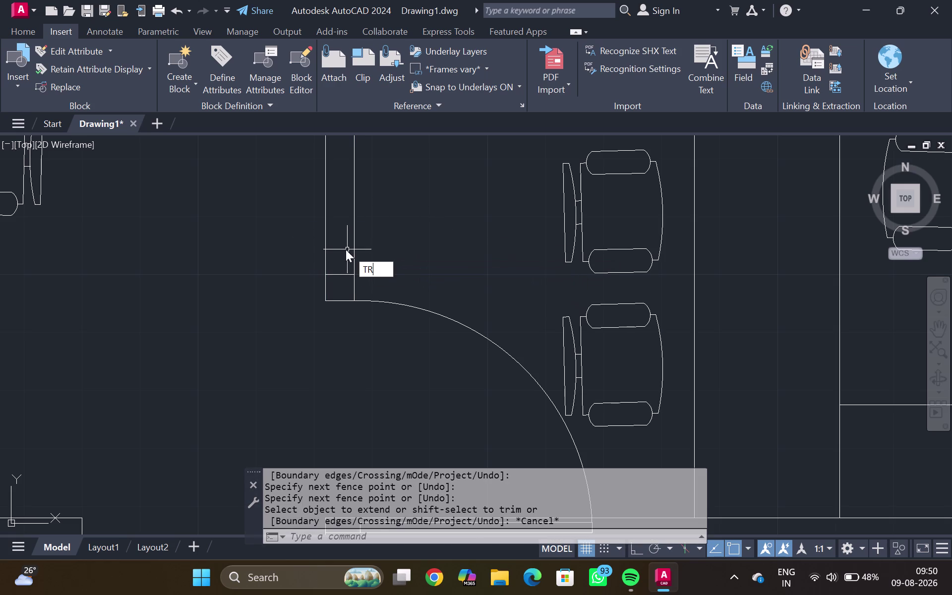
key(Return)
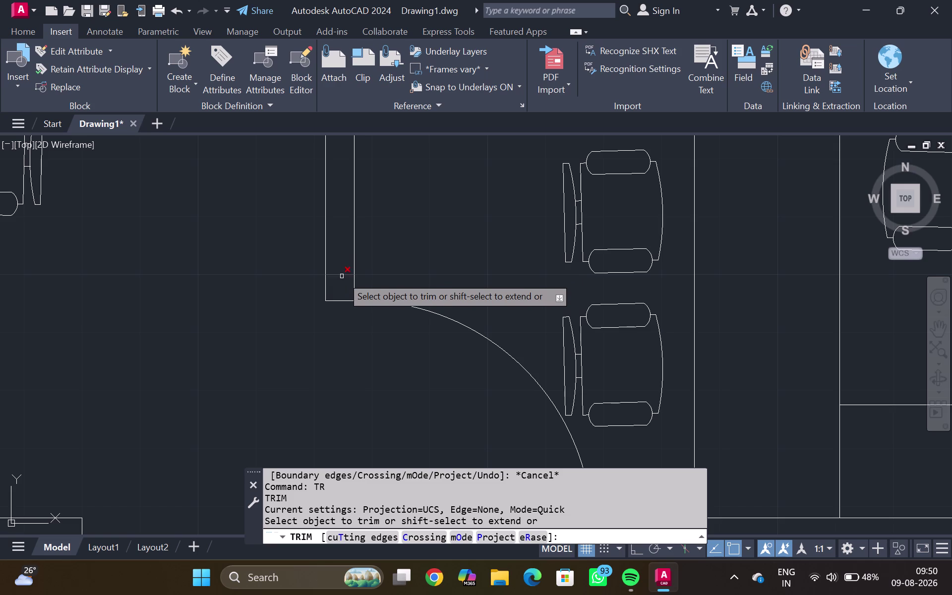
click(341, 277)
click(343, 273)
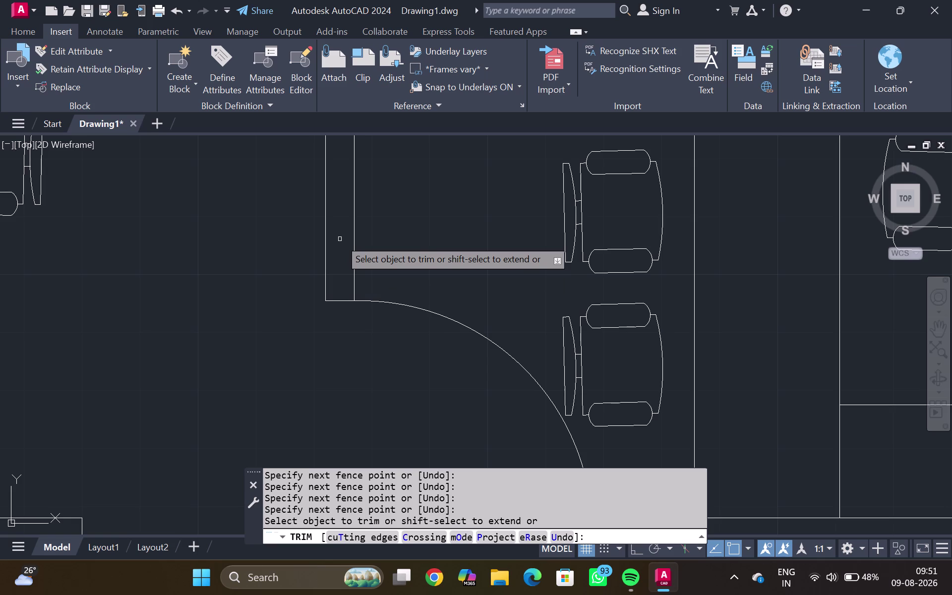
scroll(down, 3)
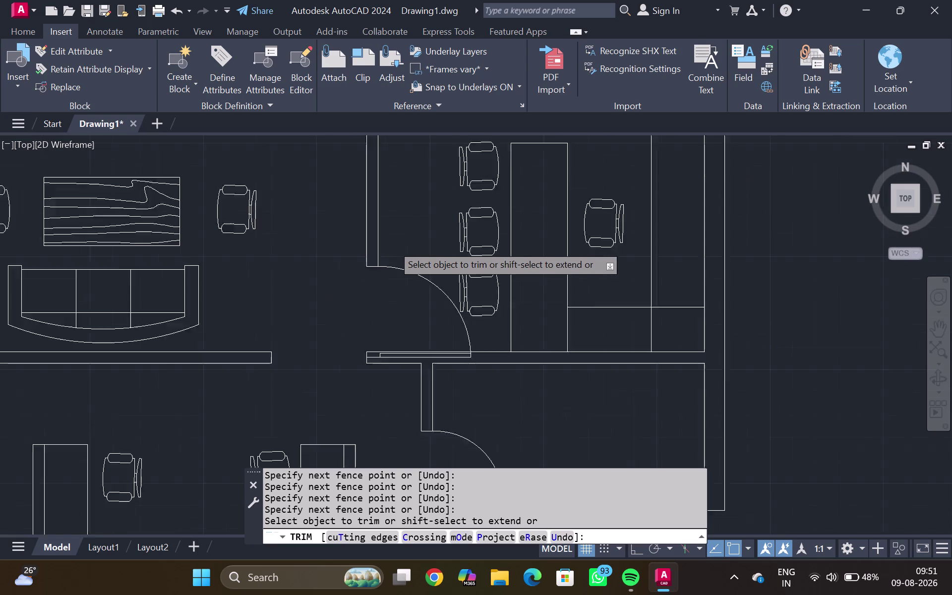
scroll(down, 3)
middle_drag(341, 241, 350, 303)
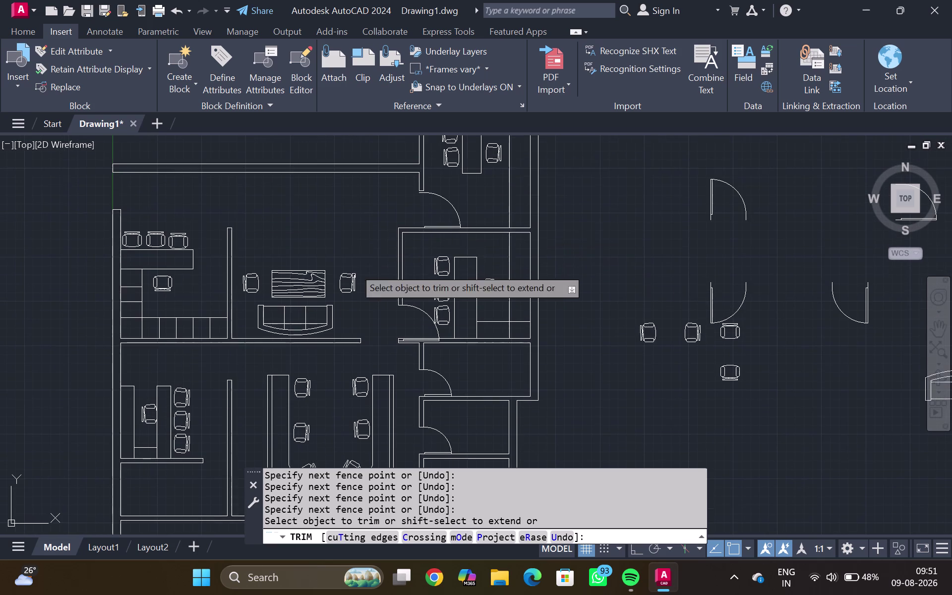
scroll(up, 3)
middle_drag(424, 204, 389, 296)
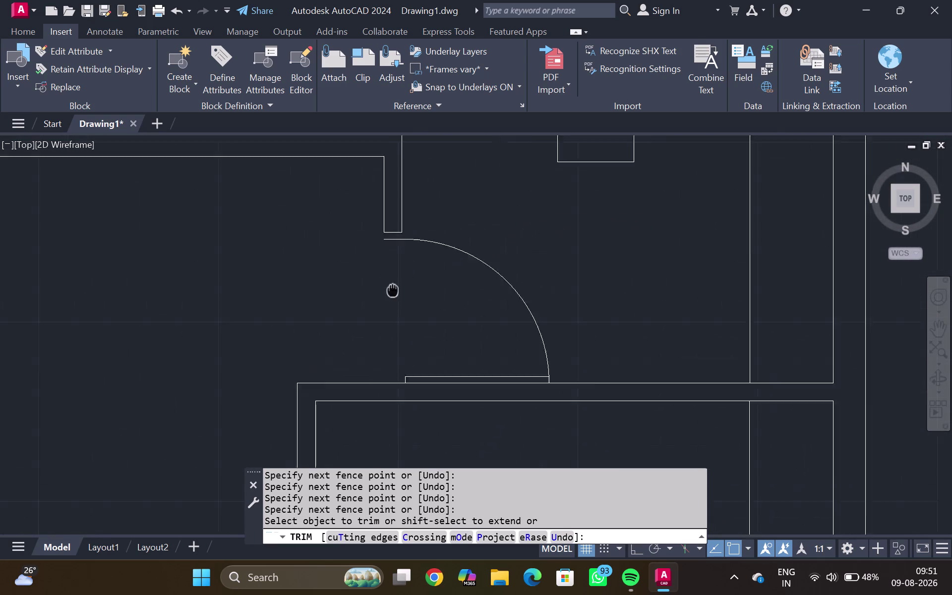
middle_drag(389, 296, 387, 300)
Run an extend-mode fence across the wall lines, undo it, and exit trimming.
key(e)
key(x)
key(Return)
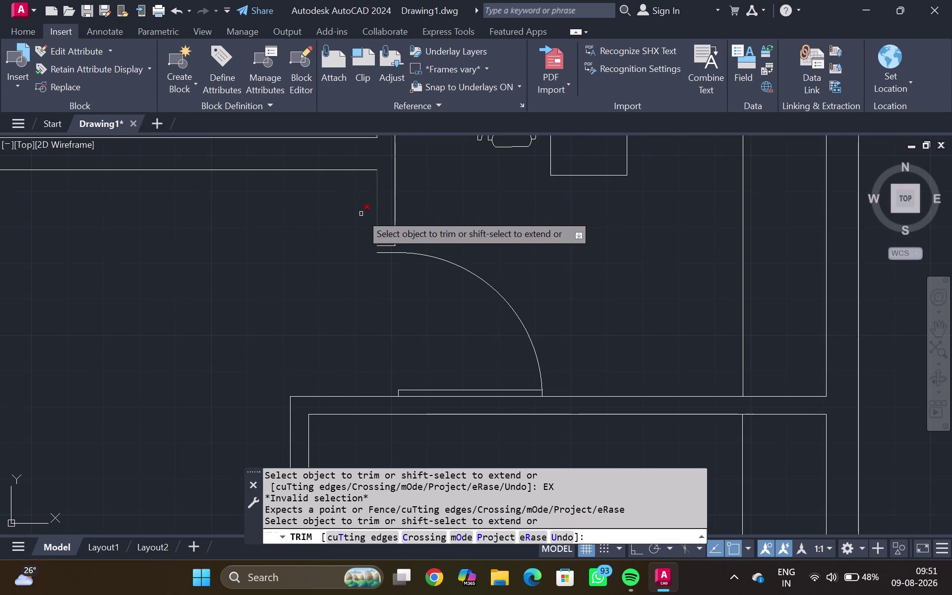
drag(362, 215, 423, 221)
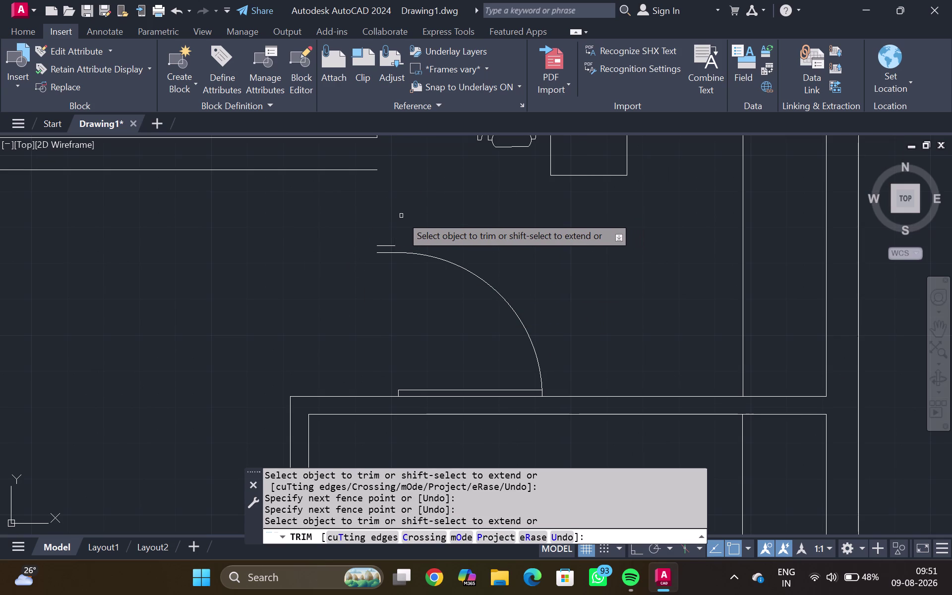
key(ctrl+z)
key(Escape)
Extend the wall lines down to the door edge with a fence.
scroll(down, 3)
scroll(down, 3)
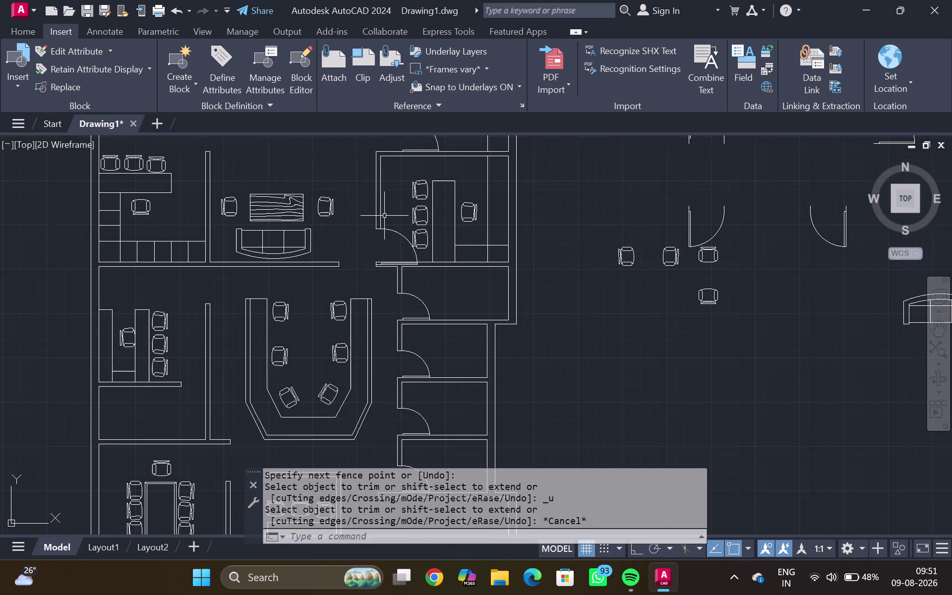
scroll(down, 3)
middle_click(389, 216)
middle_drag(401, 216, 402, 217)
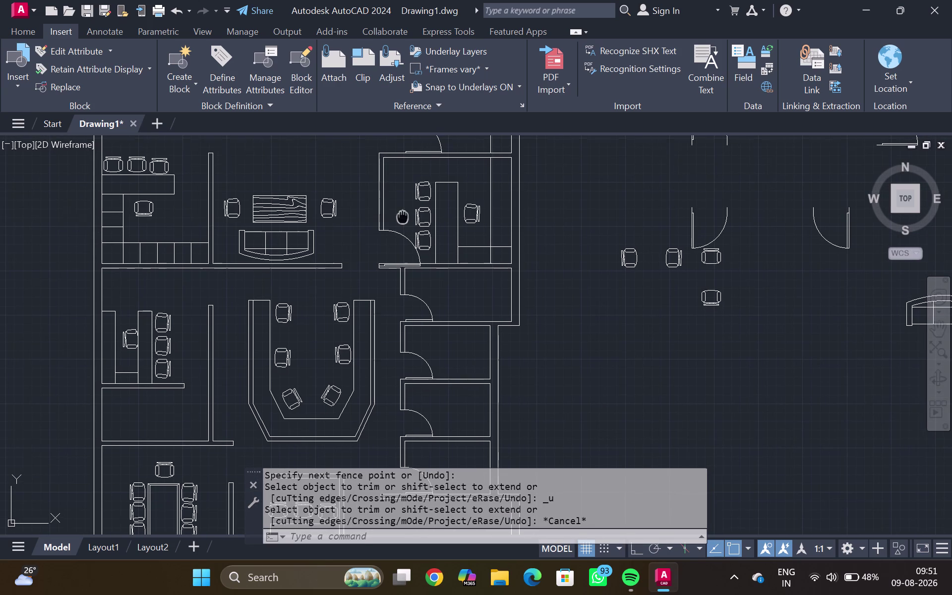
middle_drag(403, 217, 387, 303)
middle_drag(382, 218, 367, 293)
scroll(up, 3)
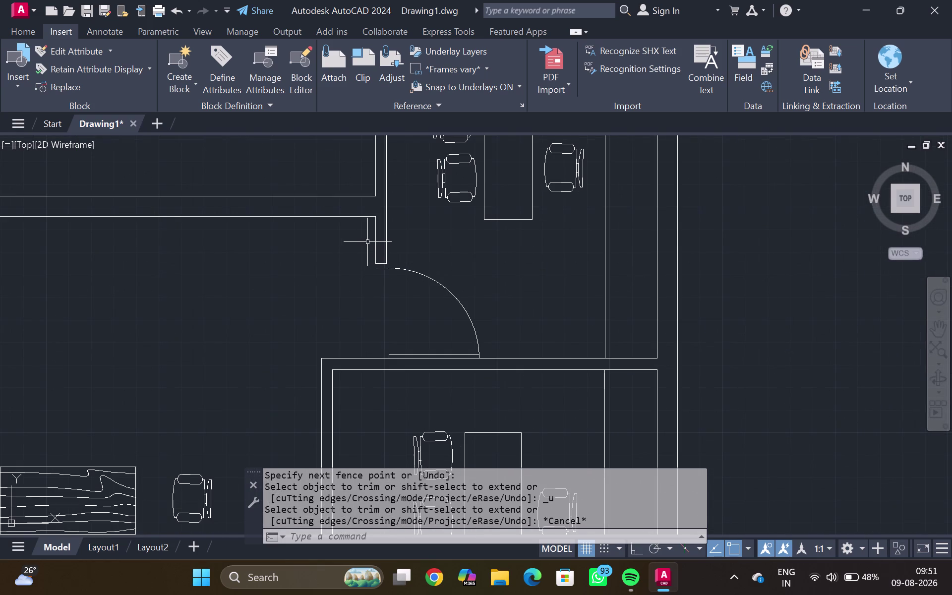
scroll(up, 3)
scroll(up, 3)
text(EX)
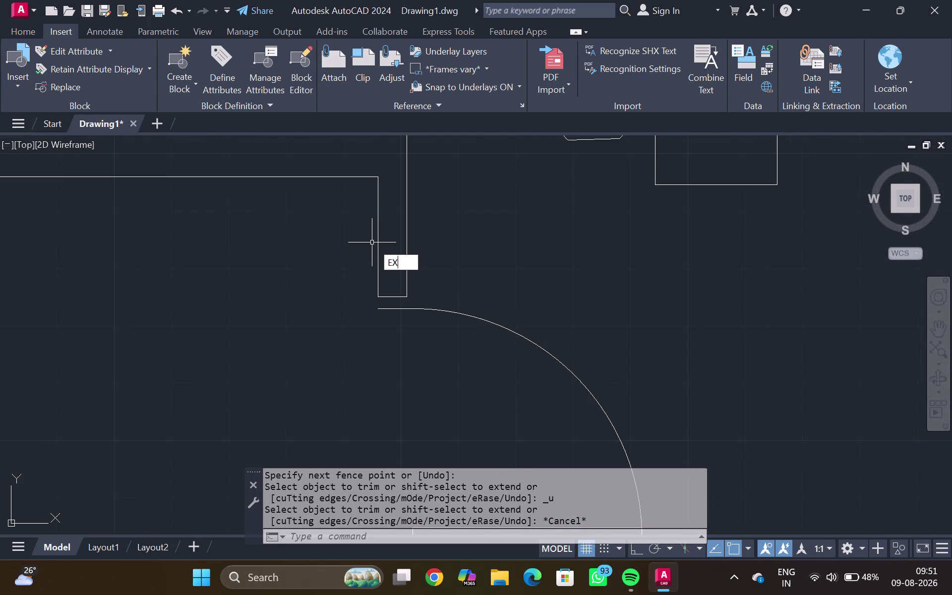
key(Return)
drag(362, 245, 446, 252)
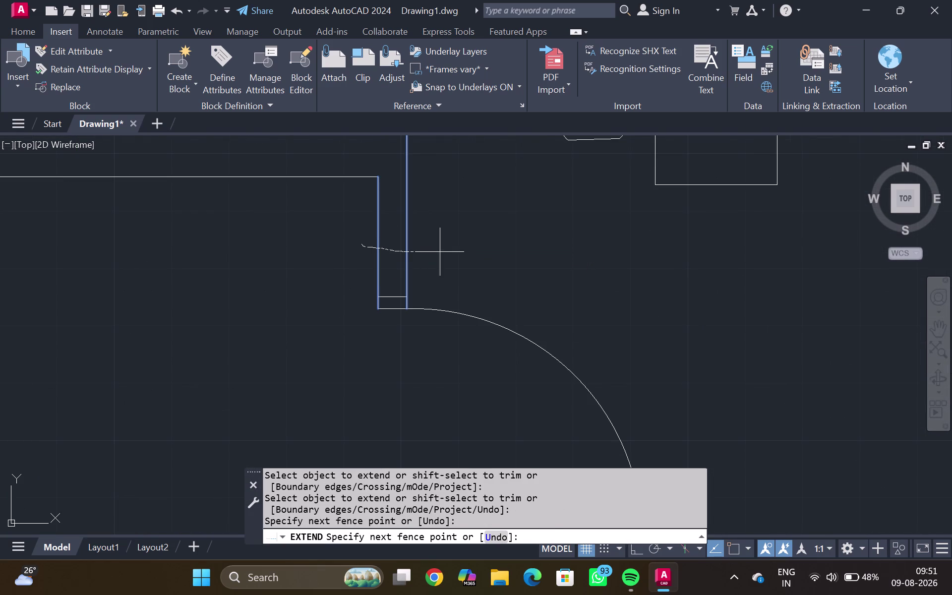
drag(447, 253, 448, 252)
key(Escape)
Trim the extra wall line segment and zoom out toward the whole plan.
text(T)
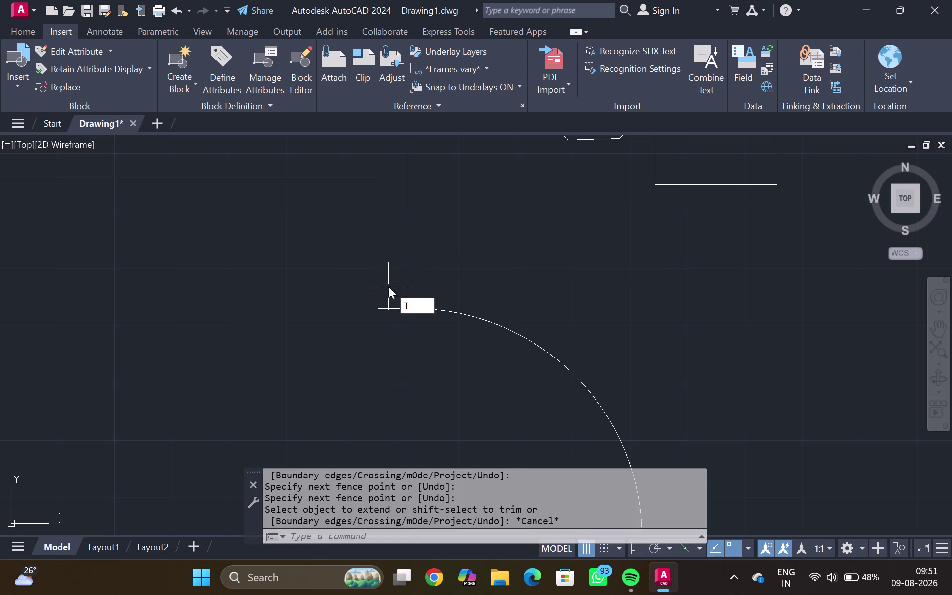
text(R)
key(Return)
scroll(up, 3)
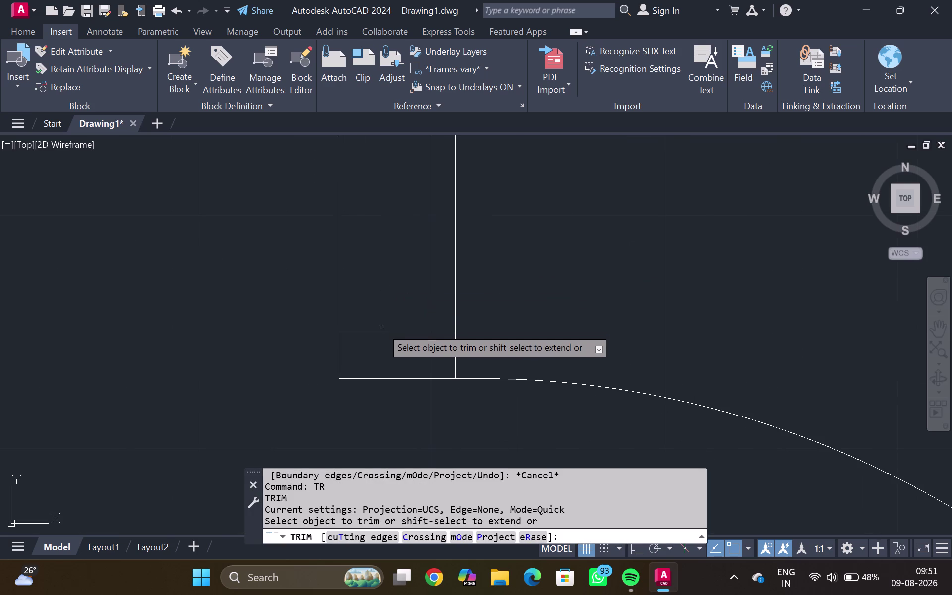
click(383, 333)
key(Escape)
scroll(down, 3)
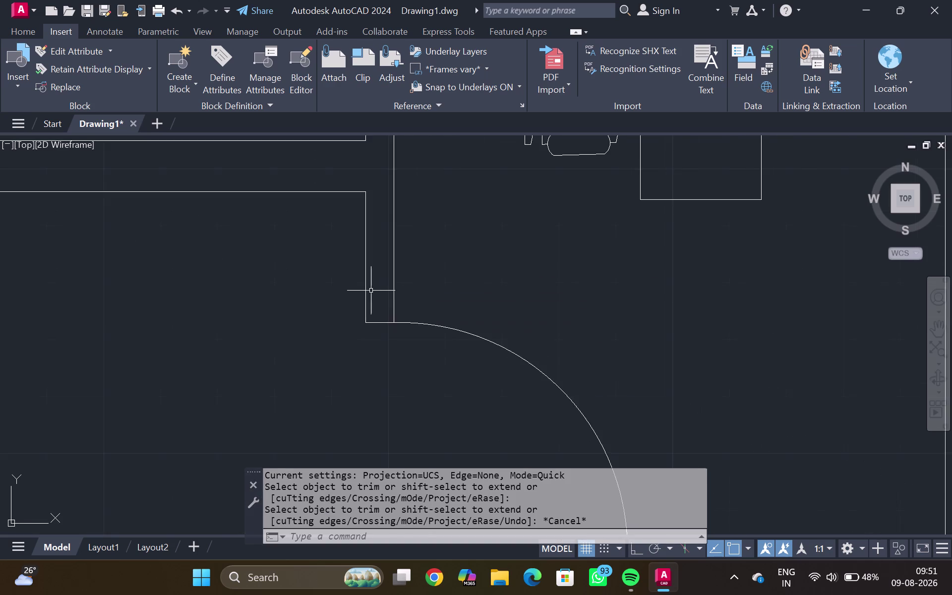
scroll(down, 3)
middle_drag(339, 288, 446, 217)
scroll(down, 3)
middle_drag(398, 289, 458, 212)
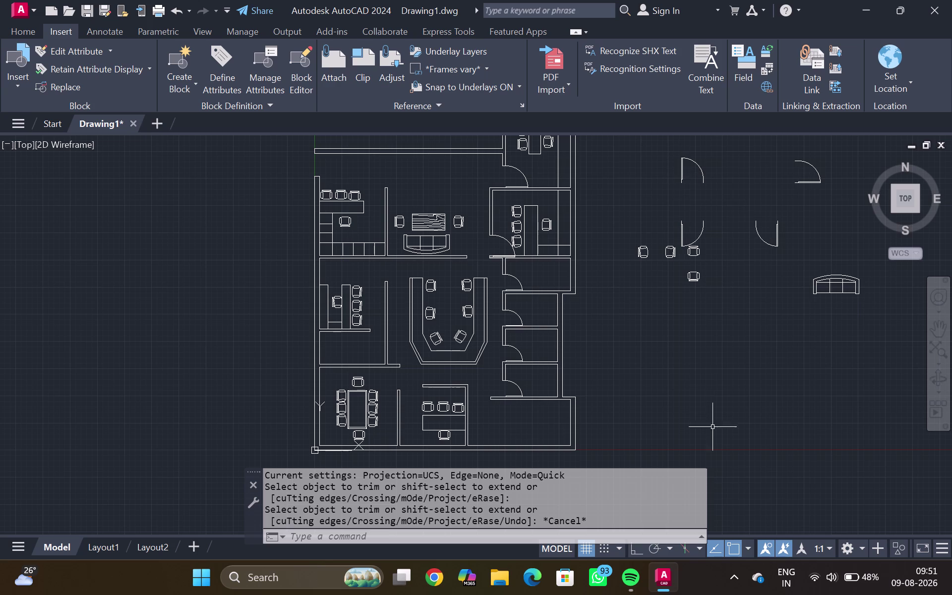
Rotate the spare door symbol about its hinge with Ortho on.
middle_drag(685, 205, 687, 225)
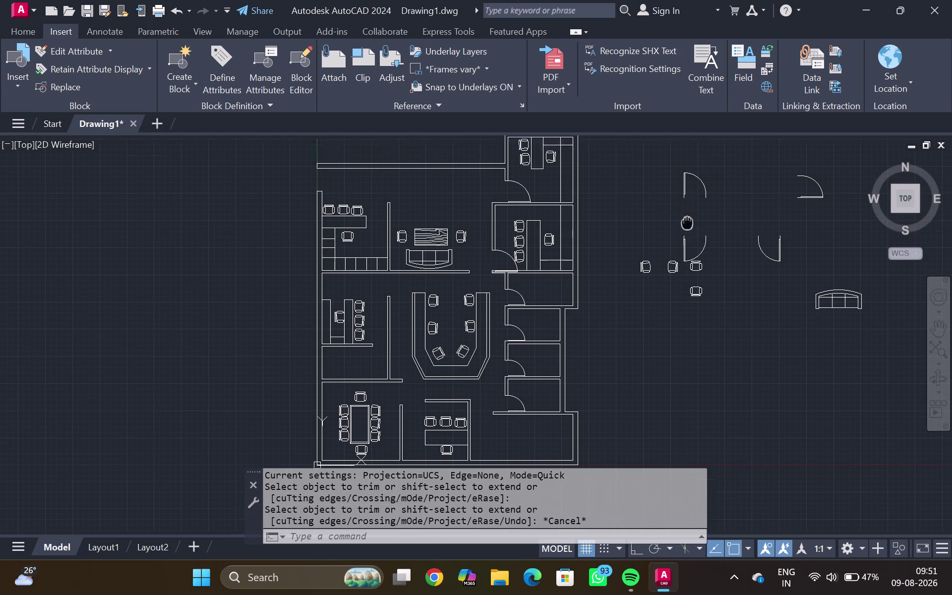
middle_drag(687, 225, 674, 276)
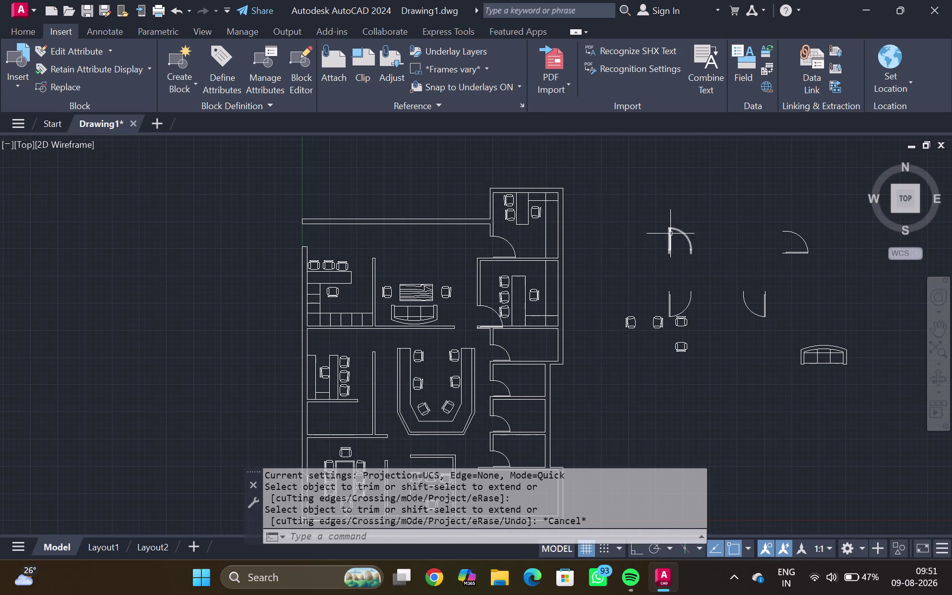
click(671, 233)
text(RO)
key(Return)
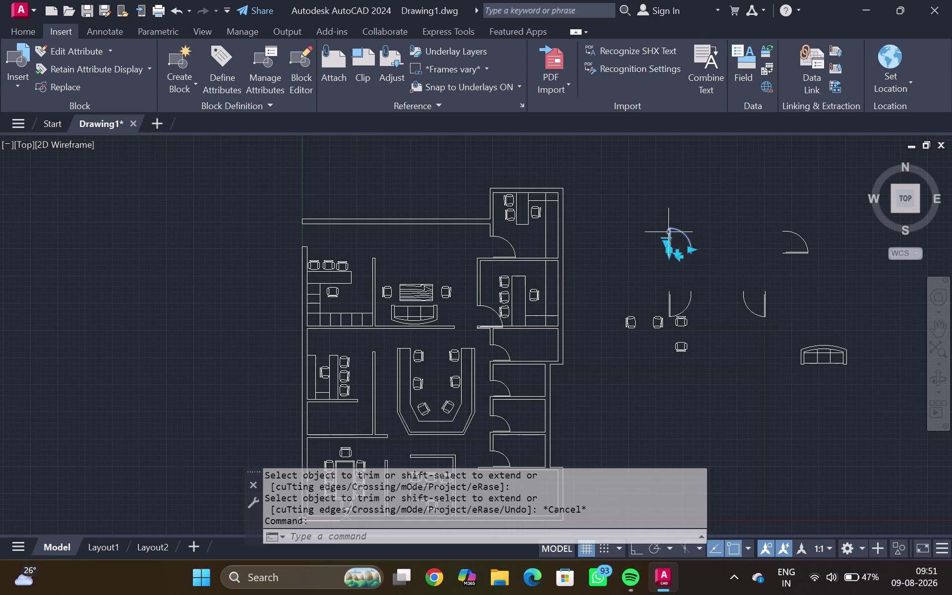
scroll(up, 3)
drag(670, 251, 679, 254)
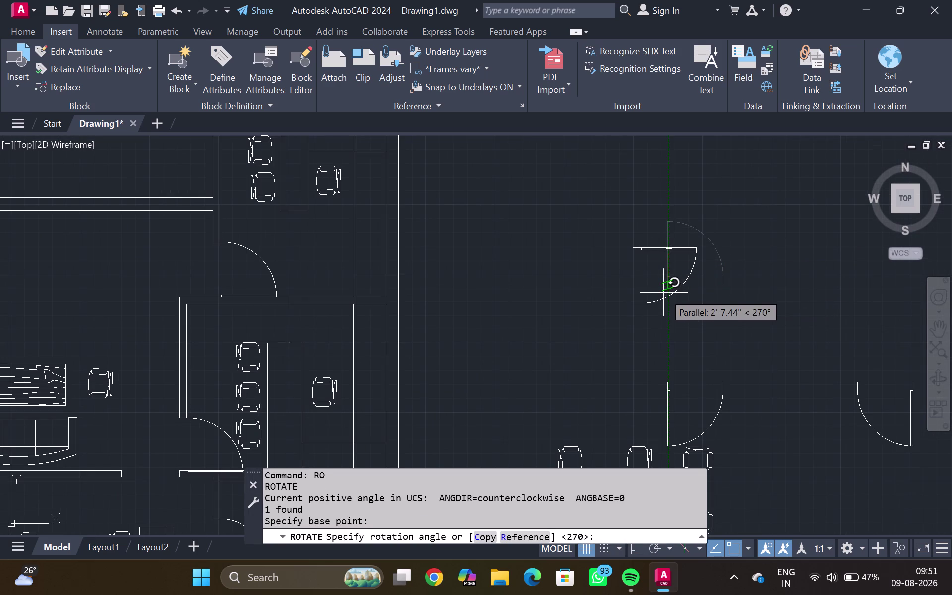
key(F8)
click(667, 264)
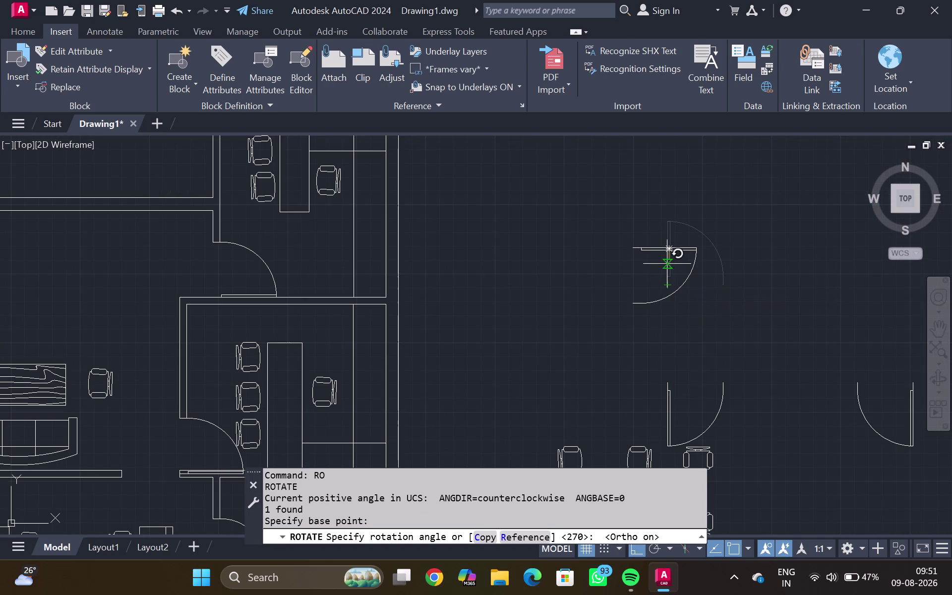
click(666, 247)
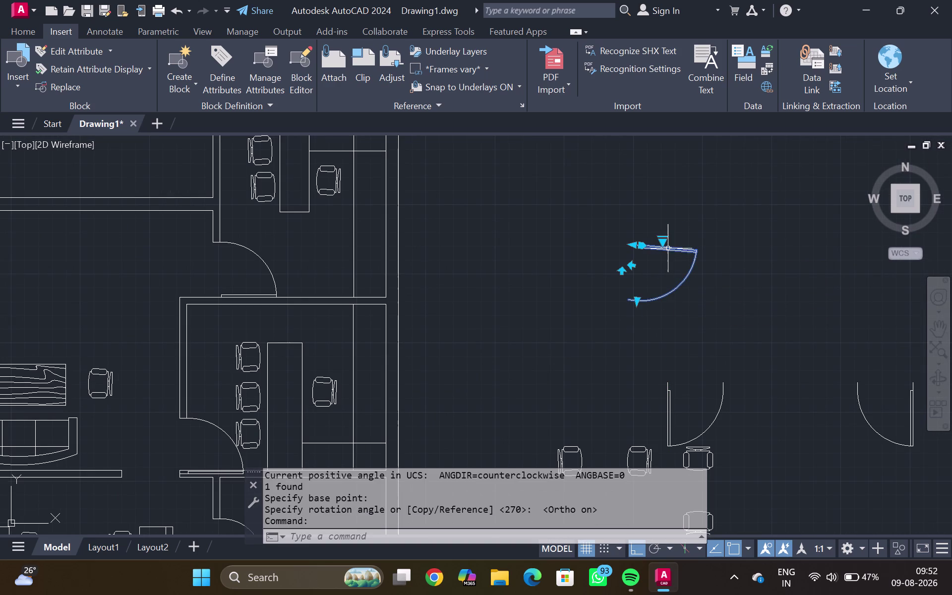
Start a second rotation, cancel it, and pan out to the whole plan.
text(RO)
key(Return)
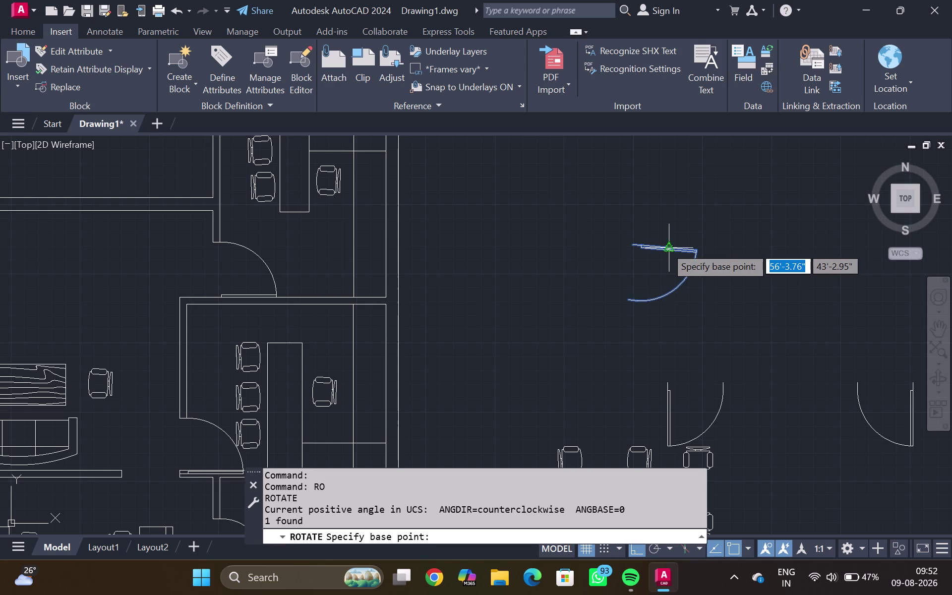
click(634, 254)
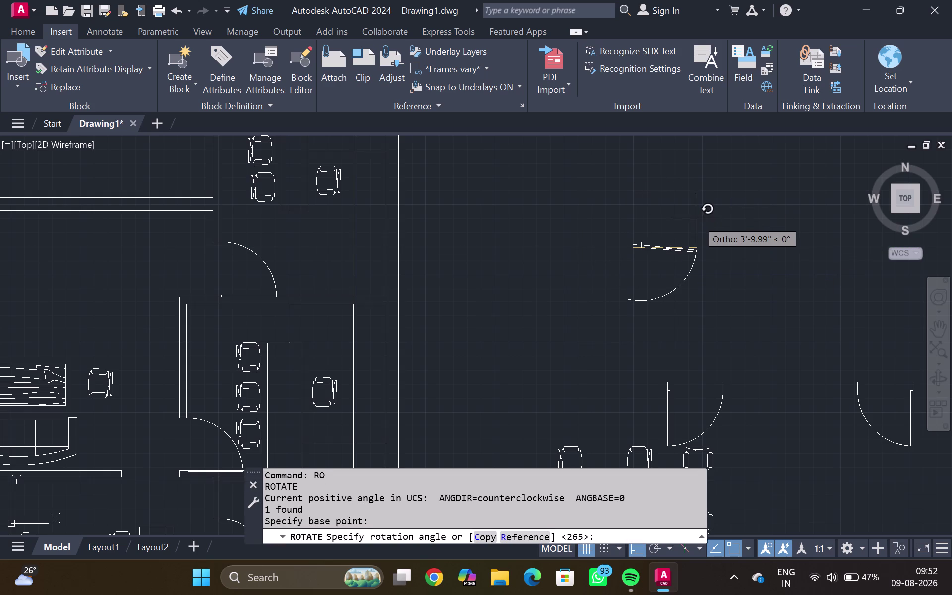
key(Escape)
middle_drag(691, 373, 676, 253)
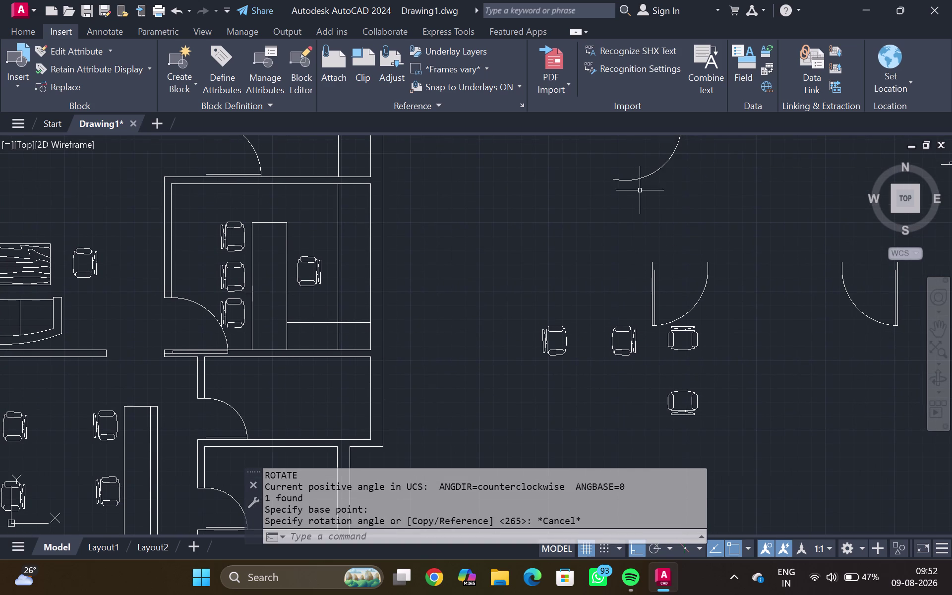
scroll(down, 3)
scroll(down, 3)
middle_drag(732, 202, 715, 219)
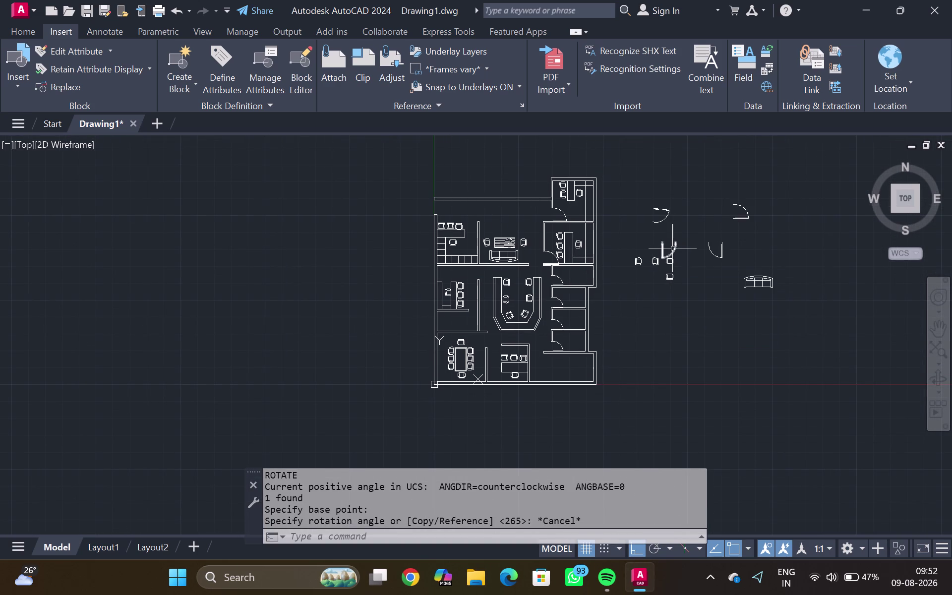
Open and then close DesignCenter.
key(ctrl+2)
key(Escape)
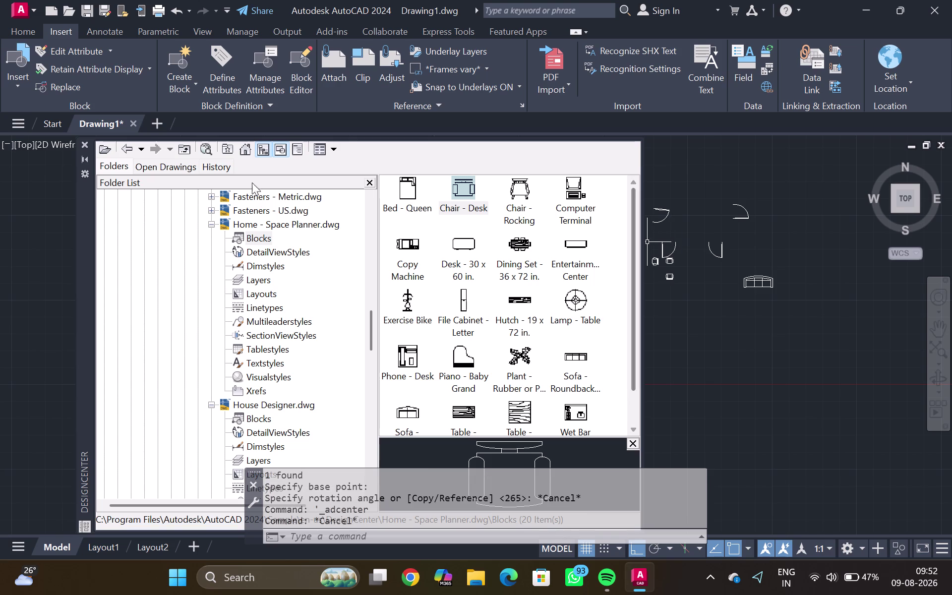
click(87, 142)
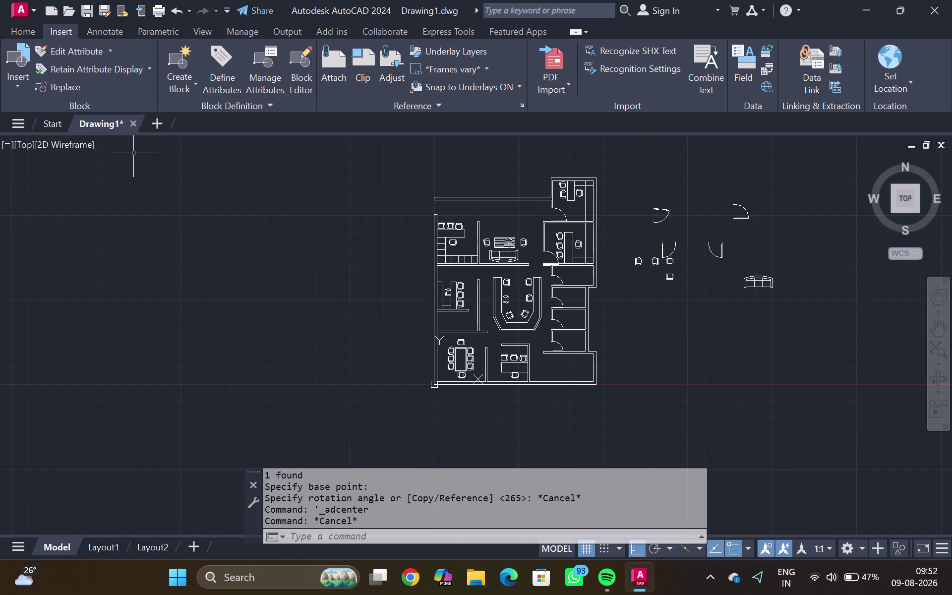
Insert an imperial door from the tool palettes beside the floor plan.
key(ctrl+3)
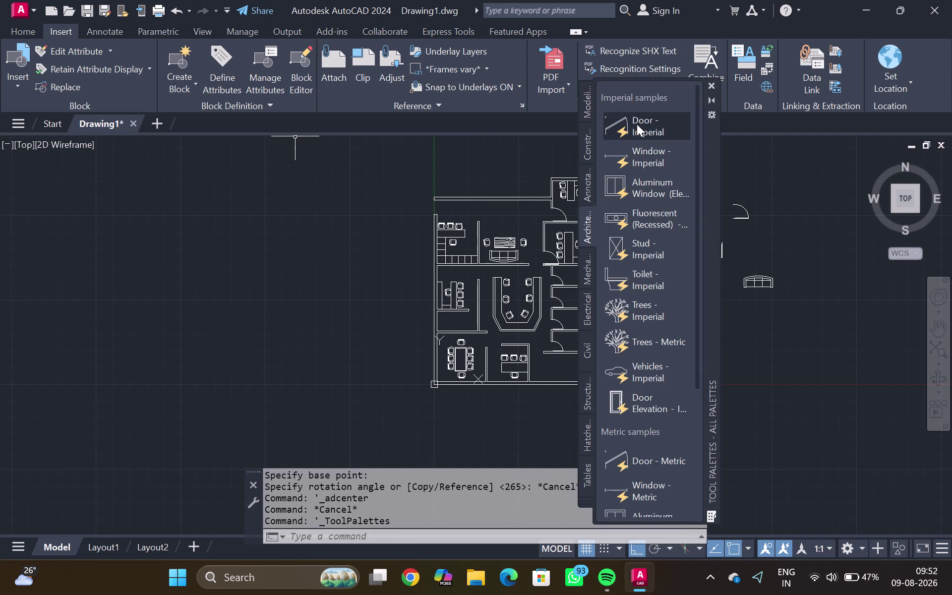
drag(636, 124, 813, 229)
key(Escape)
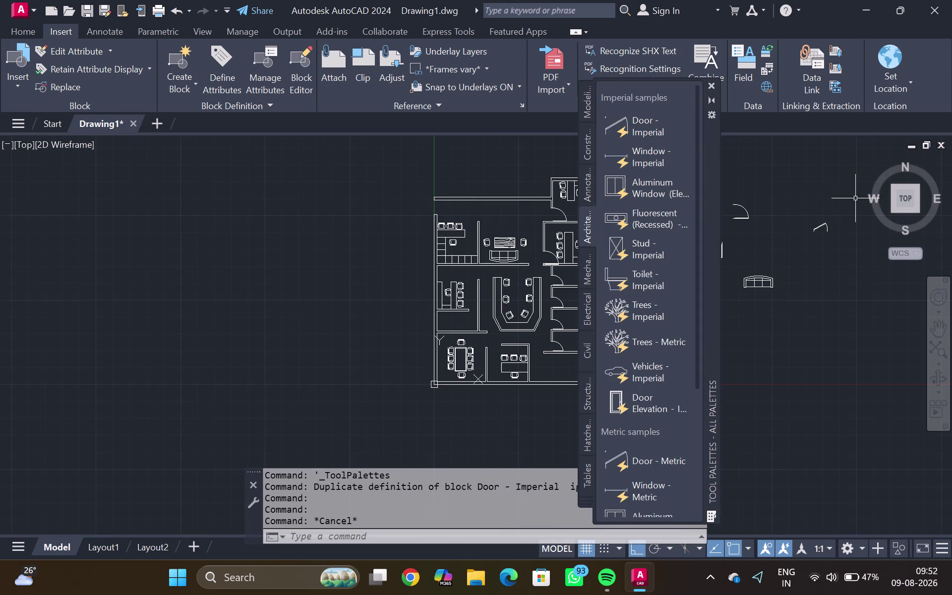
click(709, 86)
scroll(up, 3)
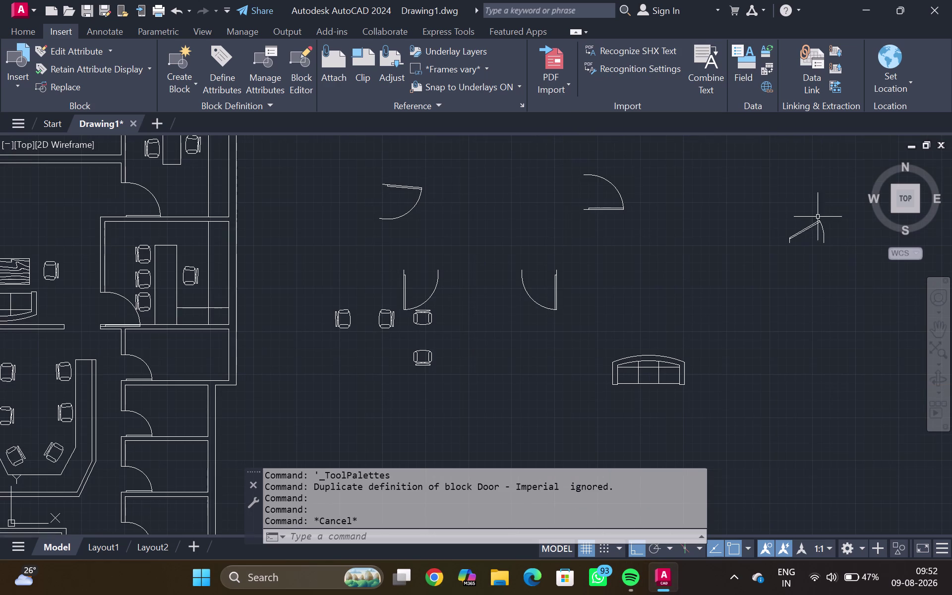
Set the door's opening swing to 90° and begin rotating it with RO.
click(803, 228)
click(782, 222)
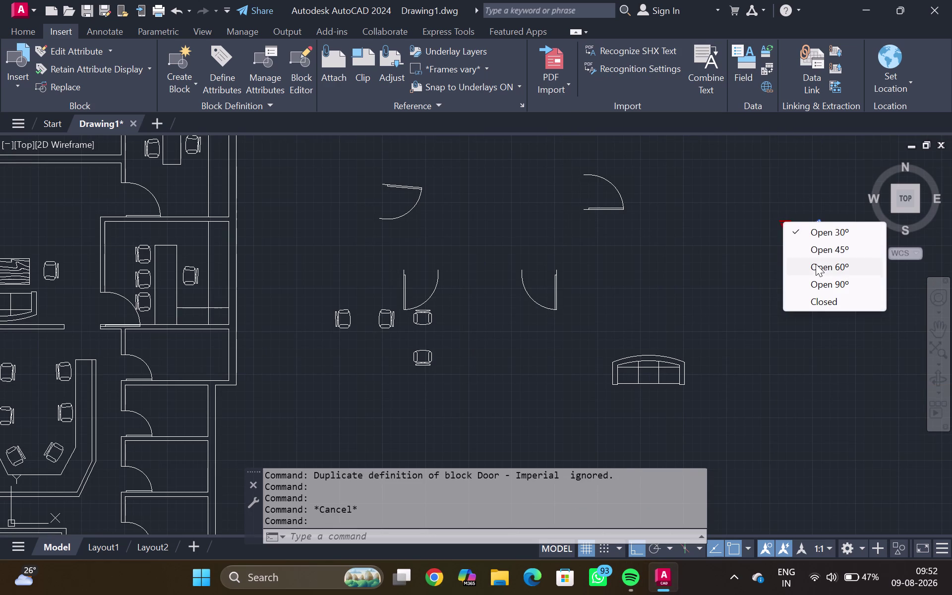
click(824, 284)
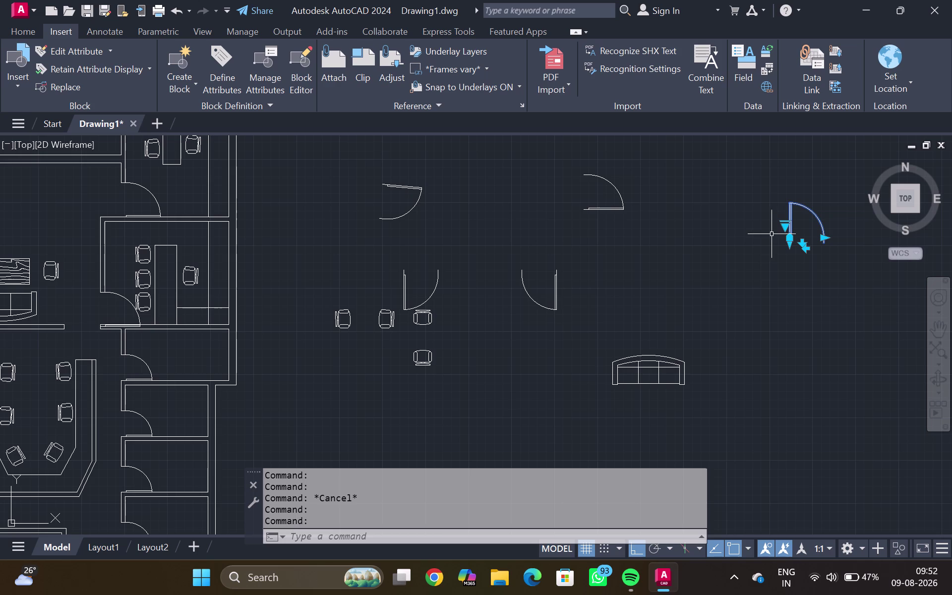
key(Escape)
click(793, 216)
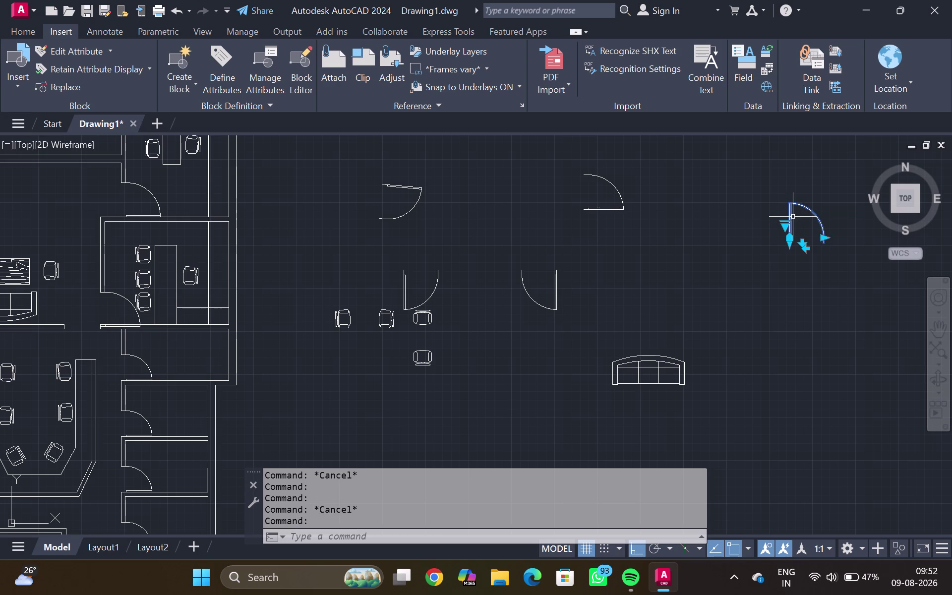
text(RO)
key(Return)
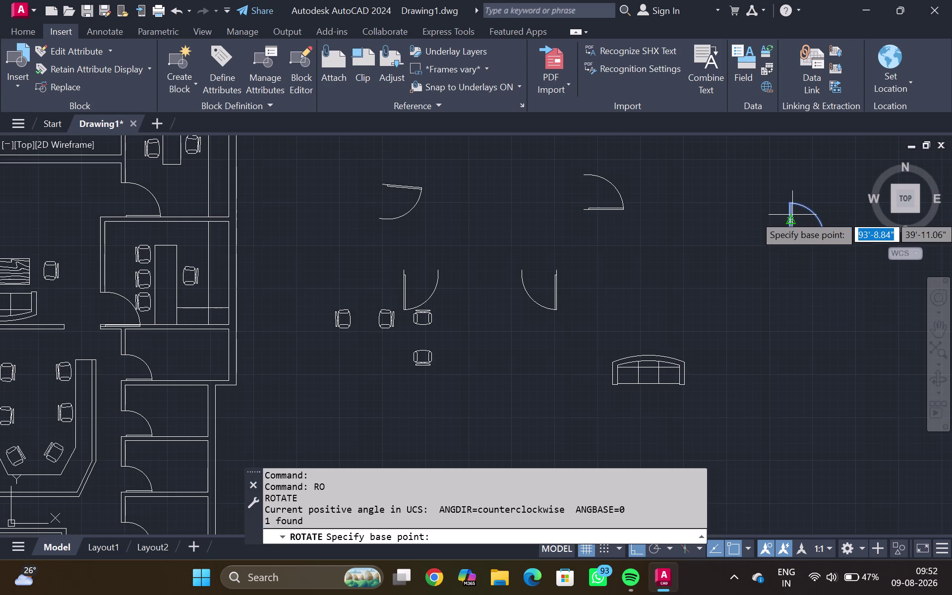
Rotate the door about its hinge corner so the swing faces downward.
scroll(up, 3)
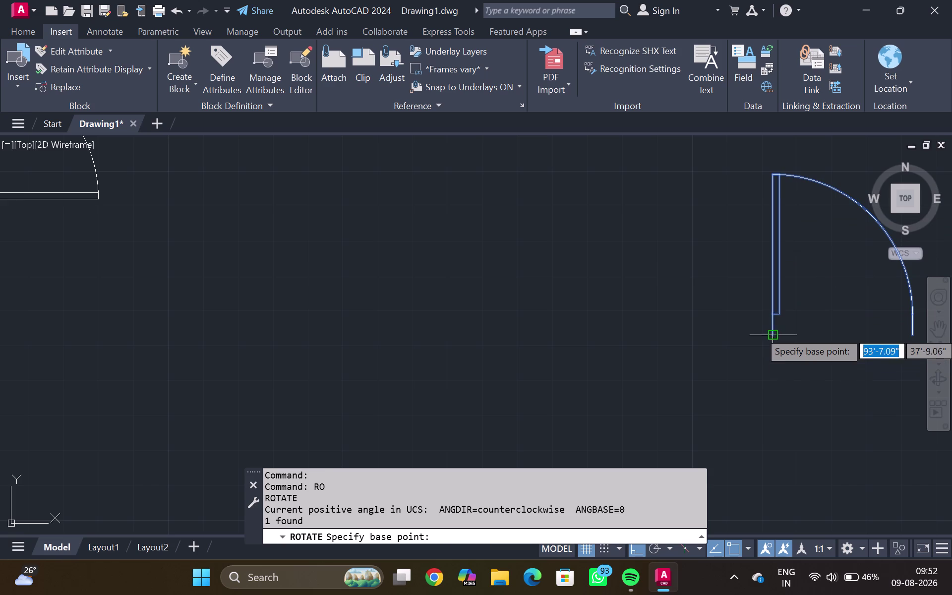
drag(772, 331, 745, 323)
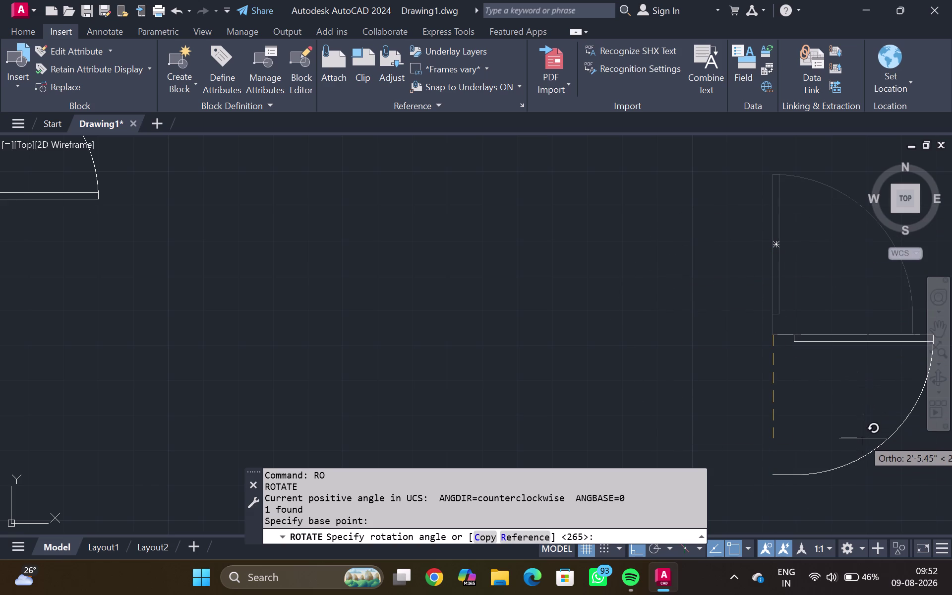
click(862, 439)
scroll(down, 3)
middle_drag(864, 362, 832, 346)
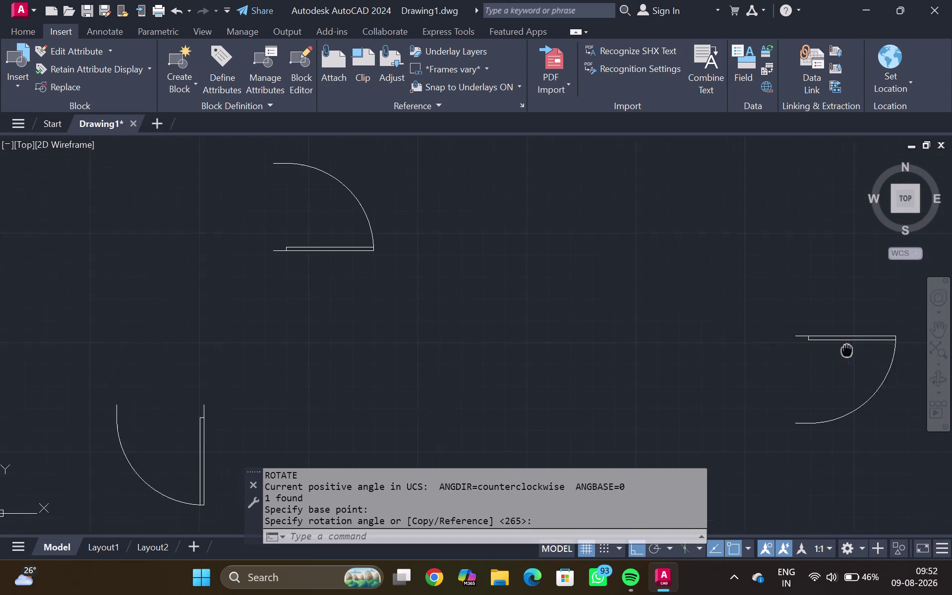
middle_drag(831, 345, 687, 319)
Copy the rotated door from its hinge to the wall corner in the plan.
click(648, 301)
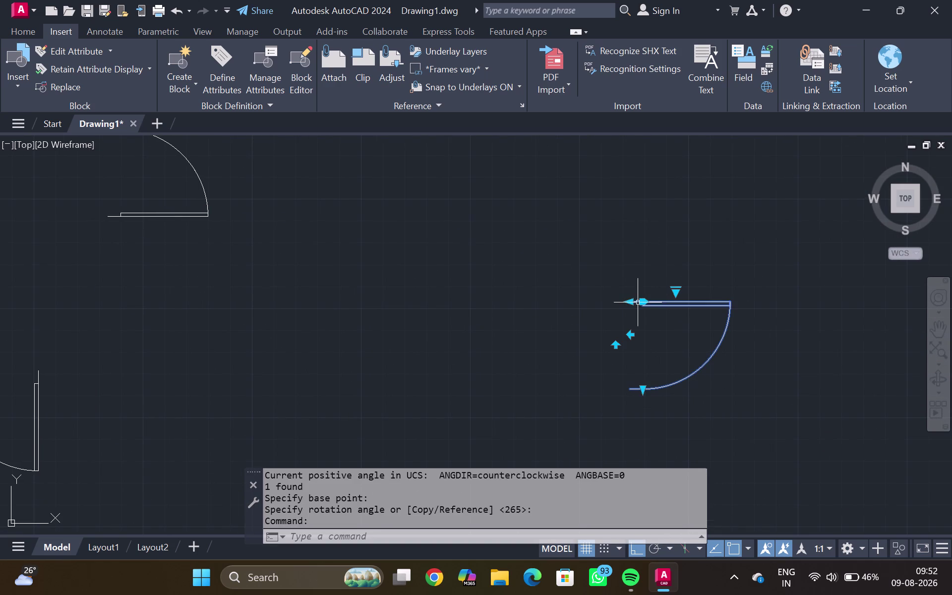
text(CO)
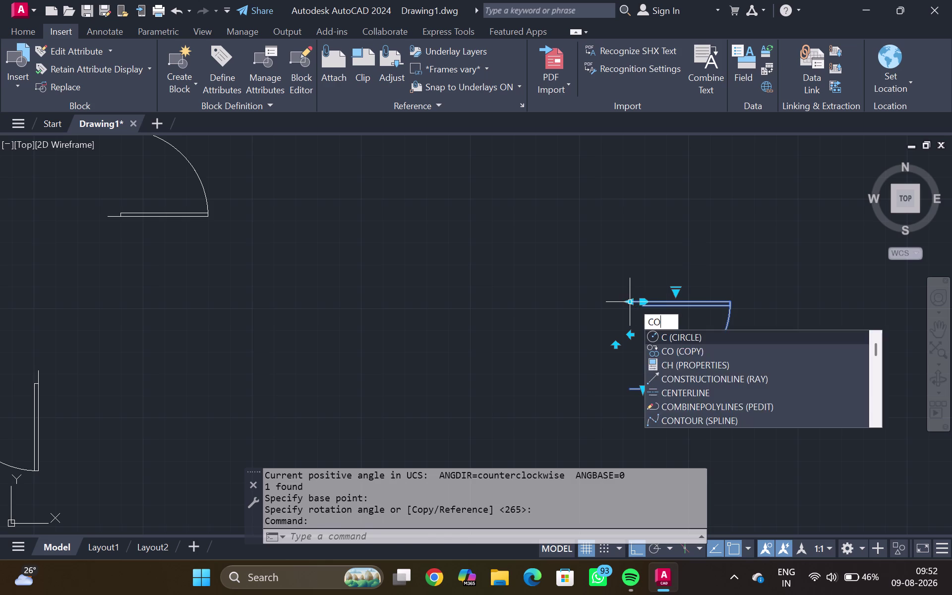
key(Return)
scroll(up, 3)
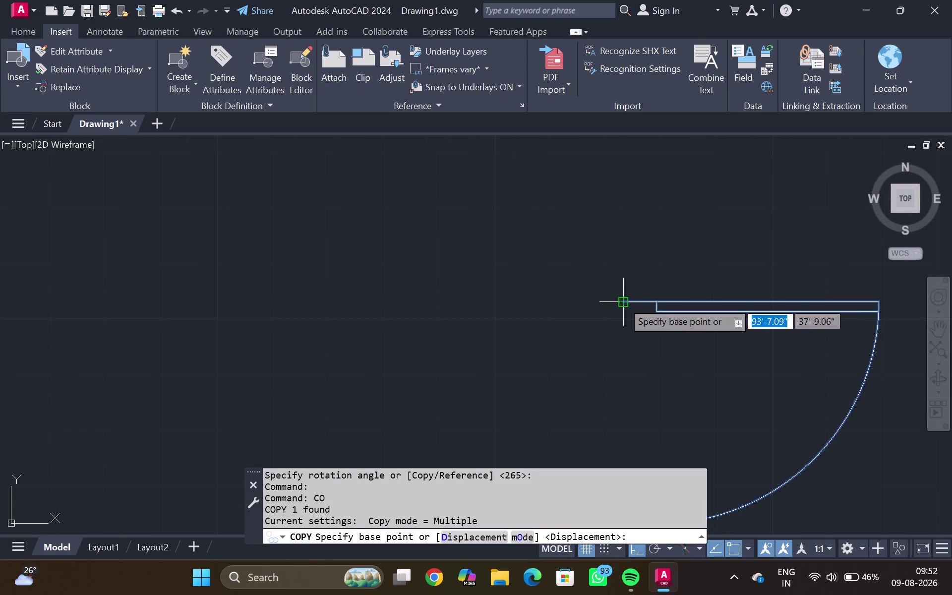
click(622, 302)
scroll(down, 3)
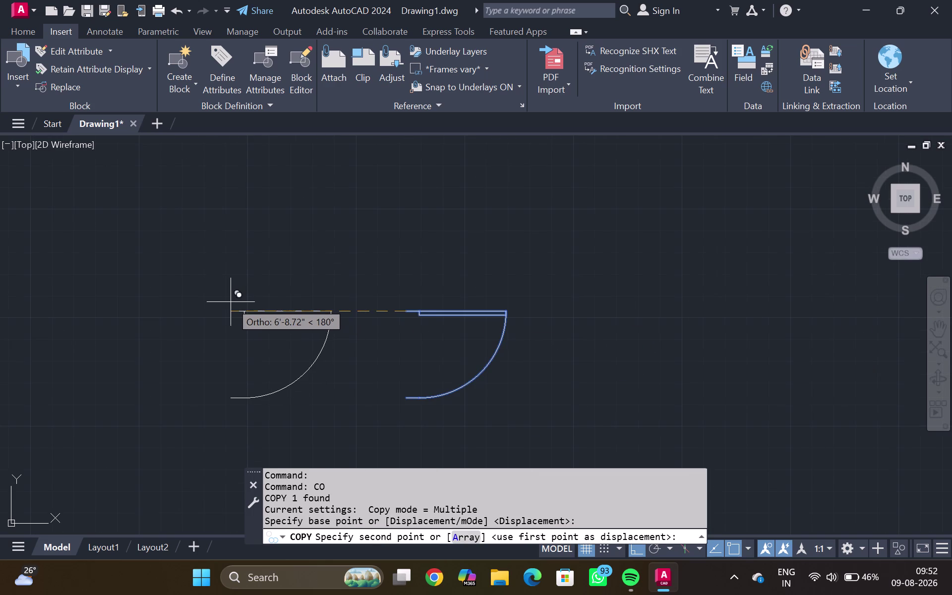
key(F8)
scroll(down, 3)
middle_drag(195, 289, 474, 295)
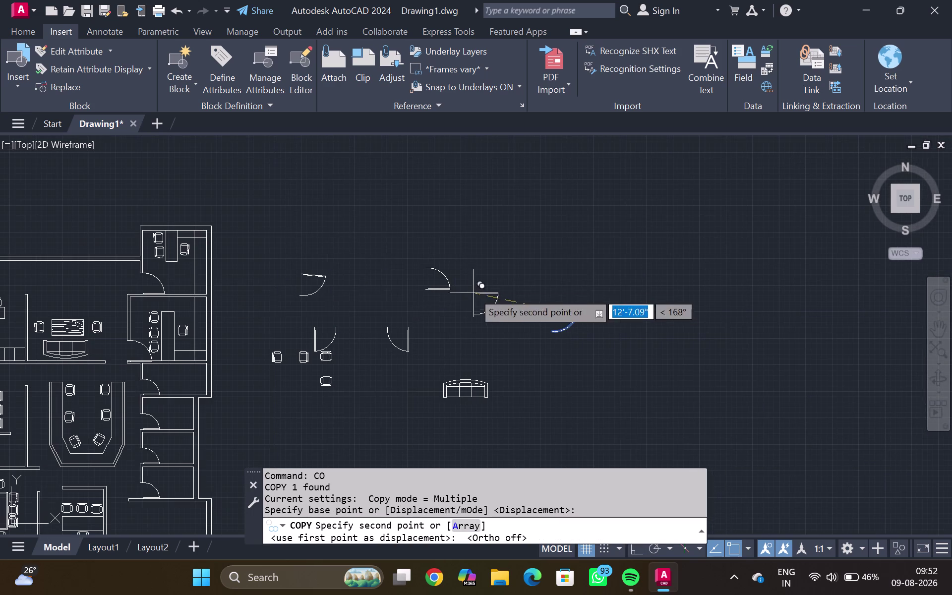
middle_drag(176, 275, 607, 294)
scroll(up, 3)
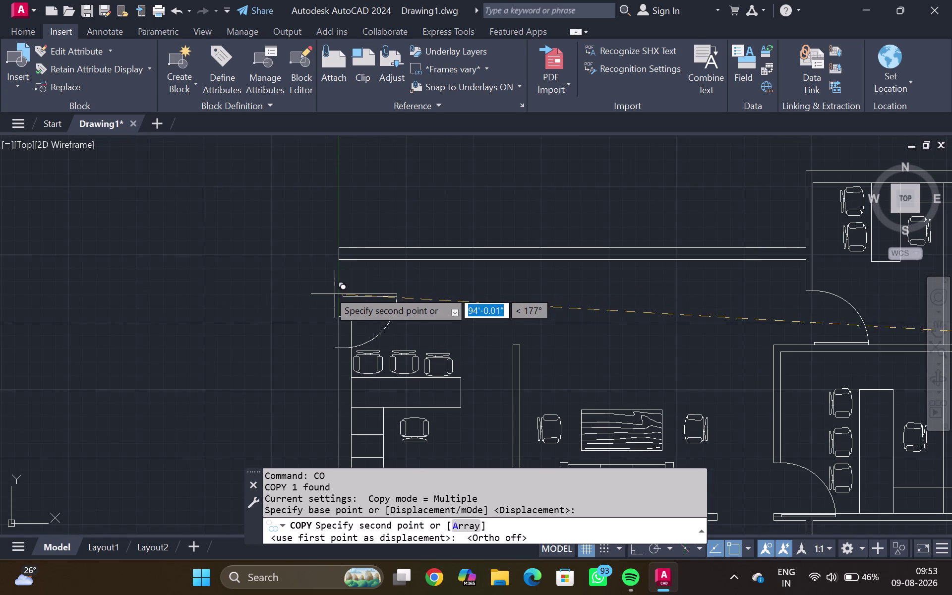
scroll(up, 3)
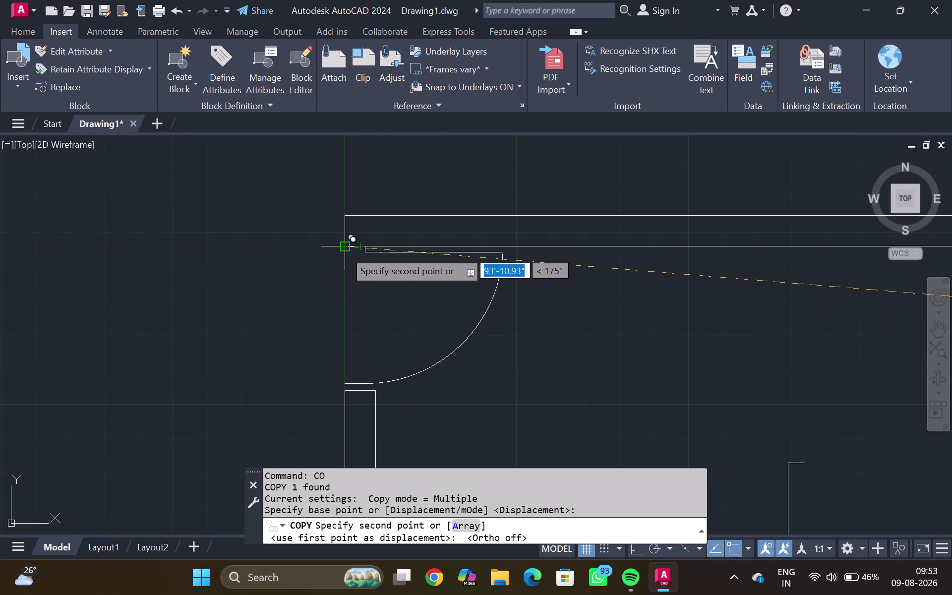
scroll(up, 3)
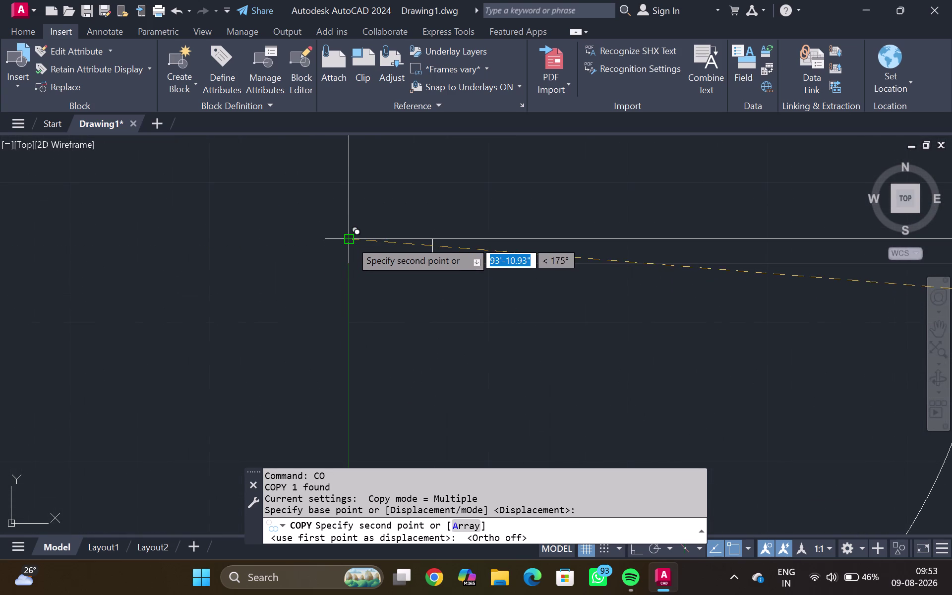
click(352, 240)
scroll(down, 3)
middle_drag(428, 368, 471, 191)
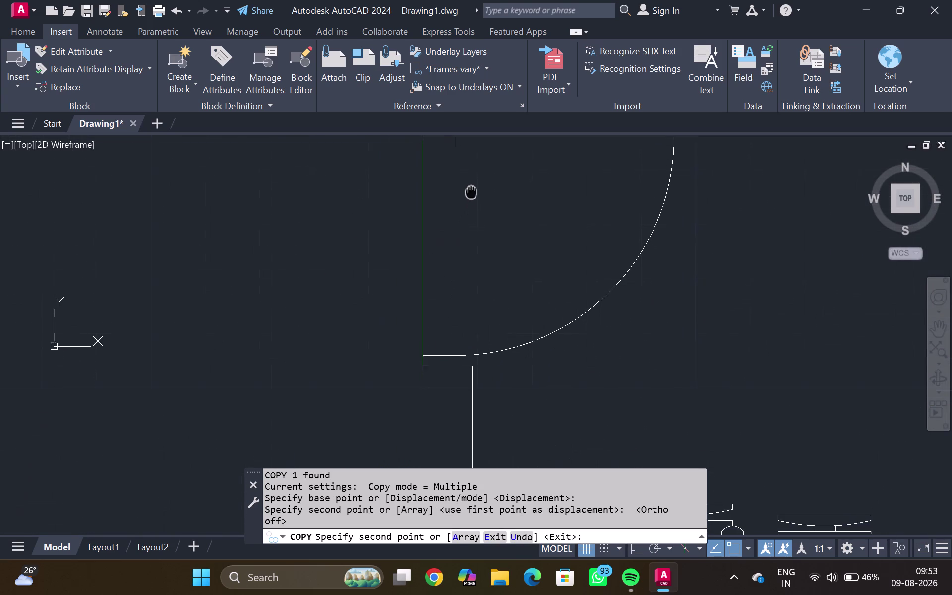
middle_drag(472, 191, 512, 76)
middle_click(512, 76)
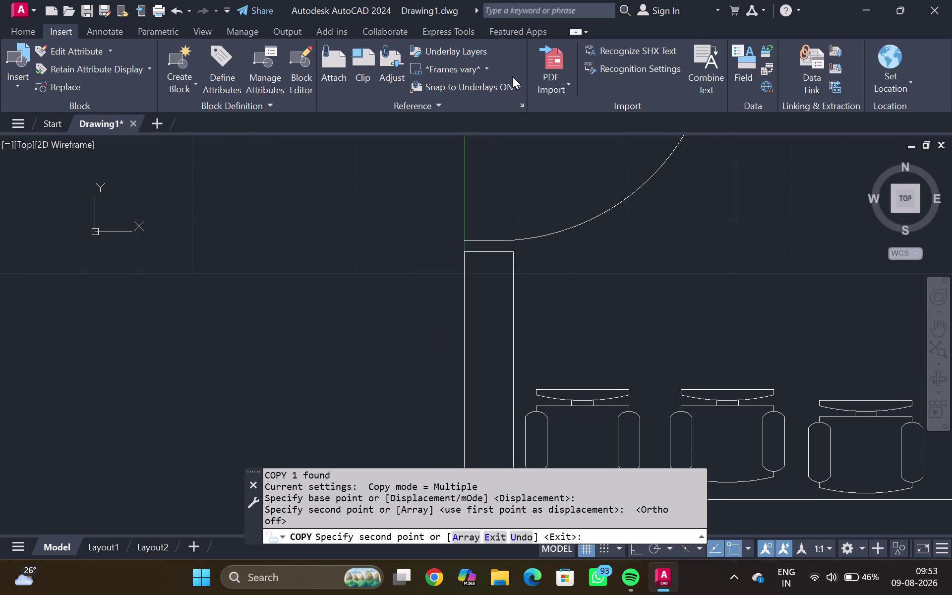
scroll(down, 3)
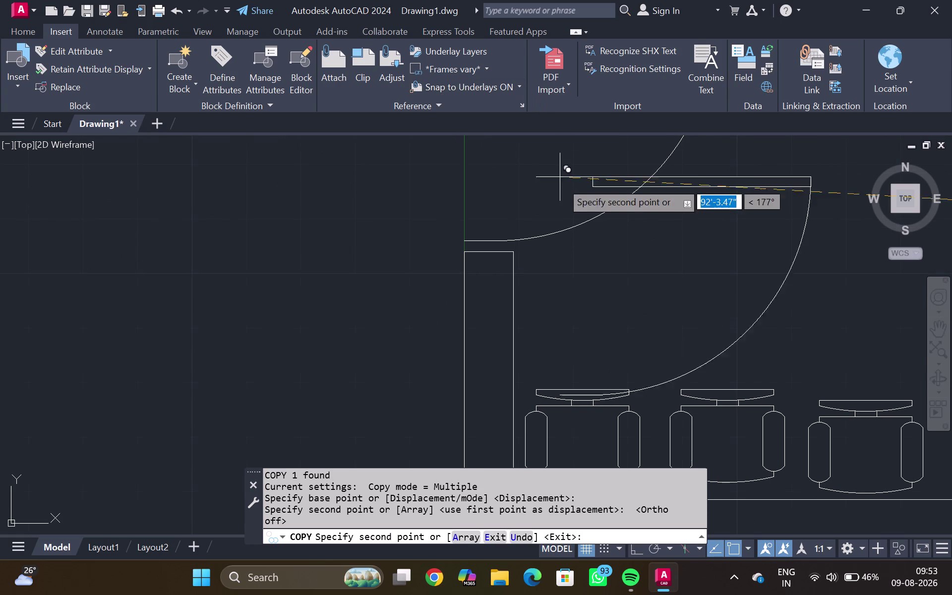
key(Escape)
Extend the wall line up to the door, erase the leftover line, and zoom out.
text(EX)
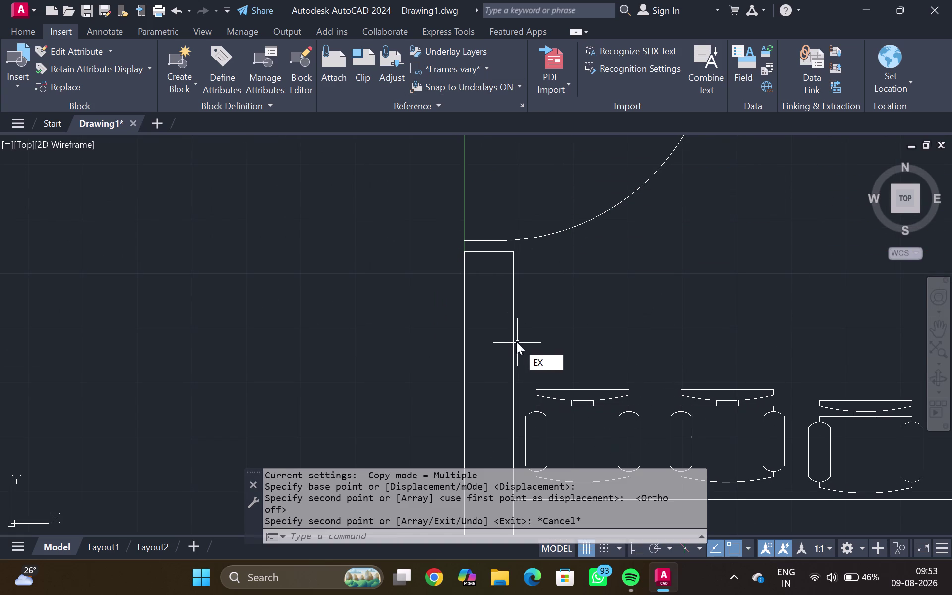
key(Return)
drag(549, 302, 339, 315)
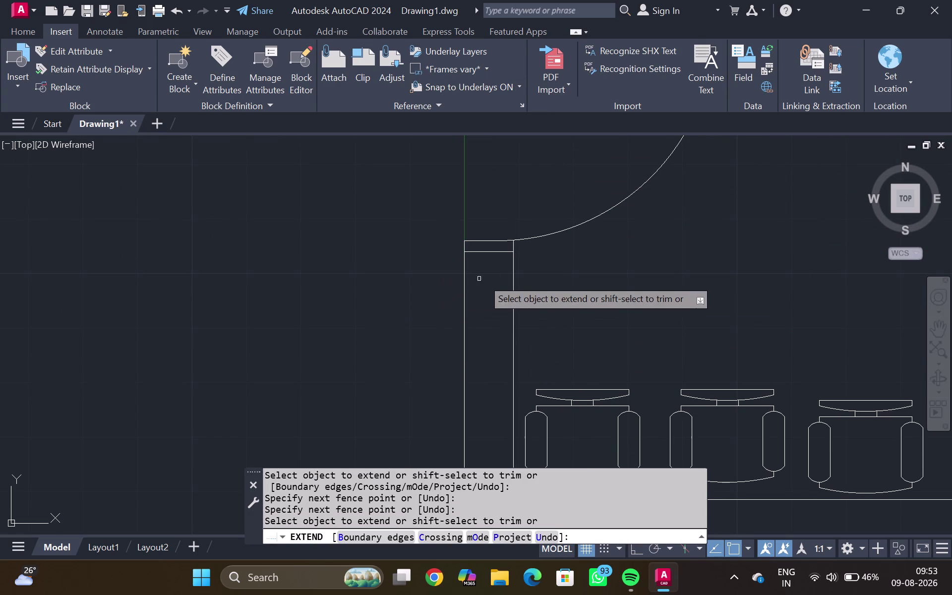
key(Escape)
click(497, 253)
key(Delete)
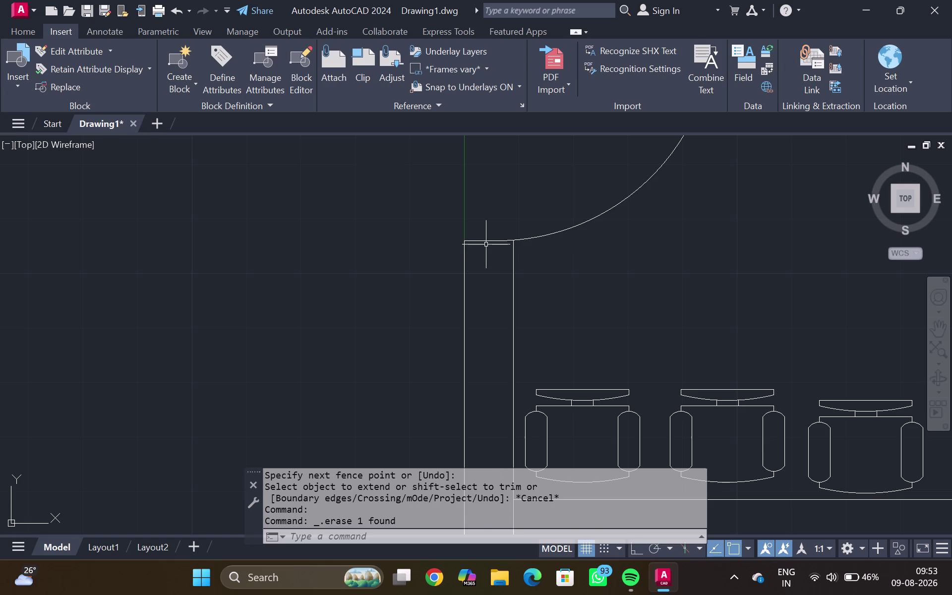
scroll(down, 3)
middle_drag(624, 265, 530, 147)
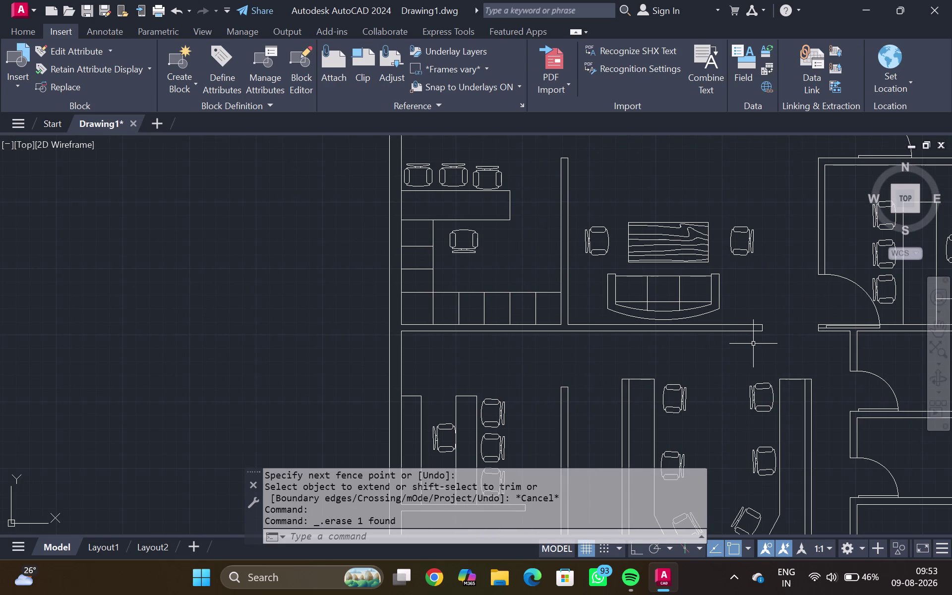
middle_drag(753, 345, 724, 336)
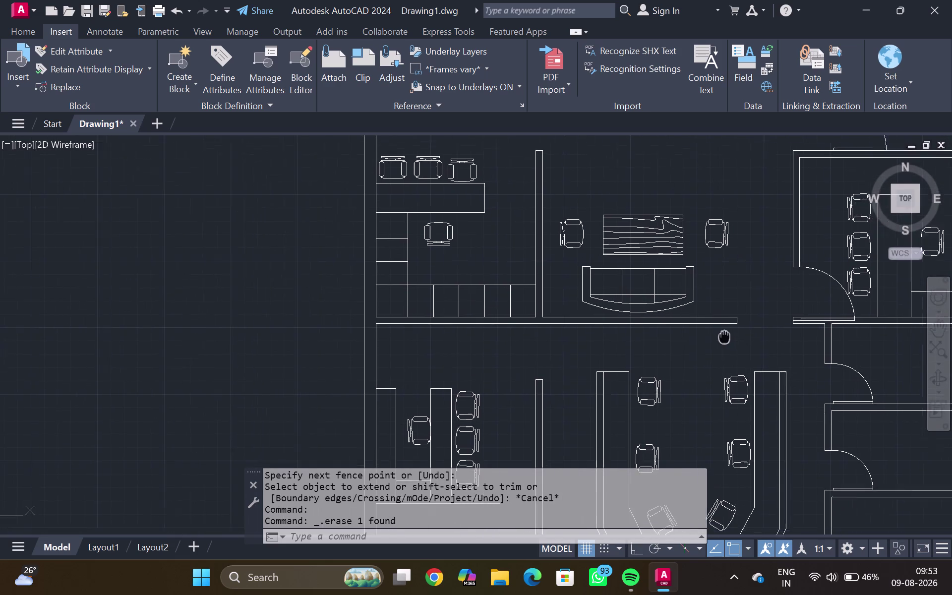
middle_drag(725, 335, 643, 285)
scroll(down, 3)
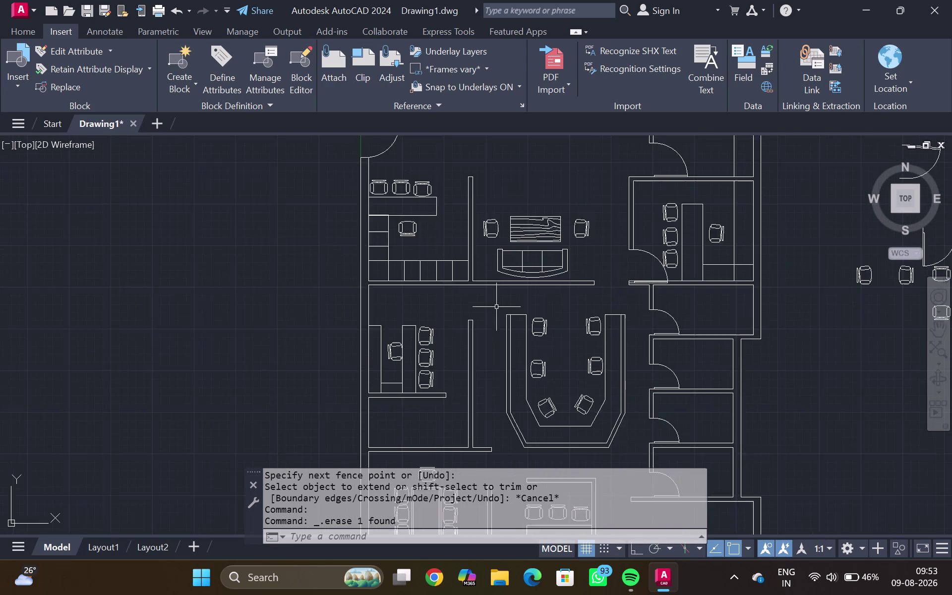
scroll(down, 3)
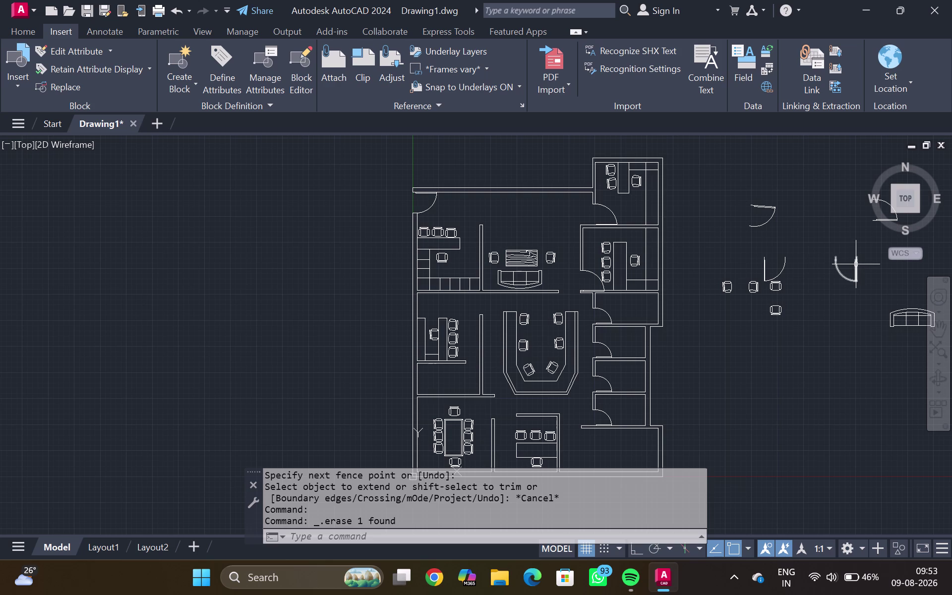
Try rotating the spare door about a pivot with ortho on, then cancel.
click(856, 264)
text(RO)
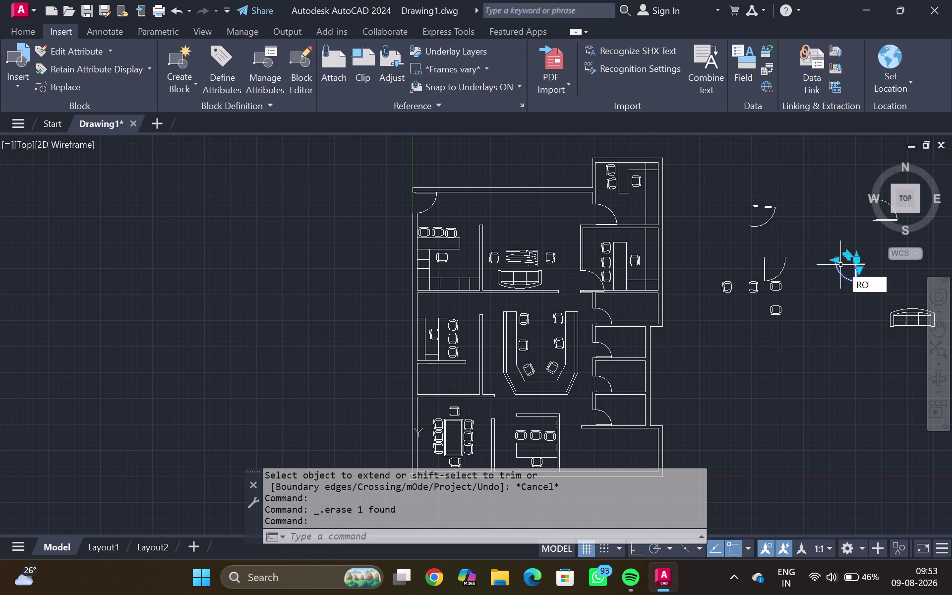
key(Return)
click(845, 263)
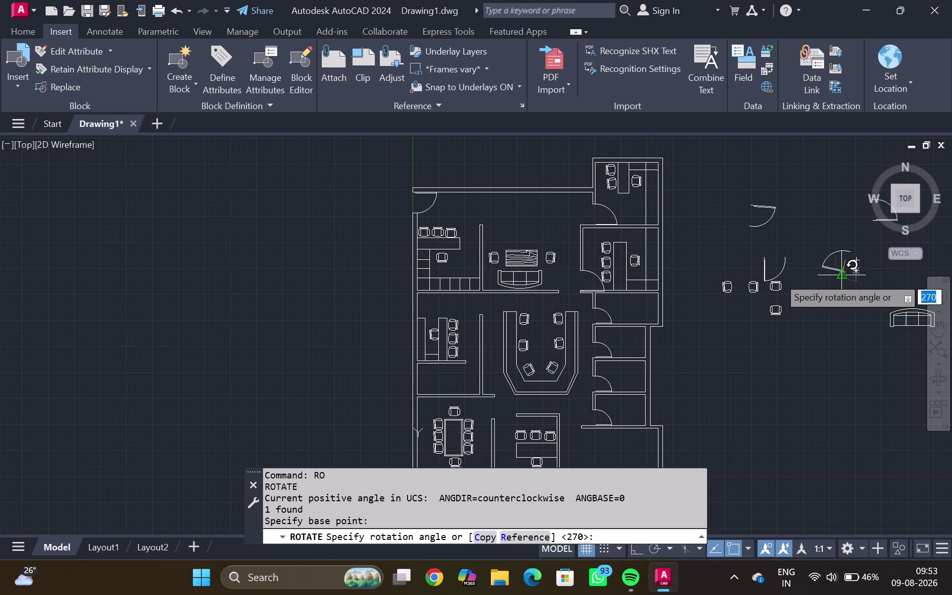
key(F8)
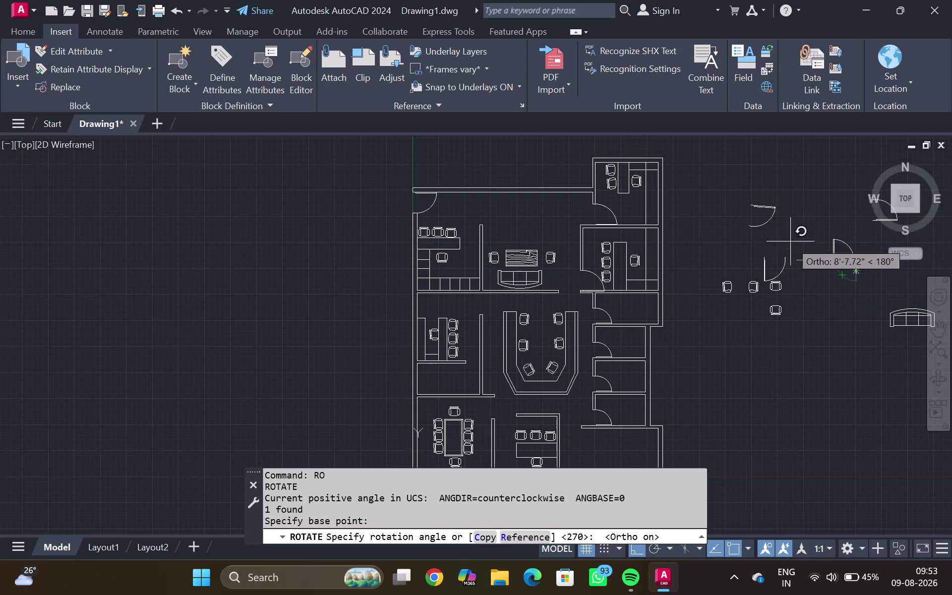
click(853, 231)
key(Escape)
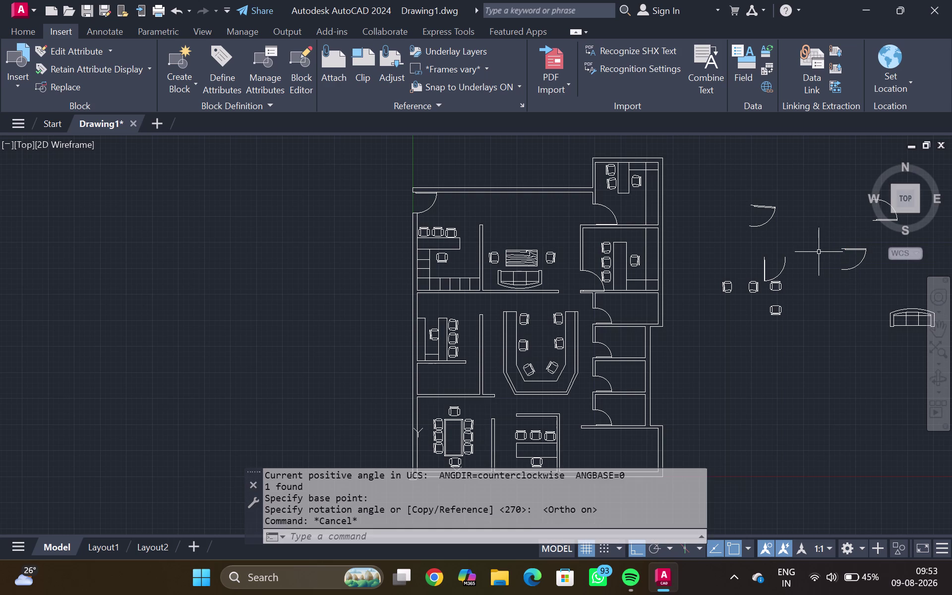
Select the loose door swing and start the MIRROR command.
scroll(up, 3)
middle_drag(814, 248, 753, 251)
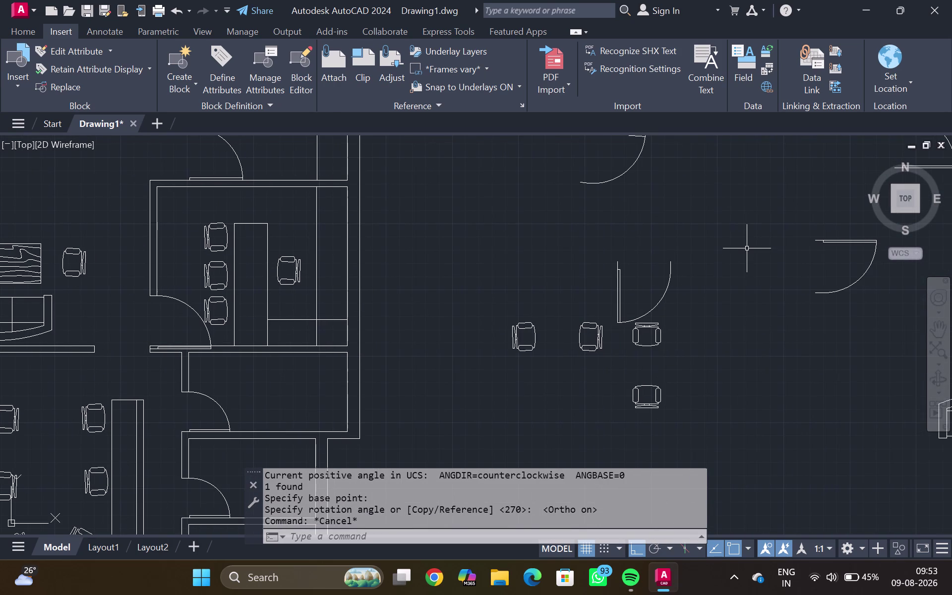
click(830, 245)
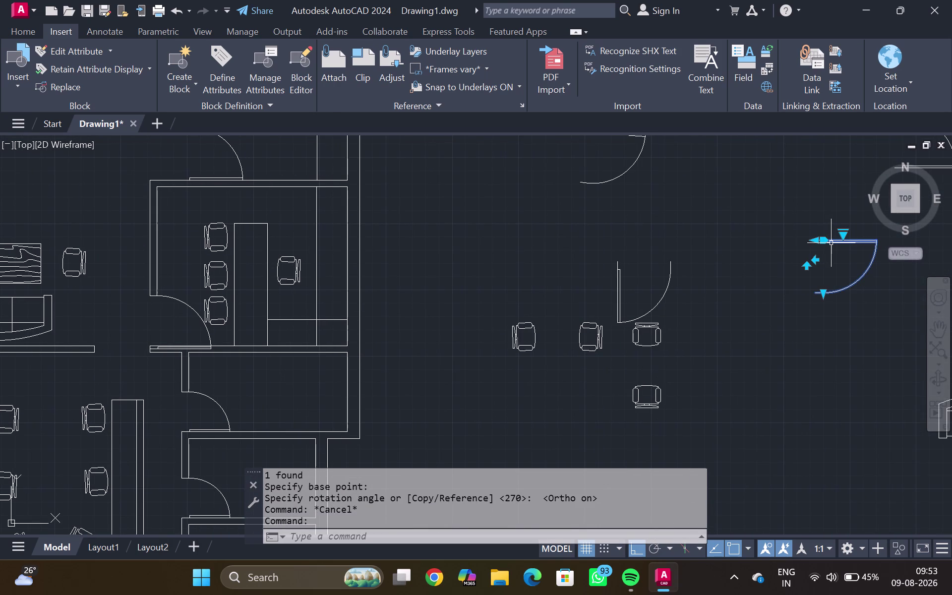
key(m)
key(i)
key(Return)
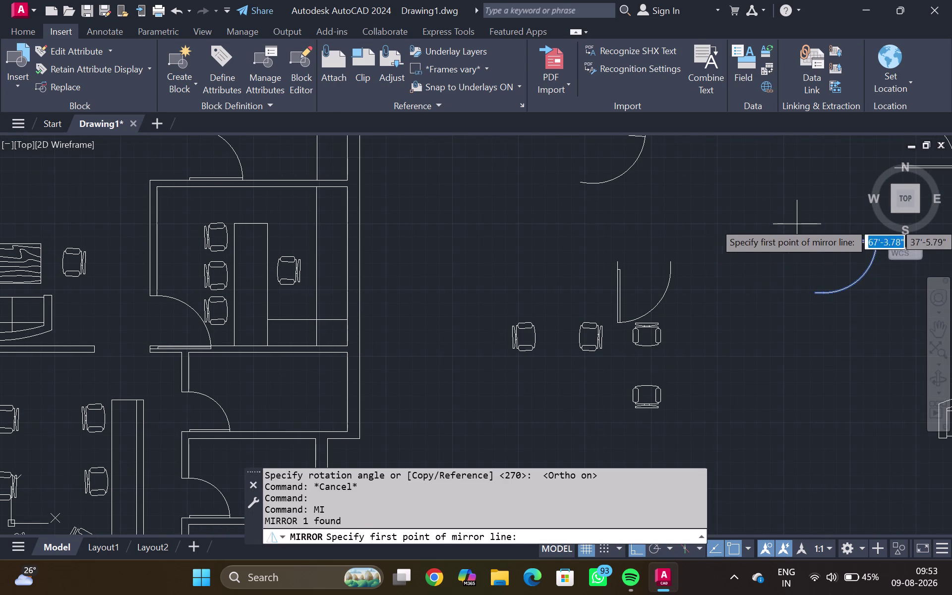
Mirror the door swing across a vertical line, keeping the original.
click(784, 221)
click(786, 318)
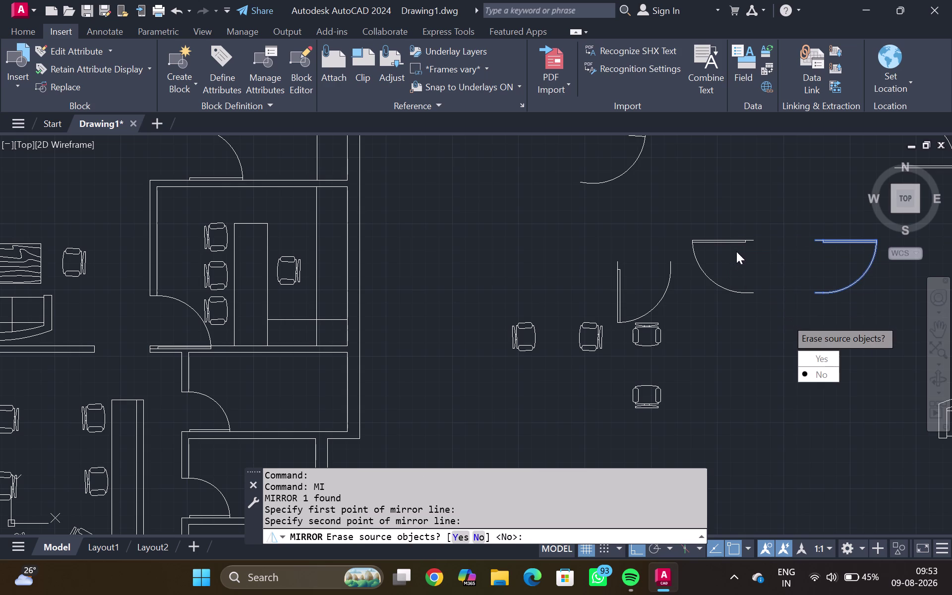
drag(822, 369, 786, 319)
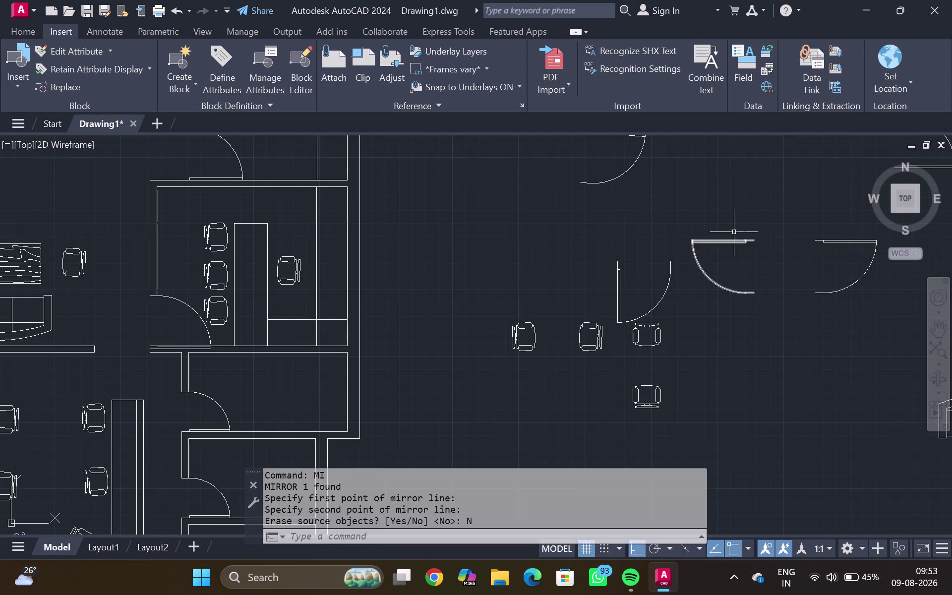
Start copying the mirrored swing toward the plan, then cancel and return to the swings.
click(740, 243)
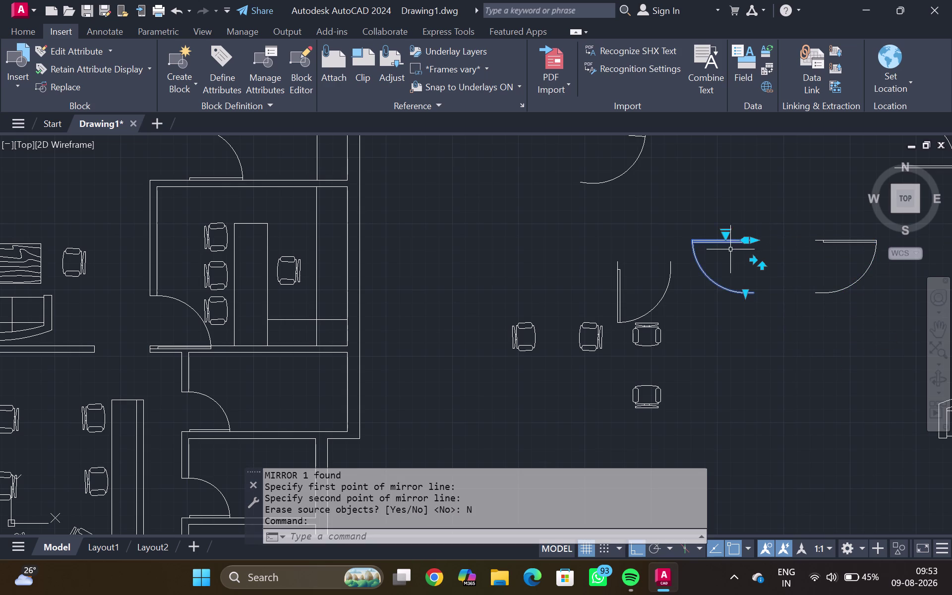
key(c)
key(o)
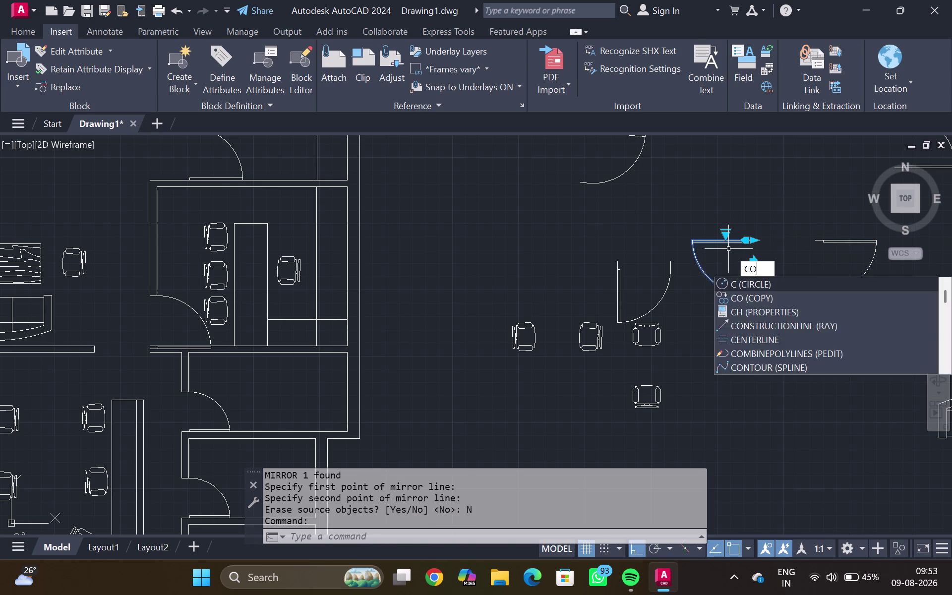
key(Return)
drag(752, 239, 722, 251)
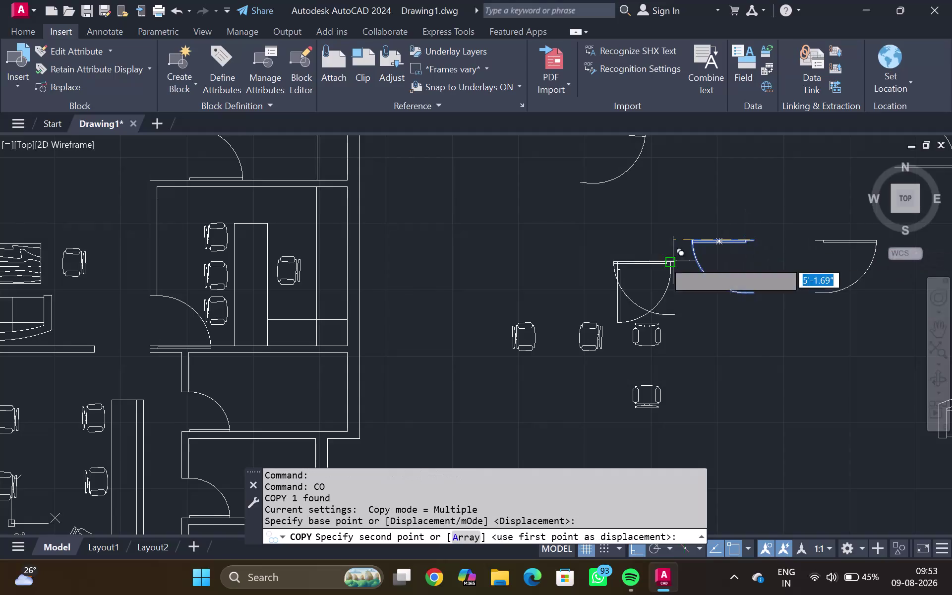
scroll(down, 3)
middle_drag(416, 274, 662, 250)
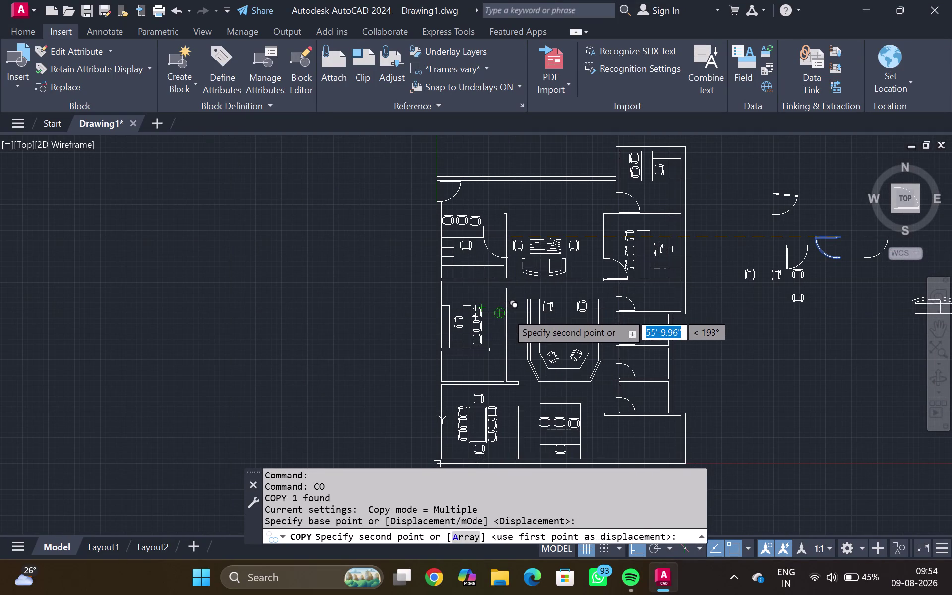
key(F8)
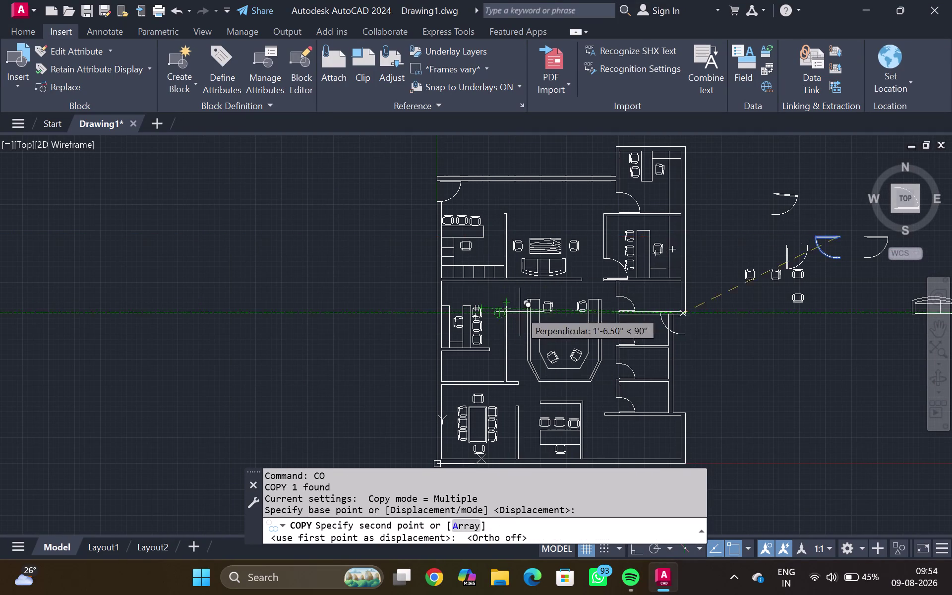
scroll(up, 3)
scroll(up, 3)
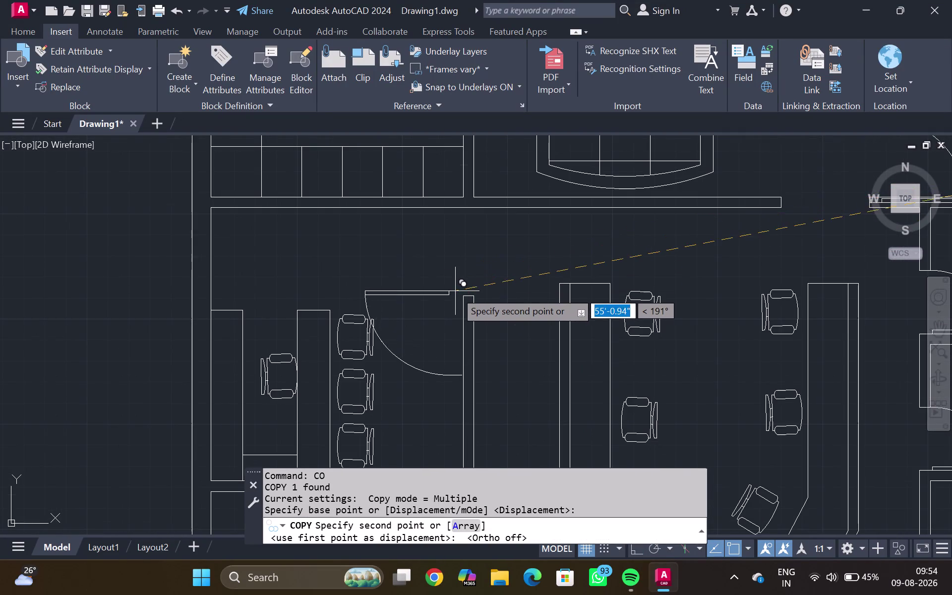
scroll(up, 3)
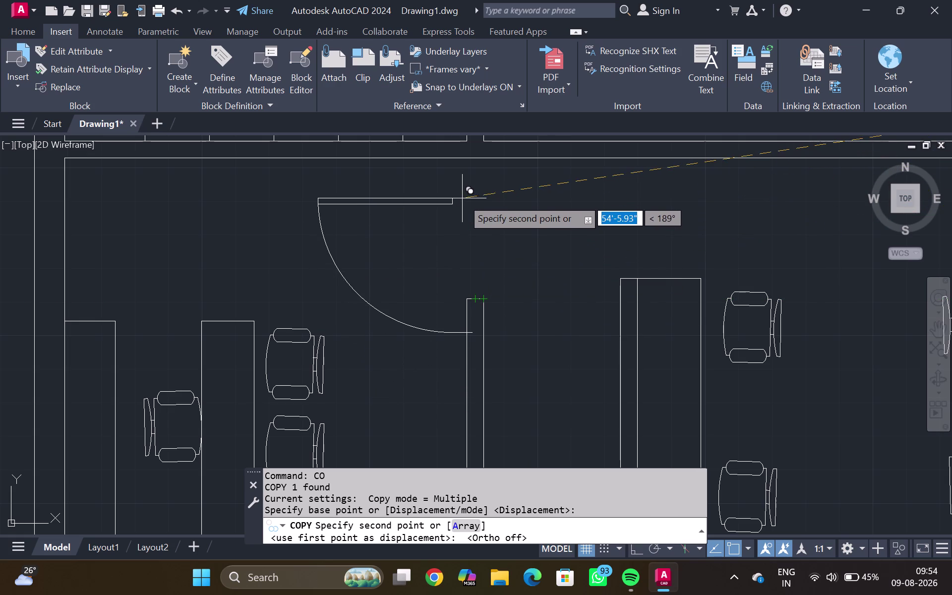
key(Escape)
scroll(down, 3)
middle_drag(814, 233, 510, 299)
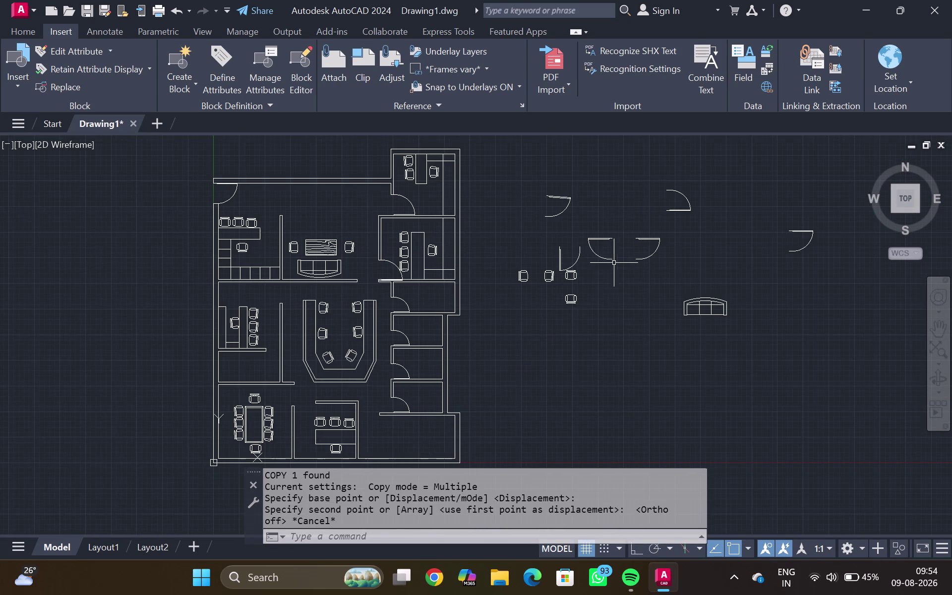
scroll(up, 3)
click(580, 207)
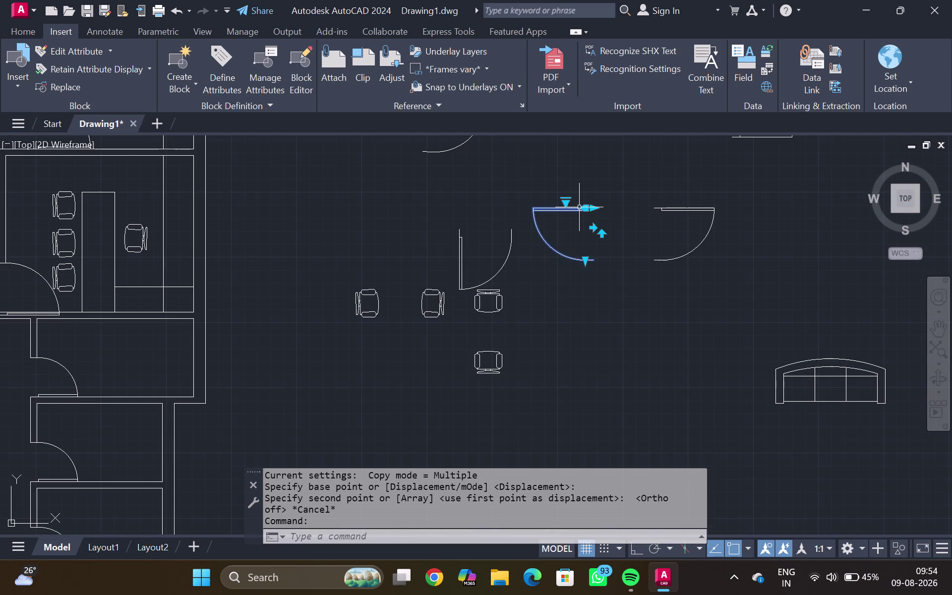
text(RO)
key(Return)
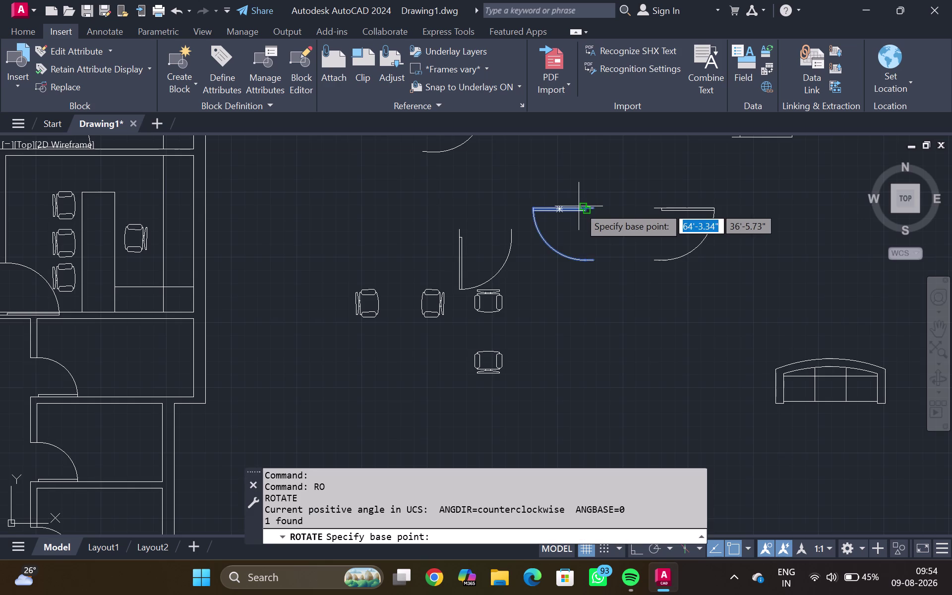
scroll(up, 3)
drag(627, 217, 624, 222)
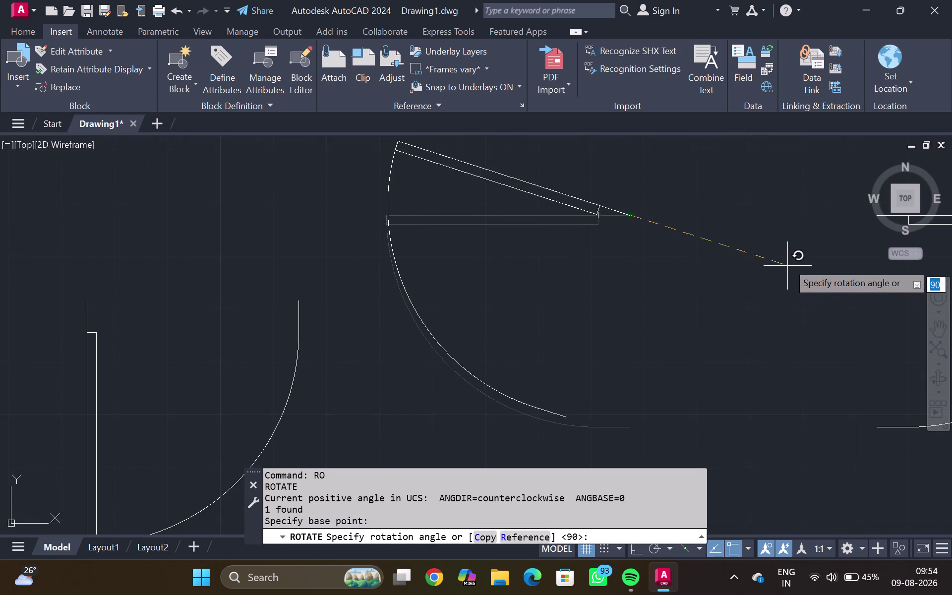
key(Escape)
drag(590, 211, 588, 216)
click(587, 220)
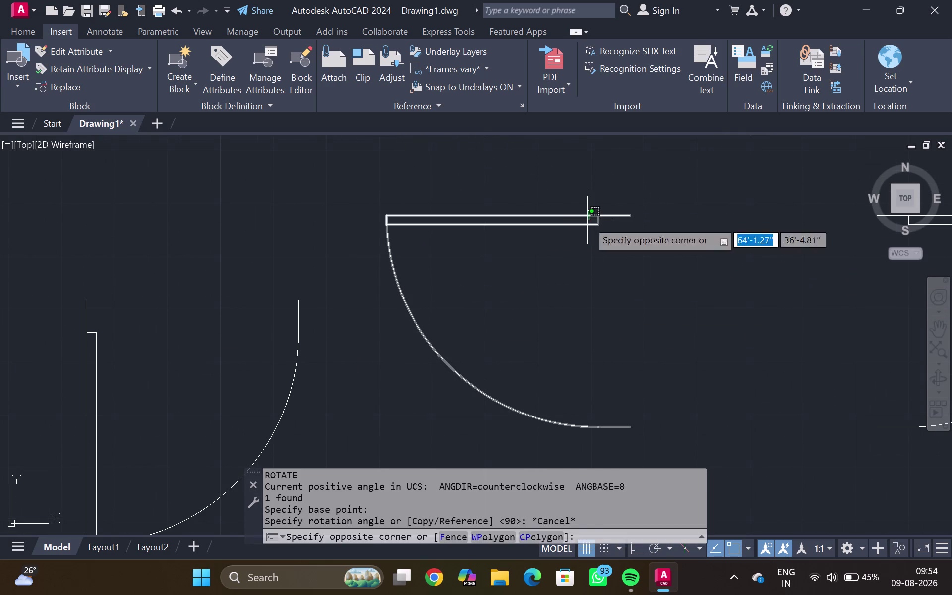
text(CO)
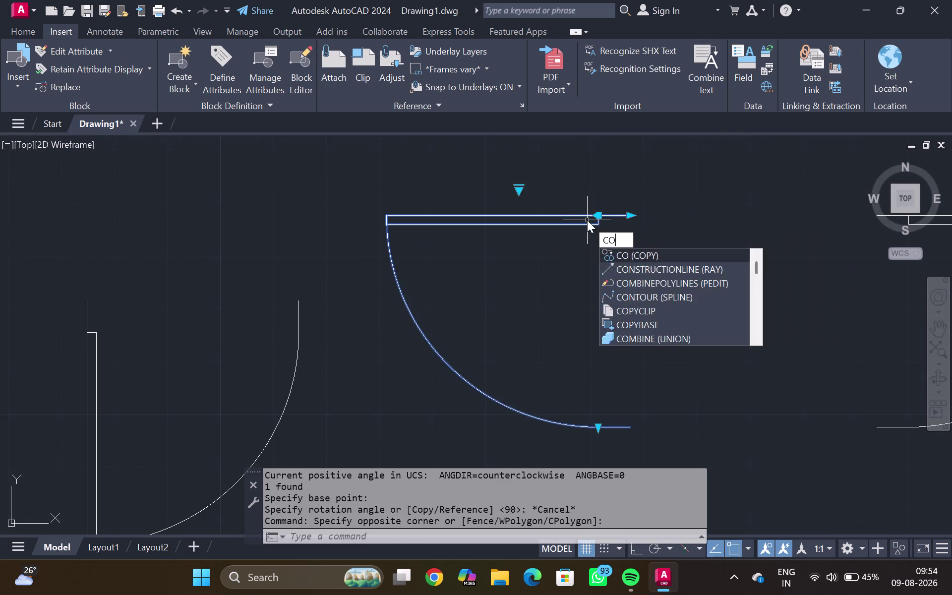
Copy the door swing from its leaf end onto the first room wall.
key(Return)
scroll(up, 3)
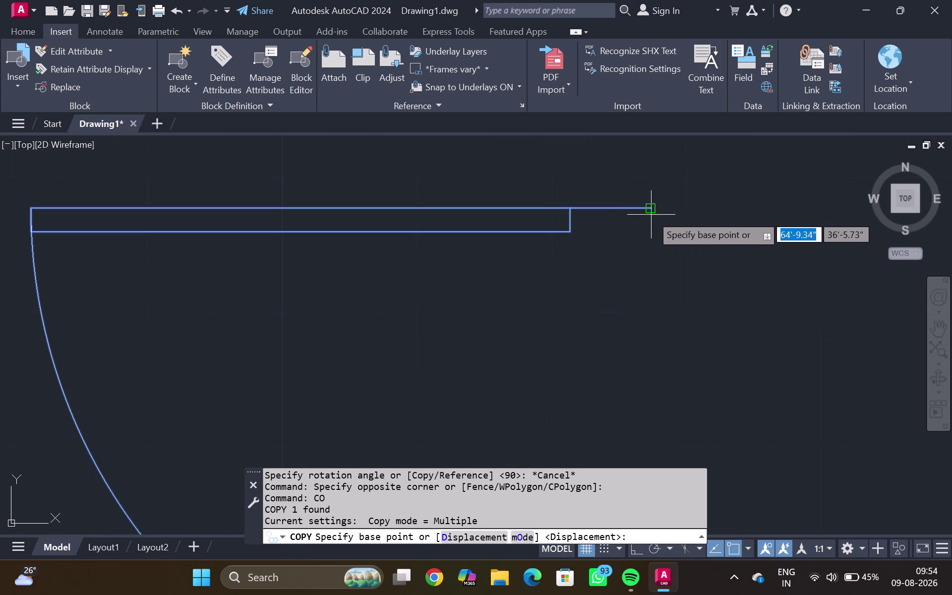
click(651, 214)
scroll(down, 3)
scroll(up, 3)
middle_drag(667, 281, 698, 268)
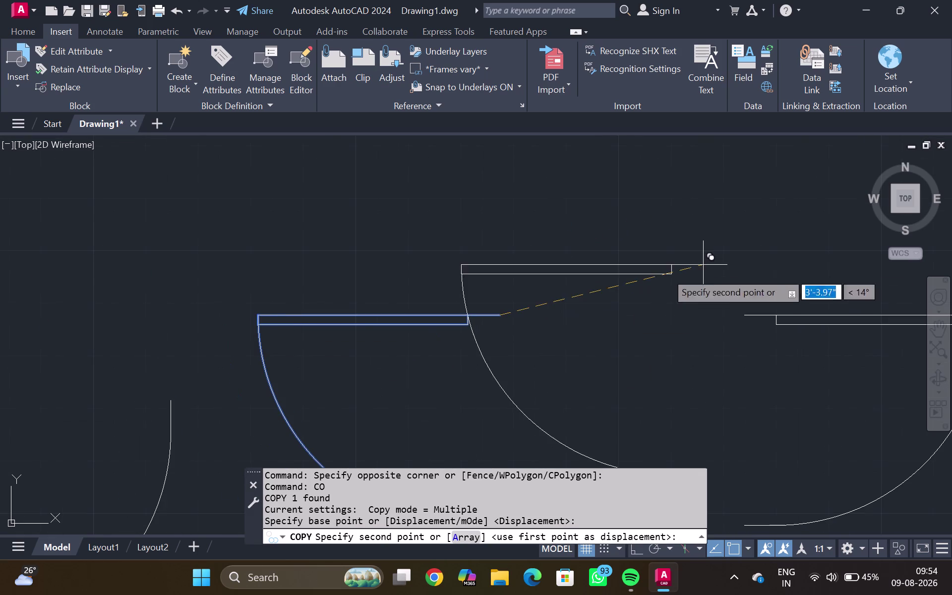
middle_click(924, 38)
scroll(down, 3)
scroll(down, 3)
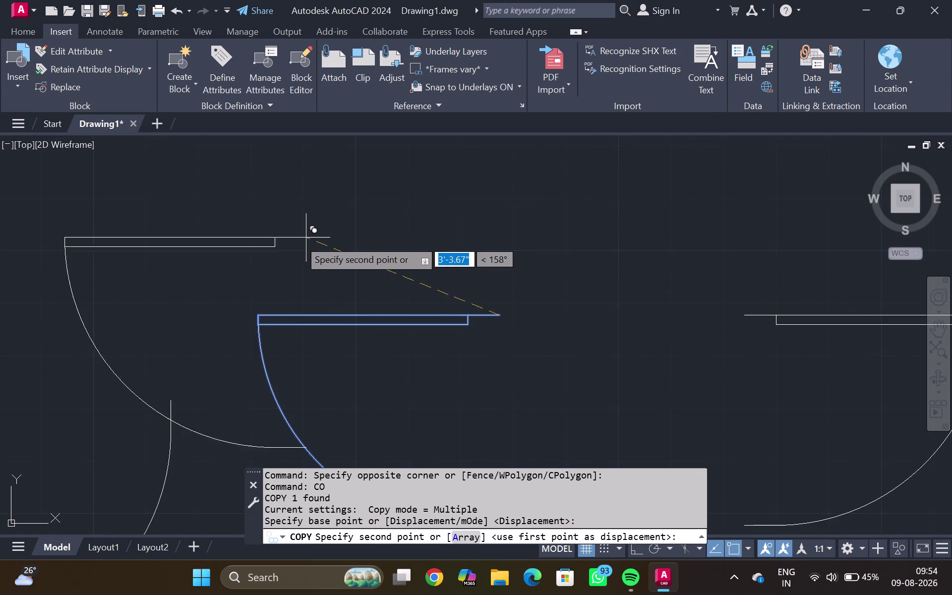
scroll(down, 3)
middle_drag(295, 237, 406, 200)
middle_click(920, 70)
scroll(down, 3)
middle_drag(665, 244, 951, 241)
middle_drag(951, 242, 936, 240)
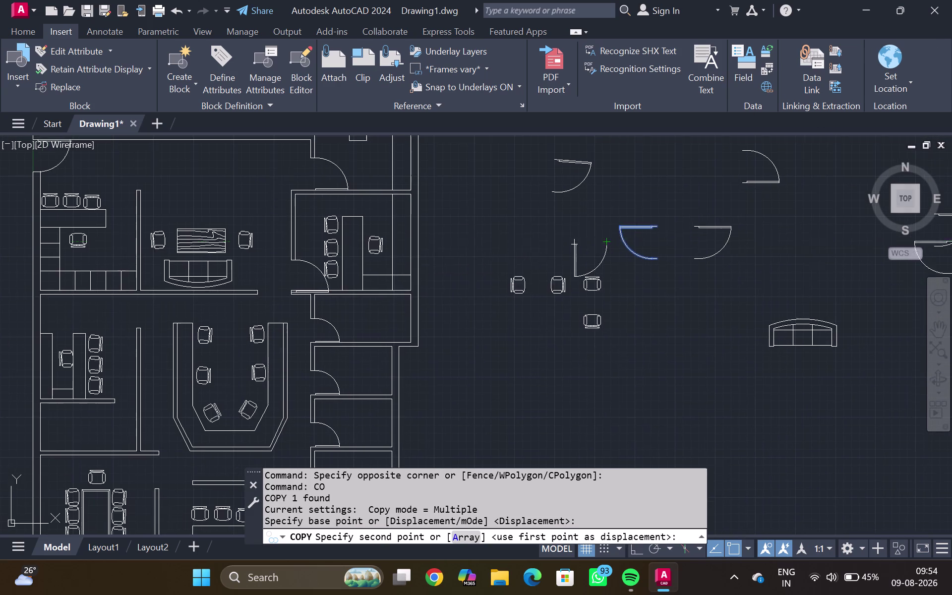
middle_drag(268, 274, 719, 306)
scroll(up, 3)
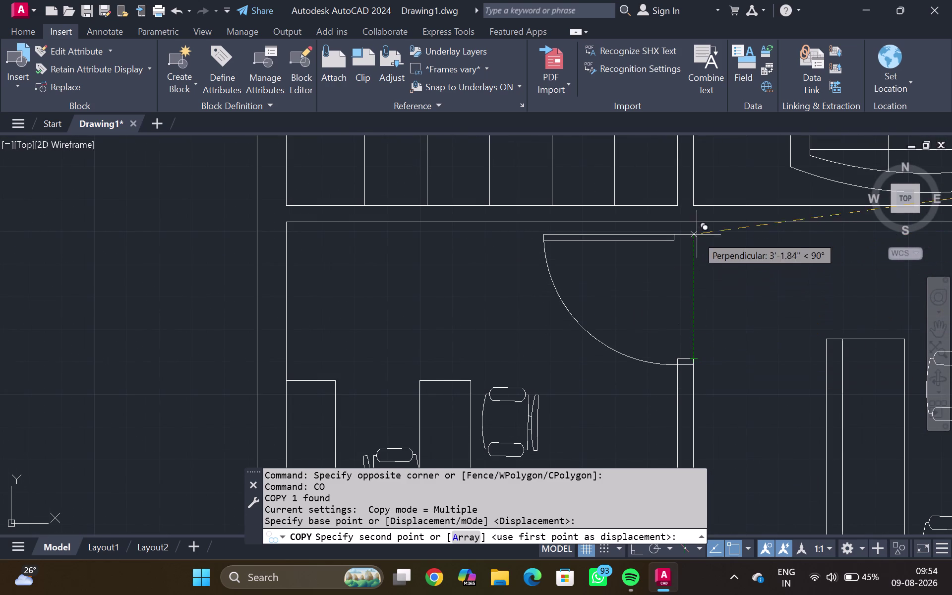
click(694, 226)
Place two more door swing copies on other walls, including beside the meeting room.
middle_drag(719, 443, 719, 441)
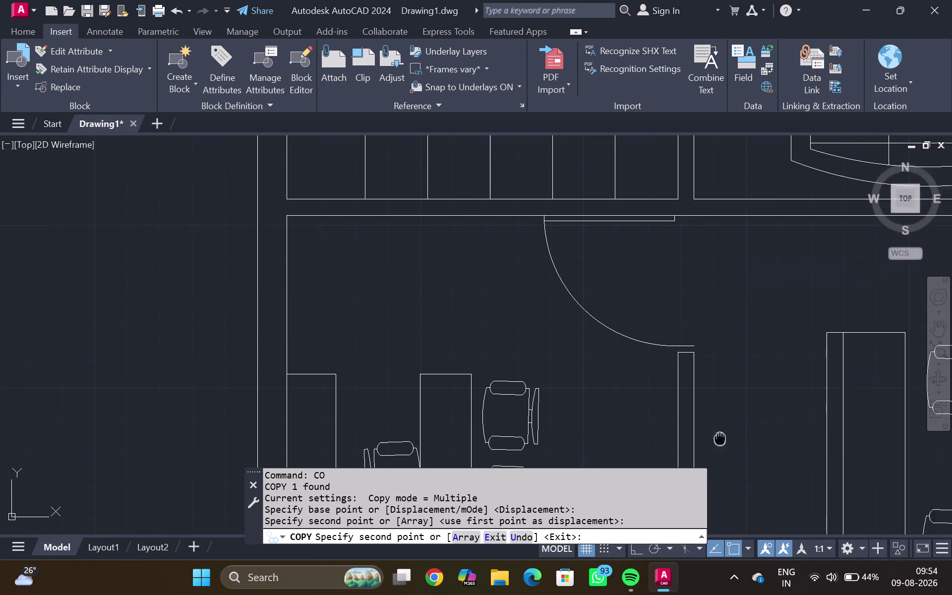
middle_drag(720, 442, 701, 232)
middle_click(696, 149)
scroll(down, 3)
middle_drag(712, 351, 646, 167)
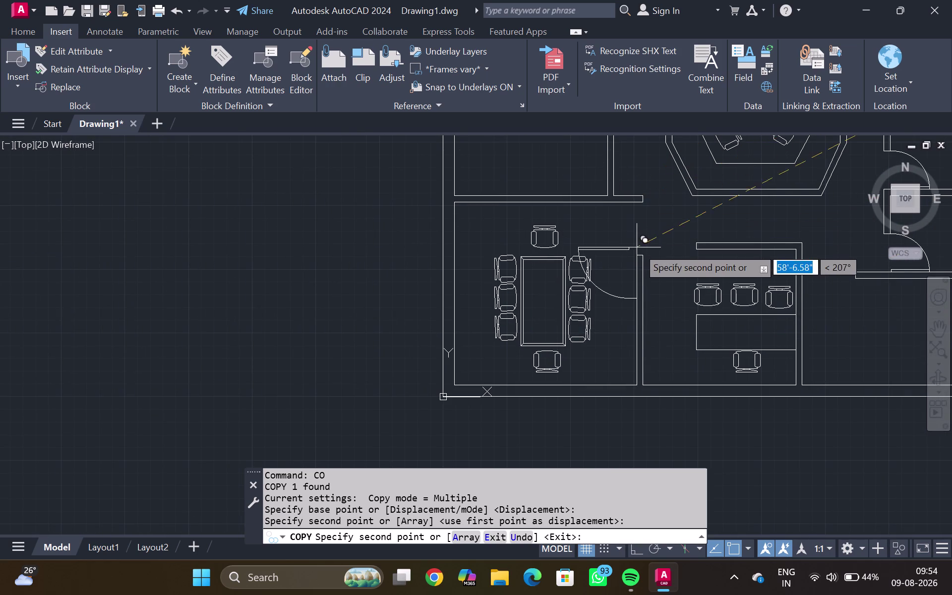
scroll(up, 3)
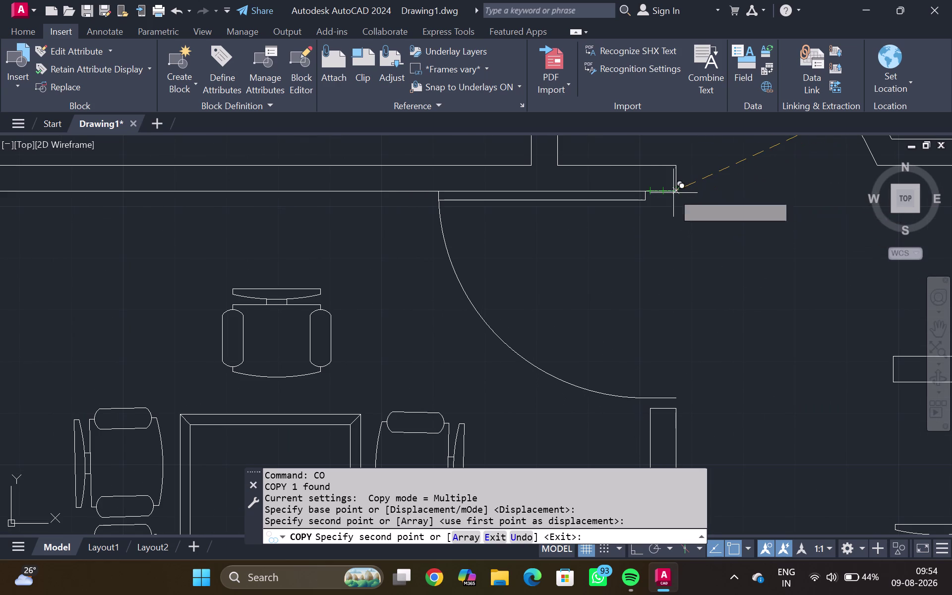
click(672, 192)
scroll(up, 3)
scroll(down, 3)
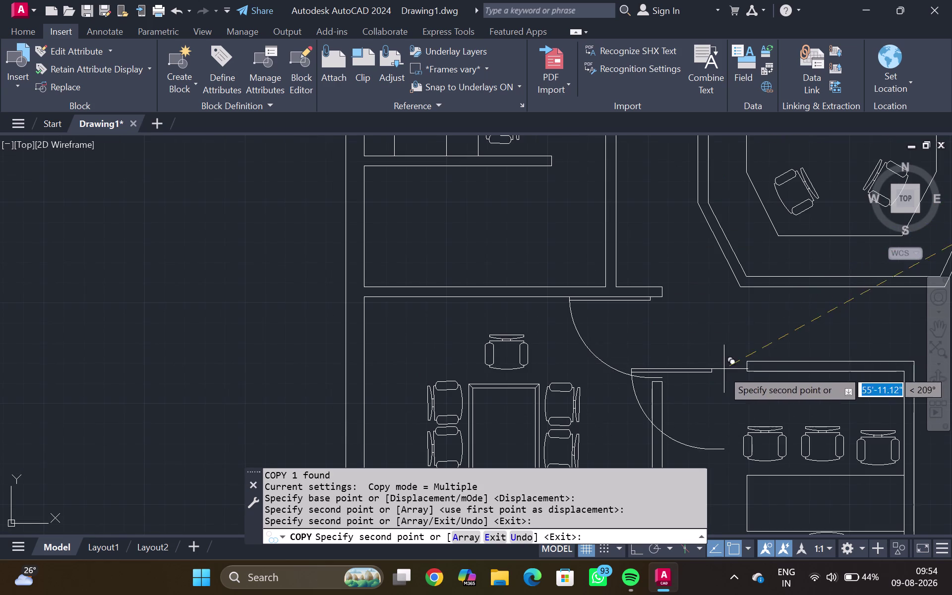
middle_drag(723, 369, 647, 117)
scroll(down, 3)
middle_drag(664, 186, 521, 434)
scroll(down, 3)
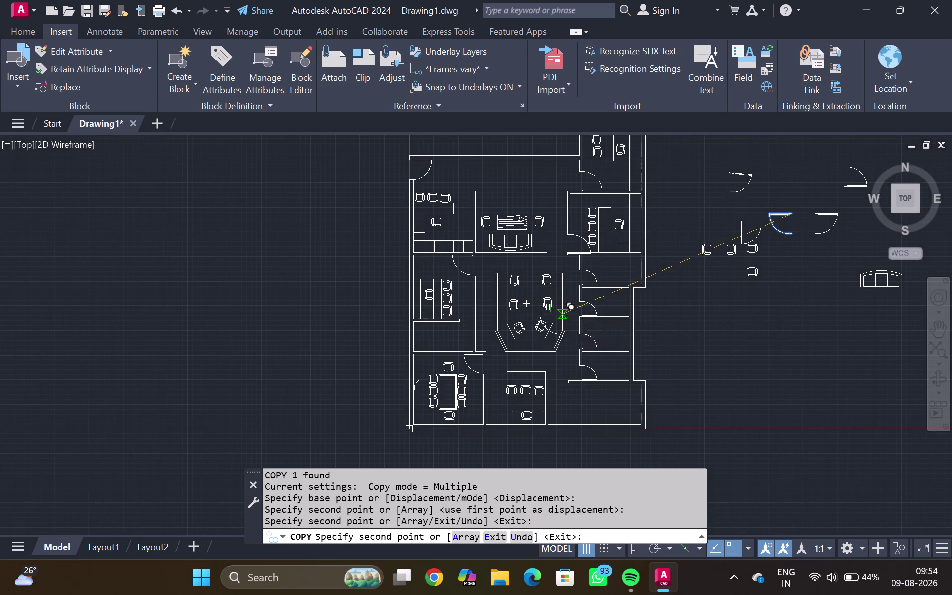
scroll(up, 3)
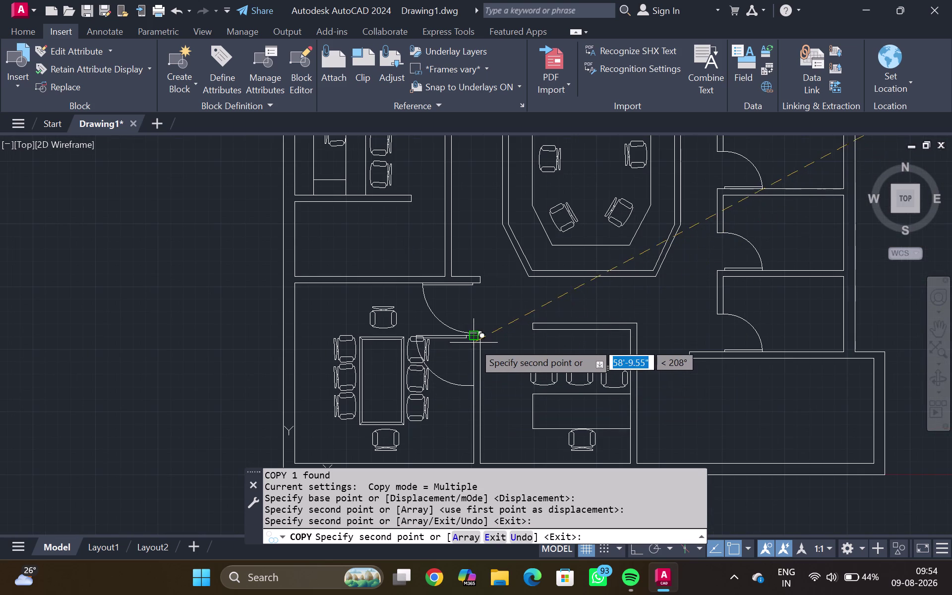
scroll(up, 3)
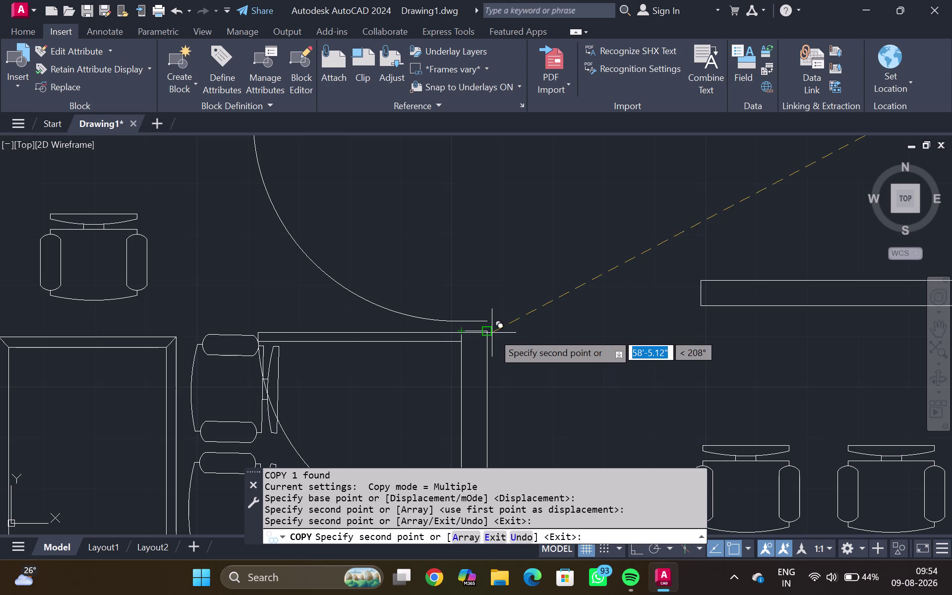
click(490, 332)
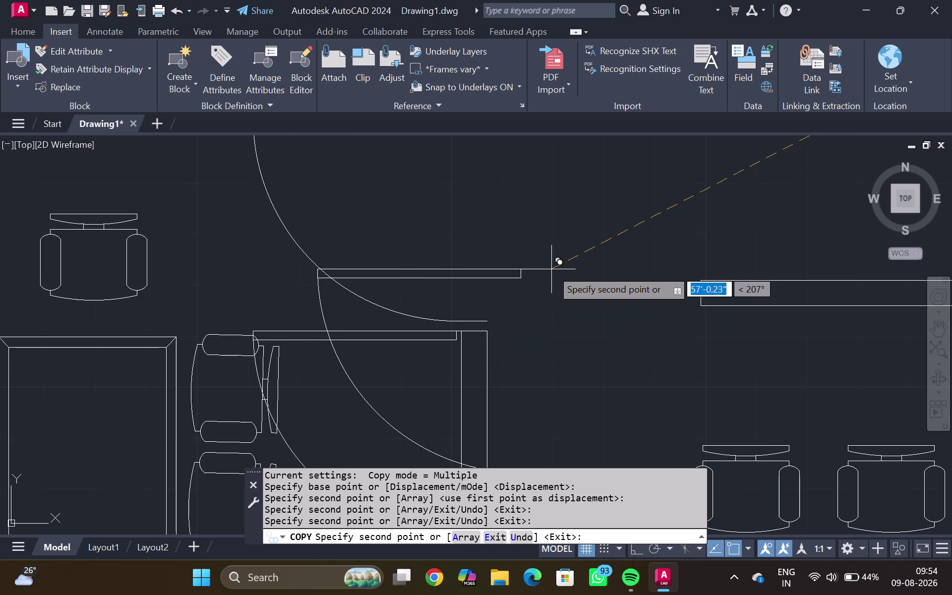
key(Escape)
Select the short wall piece beside the new door and start rotating it.
click(375, 337)
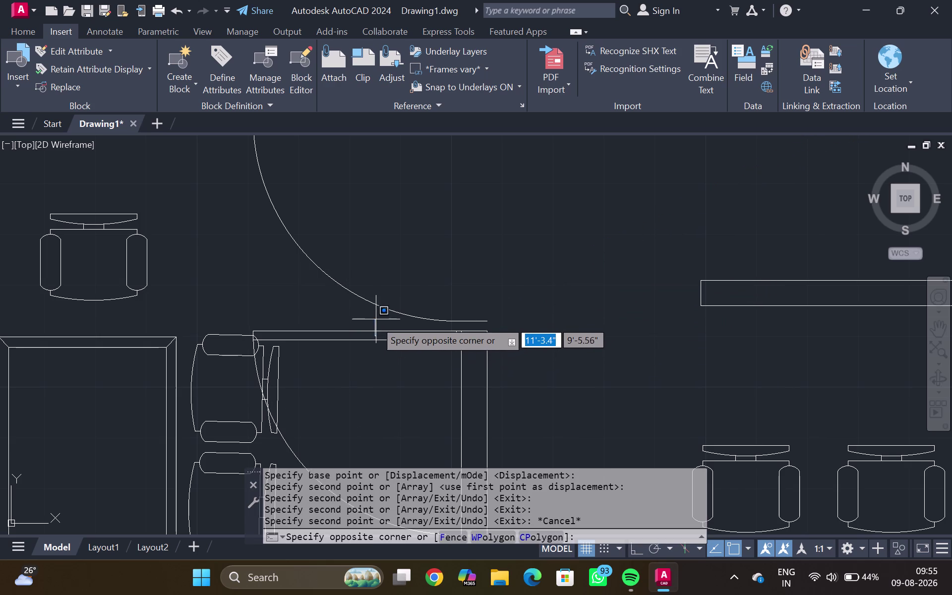
click(374, 328)
key(r)
key(o)
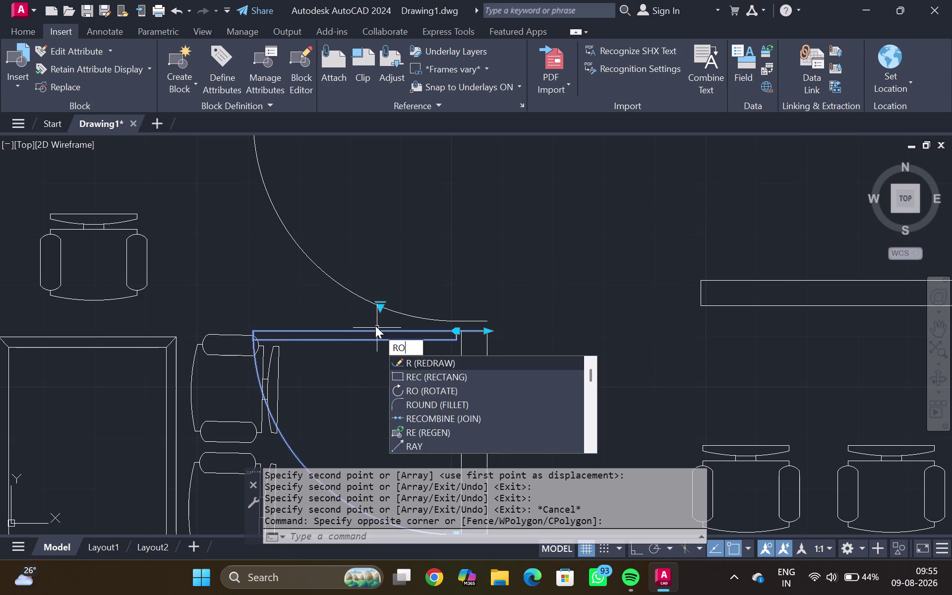
key(Return)
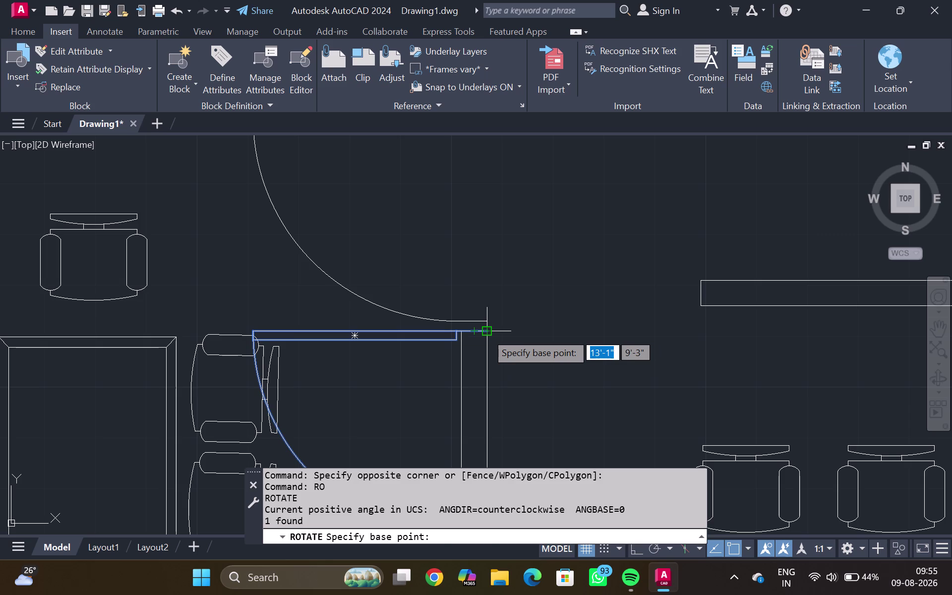
click(488, 332)
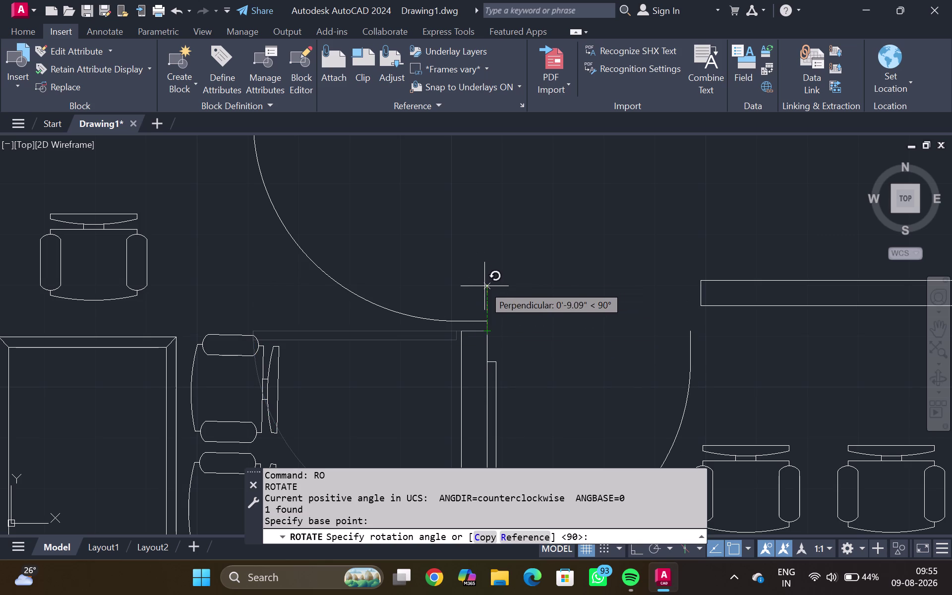
click(488, 288)
key(Escape)
scroll(down, 3)
middle_drag(550, 262, 497, 303)
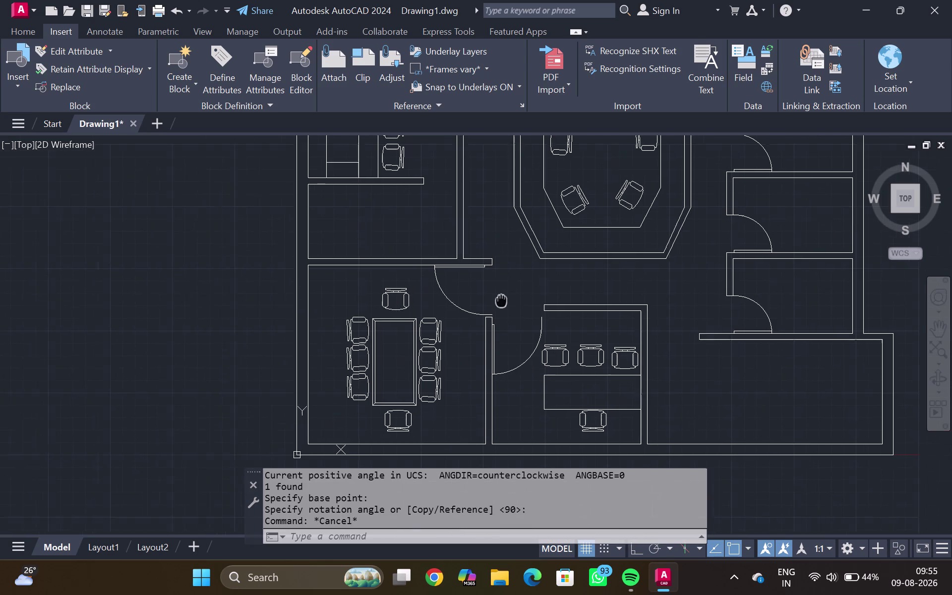
middle_drag(498, 304, 495, 305)
scroll(up, 3)
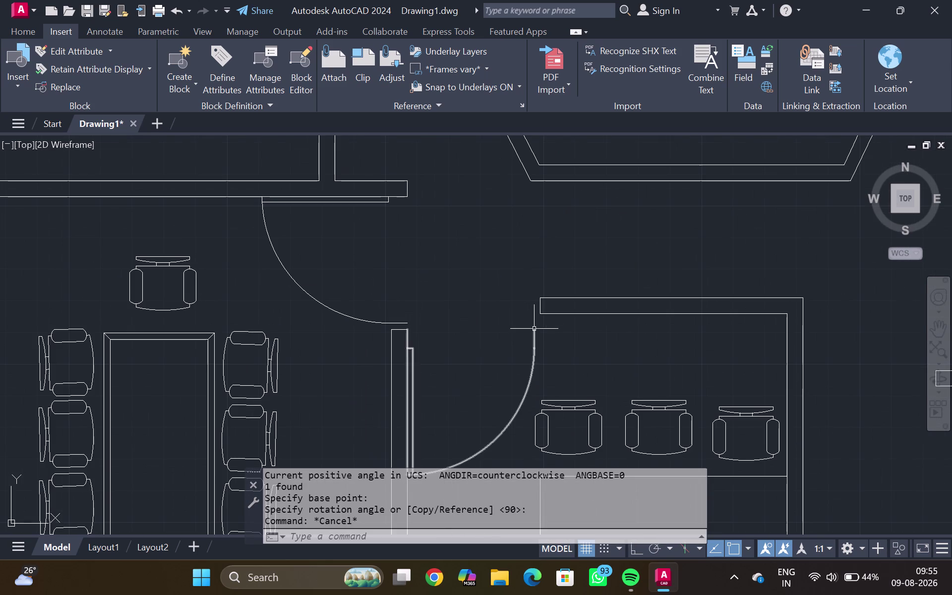
scroll(up, 3)
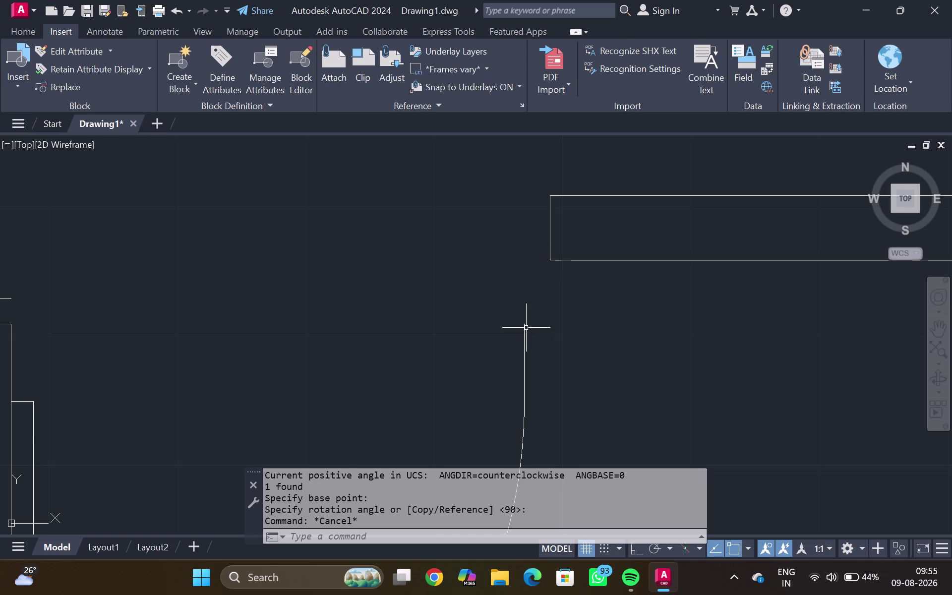
drag(525, 326, 531, 302)
key(Escape)
scroll(down, 3)
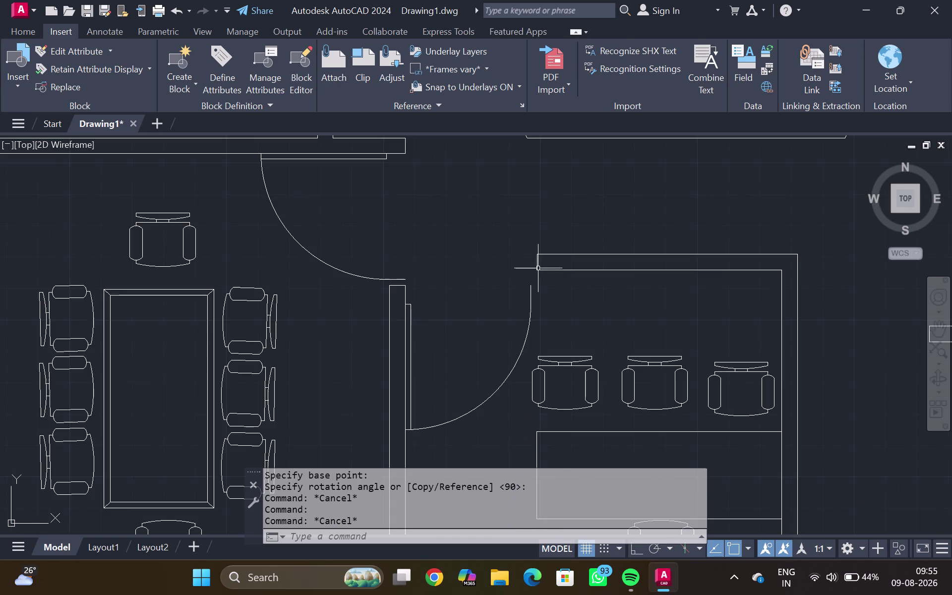
scroll(down, 3)
middle_drag(503, 252, 519, 309)
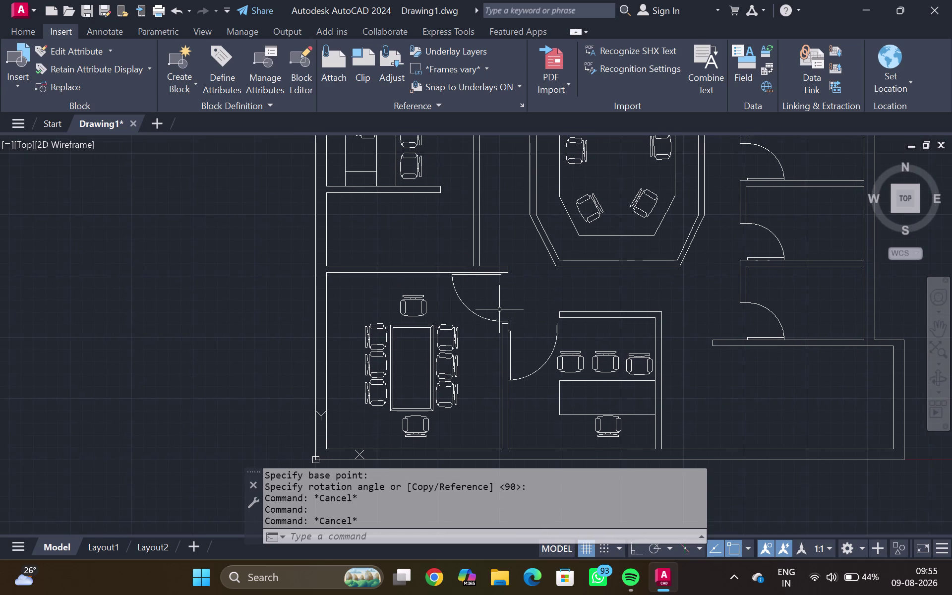
scroll(up, 3)
middle_drag(510, 338, 502, 279)
scroll(up, 3)
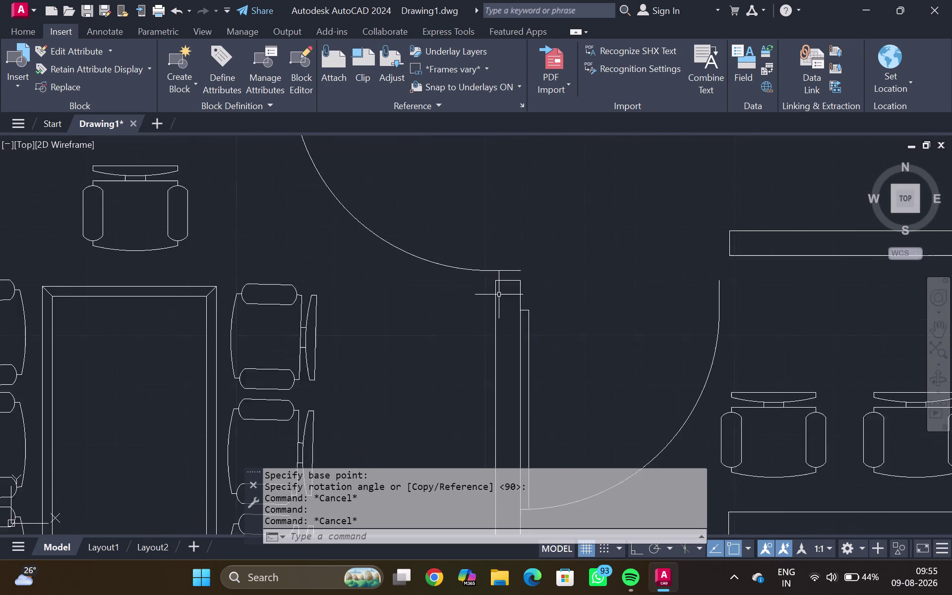
scroll(up, 3)
key(e)
Attempt to extend the line using a fence, then cancel the failed extend.
key(x)
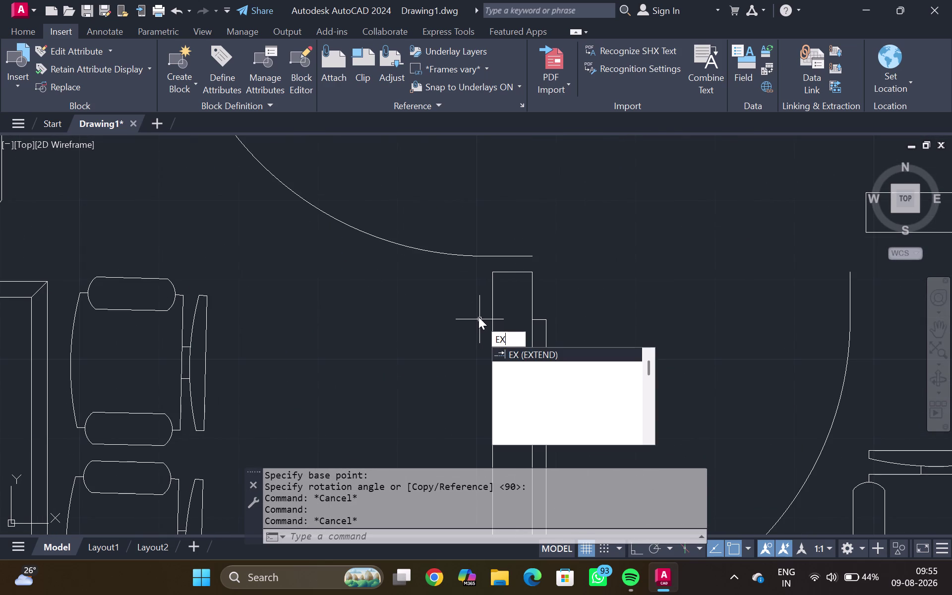
key(Return)
drag(492, 303, 563, 287)
drag(562, 285, 525, 300)
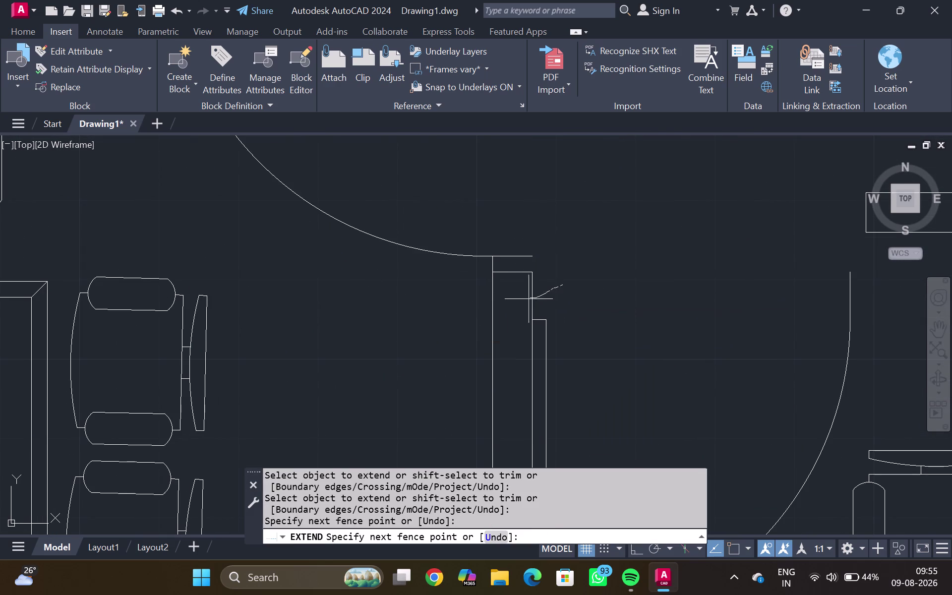
drag(524, 300, 515, 302)
key(Escape)
Erase the short line atop the door jamb and zoom out to the full plan.
click(509, 272)
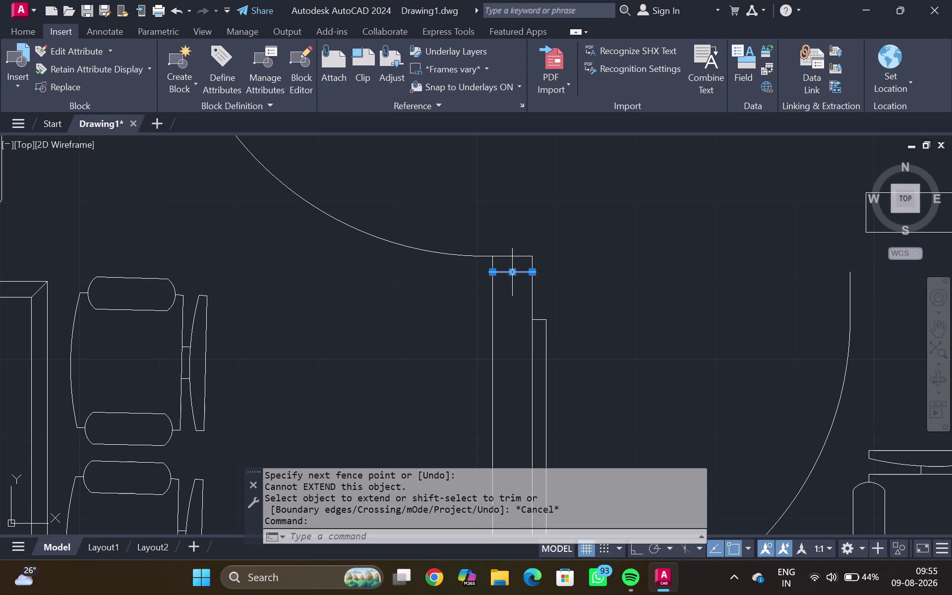
key(Delete)
scroll(down, 3)
middle_drag(563, 247, 497, 318)
scroll(down, 3)
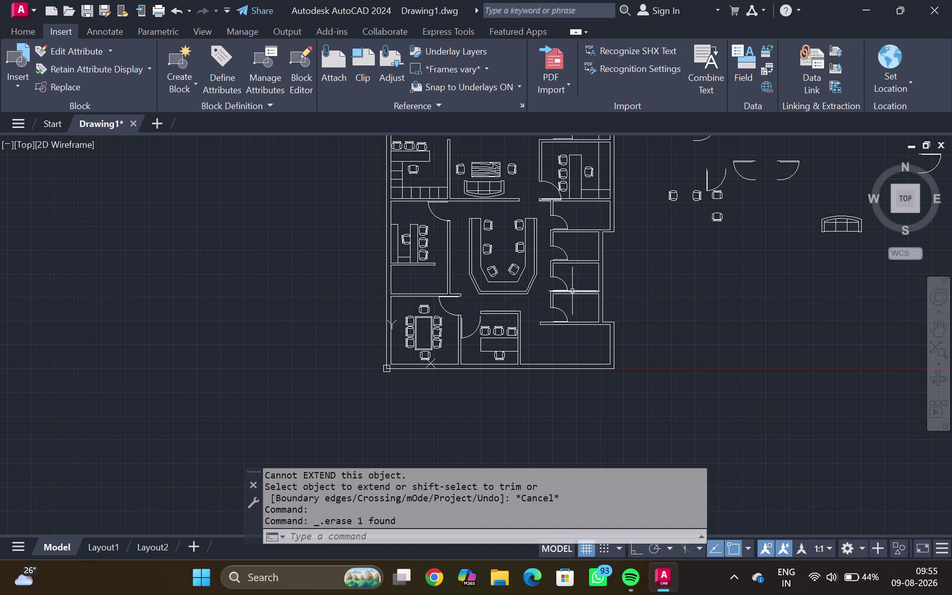
scroll(down, 3)
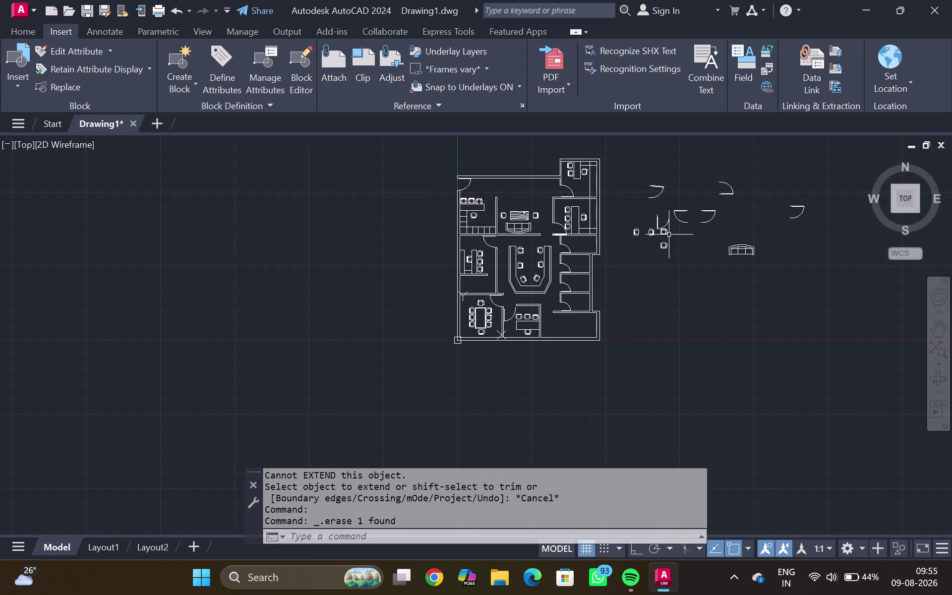
scroll(up, 3)
middle_drag(606, 274, 601, 298)
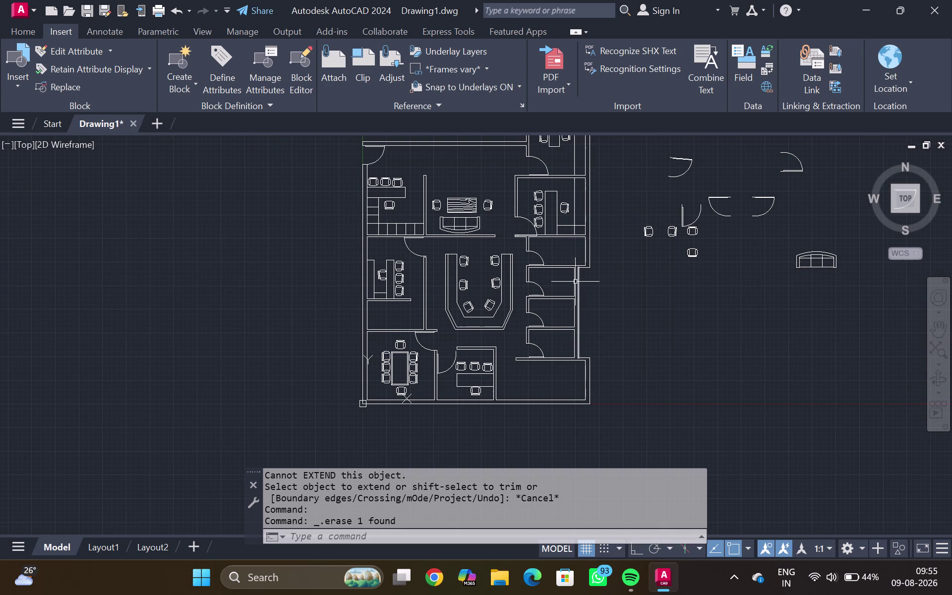
key(ctrl+3)
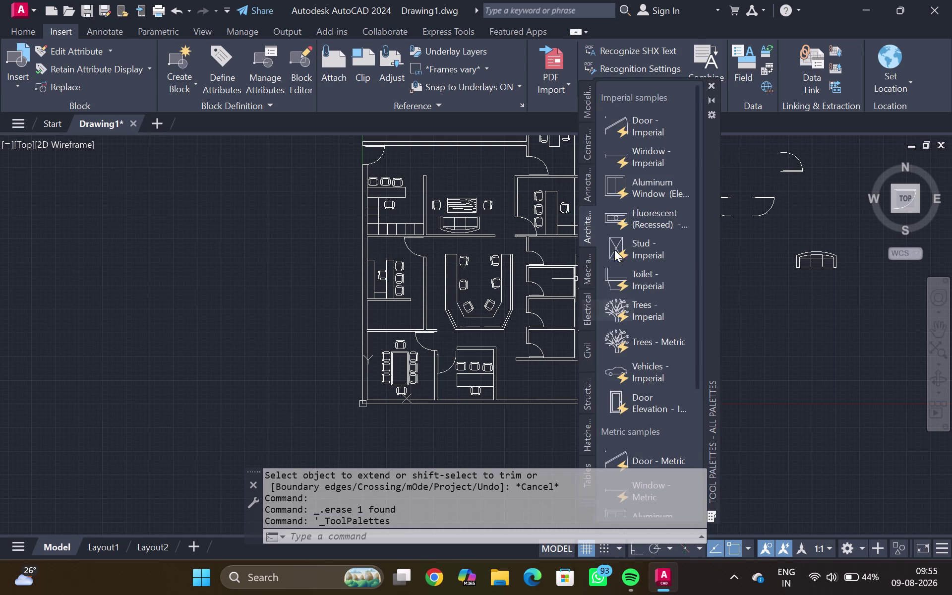
Place the Toilet - Imperial block to the right of the floor plan.
drag(633, 278, 772, 328)
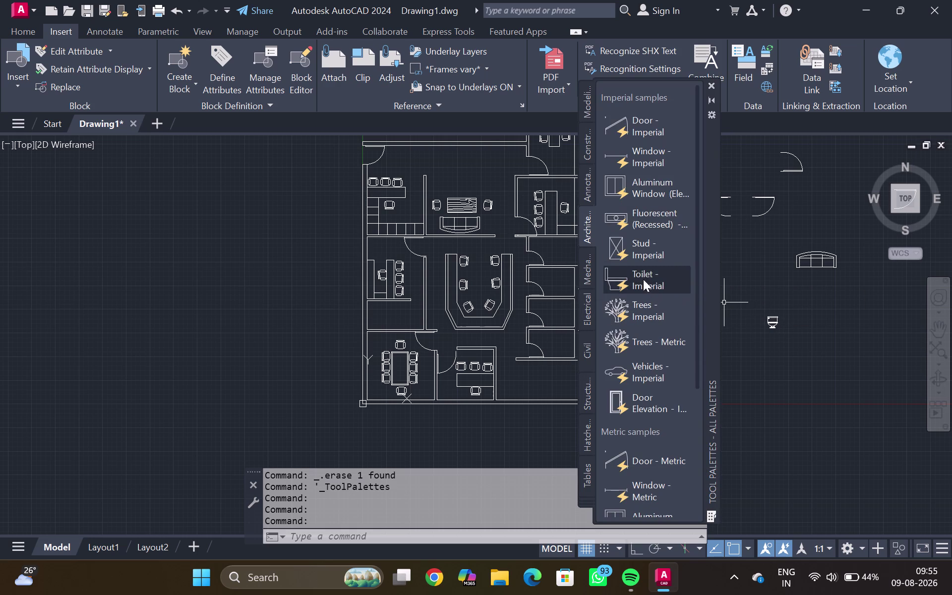
click(710, 84)
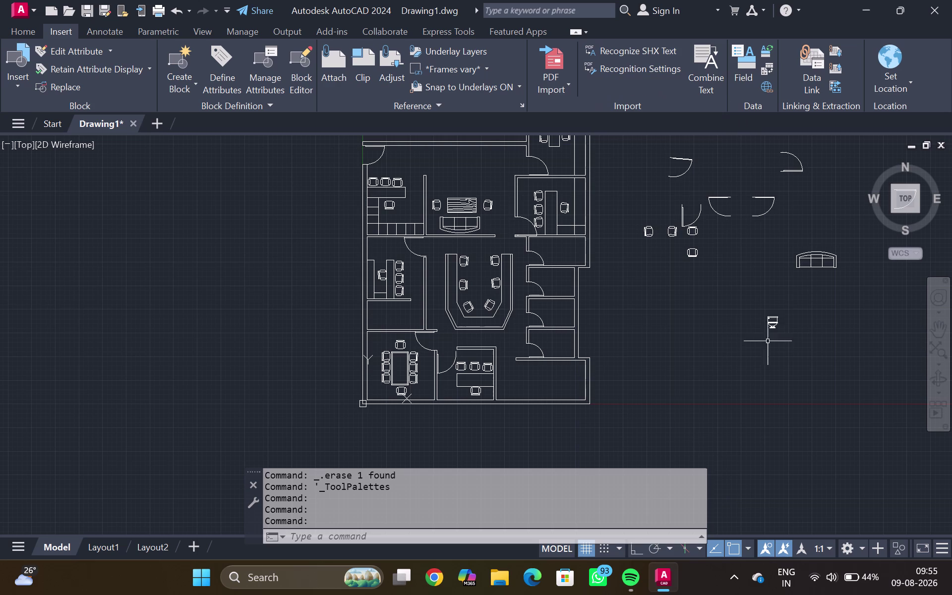
click(777, 318)
Switch the toilet's visibility to Elongated (Plan), then reselect the fixture.
scroll(up, 3)
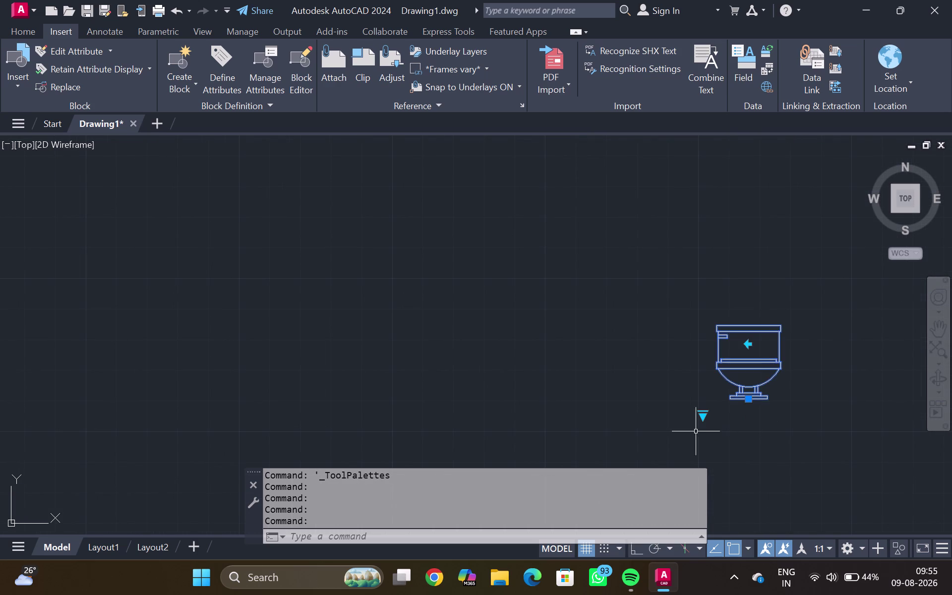
click(701, 418)
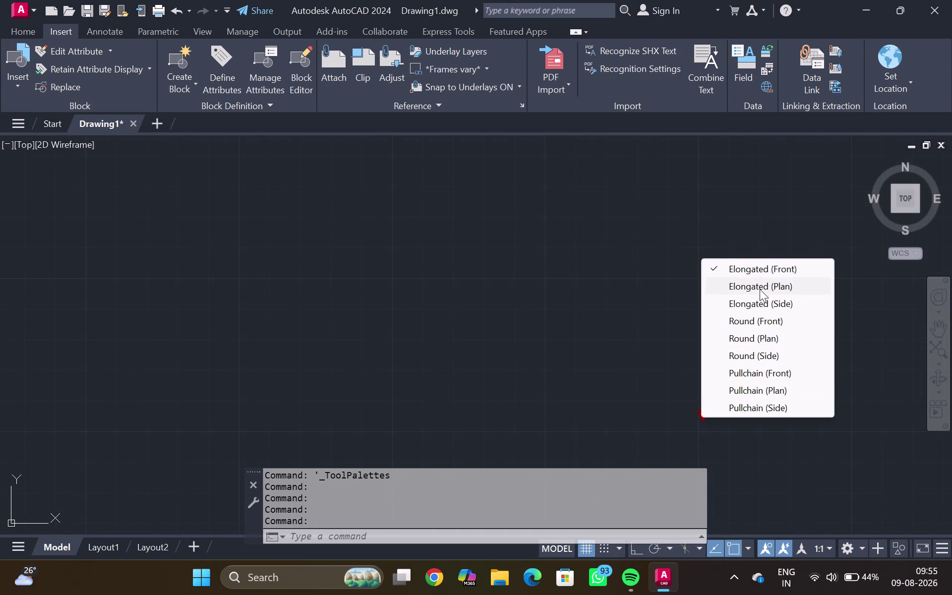
click(789, 281)
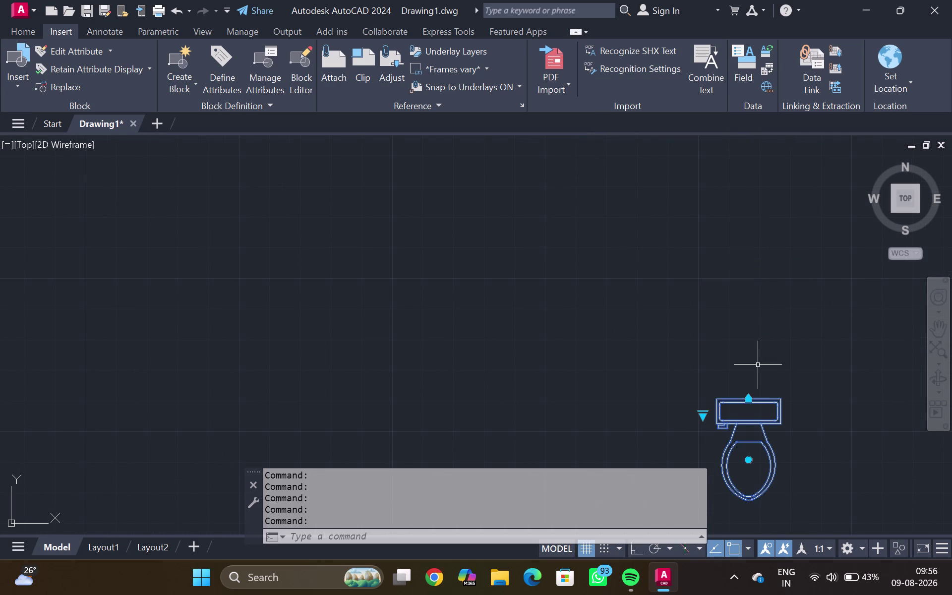
key(Escape)
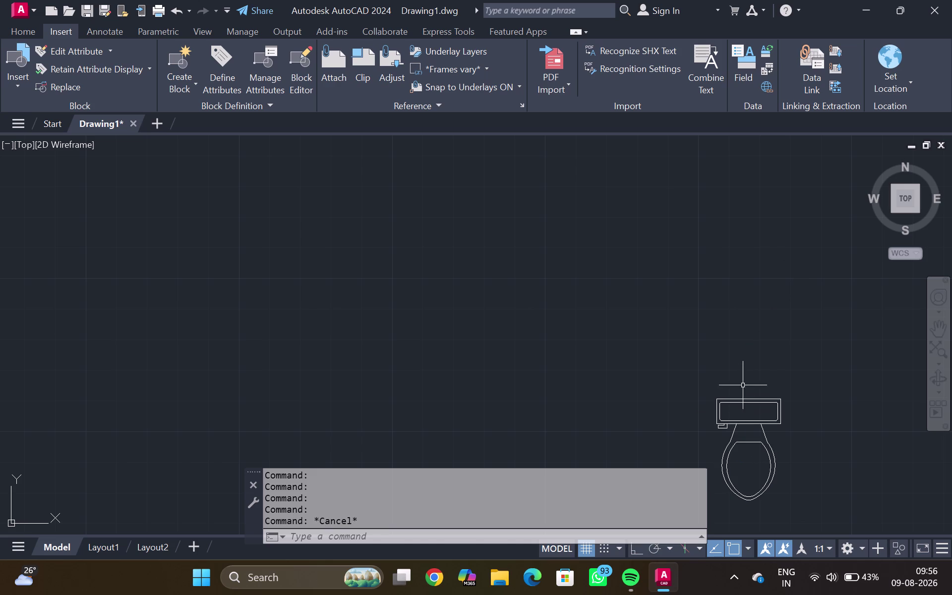
click(743, 384)
click(743, 401)
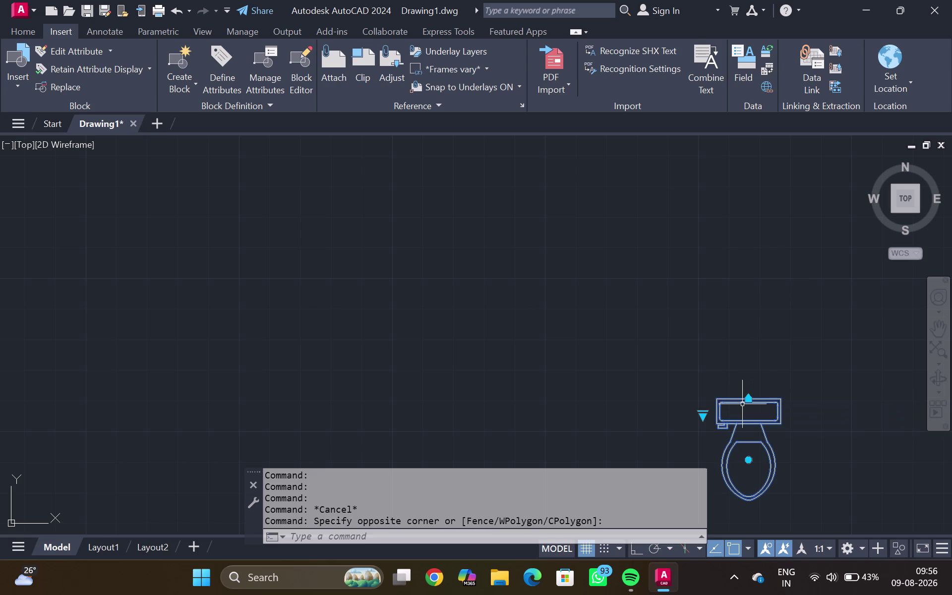
Try rotating the toilet with ortho (F8) on, then undo the attempt.
text(RO)
key(Return)
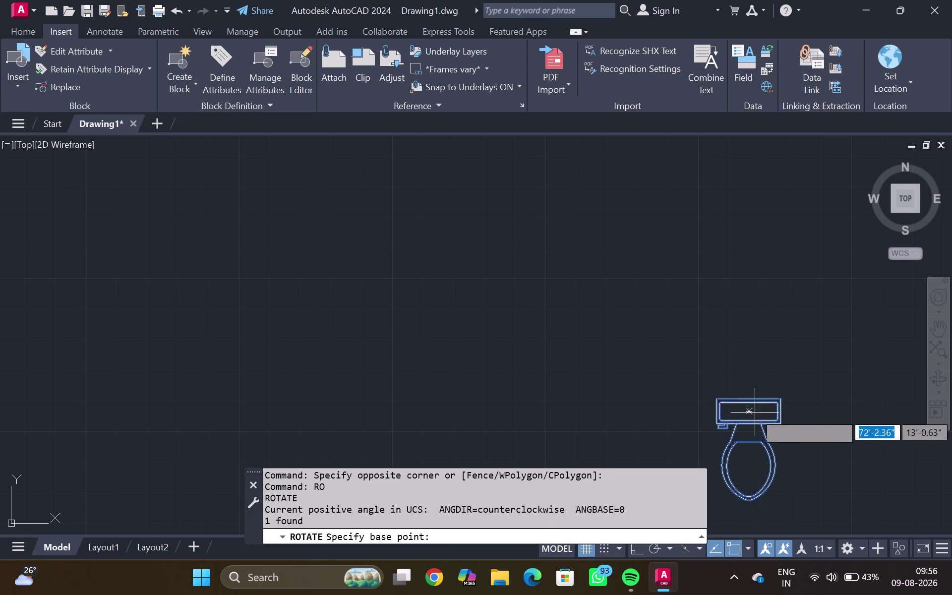
drag(755, 413, 785, 393)
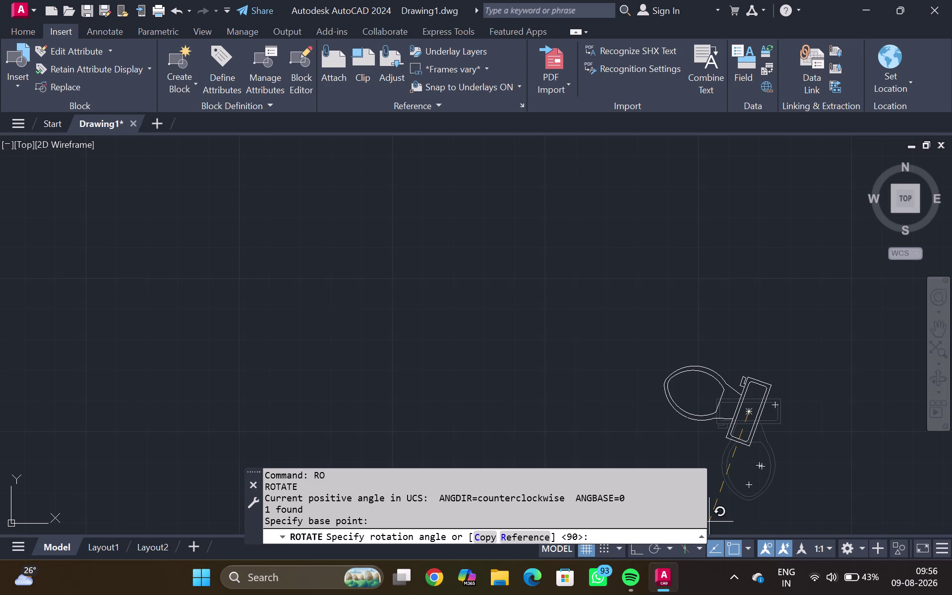
key(F8)
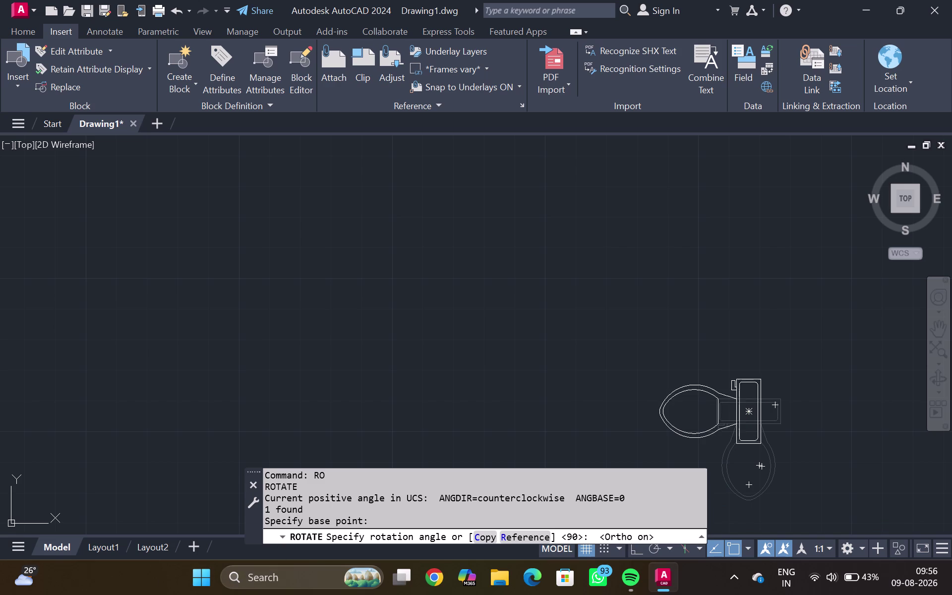
click(771, 452)
click(767, 431)
key(grave)
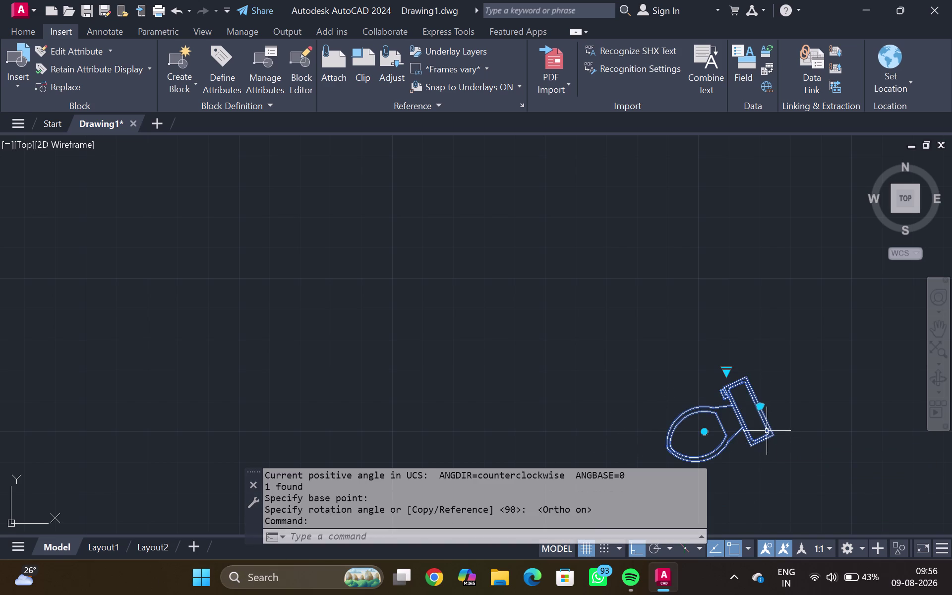
key(Escape)
key(ctrl+z)
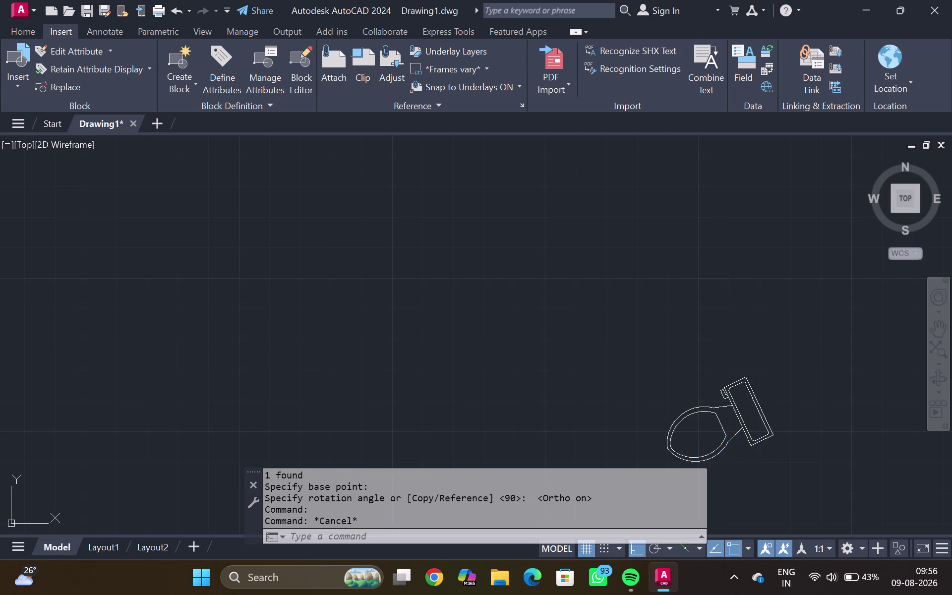
Rerun ROTATE on the toilet, pivoting at its tank, and turn it 90°.
click(747, 401)
key(r)
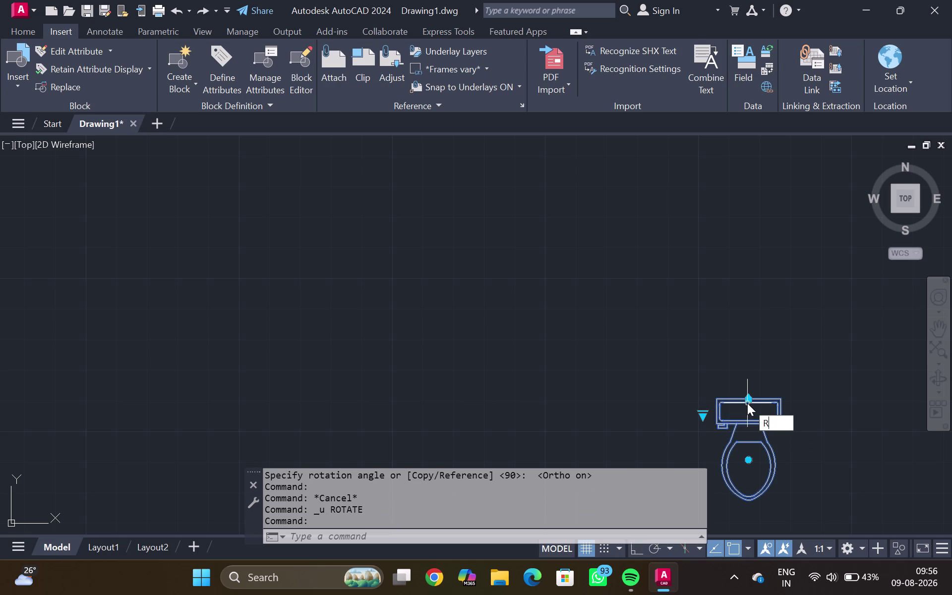
key(o)
key(Return)
click(744, 402)
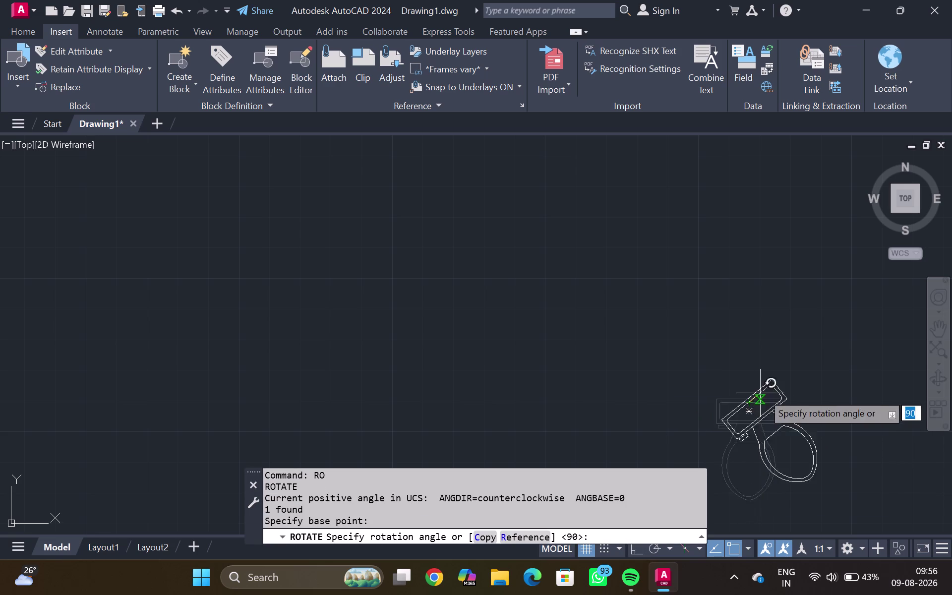
click(752, 534)
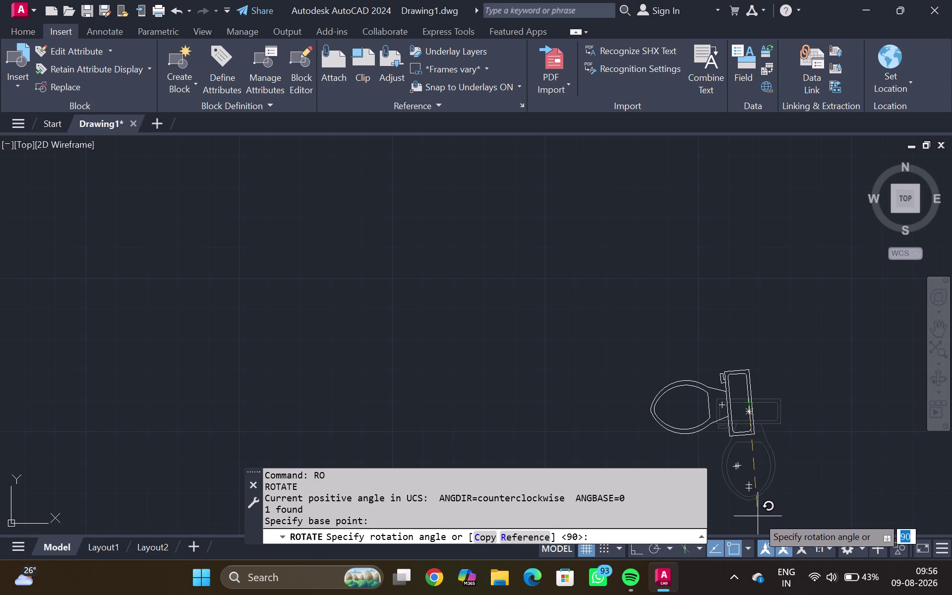
click(752, 529)
click(754, 386)
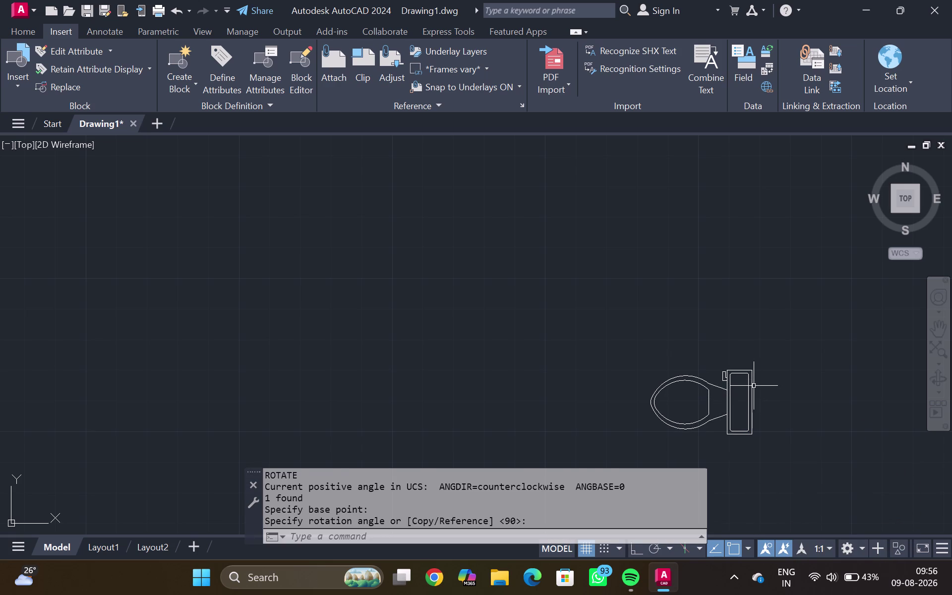
Copy the toilet with CO and place the first copy in the restroom.
text(CO)
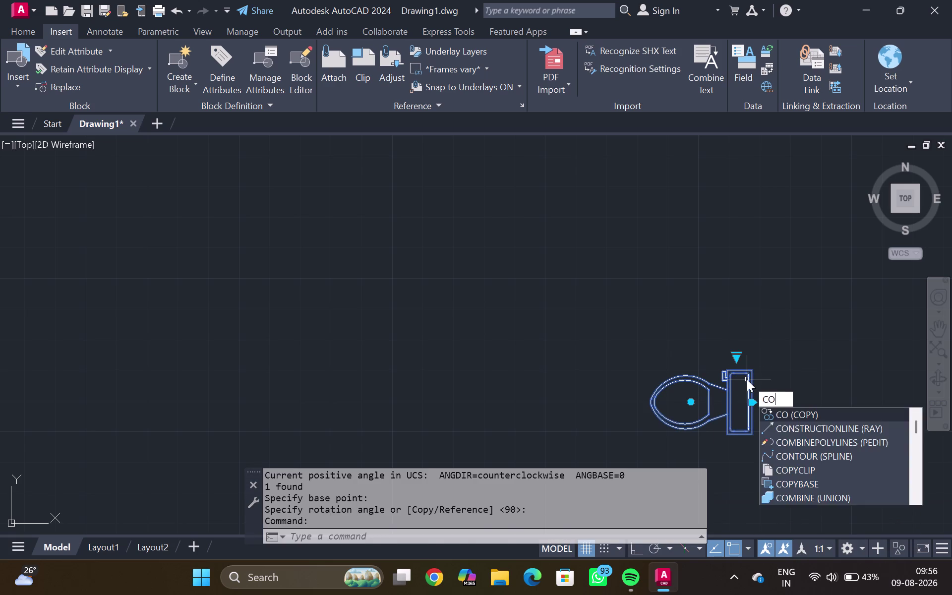
key(Return)
scroll(up, 3)
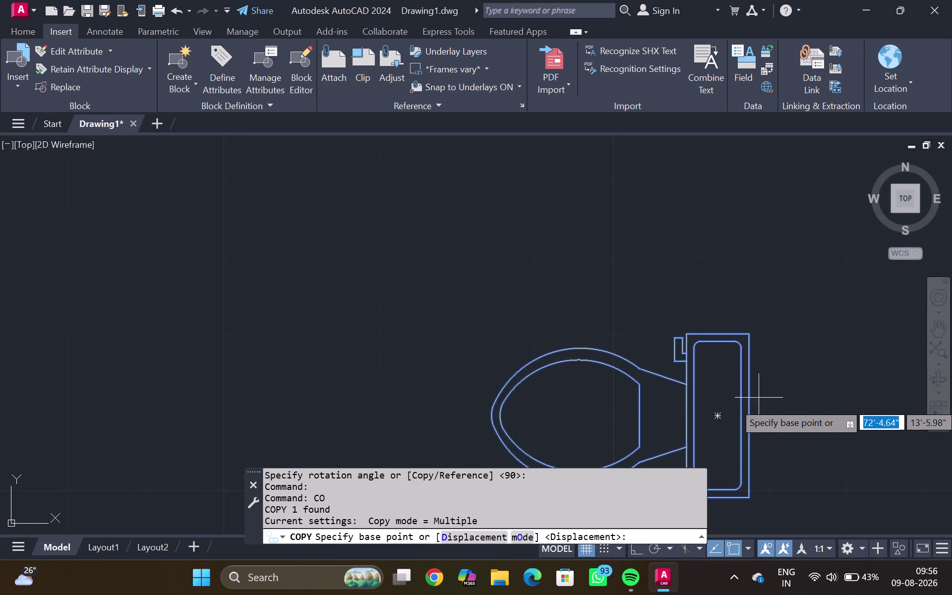
drag(752, 414, 749, 415)
scroll(down, 3)
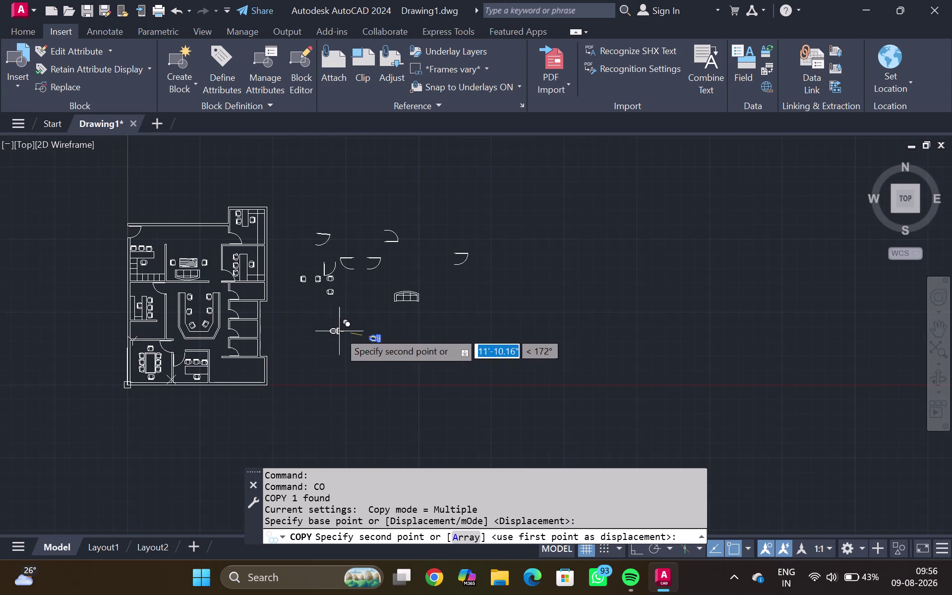
middle_drag(334, 330, 634, 300)
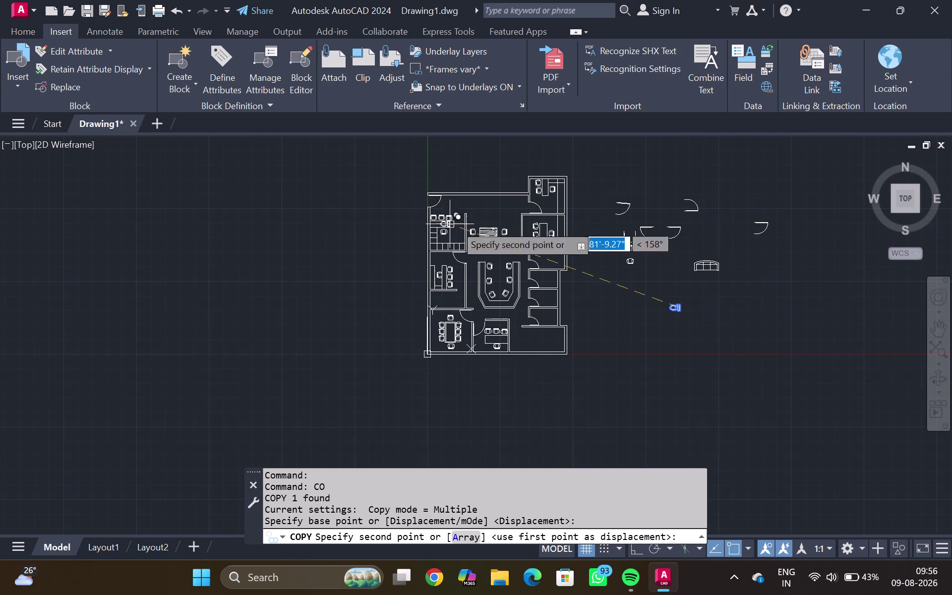
scroll(up, 3)
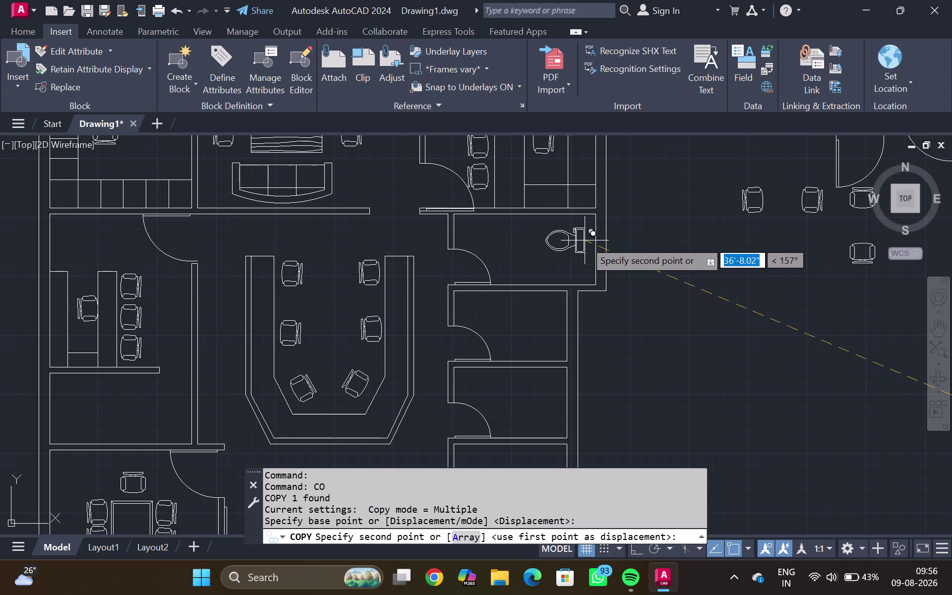
scroll(up, 3)
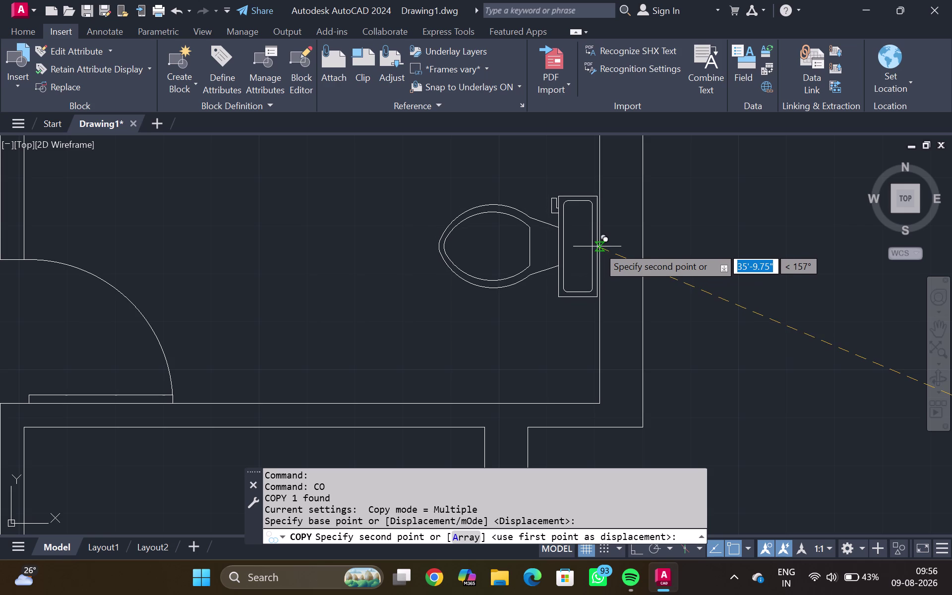
click(601, 254)
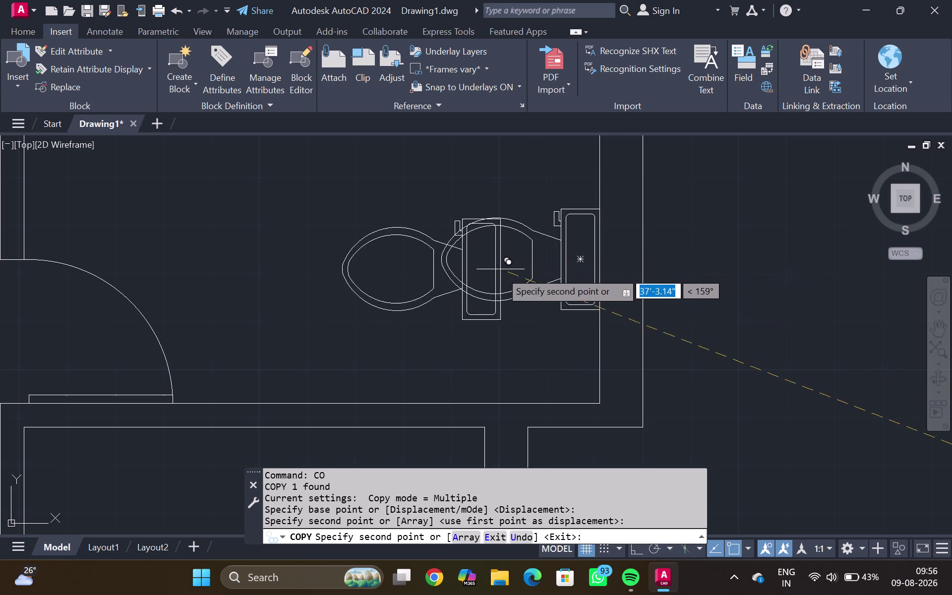
Place toilet copies in the upper, next and lower stalls, then end copying.
middle_drag(503, 276, 500, 156)
scroll(down, 3)
middle_click(462, 356)
middle_drag(459, 354, 435, 208)
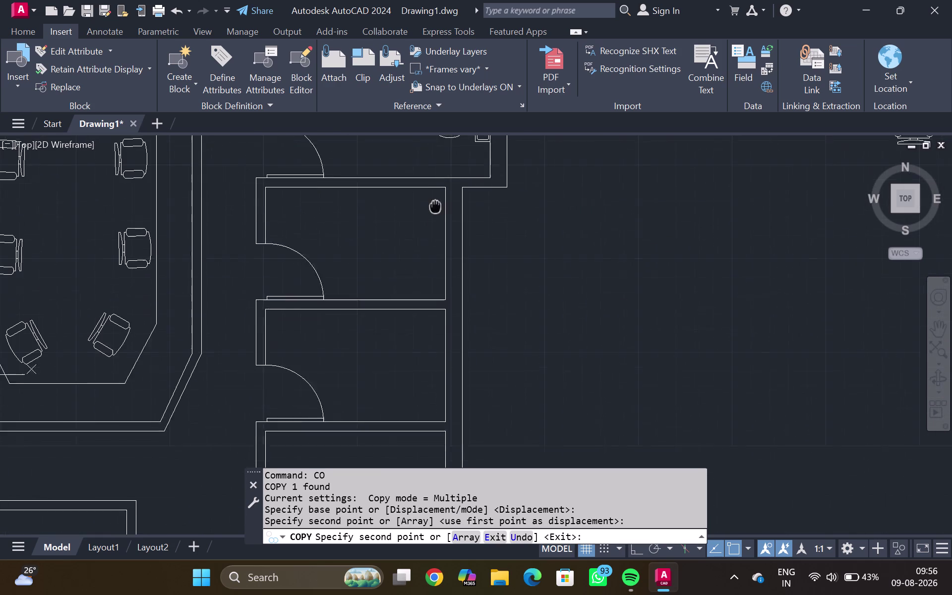
middle_drag(435, 208, 434, 188)
click(444, 229)
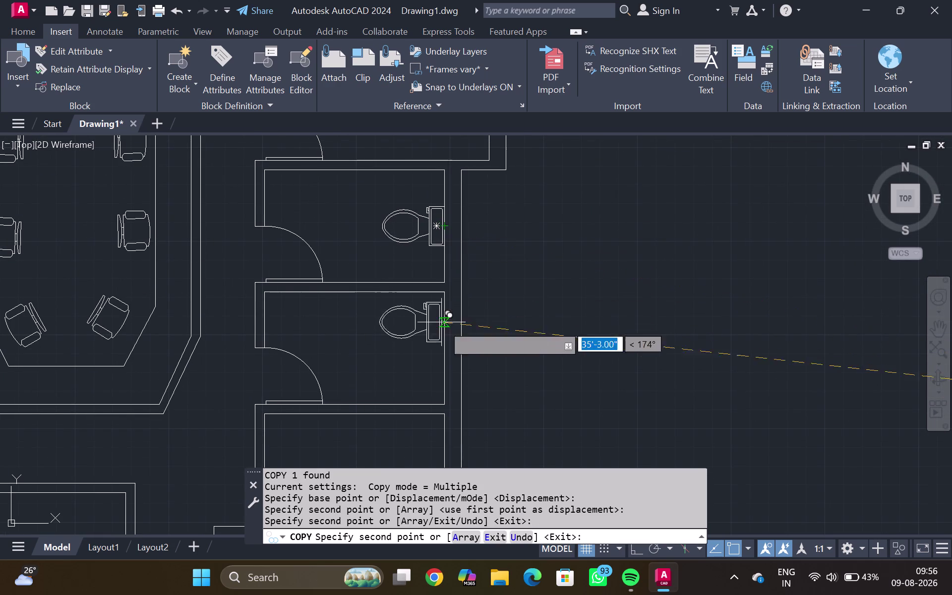
click(440, 344)
middle_drag(413, 355, 413, 205)
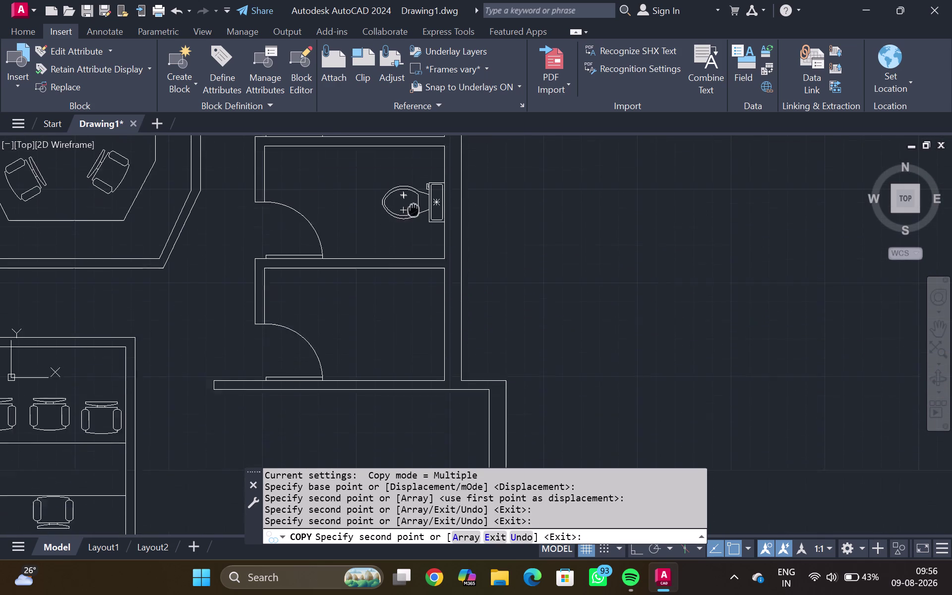
middle_drag(413, 205, 412, 192)
click(439, 306)
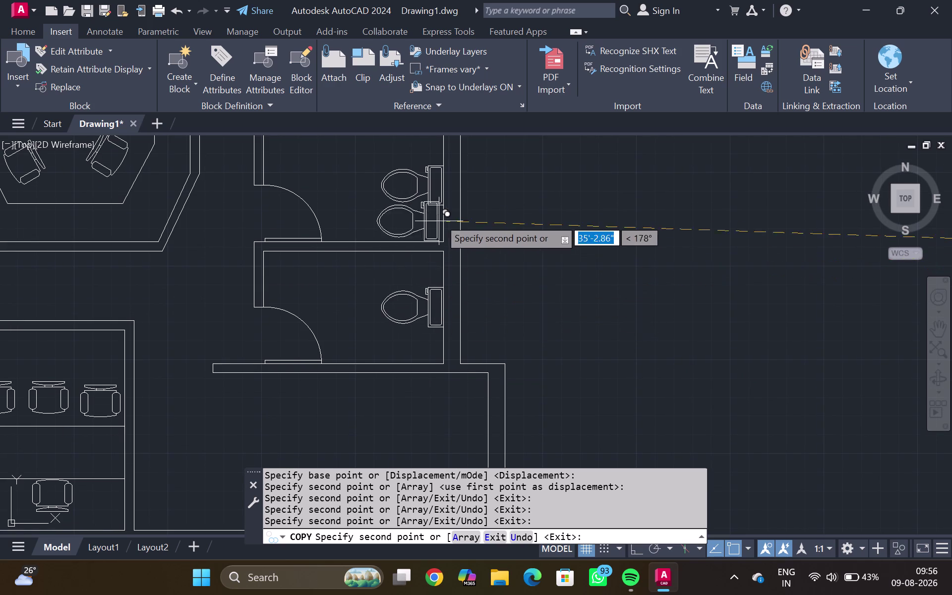
scroll(down, 3)
key(Escape)
scroll(down, 3)
middle_drag(488, 176, 488, 266)
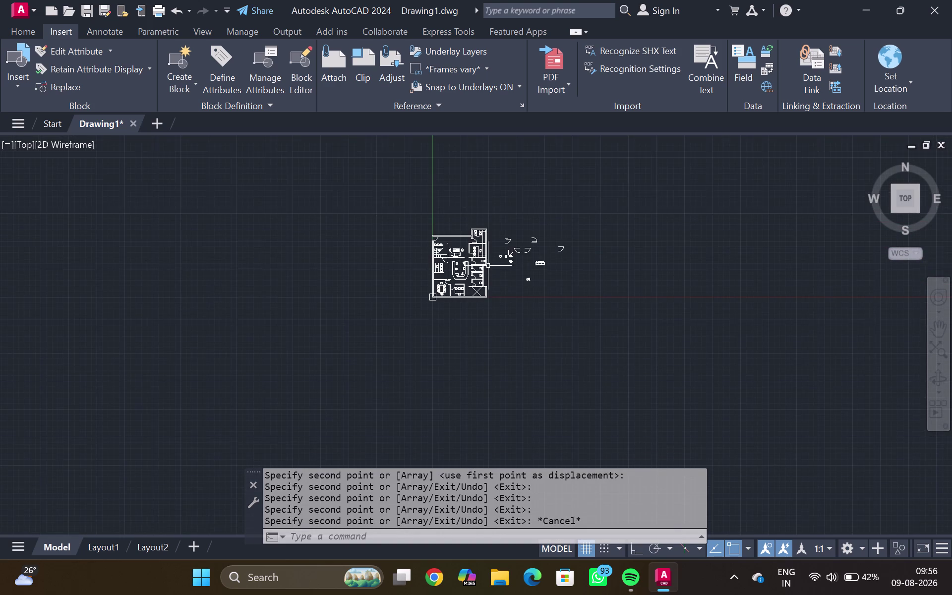
scroll(up, 3)
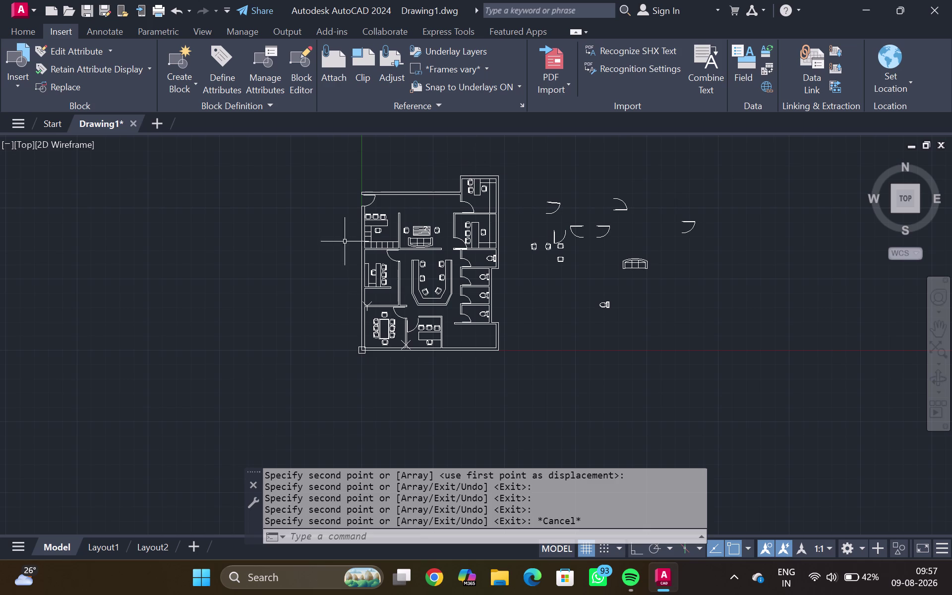
scroll(up, 3)
middle_drag(393, 200, 367, 324)
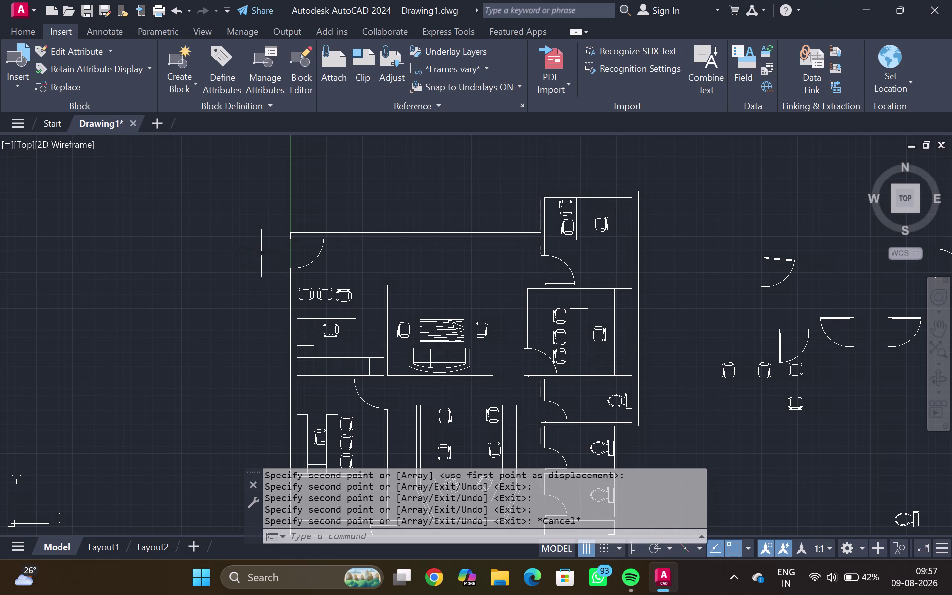
Start a DLI linear dimension from the plan's top-left to top-right corner.
text(DLI)
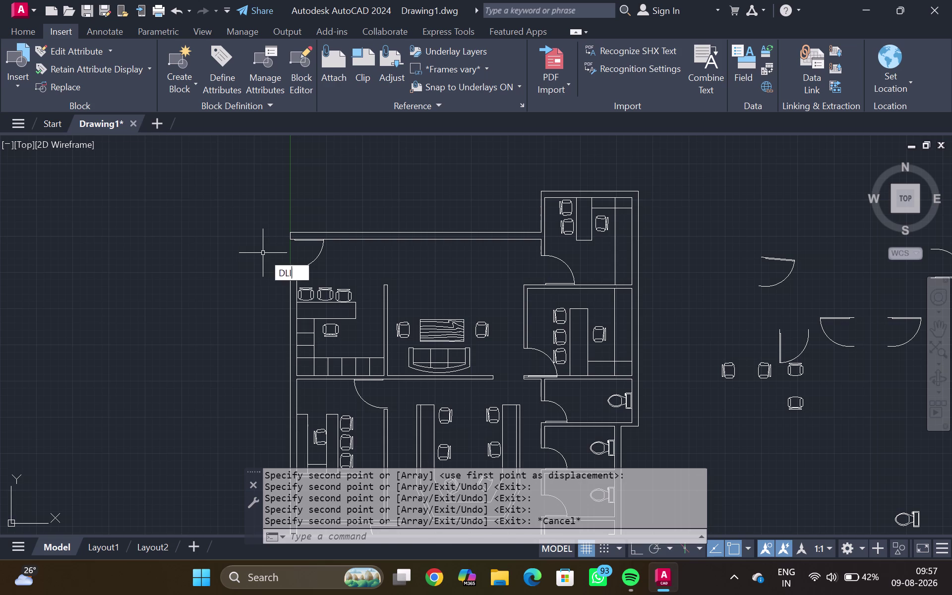
key(Return)
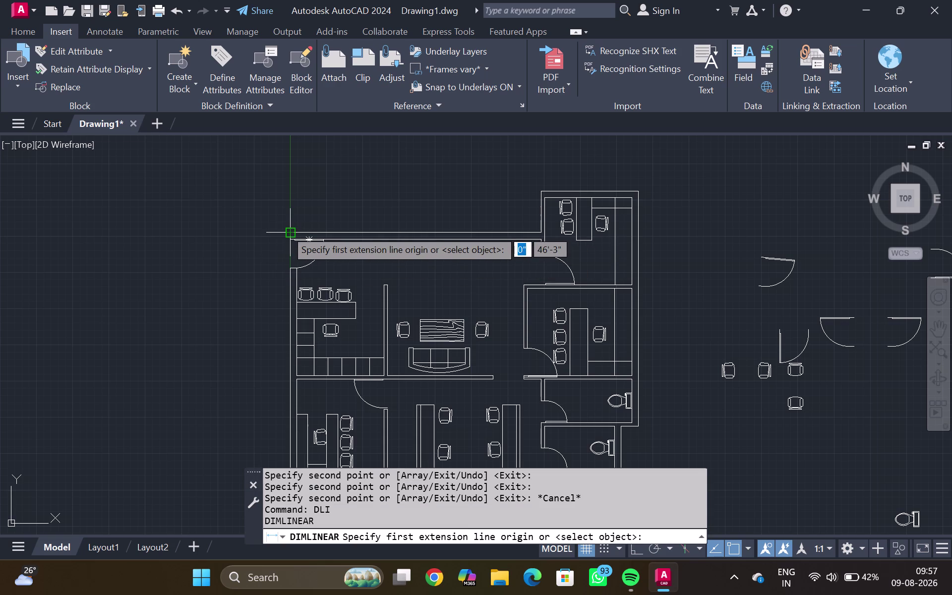
scroll(up, 3)
drag(295, 238, 642, 118)
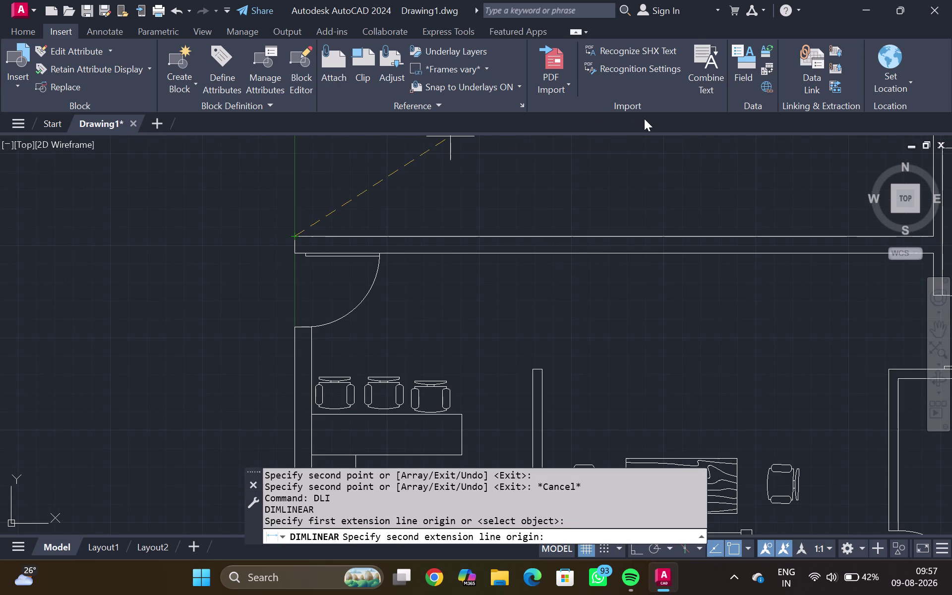
scroll(down, 3)
scroll(up, 3)
scroll(down, 3)
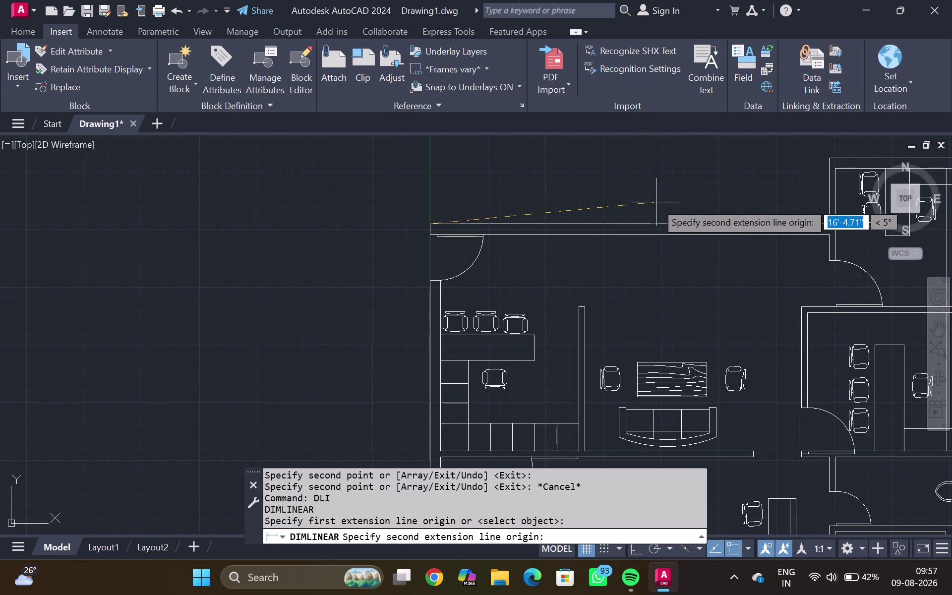
scroll(down, 3)
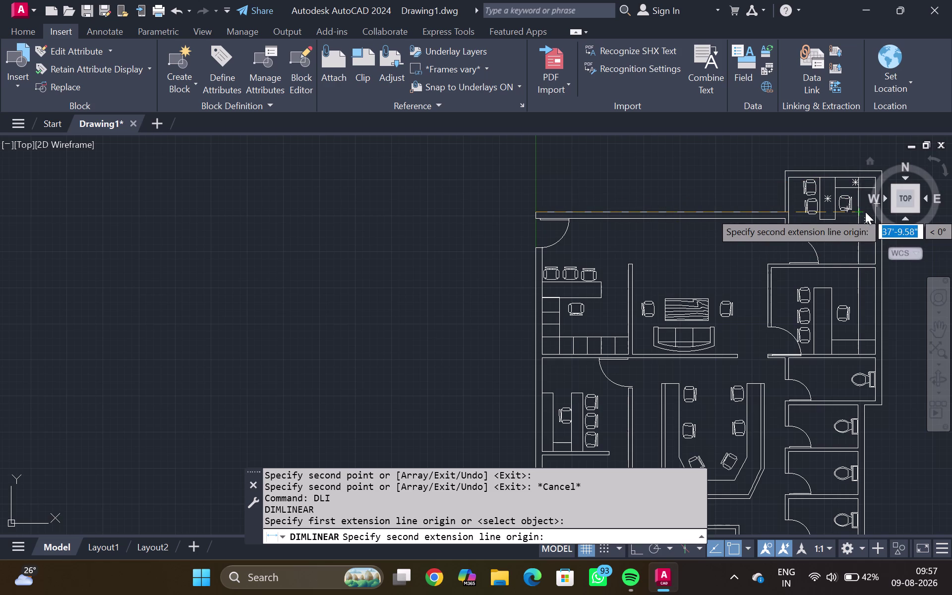
scroll(up, 3)
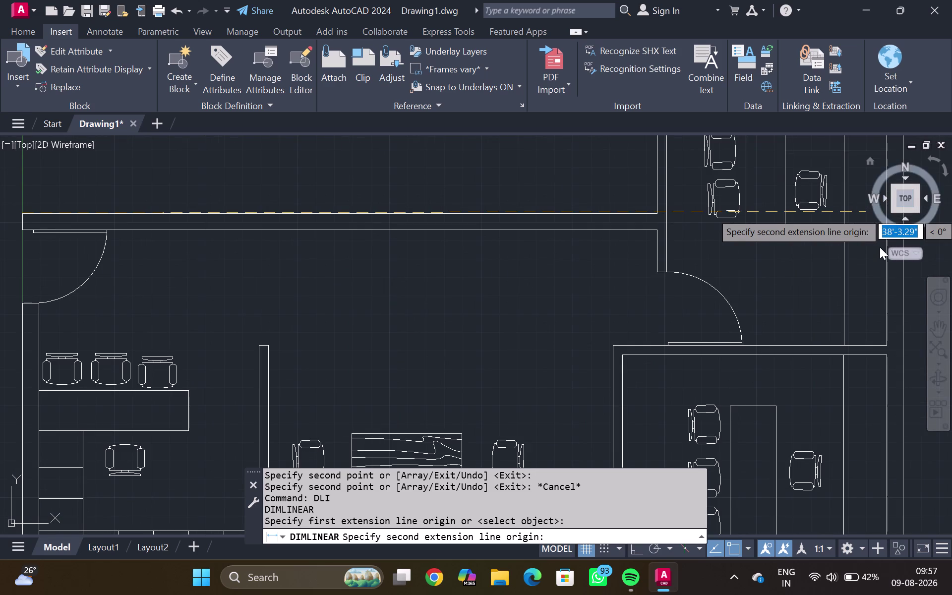
scroll(down, 3)
drag(877, 250, 828, 251)
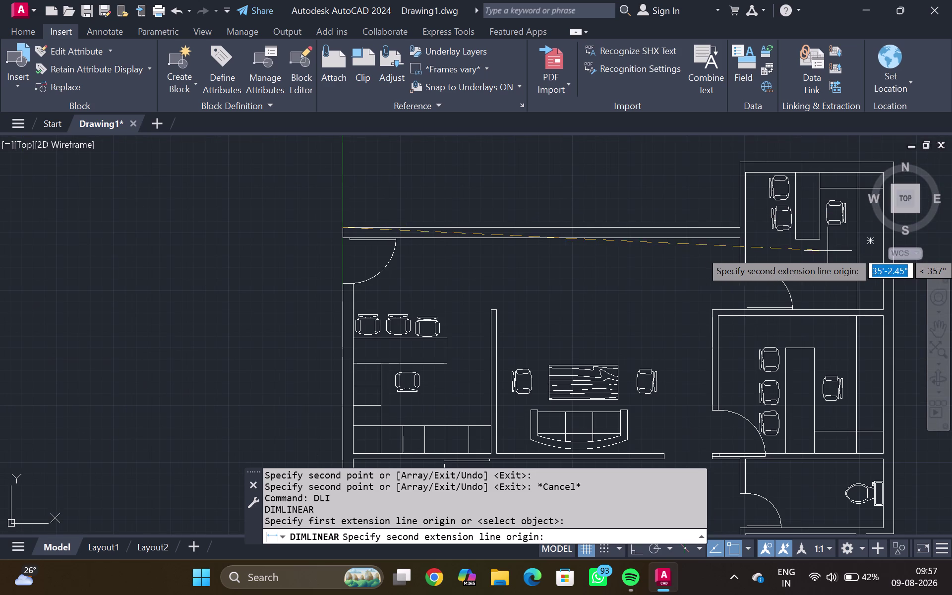
drag(828, 251, 823, 254)
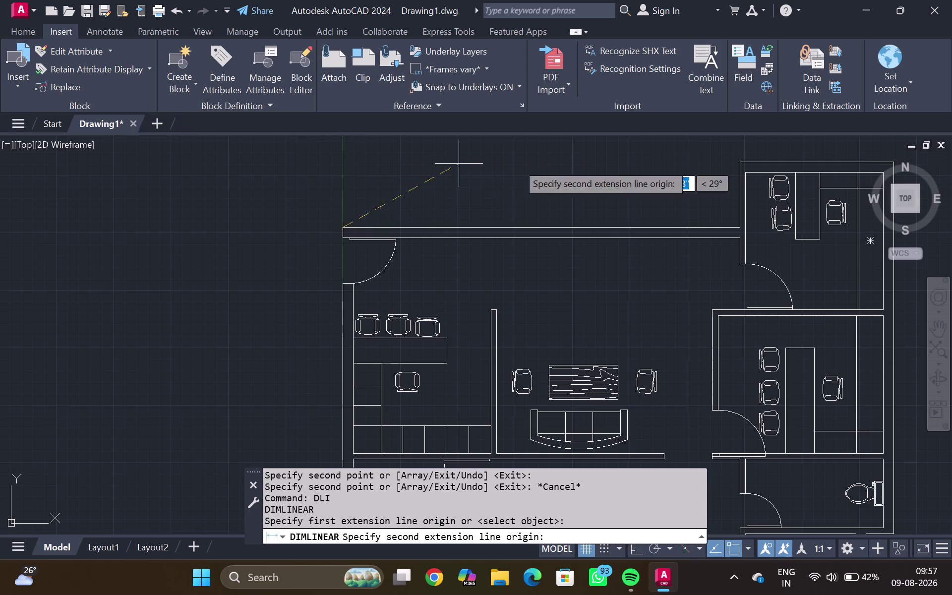
middle_drag(951, 266, 762, 269)
scroll(up, 3)
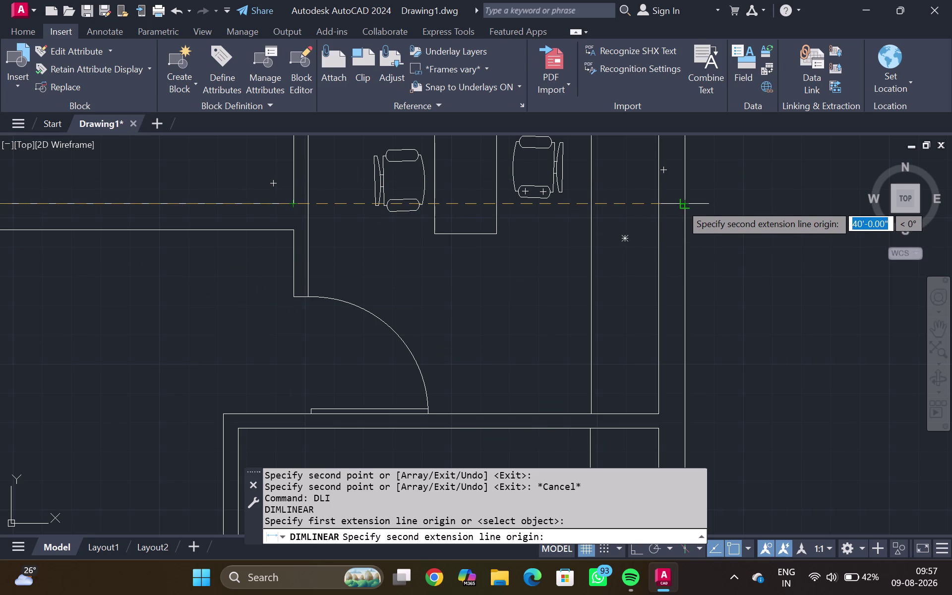
click(681, 205)
Place the 40' dimension line above the plan and end the command.
scroll(down, 3)
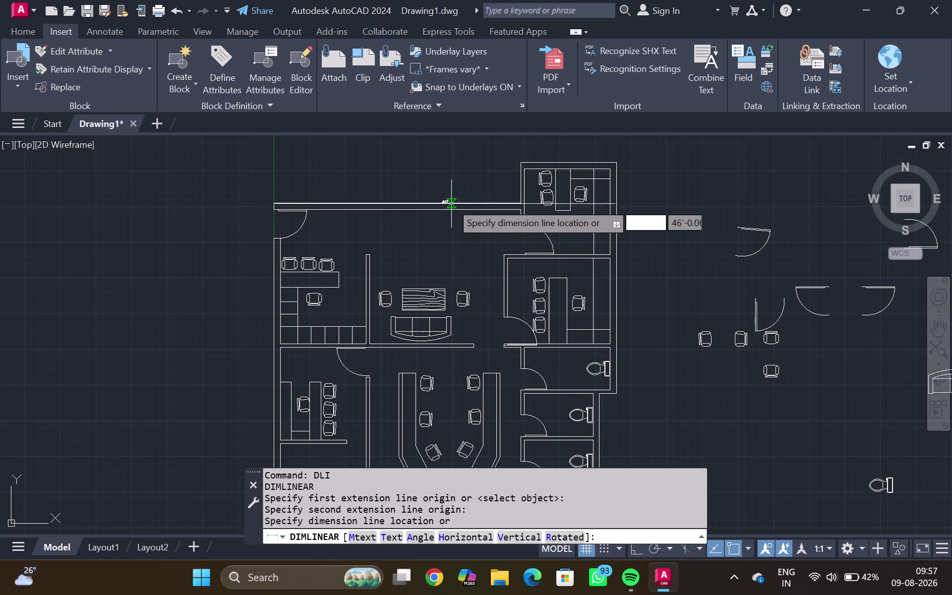
middle_drag(447, 197, 444, 236)
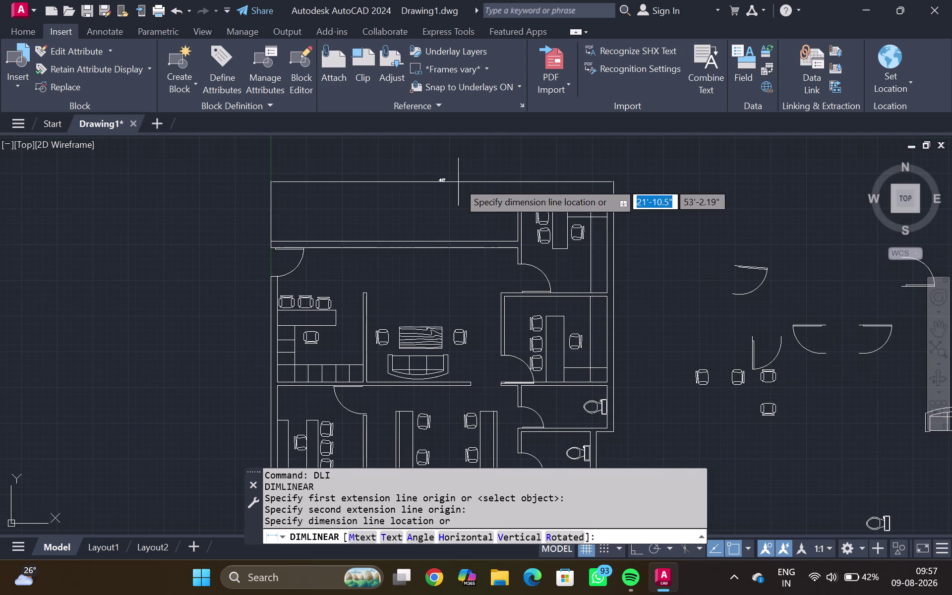
click(457, 183)
key(Escape)
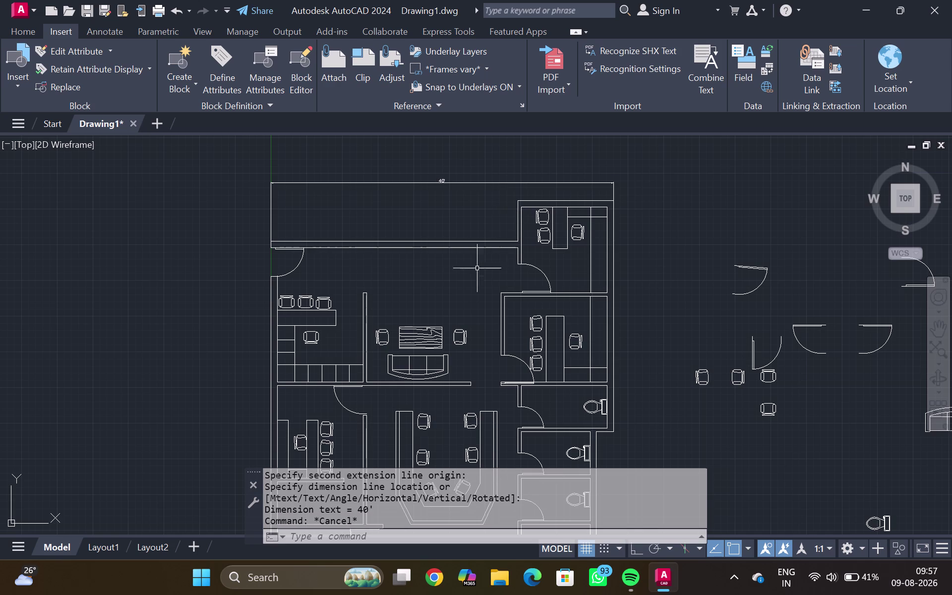
scroll(down, 3)
middle_click(459, 294)
scroll(up, 3)
middle_click(451, 280)
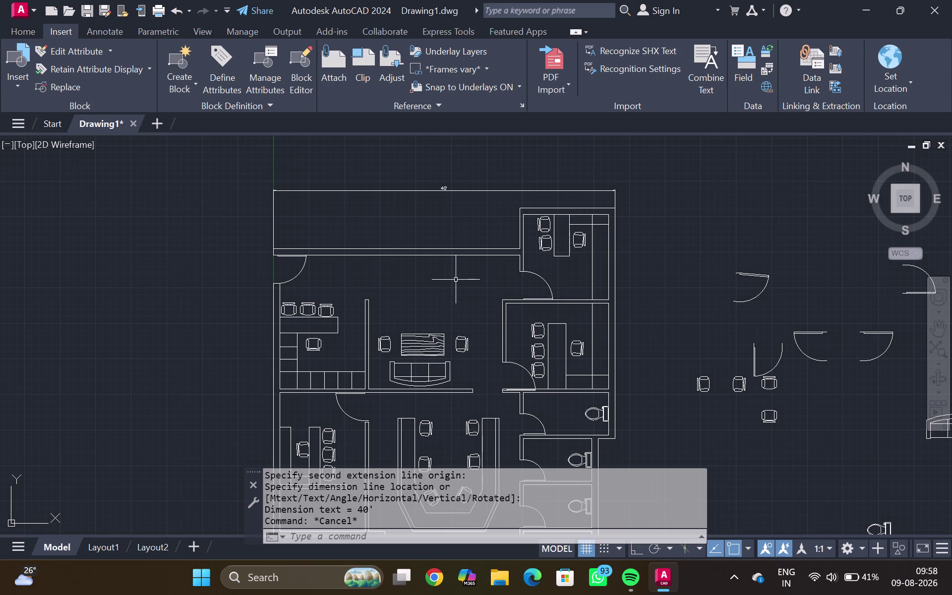
key(Escape)
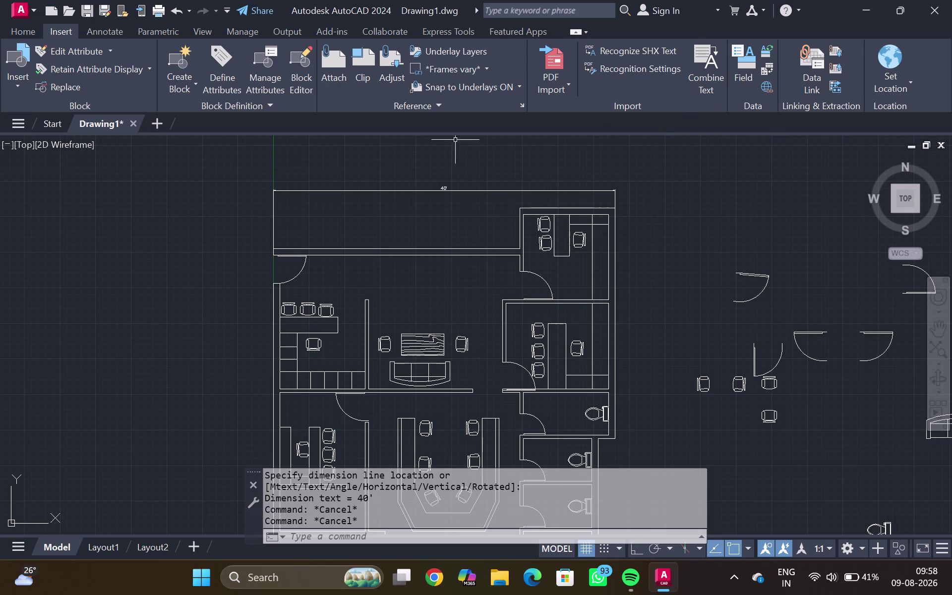
click(18, 35)
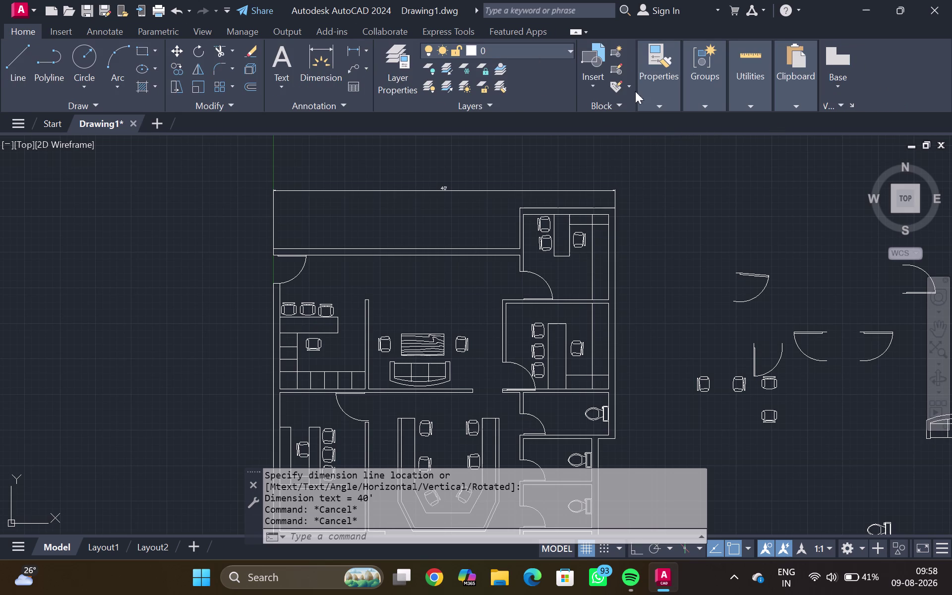
Take a quick geometry measurement, cancel it, and start multiline text.
click(738, 96)
click(772, 159)
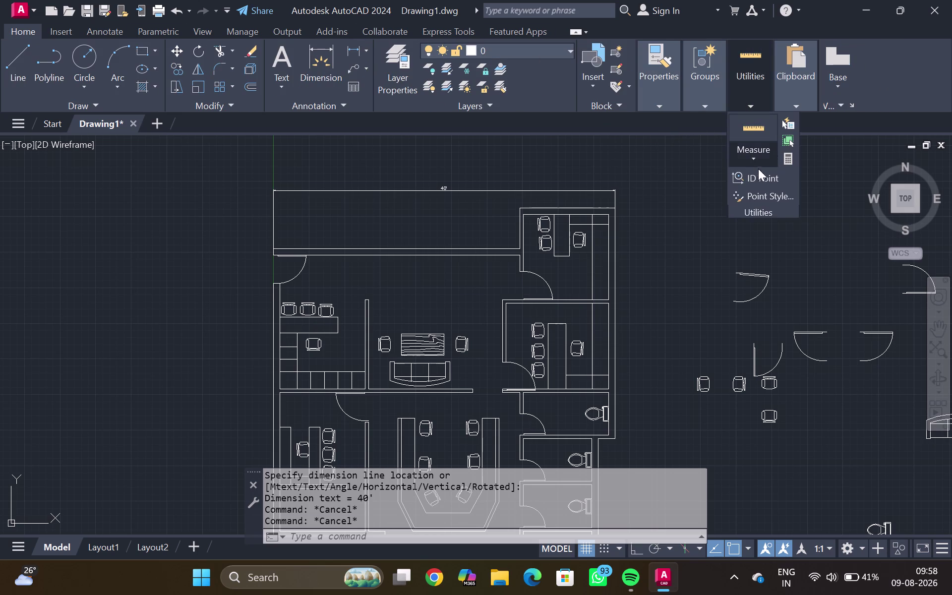
click(764, 188)
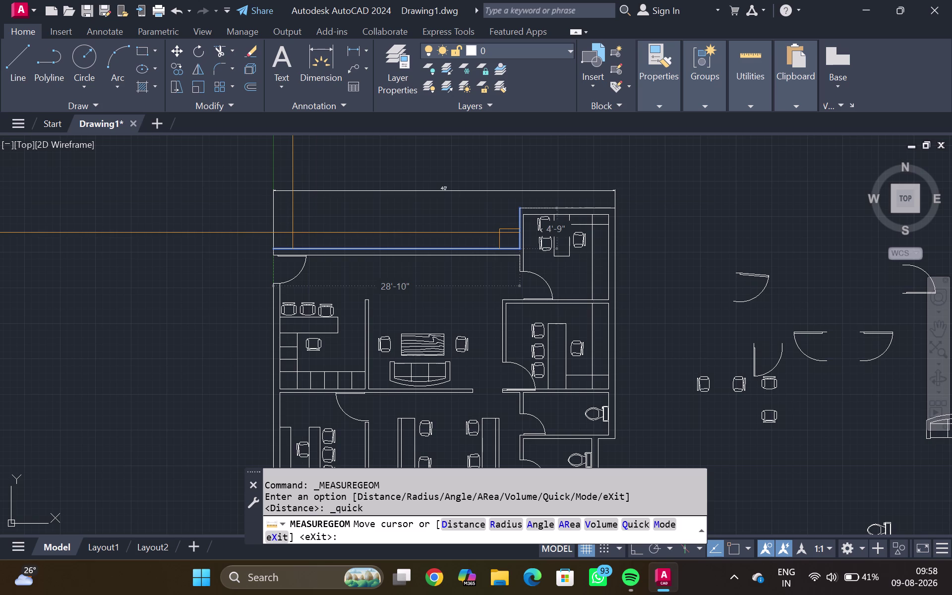
key(Escape)
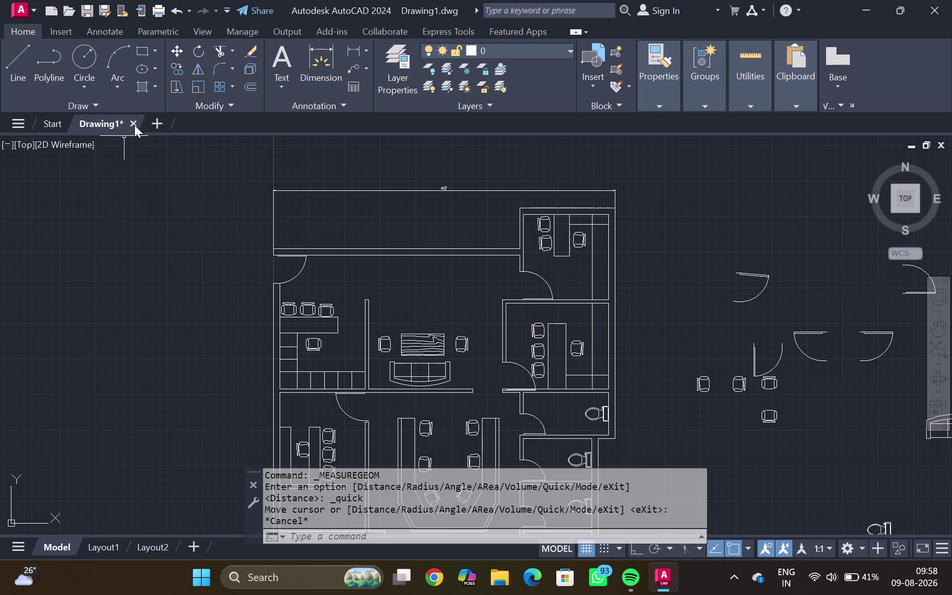
click(279, 56)
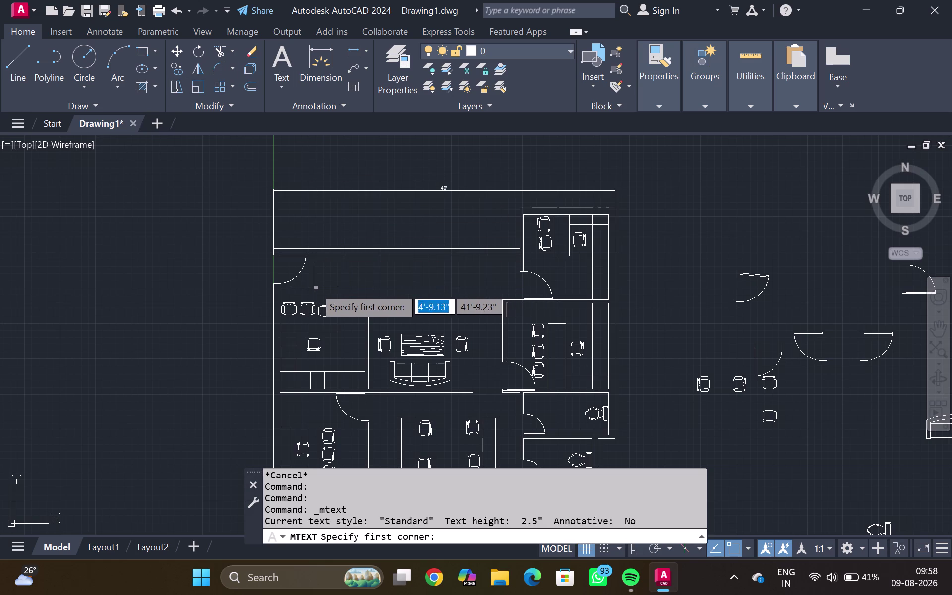
Draw a text box below the entrance door and type RECEPTION.
drag(305, 287, 366, 300)
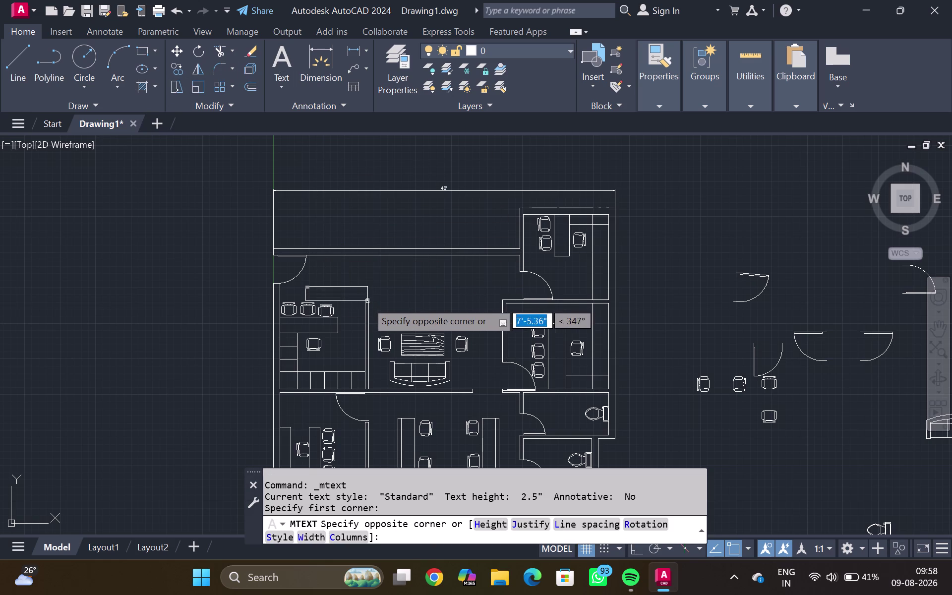
drag(366, 301, 340, 280)
key(Escape)
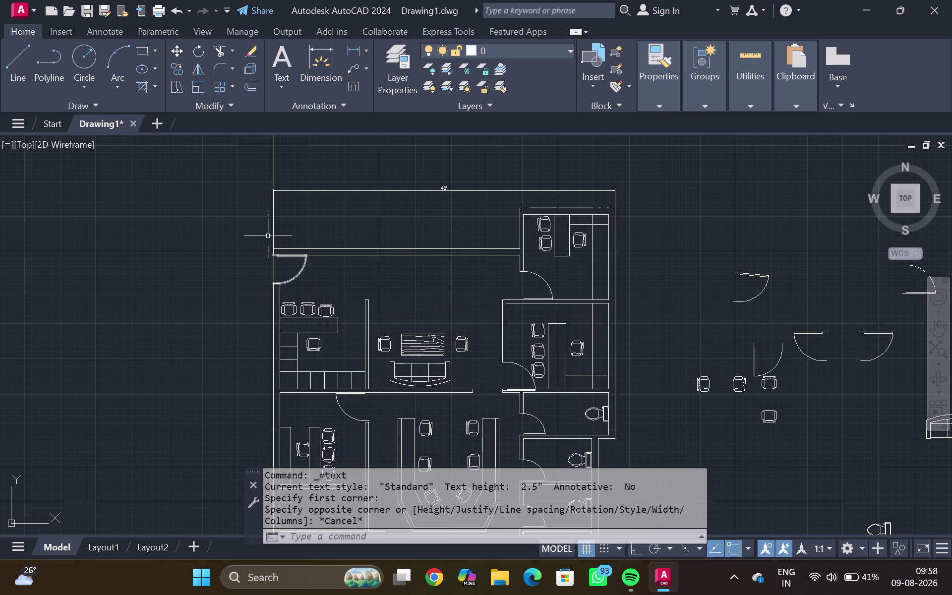
click(280, 55)
scroll(up, 3)
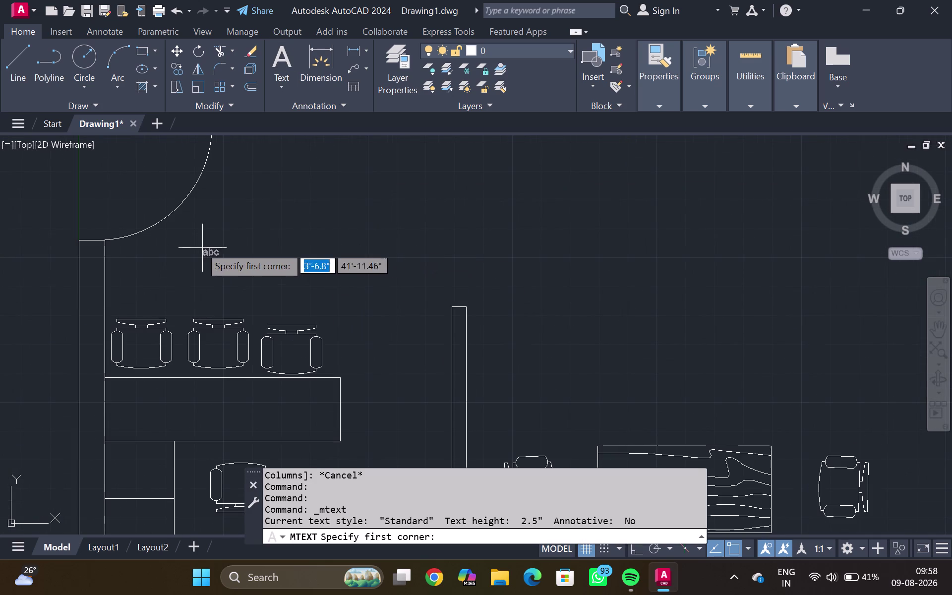
drag(193, 210, 203, 209)
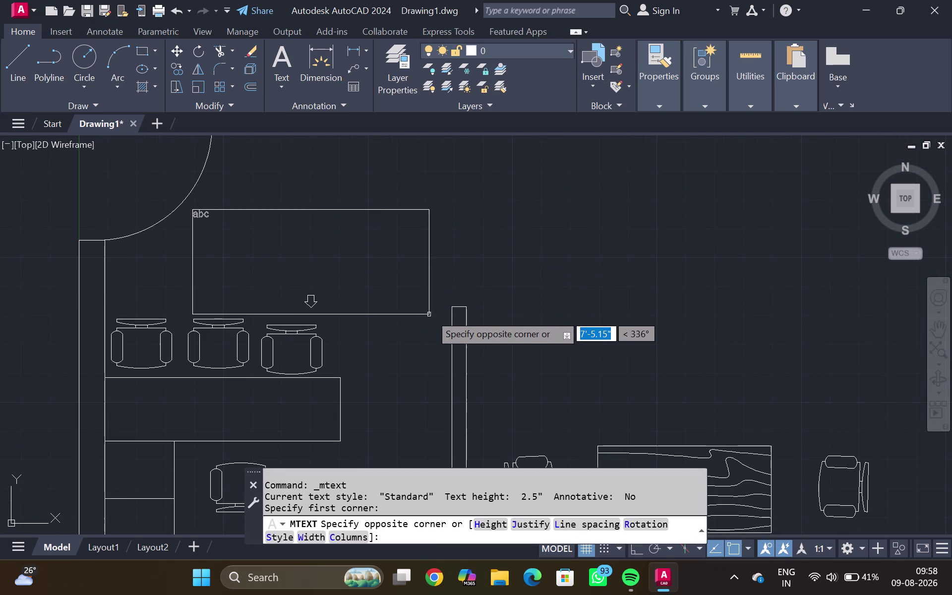
click(445, 311)
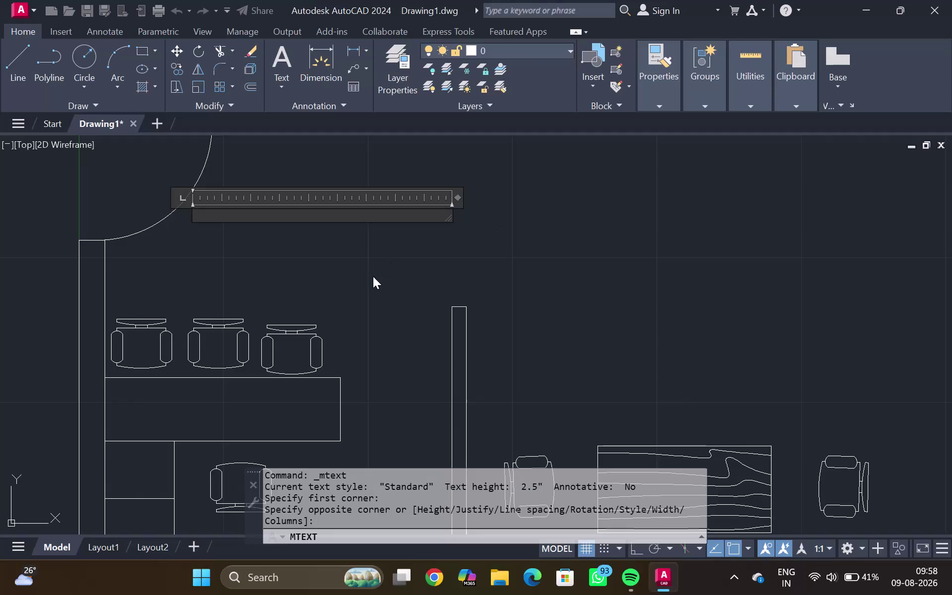
text(RECEP)
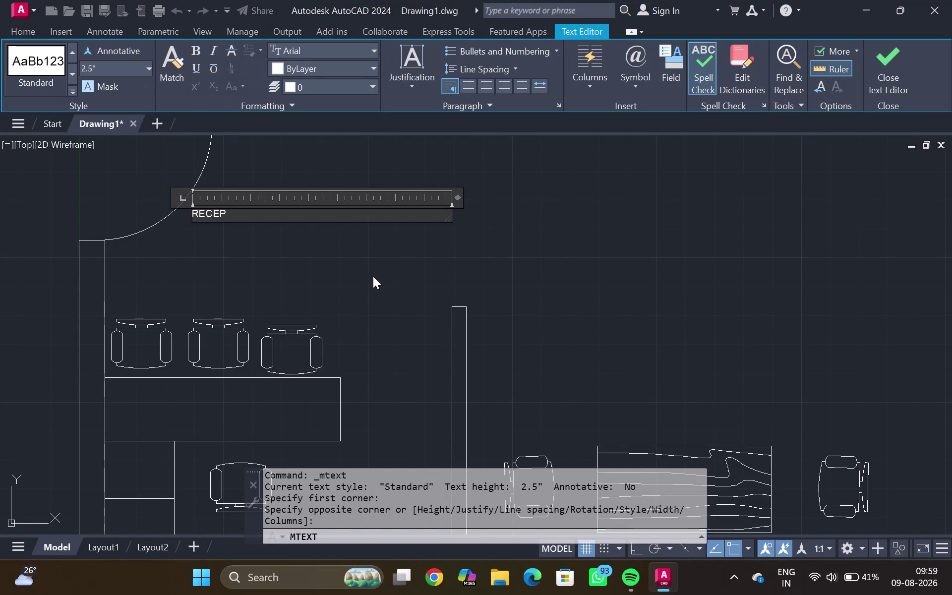
text(TION)
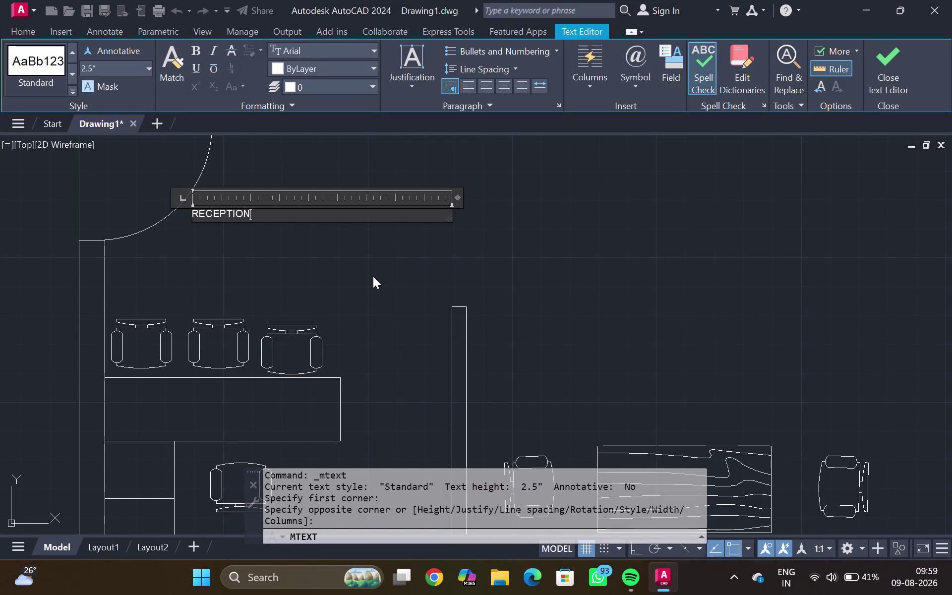
Make RECEPTION yellow with a 10" text height and close the editor.
click(337, 71)
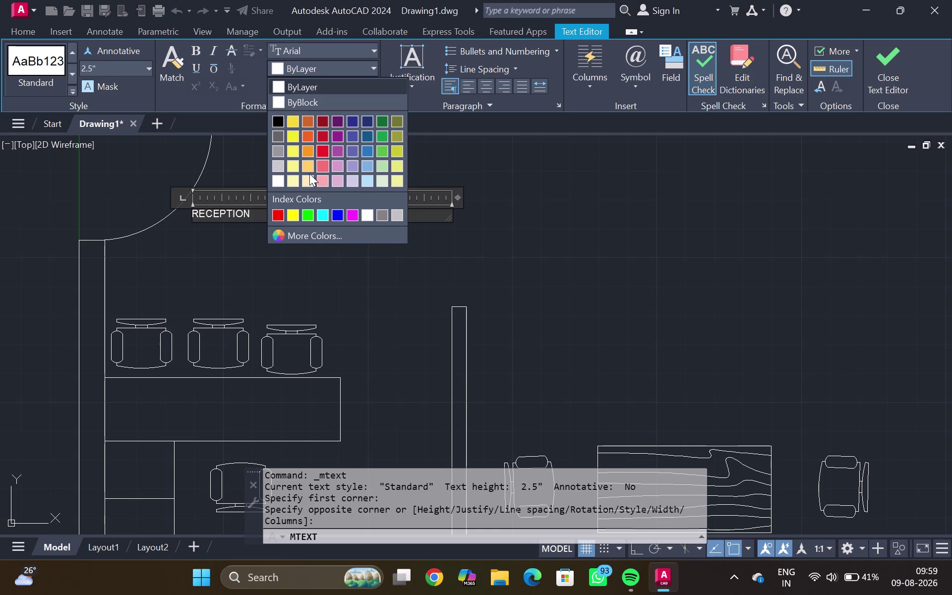
click(294, 213)
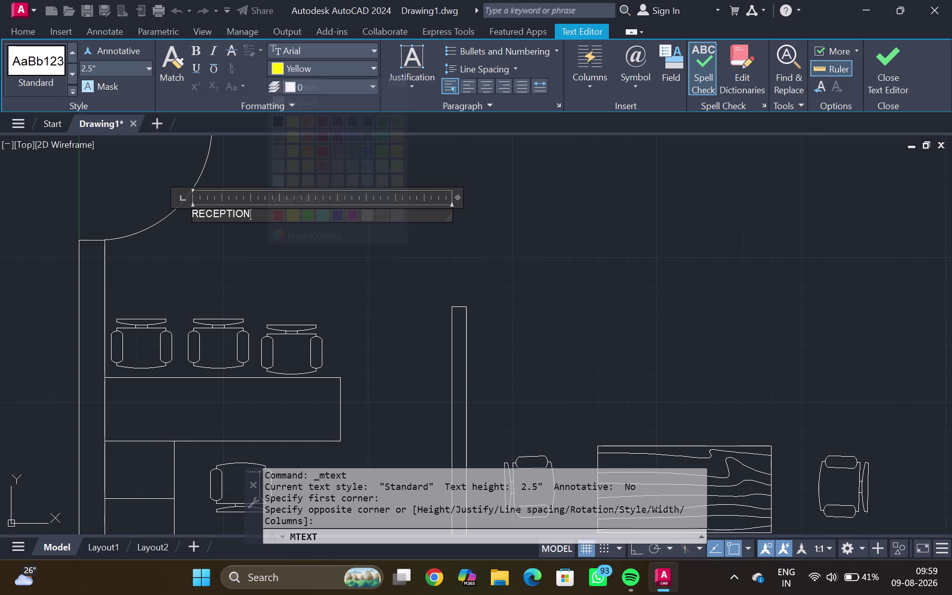
drag(253, 210, 194, 229)
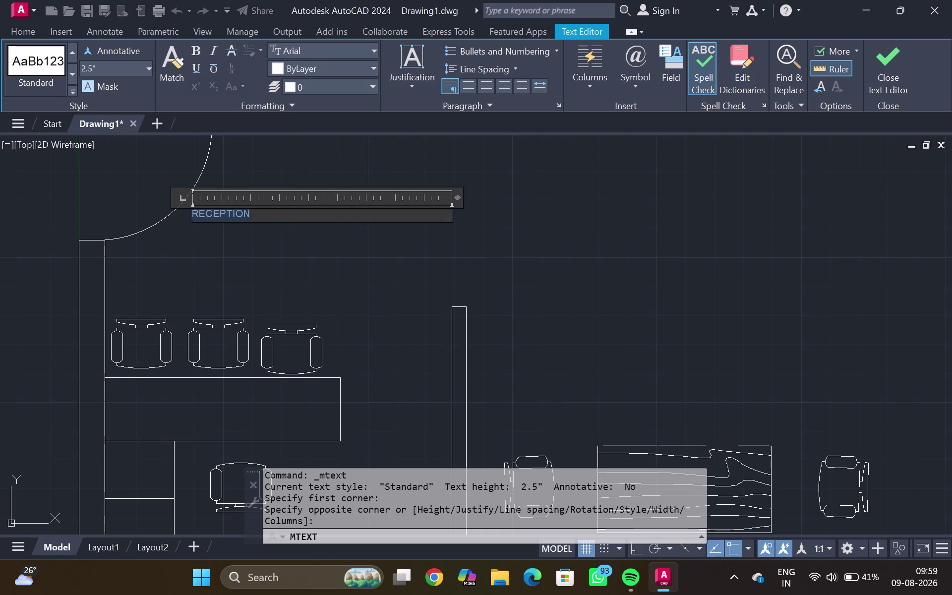
drag(193, 229, 157, 232)
click(293, 63)
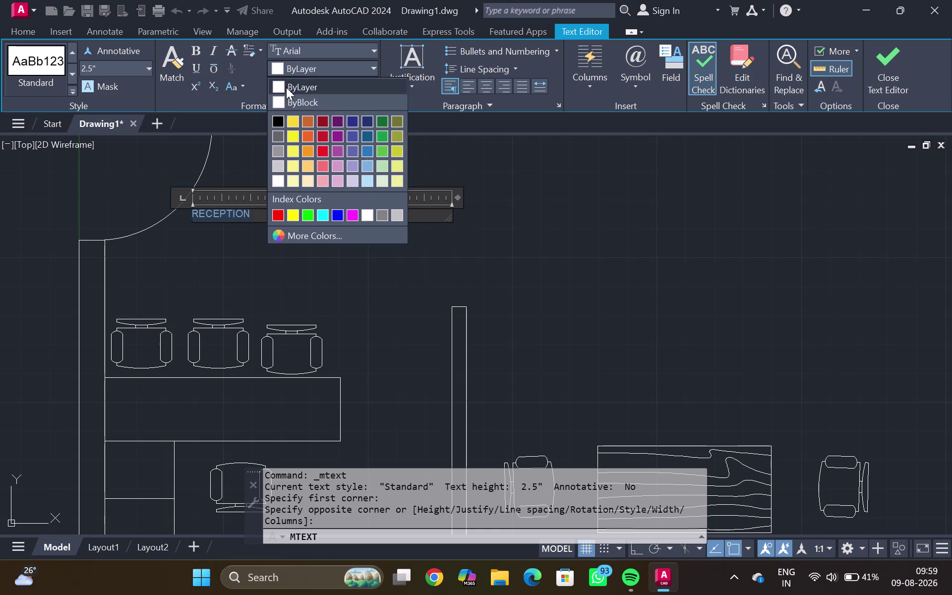
click(290, 214)
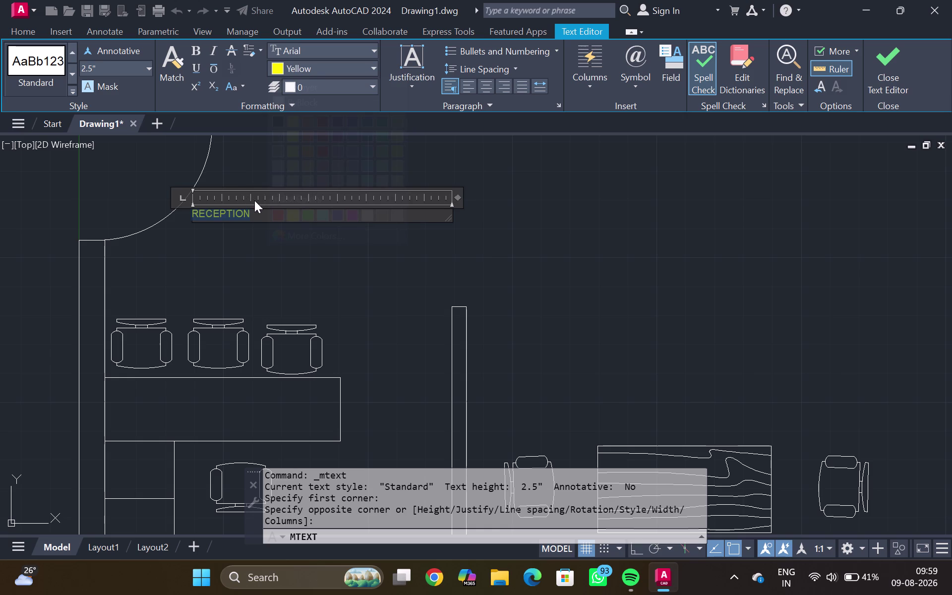
drag(100, 65, 27, 94)
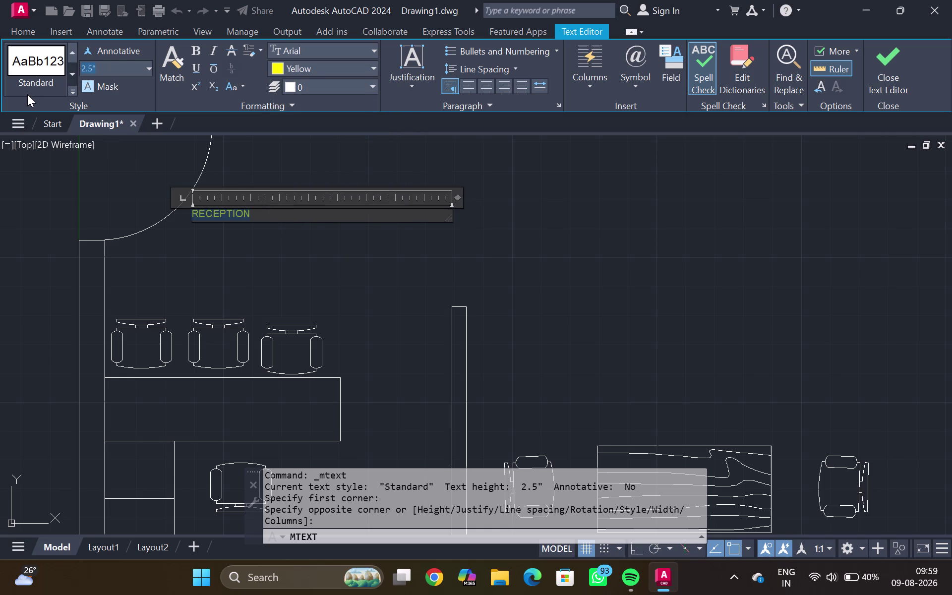
key(BackSpace)
text(10")
key(Return)
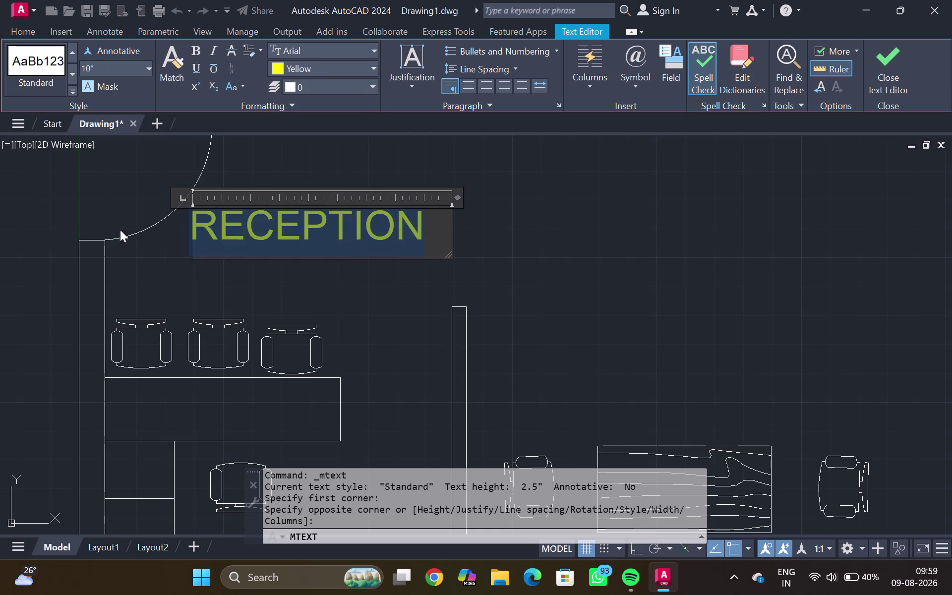
click(196, 290)
drag(197, 290, 268, 226)
click(267, 227)
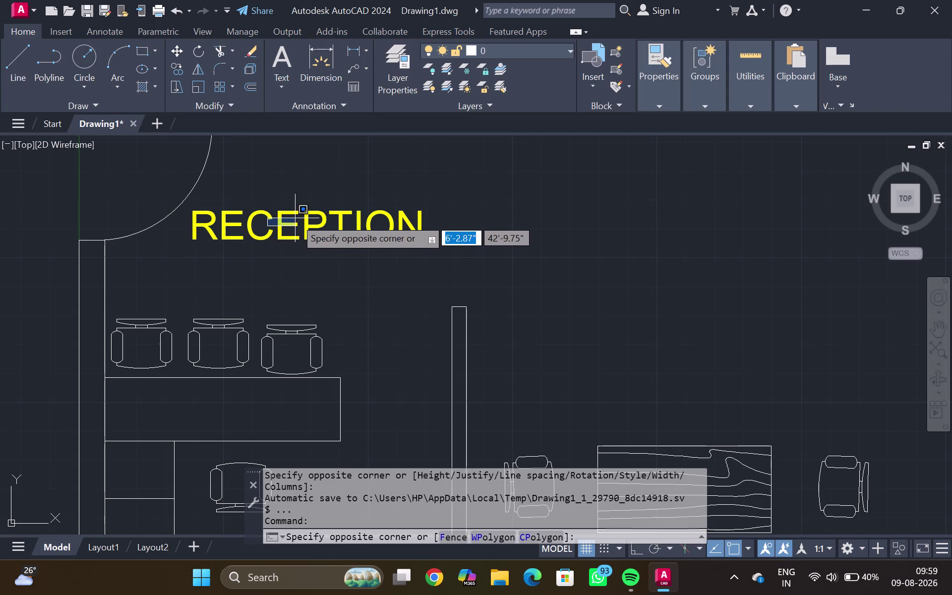
Copy the RECEPTION label with CO into the middle of the lobby.
click(223, 218)
drag(223, 218, 229, 224)
text(C)
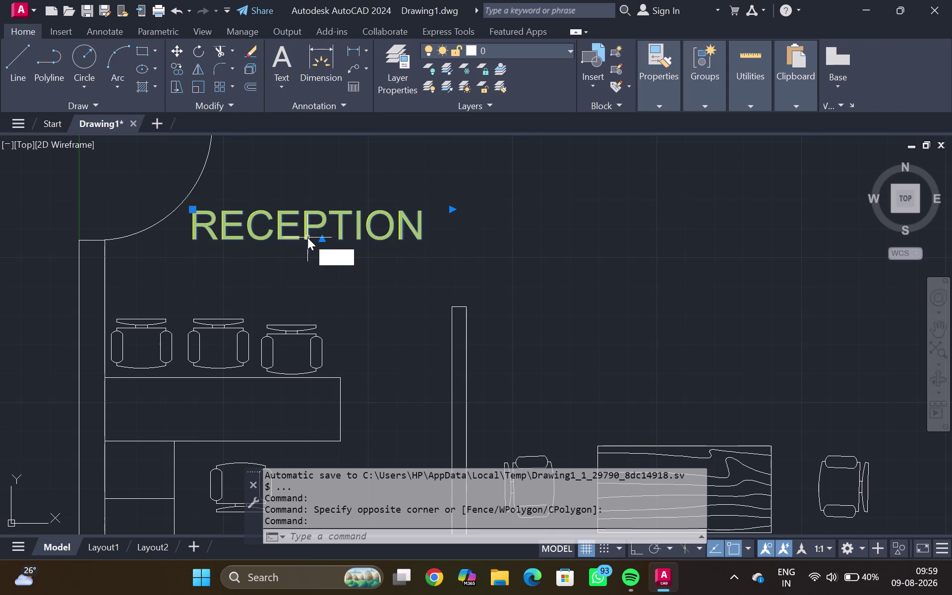
text(O)
key(Return)
click(308, 240)
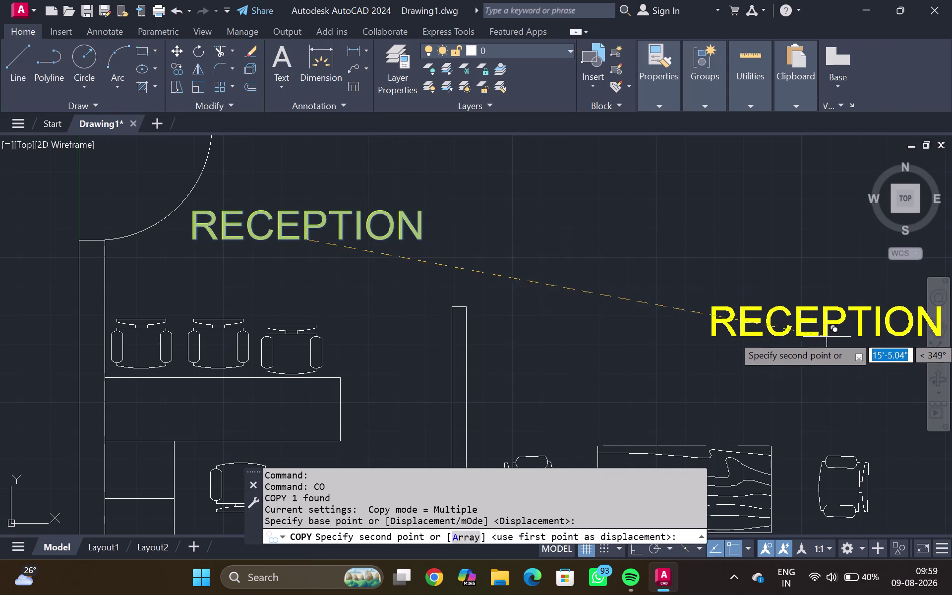
scroll(down, 3)
middle_drag(765, 329, 725, 324)
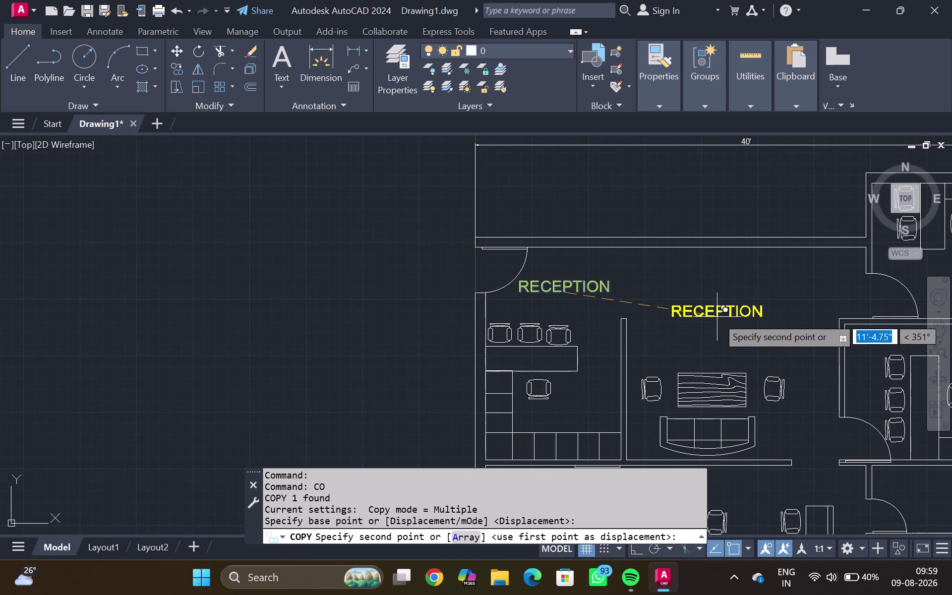
click(715, 314)
Place label copies in the top-right cabin and the right-side cabin.
scroll(down, 3)
middle_drag(894, 300, 893, 301)
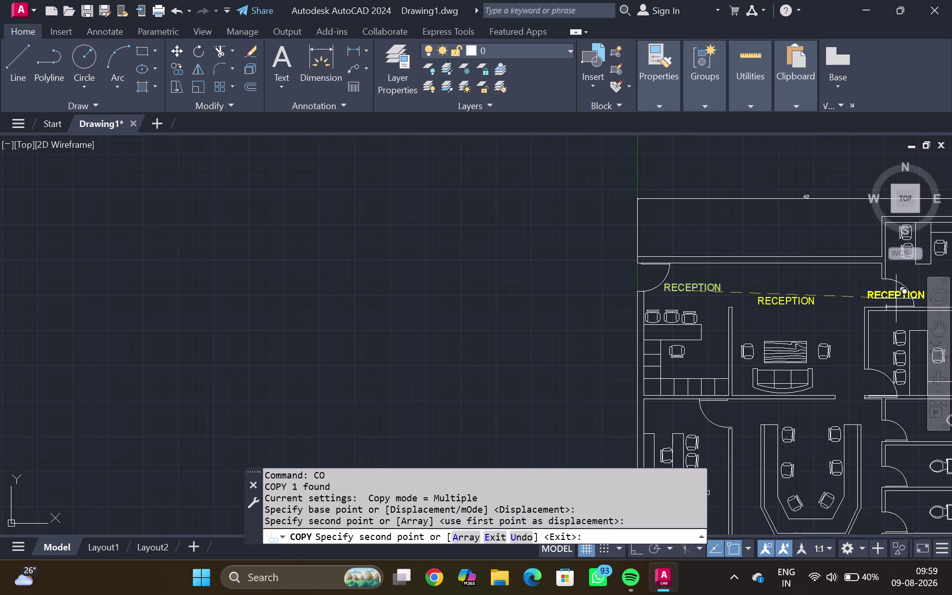
middle_drag(893, 301, 735, 322)
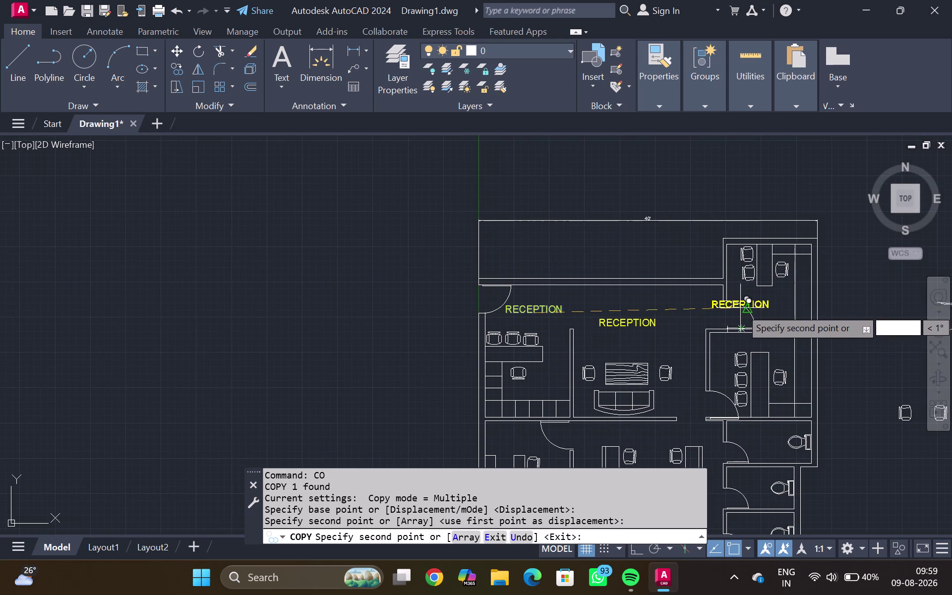
scroll(up, 3)
click(799, 290)
scroll(down, 3)
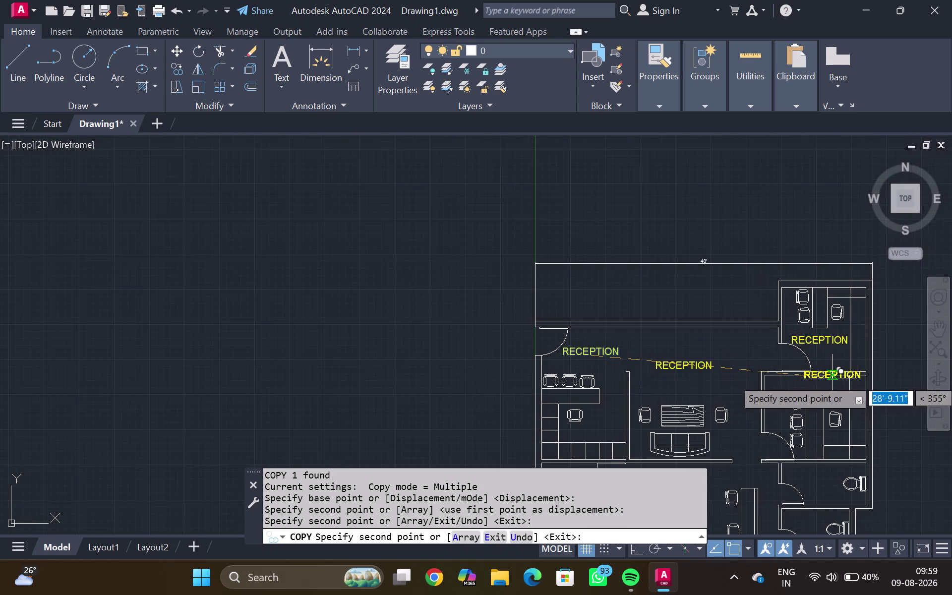
middle_drag(832, 378, 802, 296)
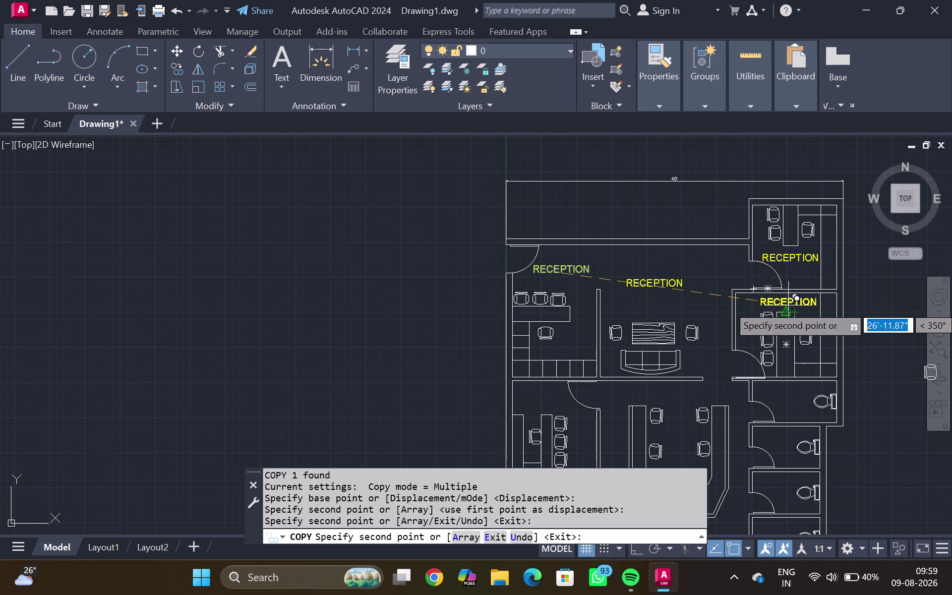
scroll(up, 3)
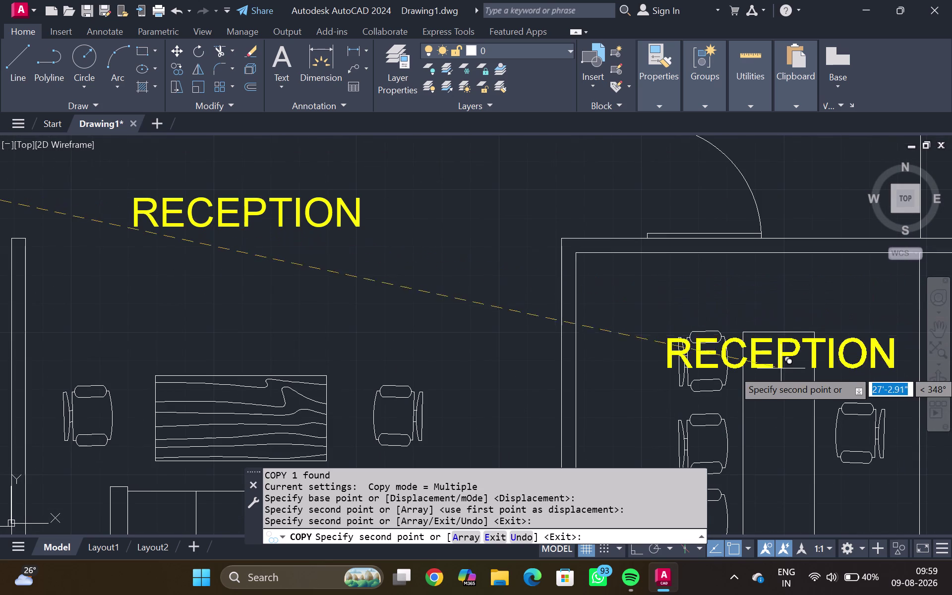
scroll(down, 3)
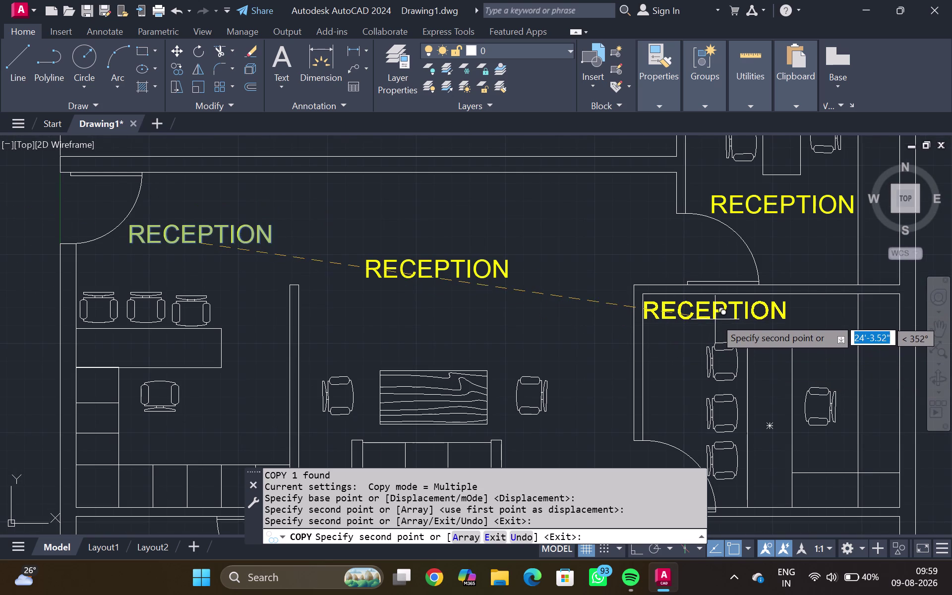
click(717, 317)
Place label copies in two washrooms and finish copying.
scroll(down, 3)
middle_drag(760, 410, 723, 281)
scroll(up, 3)
click(735, 355)
scroll(down, 3)
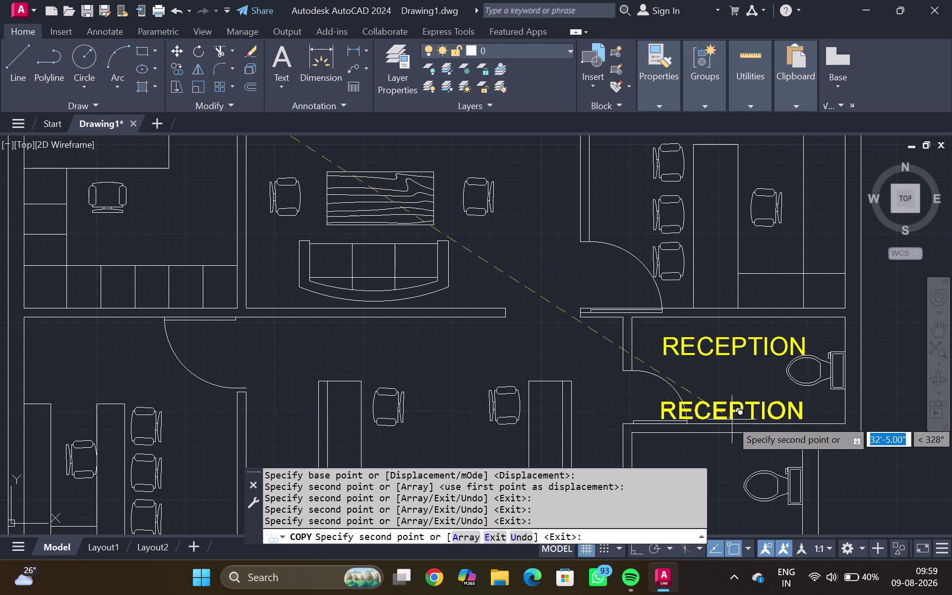
middle_drag(729, 402, 722, 313)
right_drag(729, 378, 725, 346)
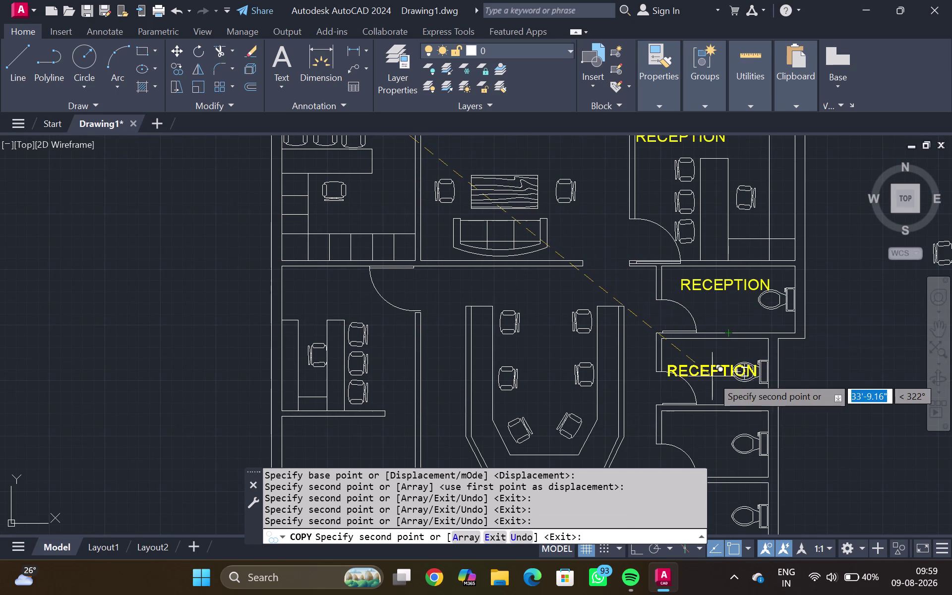
middle_click(703, 347)
click(713, 361)
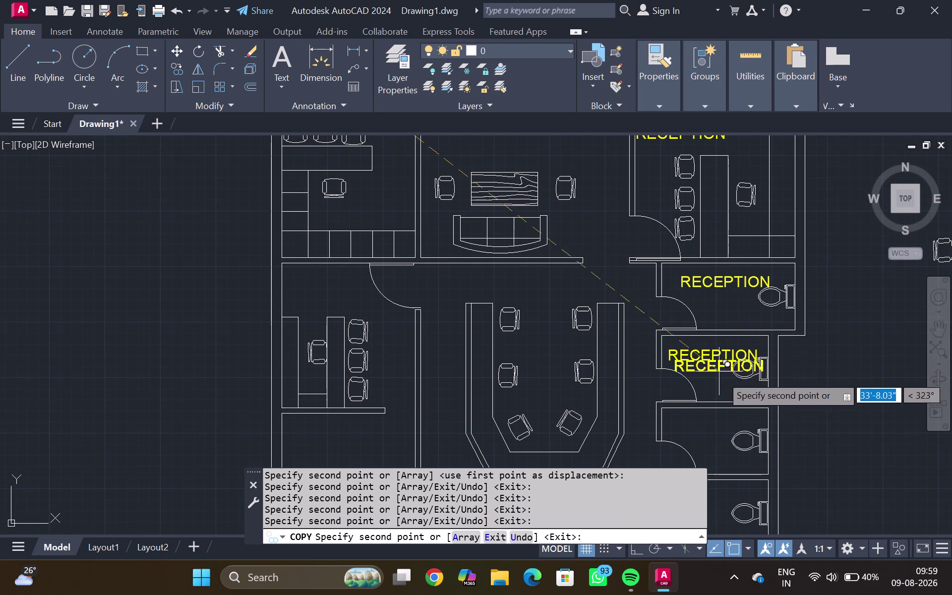
key(Escape)
scroll(down, 3)
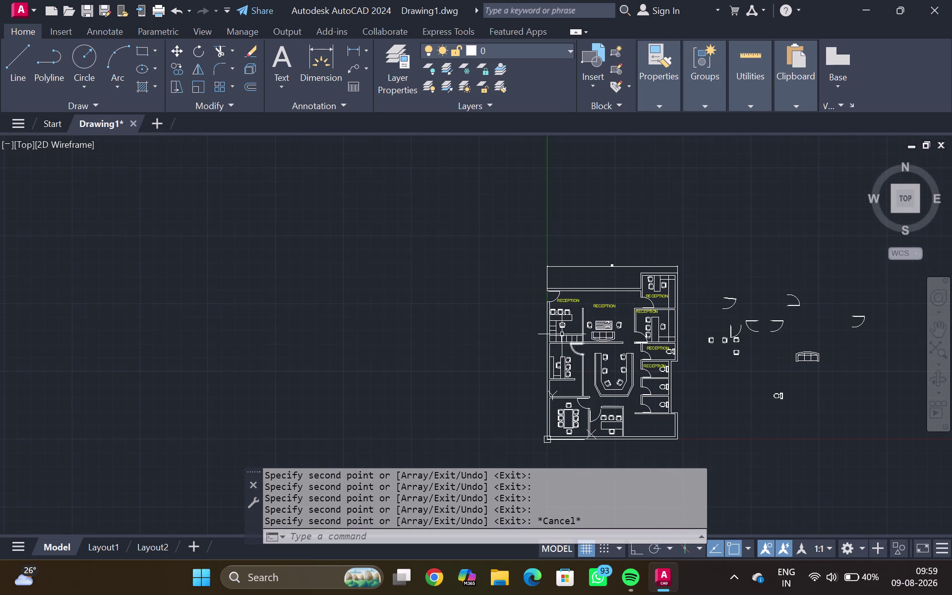
scroll(up, 3)
double_click(602, 310)
Open the copied central-lounge label for editing and erase its RECEPTION wording.
double_click(602, 299)
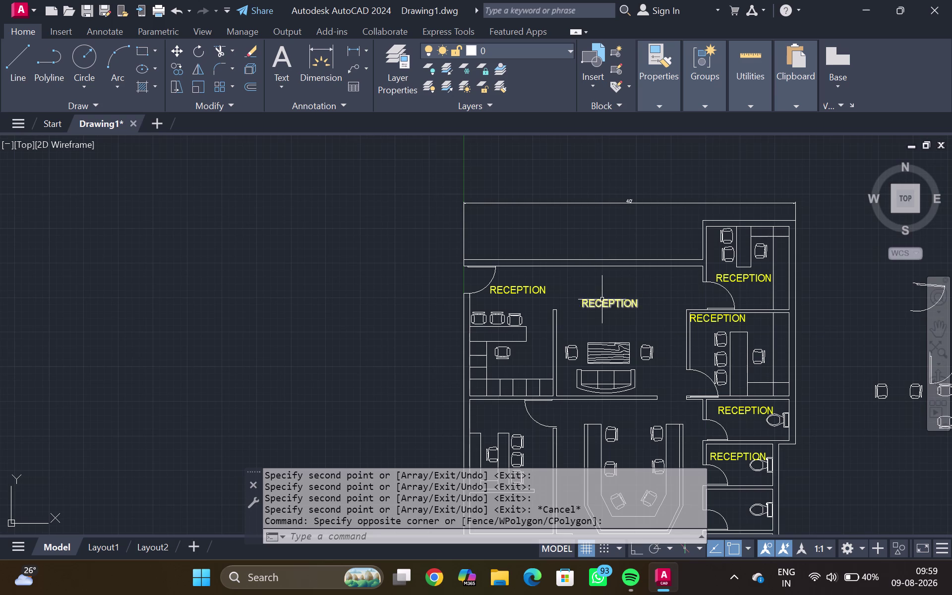
click(643, 302)
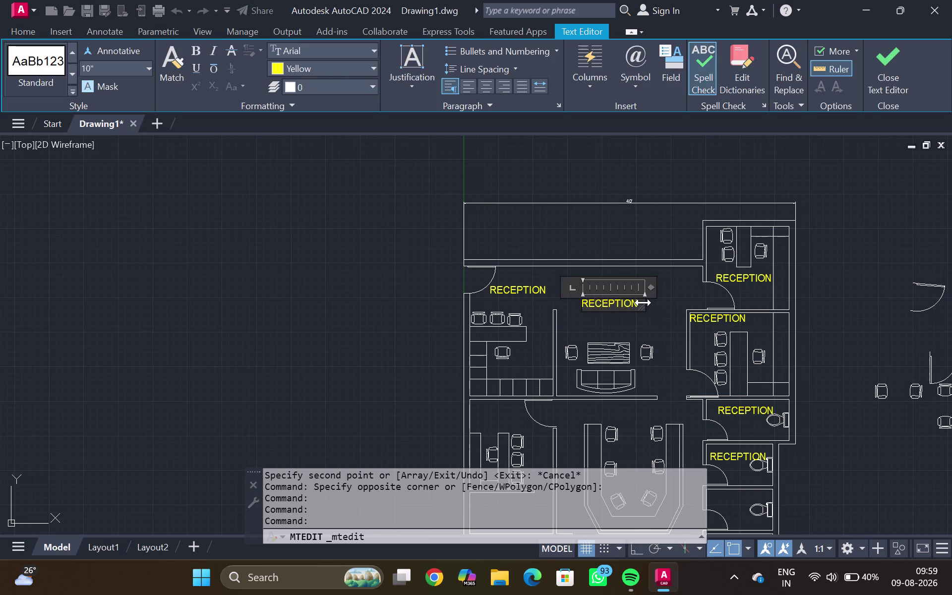
click(639, 306)
drag(640, 306, 658, 306)
click(658, 307)
click(643, 301)
key(BackSpace)
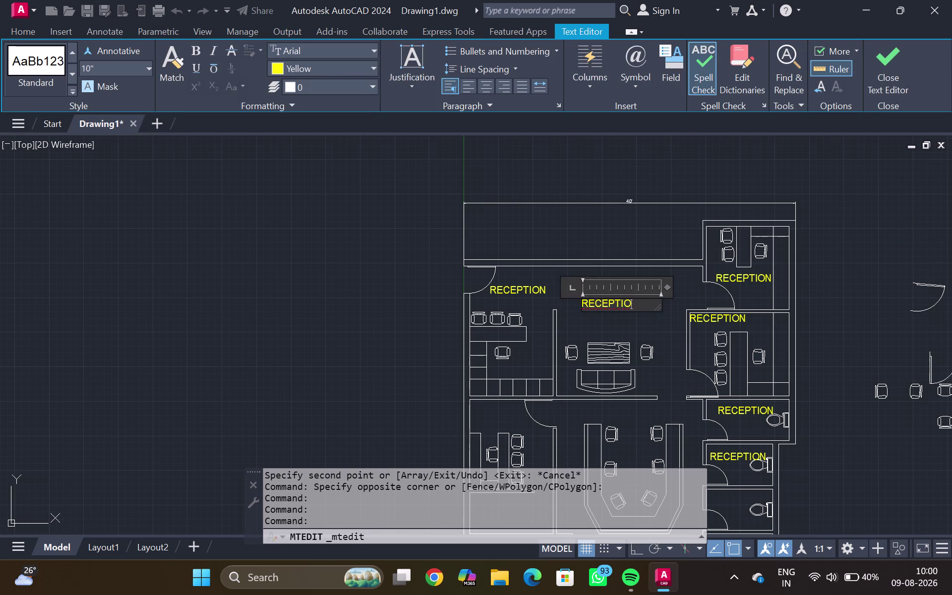
key(BackSpace)
key(BackSpace)
key(BackSpace)
key(BackSpace)
key(BackSpace)
key(BackSpace)
key(BackSpace)
key(BackSpace)
key(BackSpace)
key(BackSpace)
Type WAITING AREA as the label text and close the Text Editor.
text(WAITIN)
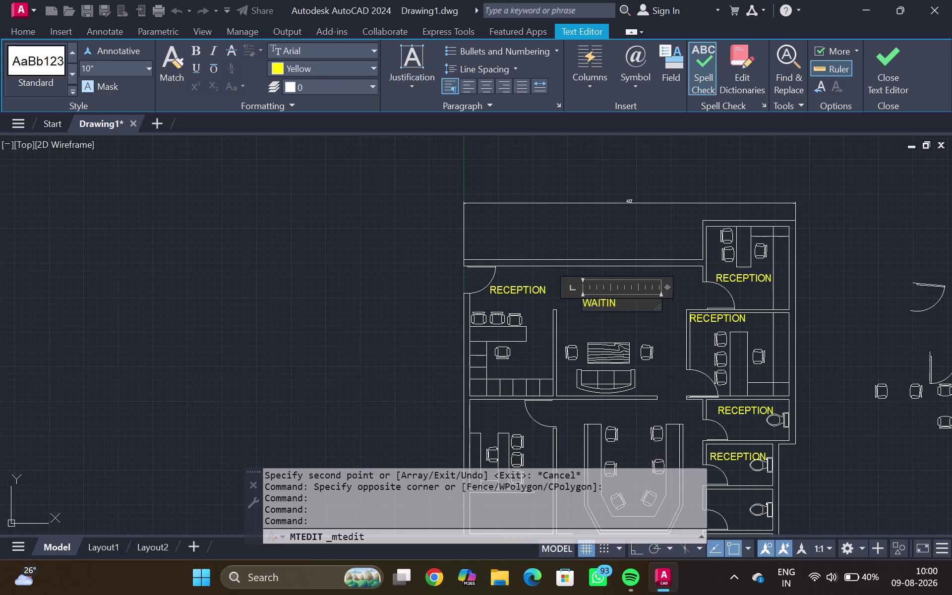
text(G)
key(space)
text(ARE)
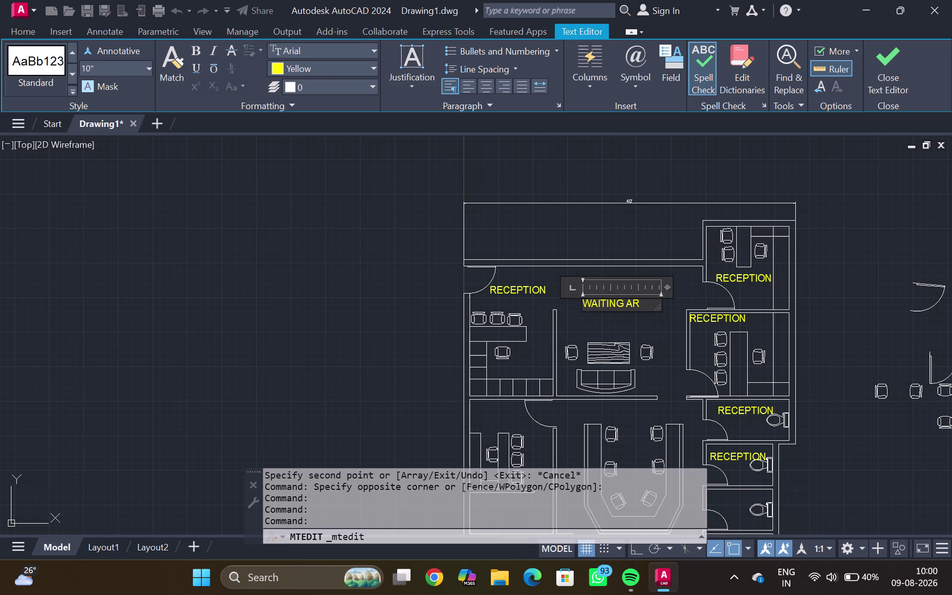
key(a)
key(Return)
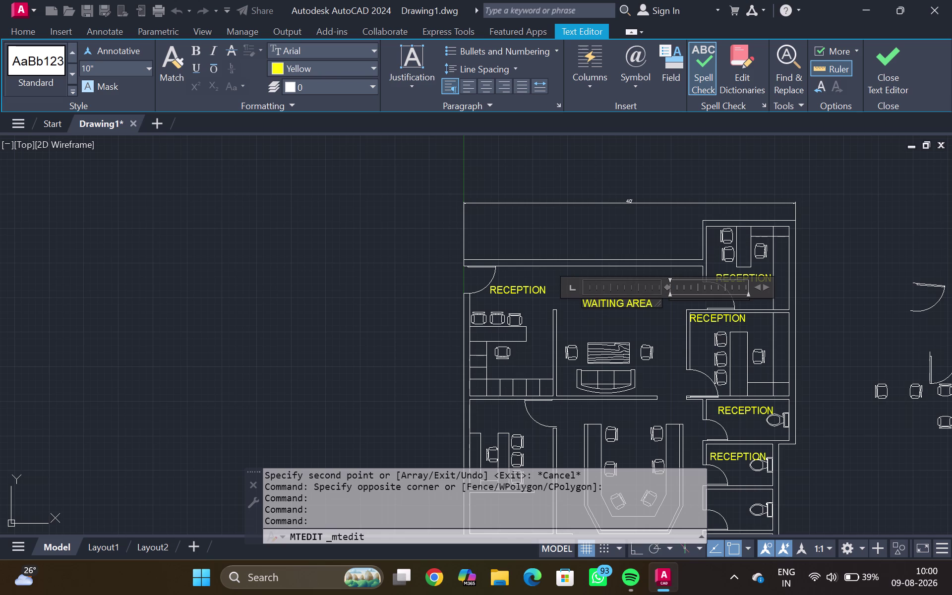
key(Return)
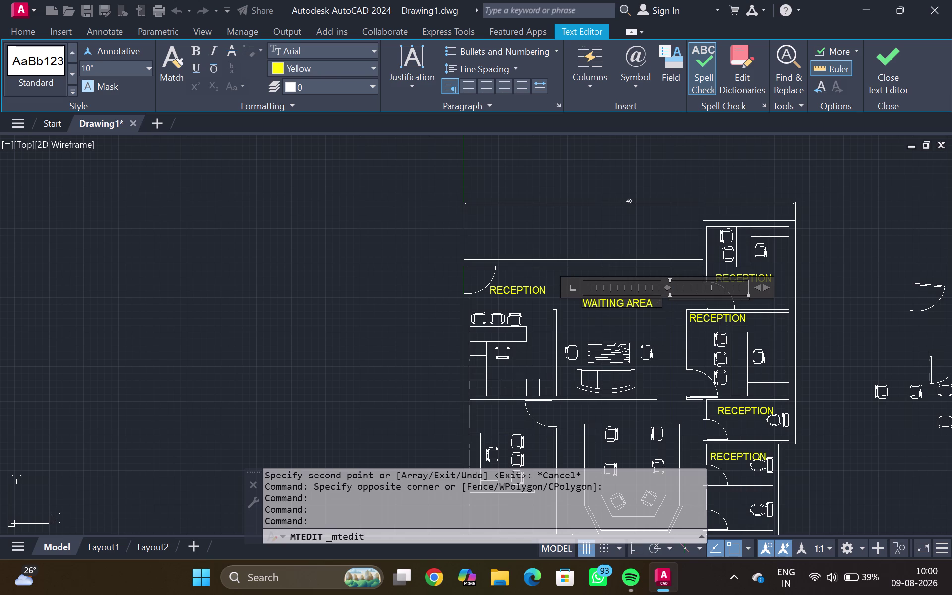
click(658, 299)
click(656, 304)
key(Escape)
click(627, 215)
click(647, 323)
double_click(643, 305)
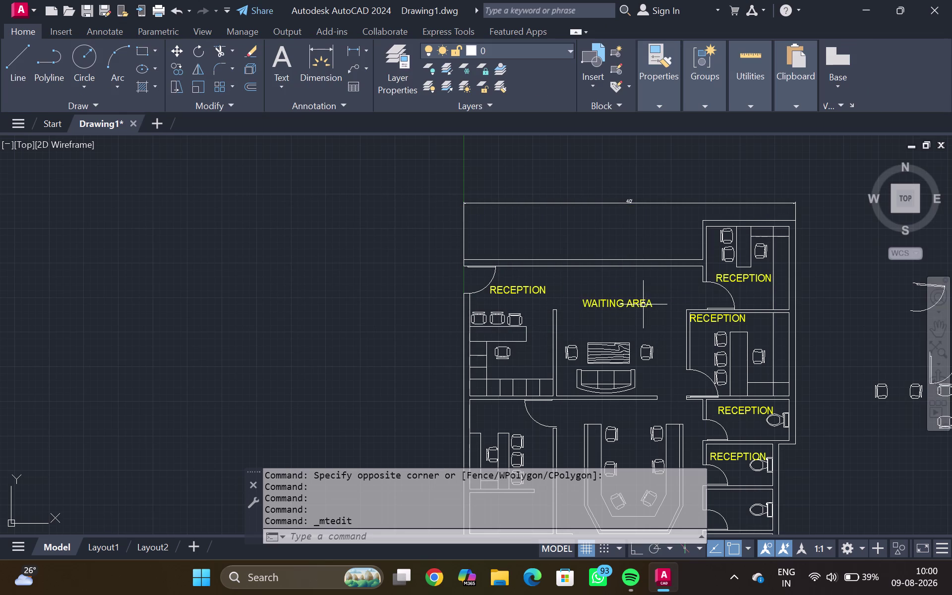
triple_click(631, 306)
click(630, 304)
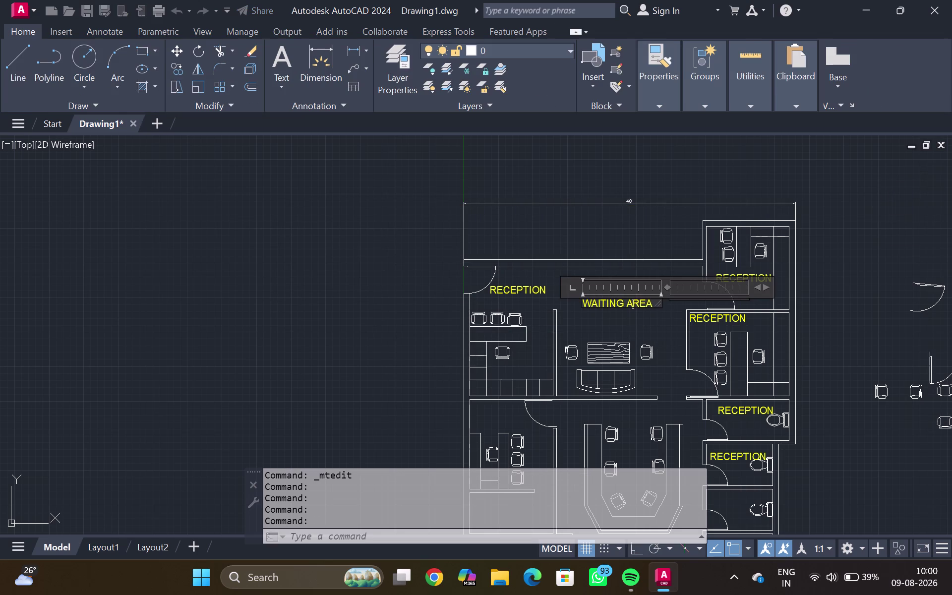
click(653, 302)
click(657, 304)
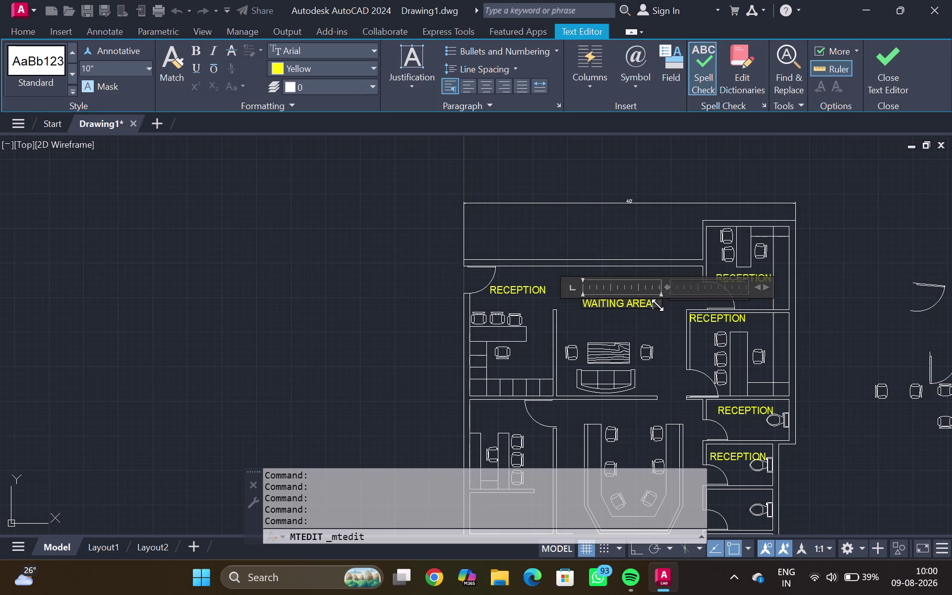
key(Return)
key(Return)
key(Return)
key(Return)
key(Return)
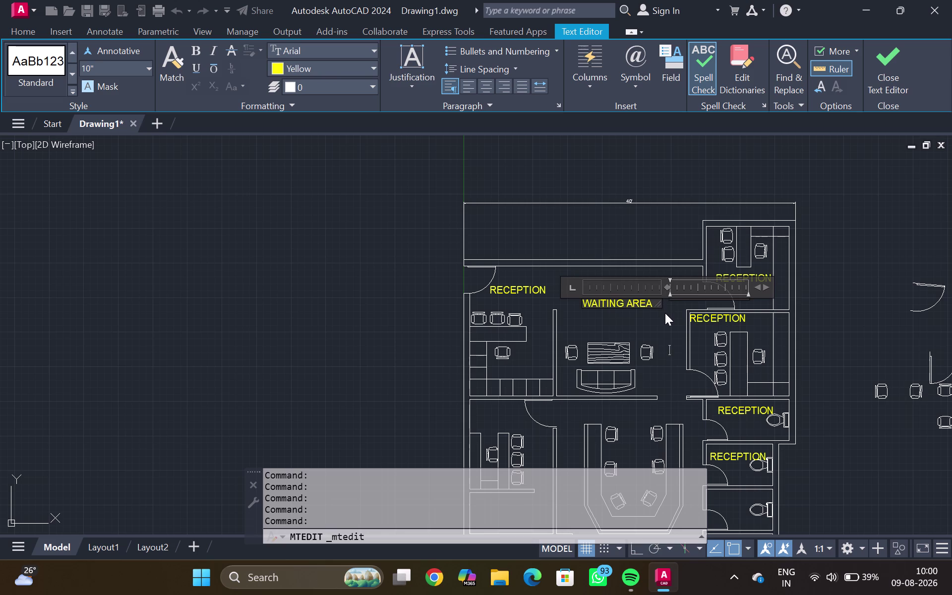
key(Return)
key(Return)
key(Return)
drag(757, 288, 651, 298)
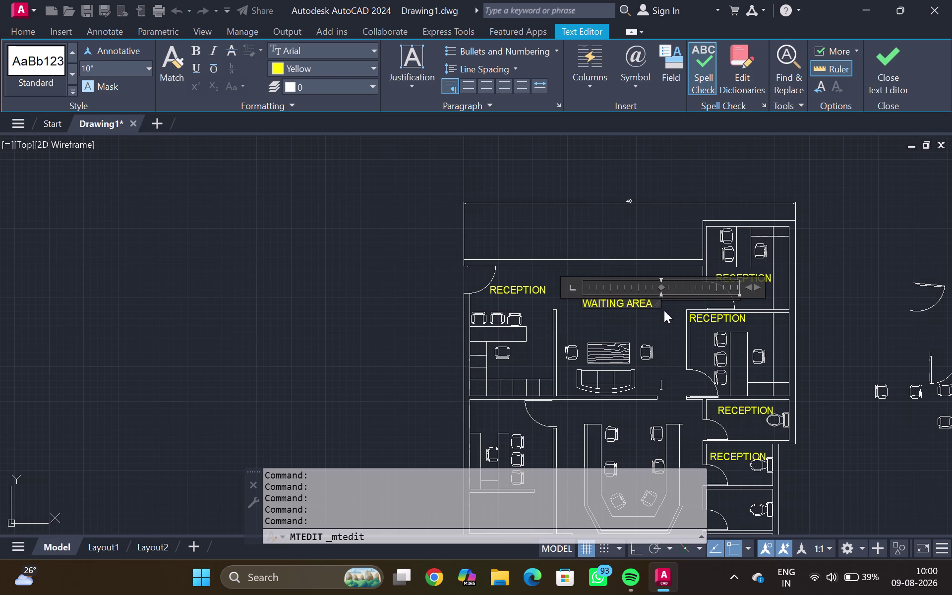
key(BackSpace)
key(BackSpace)
key(BackSpace)
key(BackSpace)
key(BackSpace)
key(BackSpace)
key(BackSpace)
key(BackSpace)
key(BackSpace)
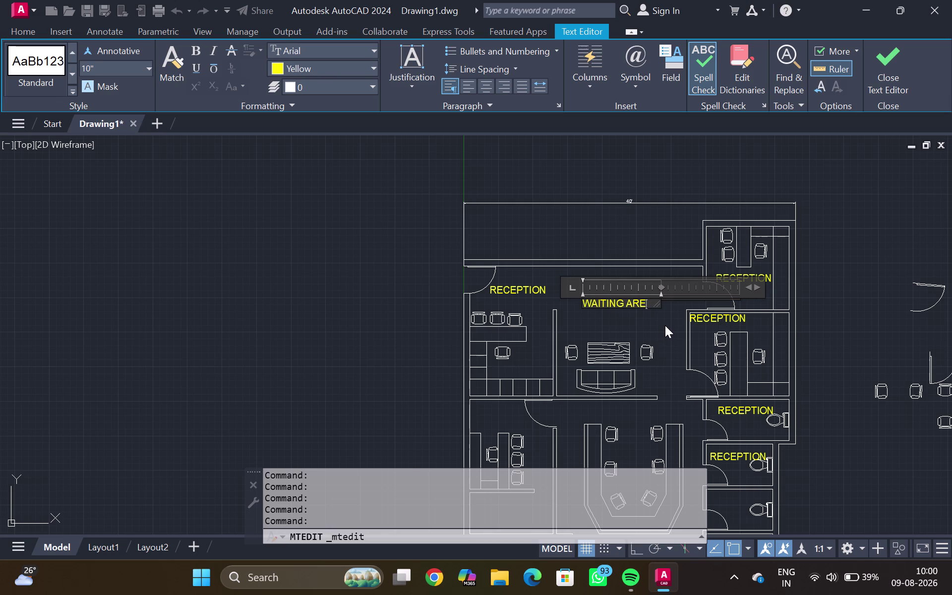
key(a)
key(Return)
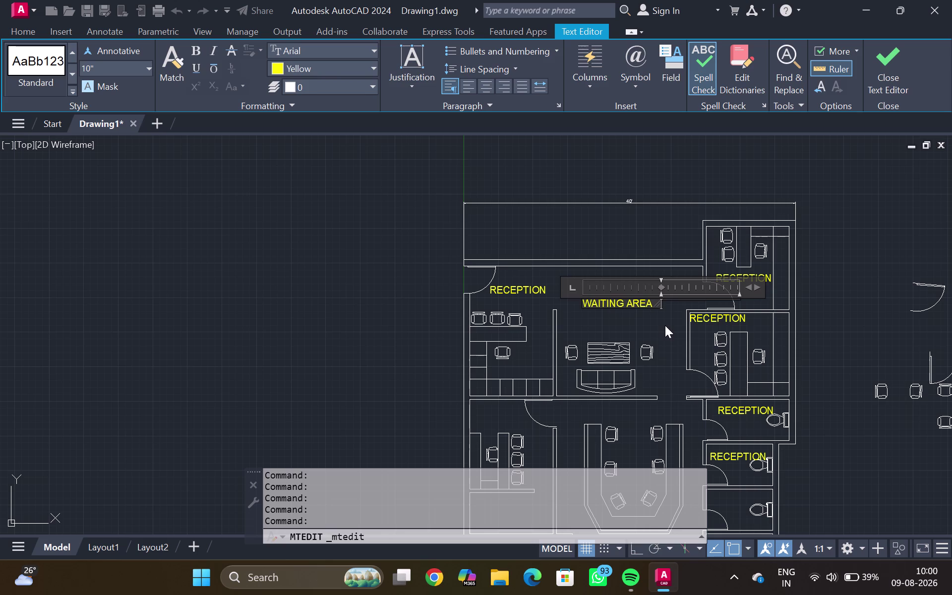
key(Escape)
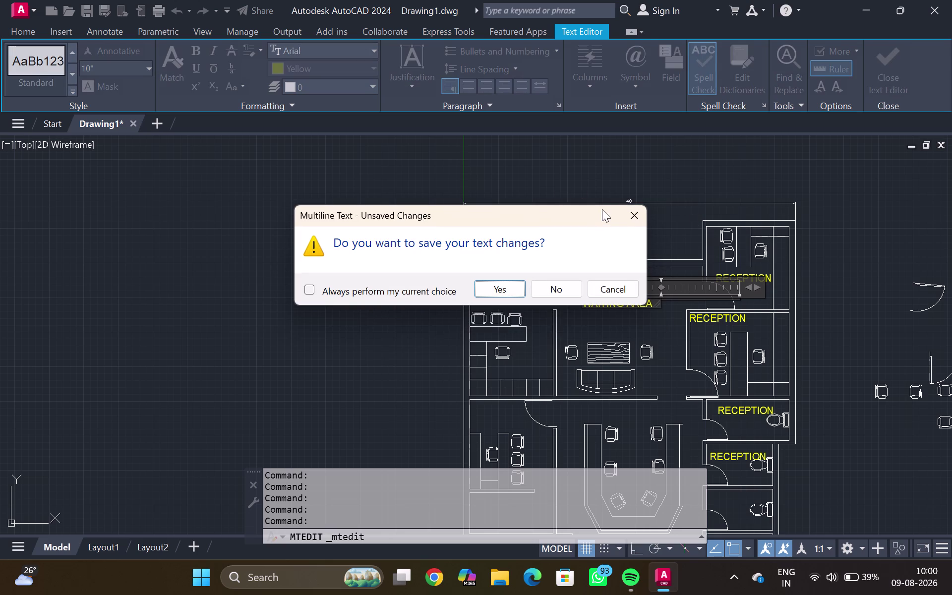
click(629, 218)
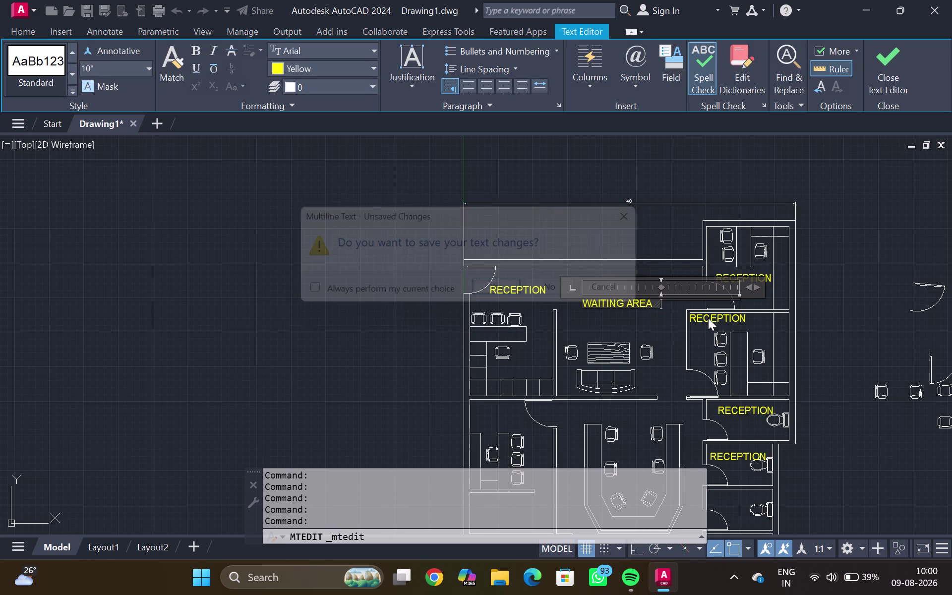
key(BackSpace)
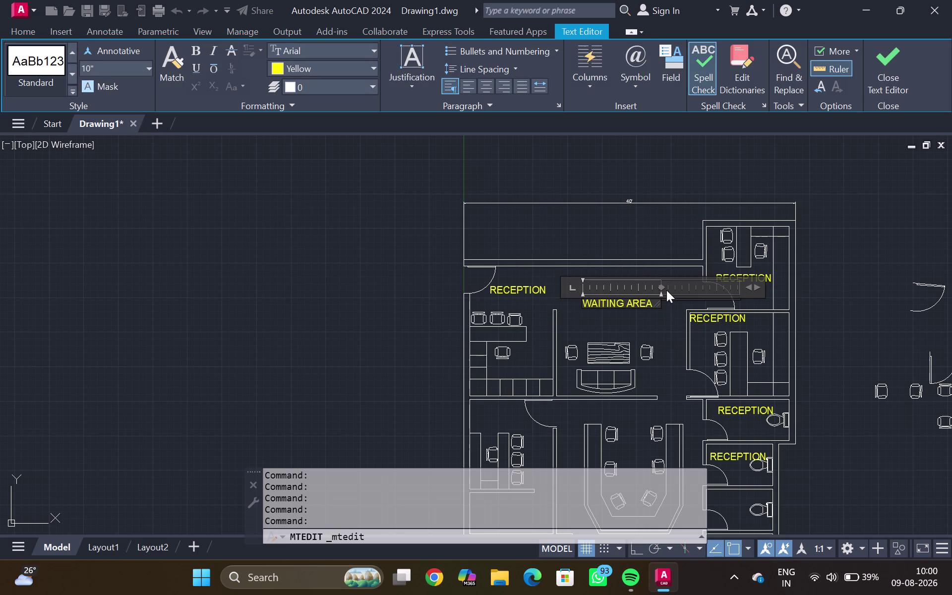
drag(666, 286, 661, 290)
key(BackSpace)
key(BackSpace)
key(BackSpace)
key(BackSpace)
key(BackSpace)
key(BackSpace)
key(BackSpace)
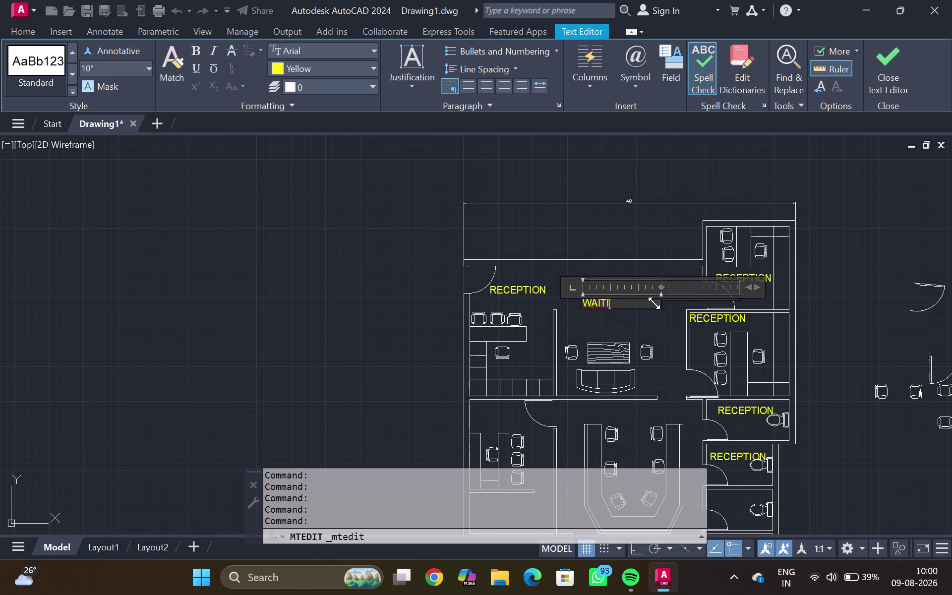
key(BackSpace)
key(BackSpace)
key(BackSpace)
key(BackSpace)
key(BackSpace)
key(BackSpace)
key(ctrl+z)
key(ctrl+z)
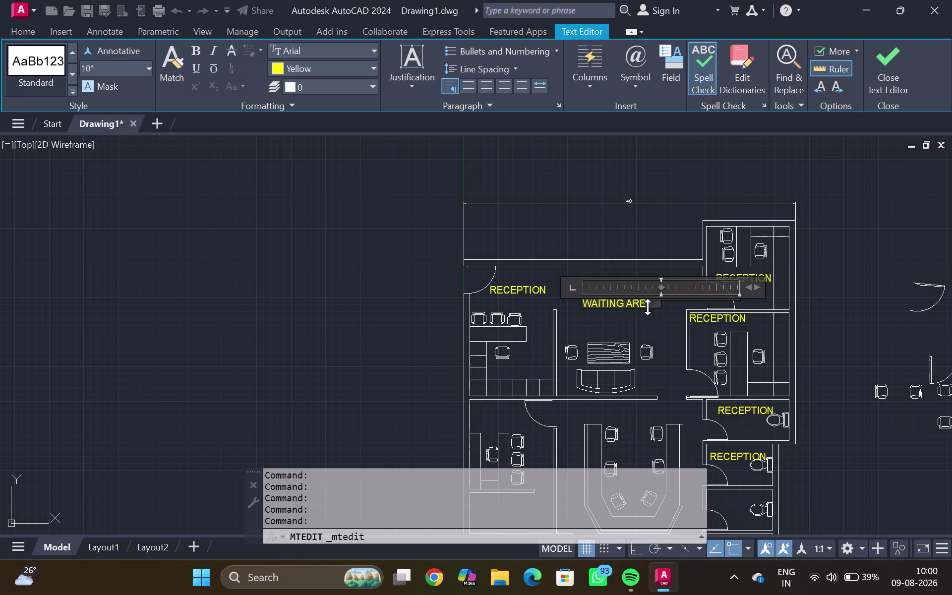
key(ctrl+z)
key(ctrl+z)
key(ctrl+z)
key(ctrl+z)
key(ctrl+z)
key(ctrl+z)
key(ctrl+z)
key(ctrl+z)
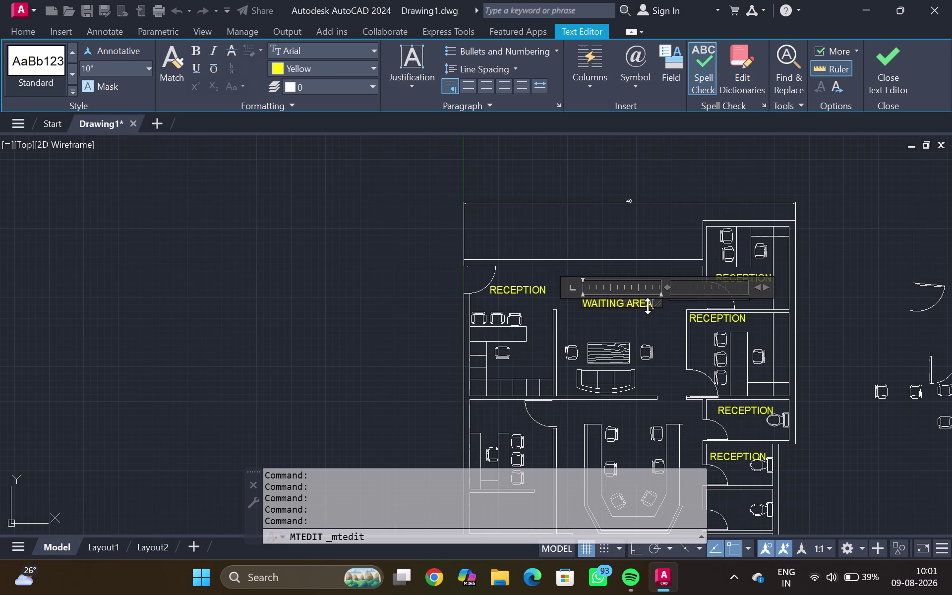
key(ctrl+z)
key(ctrl+z)
key(ctrl+z)
key(ctrl+z)
key(ctrl+z)
key(ctrl+z)
key(ctrl+z)
key(ctrl+z)
key(ctrl+z)
key(ctrl+z)
key(Escape)
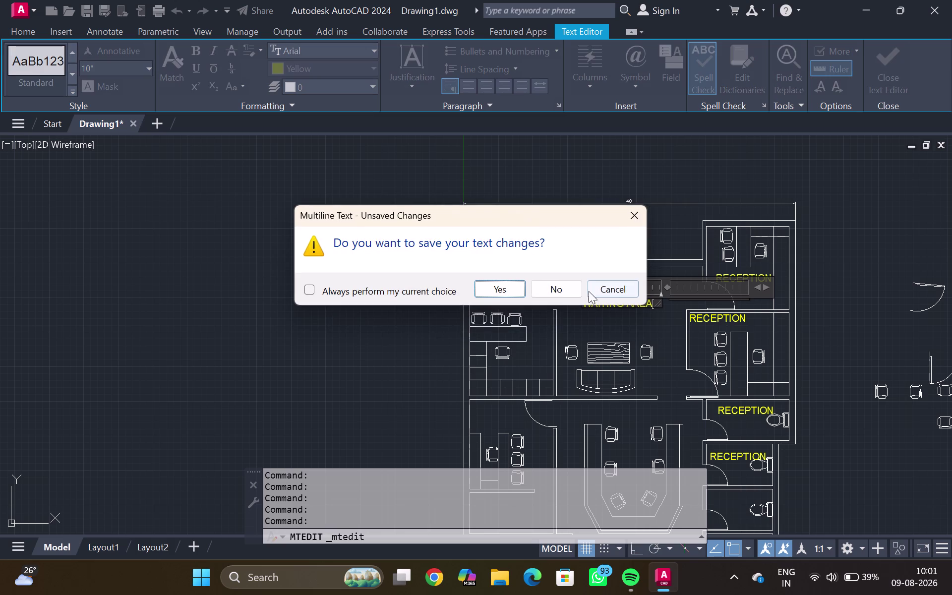
click(566, 291)
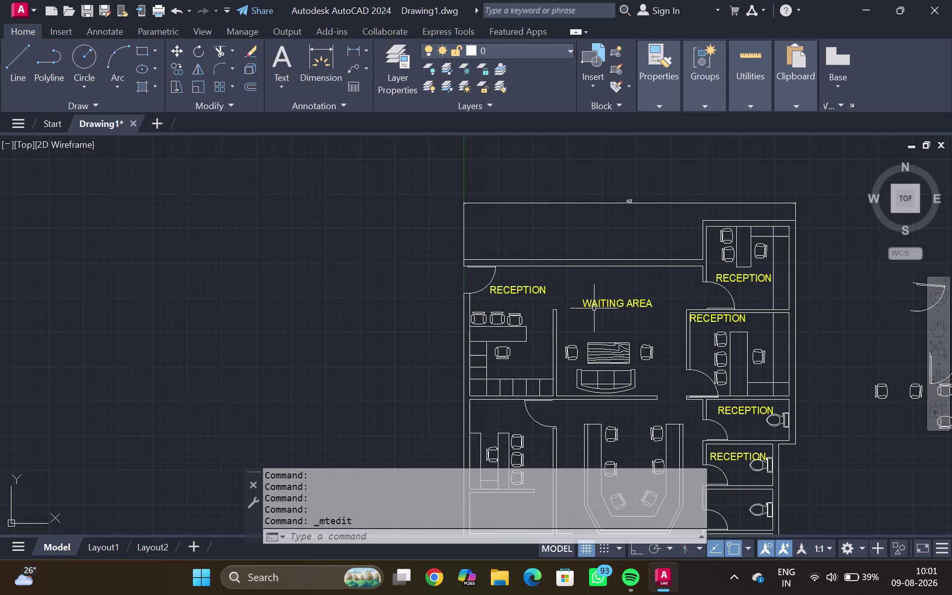
Undo the label edits, the label copy and both placed RECEPTION labels.
key(ctrl+z)
key(ctrl+z)
key(ctrl+z)
key(ctrl+z)
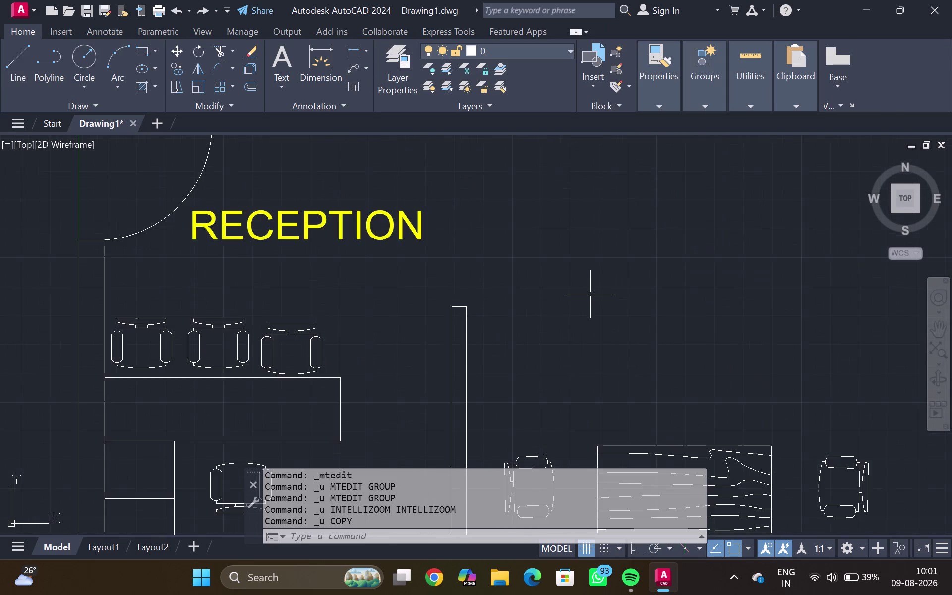
key(ctrl+z)
key(ctrl+z)
Bring the entrance area into view and start a new multiline text label.
scroll(down, 3)
middle_drag(407, 310, 437, 320)
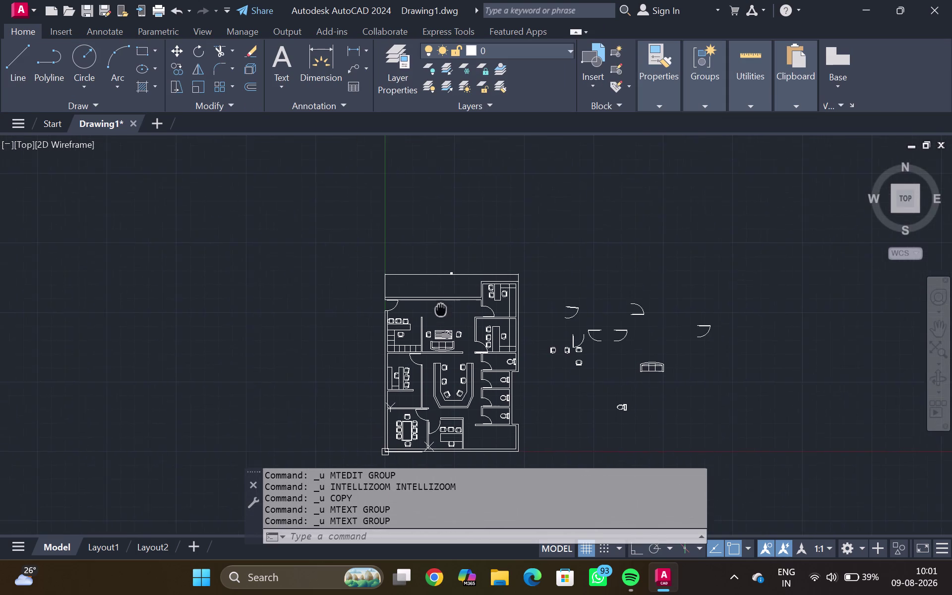
middle_drag(437, 320, 432, 324)
scroll(up, 3)
middle_click(371, 301)
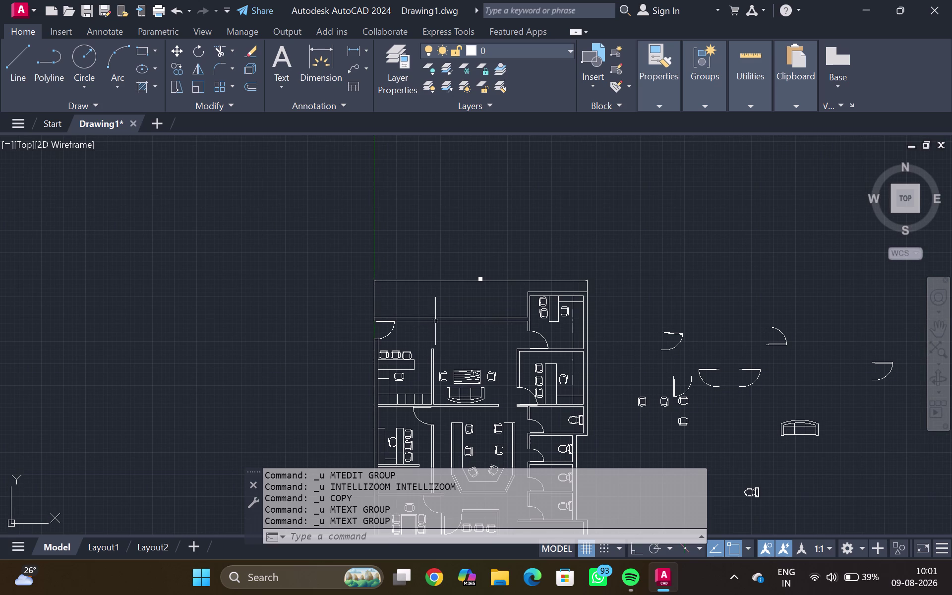
scroll(up, 3)
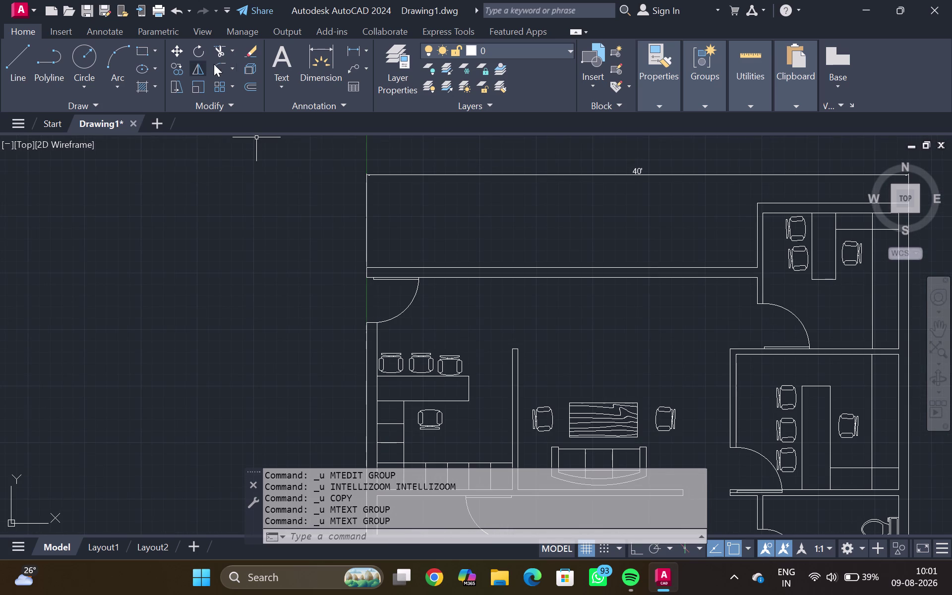
click(272, 56)
Draw a text box by the reception entrance and type RECEPTION.
scroll(up, 3)
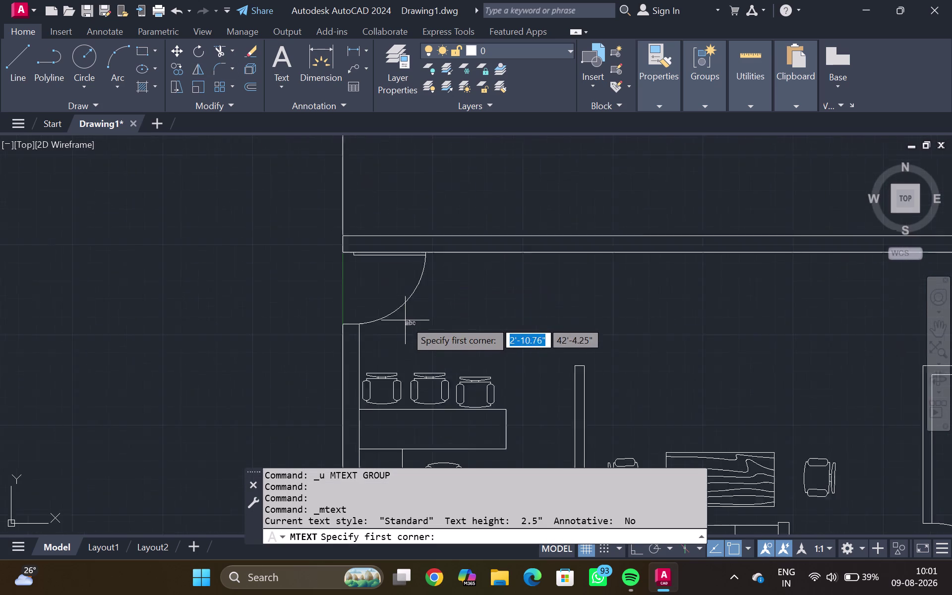
scroll(up, 3)
click(413, 294)
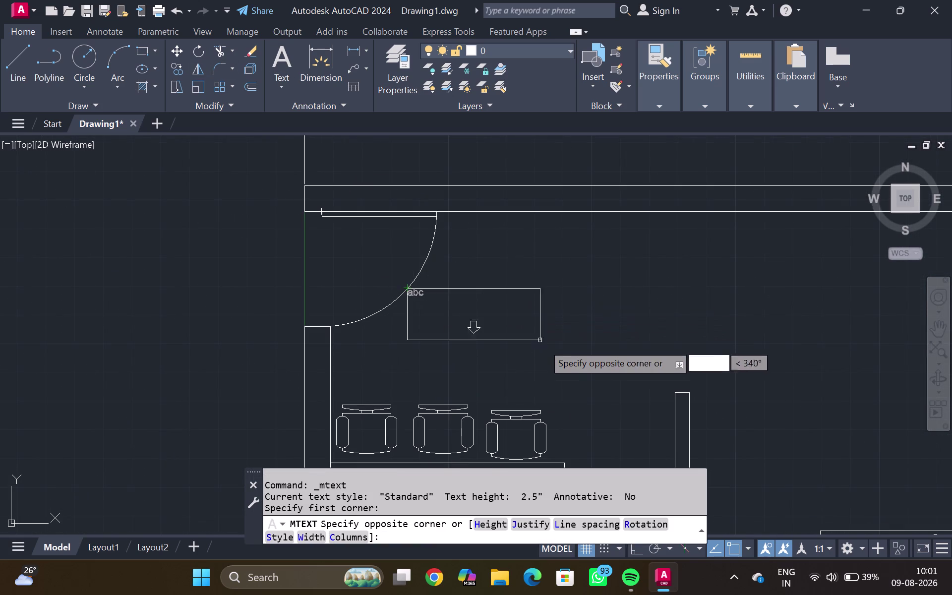
click(649, 395)
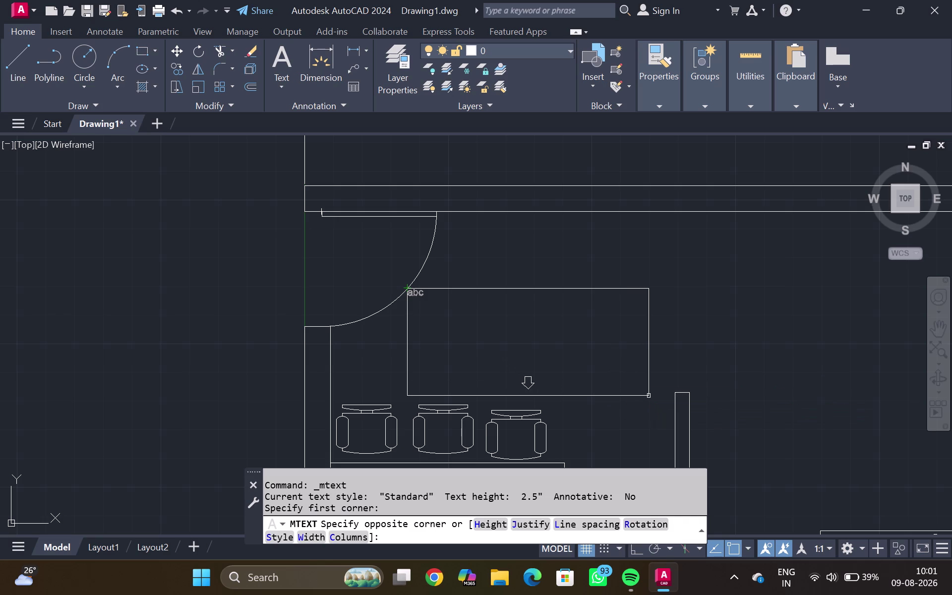
text(R)
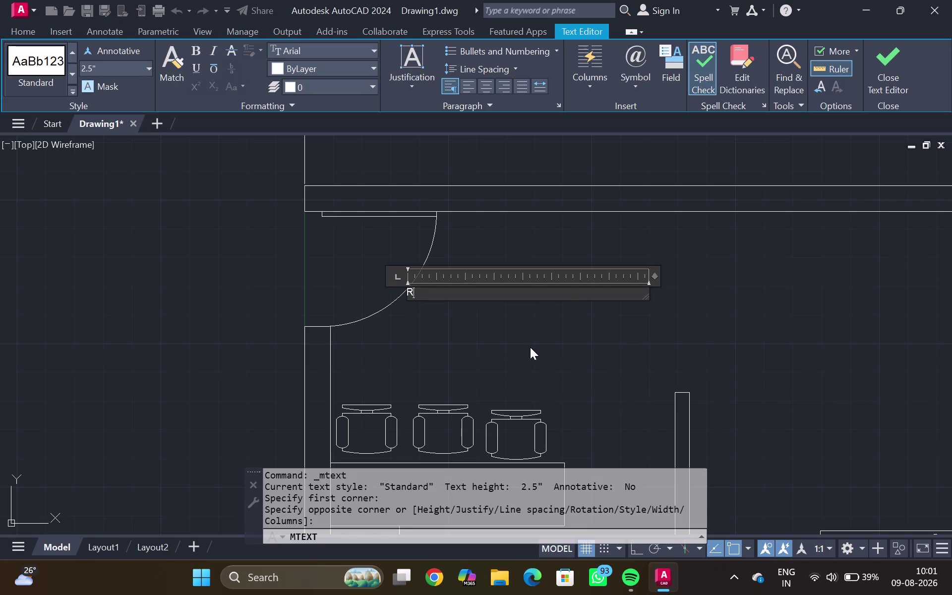
text(E)
text(CEPTI)
text(ON)
Make the RECEPTION text green.
drag(496, 292, 434, 303)
drag(435, 303, 331, 338)
drag(295, 61, 277, 67)
click(277, 66)
drag(273, 62, 275, 70)
click(275, 70)
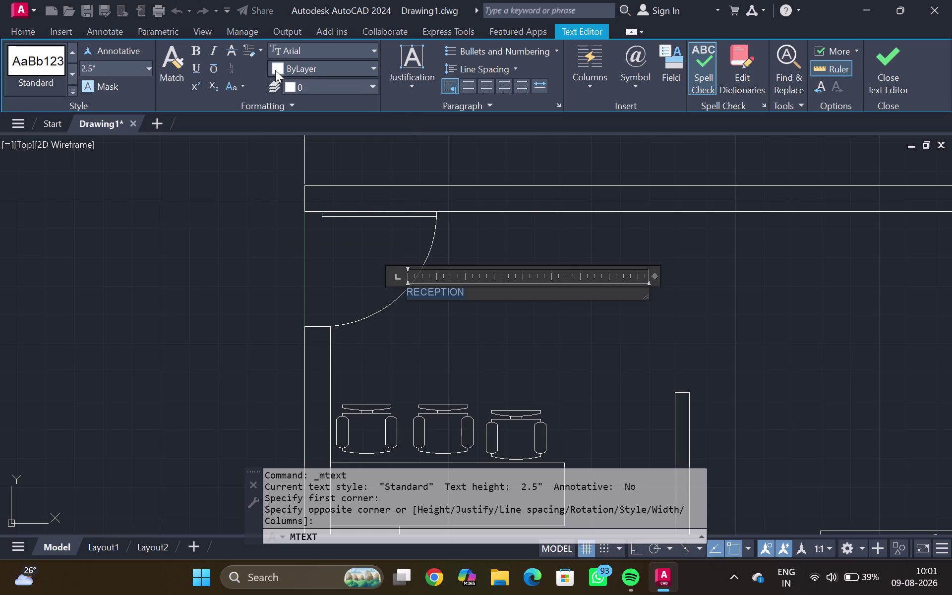
click(275, 70)
click(303, 210)
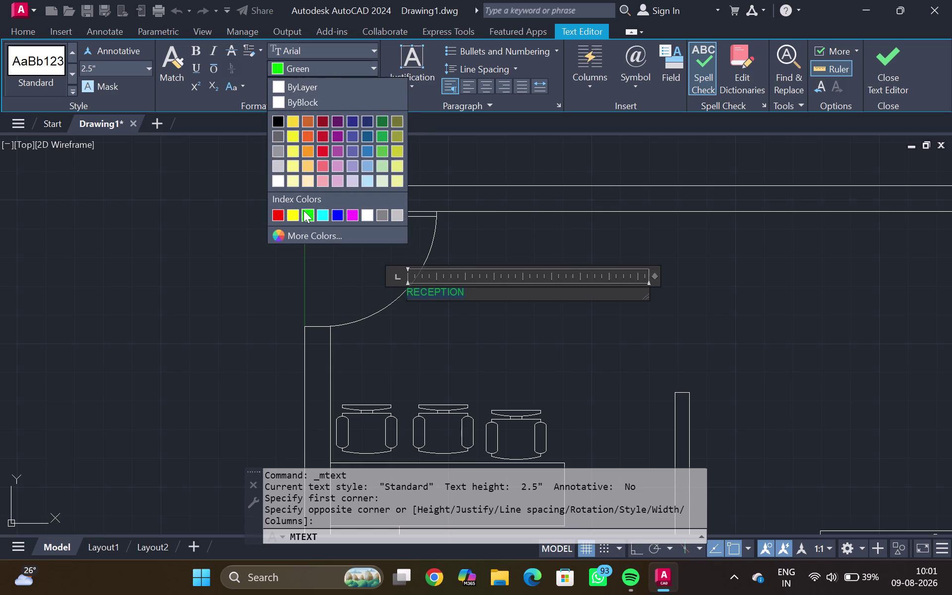
Set the RECEPTION text height to 10 inches and close the editor.
drag(120, 66, 40, 79)
key(BackSpace)
text(1)
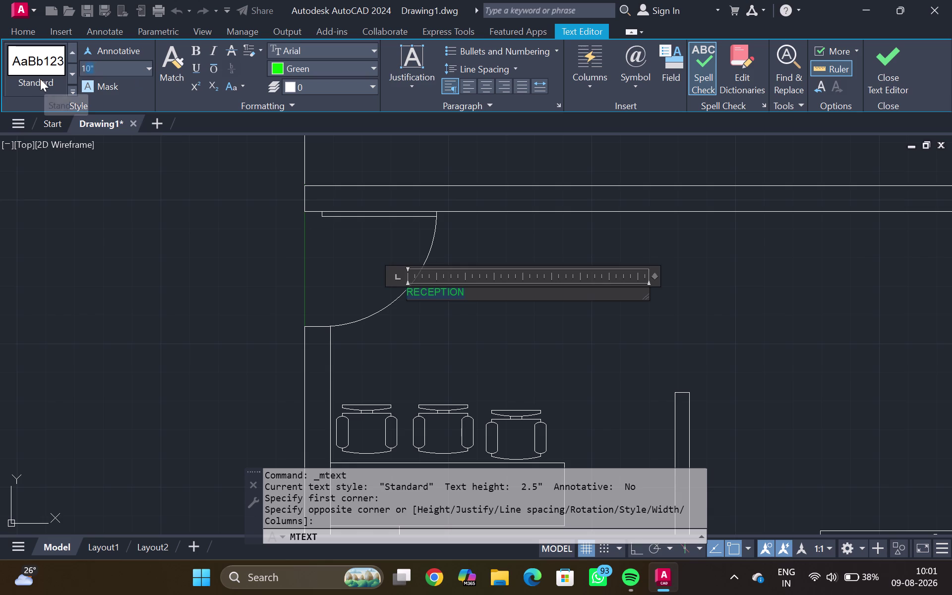
text(0")
key(Return)
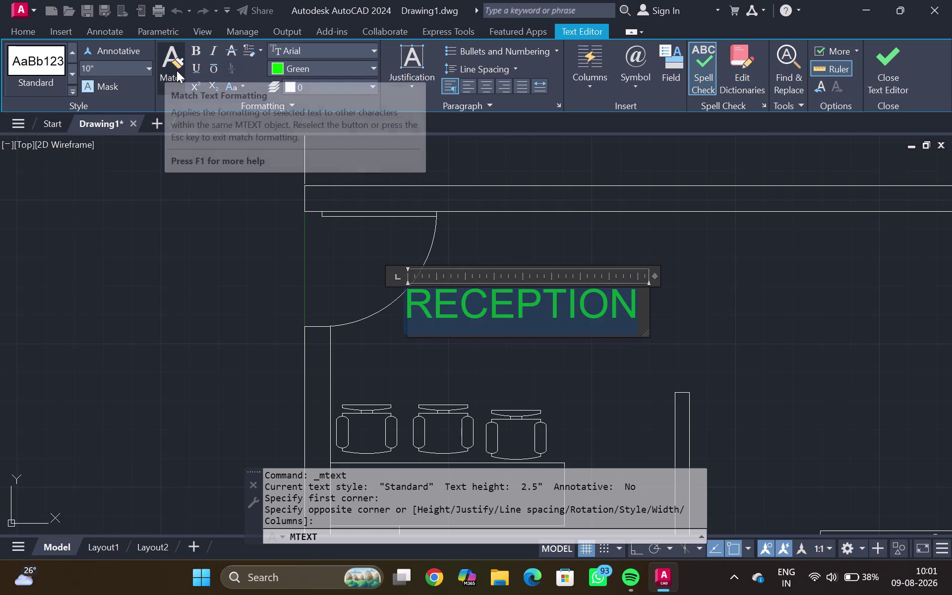
click(469, 410)
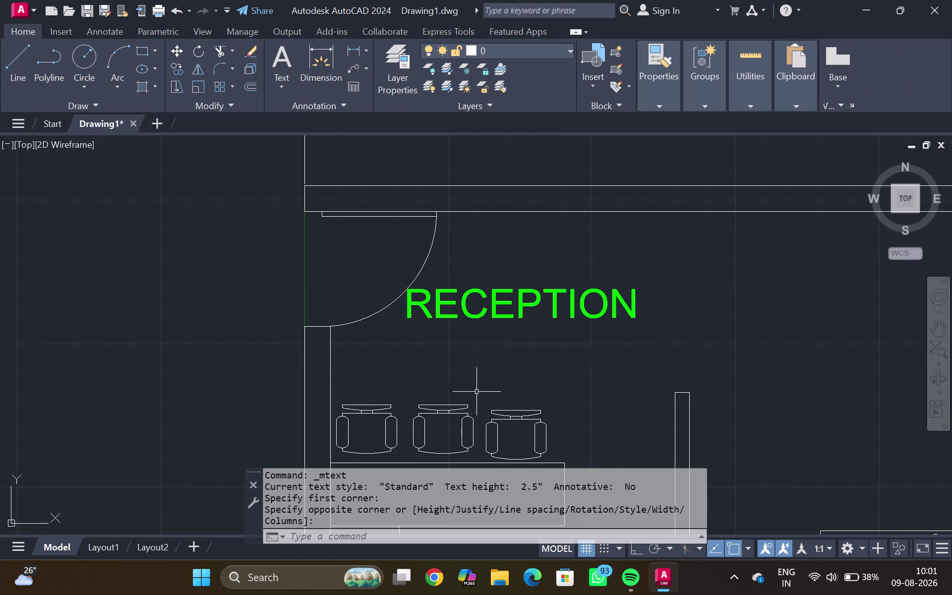
Start multiline text and draw its box inside the waiting area.
scroll(down, 3)
middle_drag(700, 337, 559, 329)
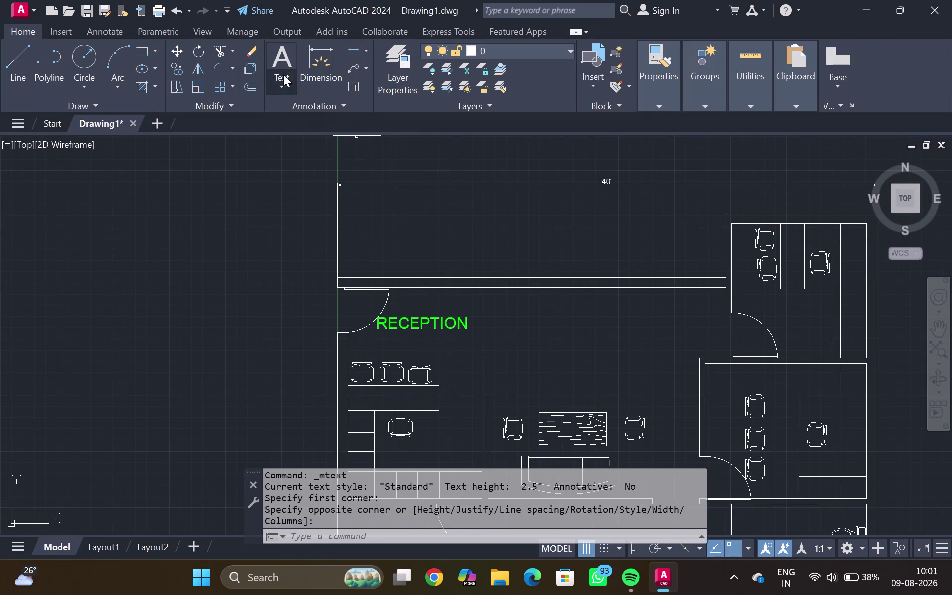
click(279, 55)
click(516, 323)
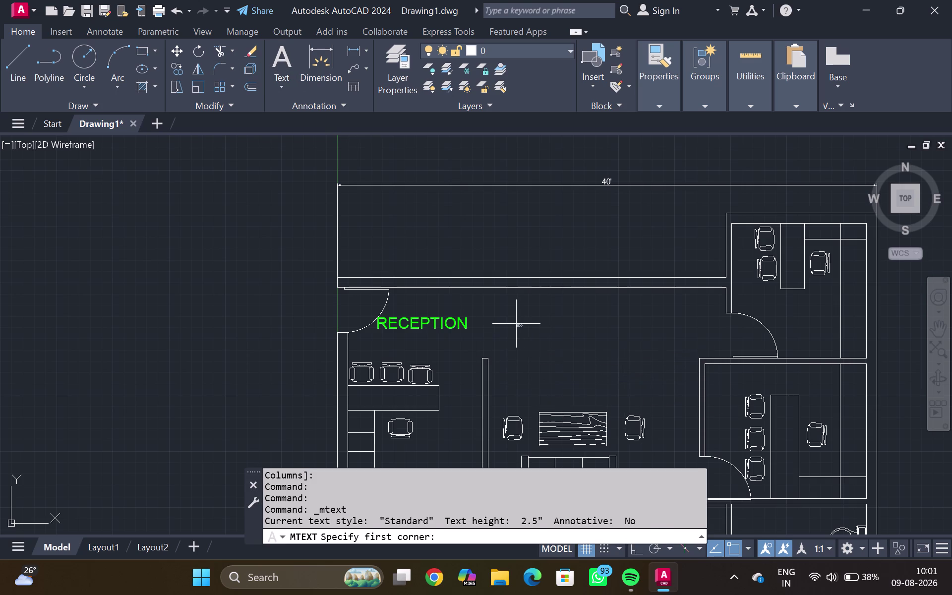
click(672, 380)
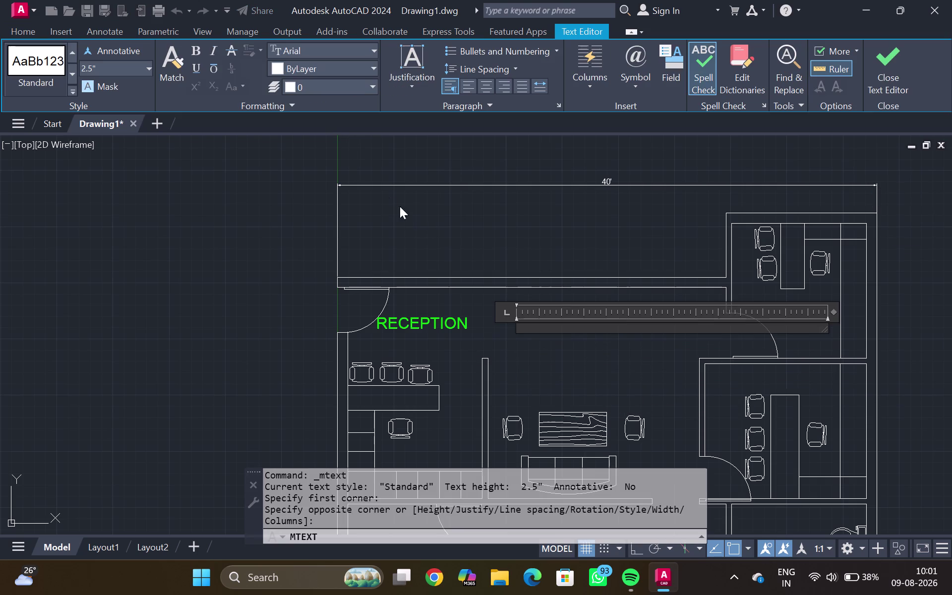
Set the new label's colour to Green and text height to 10 inches.
click(297, 61)
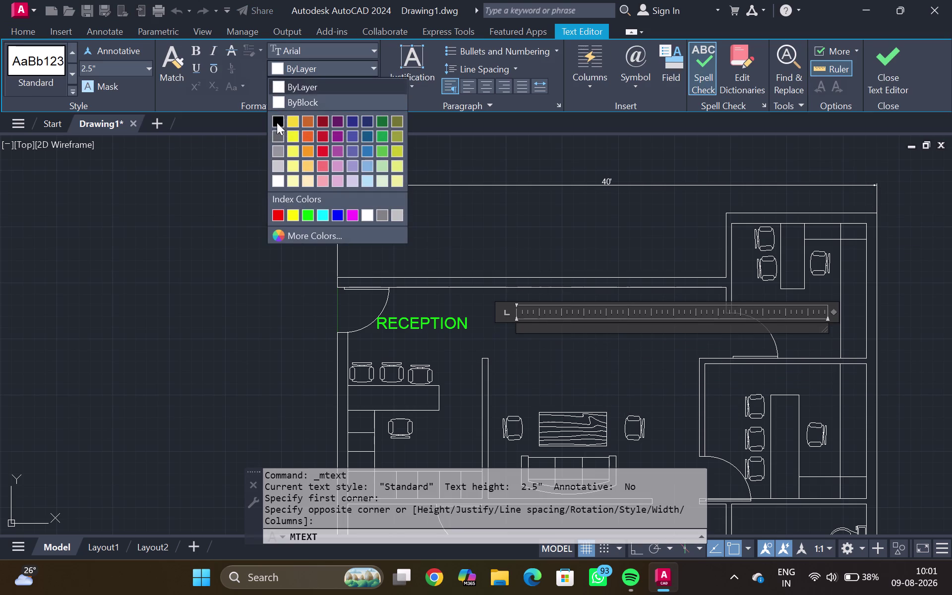
click(305, 210)
drag(104, 65, 51, 72)
key(BackSpace)
key(1)
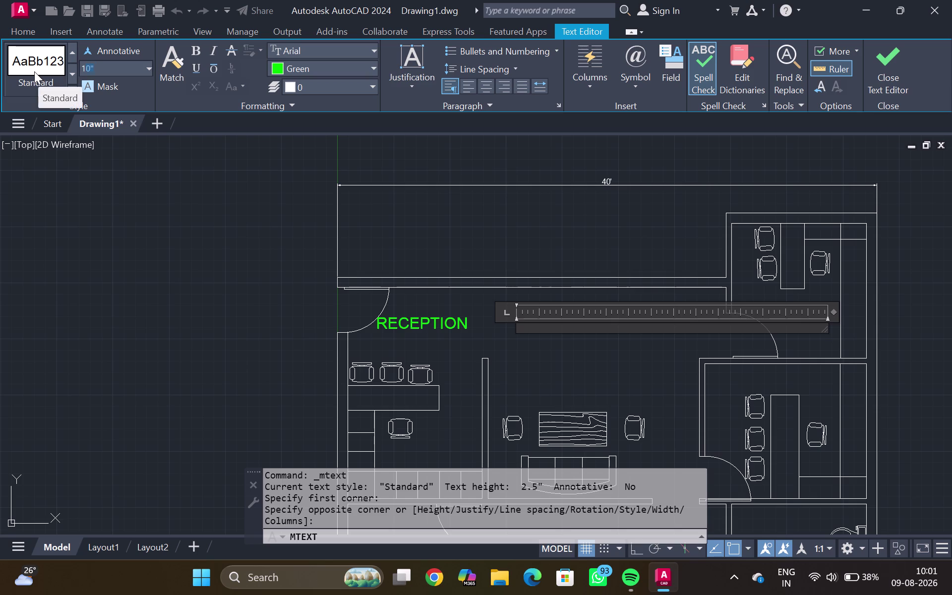
text(0")
key(Return)
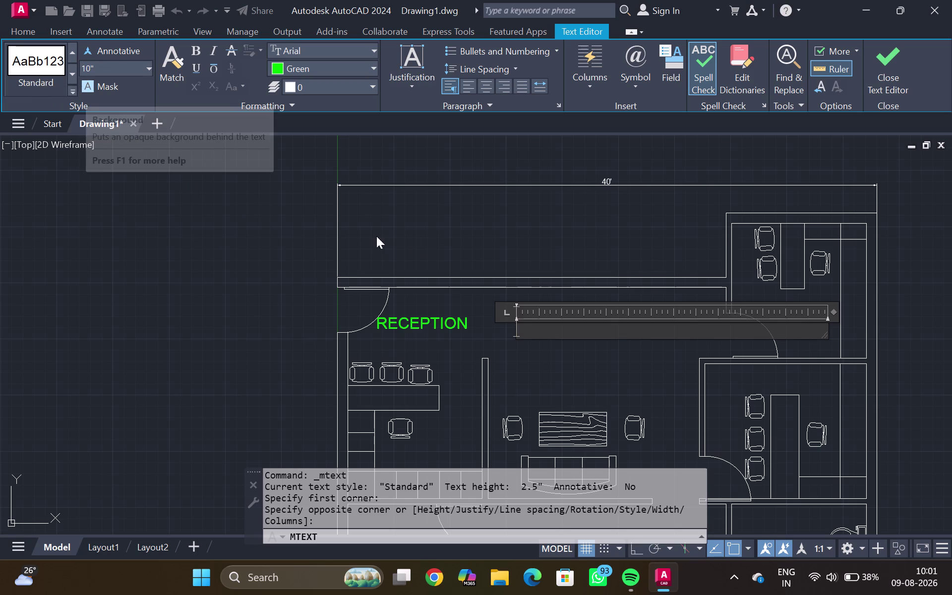
Type WAITING AREA as the first line of the label.
text(W)
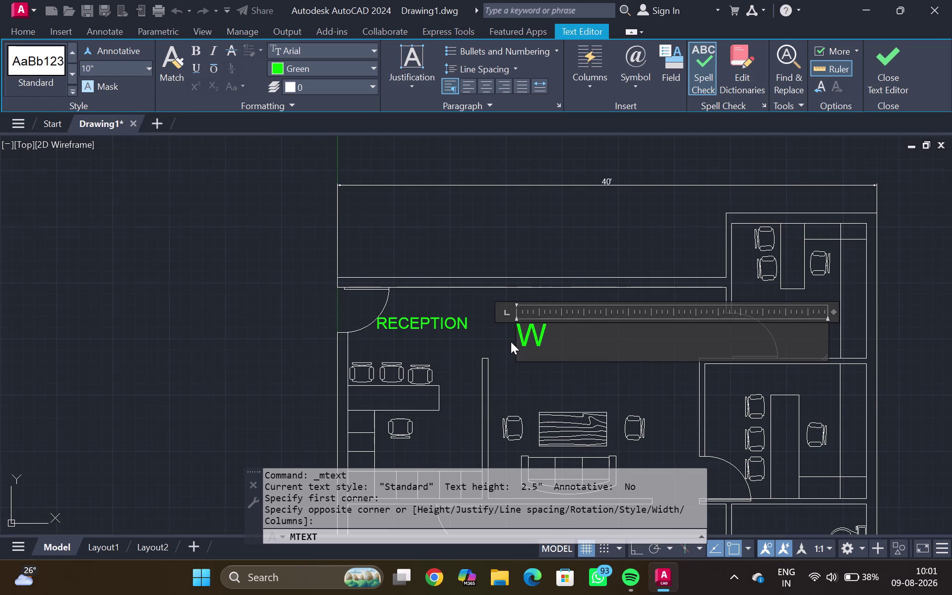
text(AITIN)
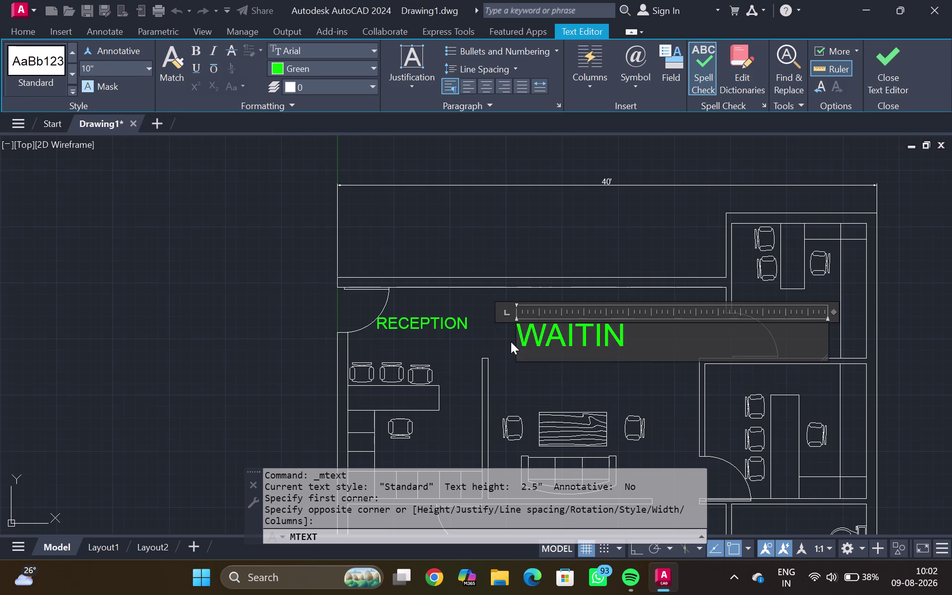
text(G)
key(space)
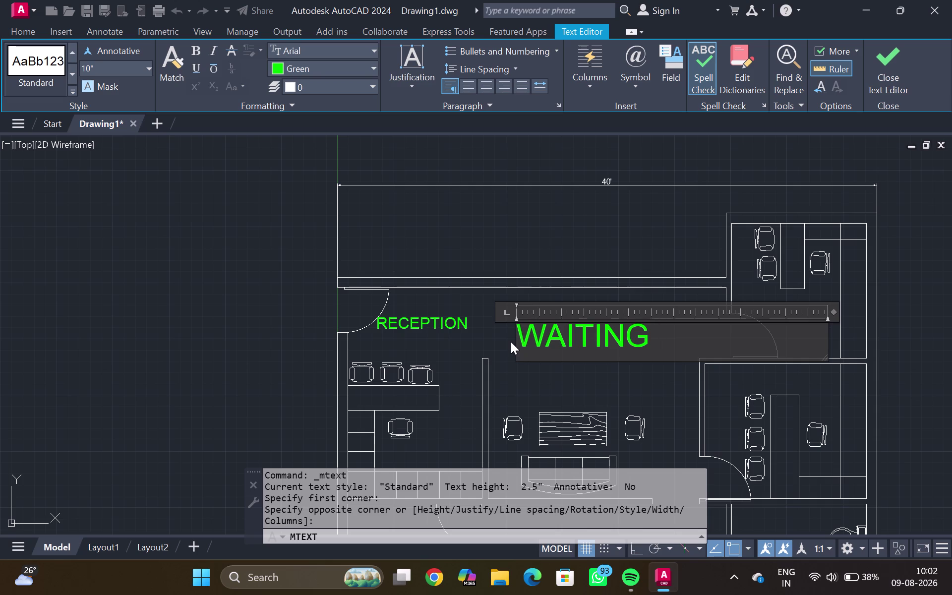
text(ARE)
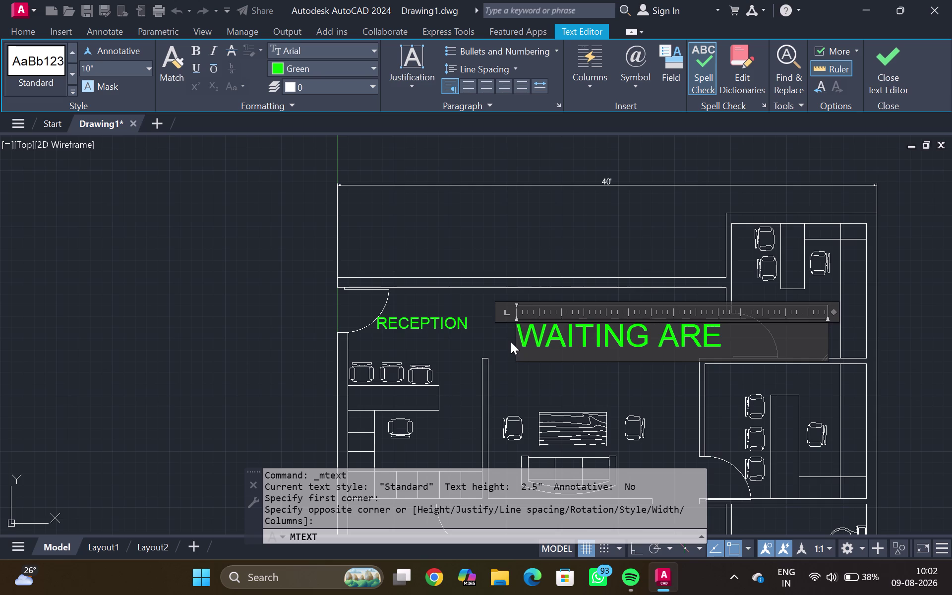
key(a)
key(Return)
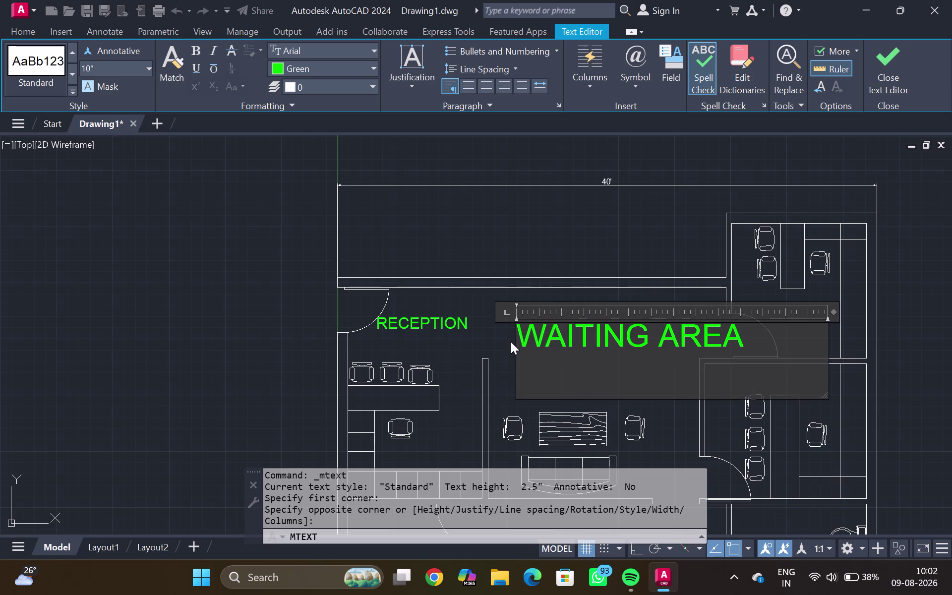
Add the size line 14'5X15'9, close the editor, and select the label.
text(1)
text(4')
key(5)
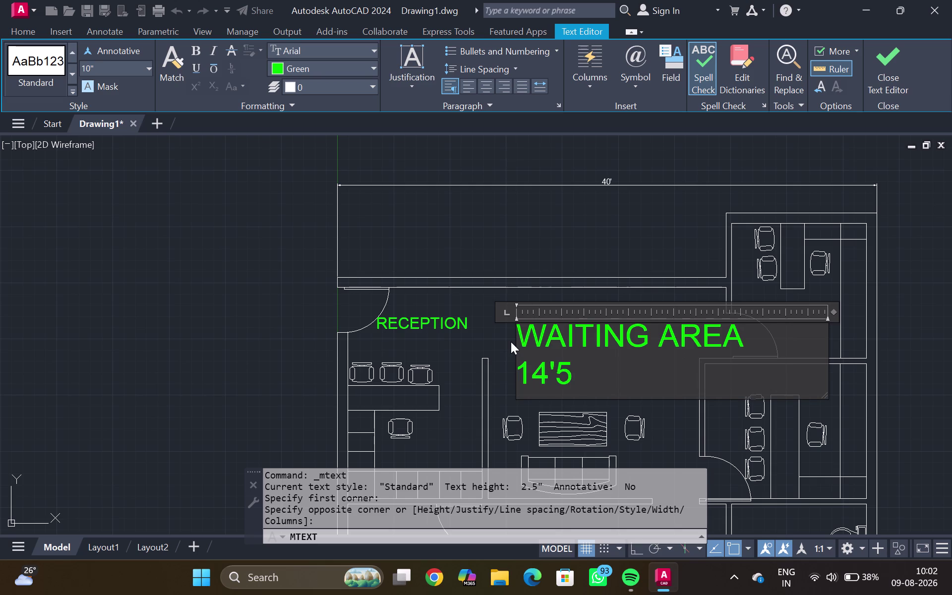
key(x)
text(12)
key(BackSpace)
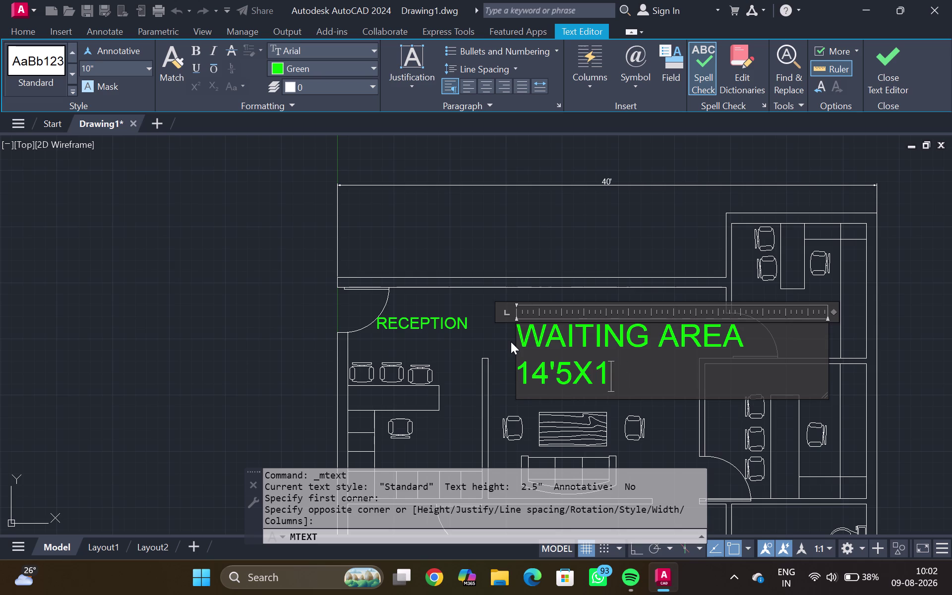
key(5)
text('9")
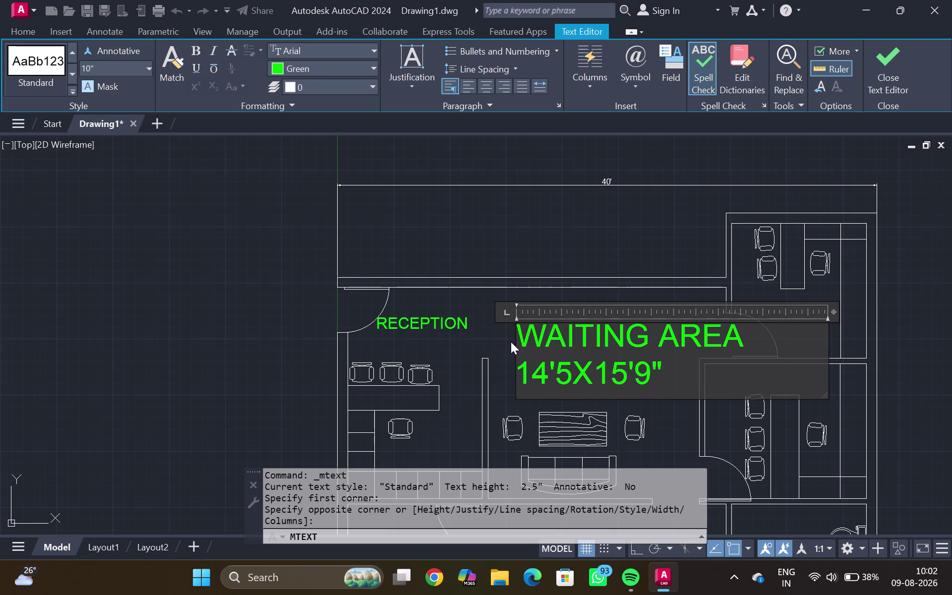
key(BackSpace)
click(488, 341)
scroll(down, 3)
middle_drag(596, 360, 556, 359)
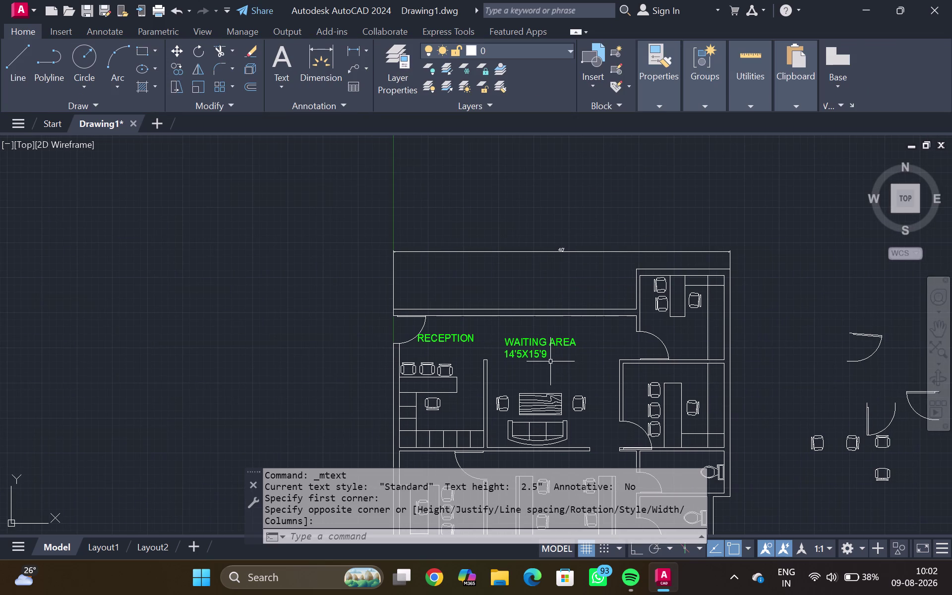
click(532, 349)
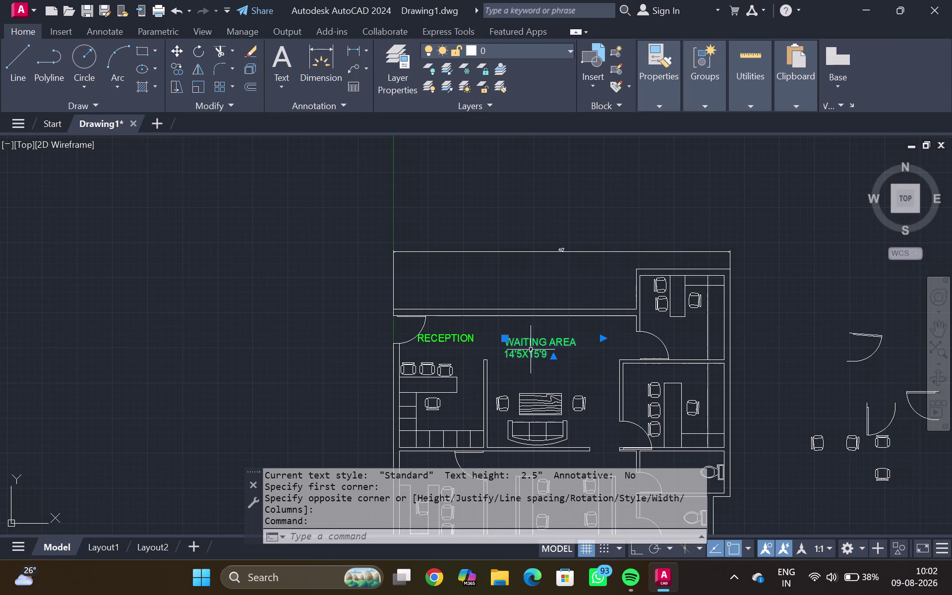
Copy the WAITING AREA label with CO into the upper-right office.
key(c)
key(o)
key(Return)
click(529, 351)
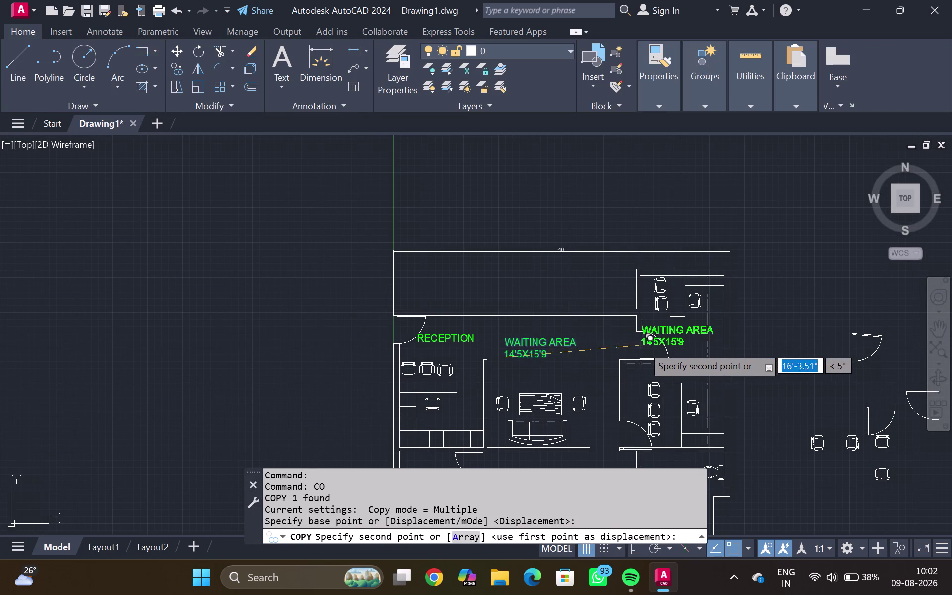
scroll(up, 3)
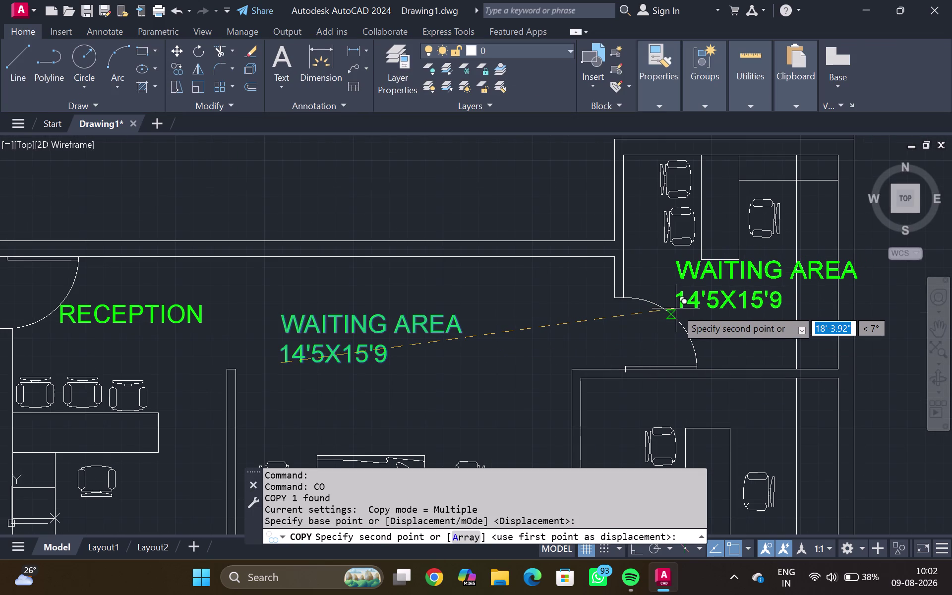
scroll(up, 3)
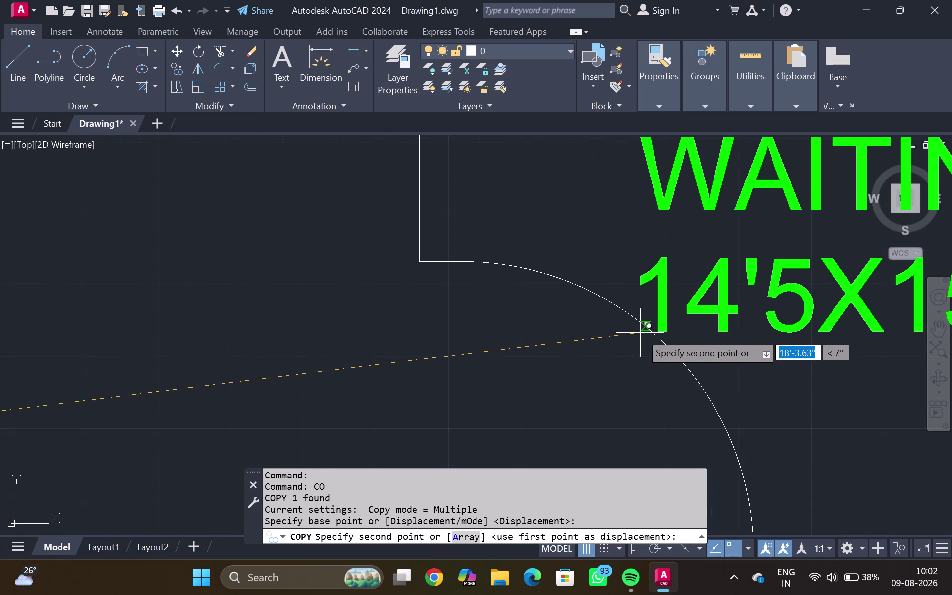
click(653, 329)
scroll(down, 3)
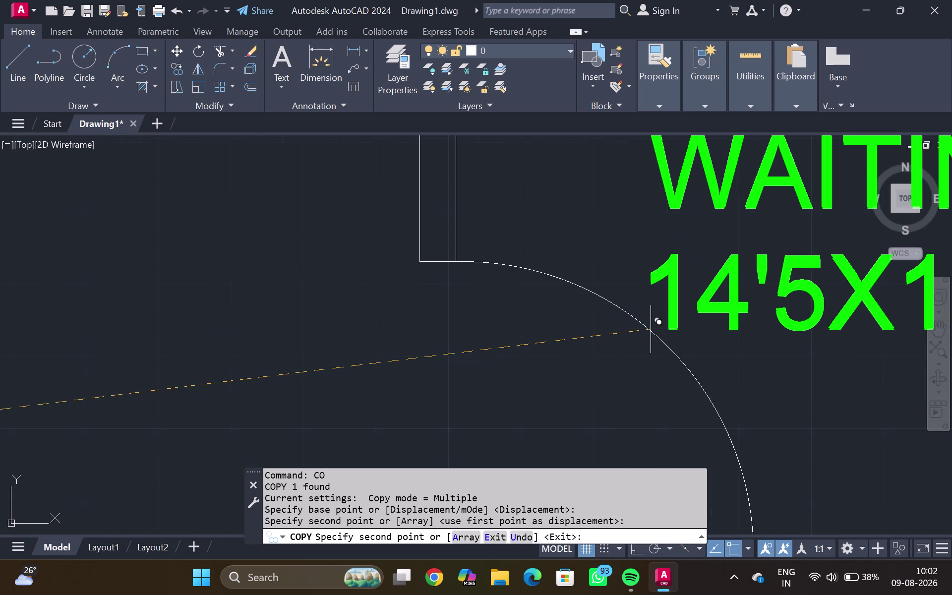
key(Escape)
scroll(down, 3)
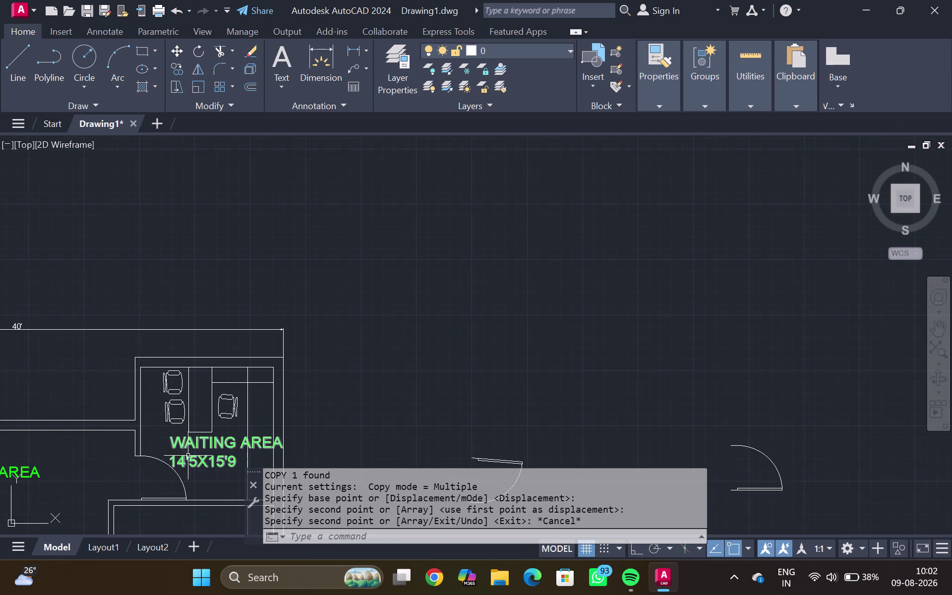
middle_drag(191, 453, 218, 415)
scroll(up, 3)
double_click(283, 403)
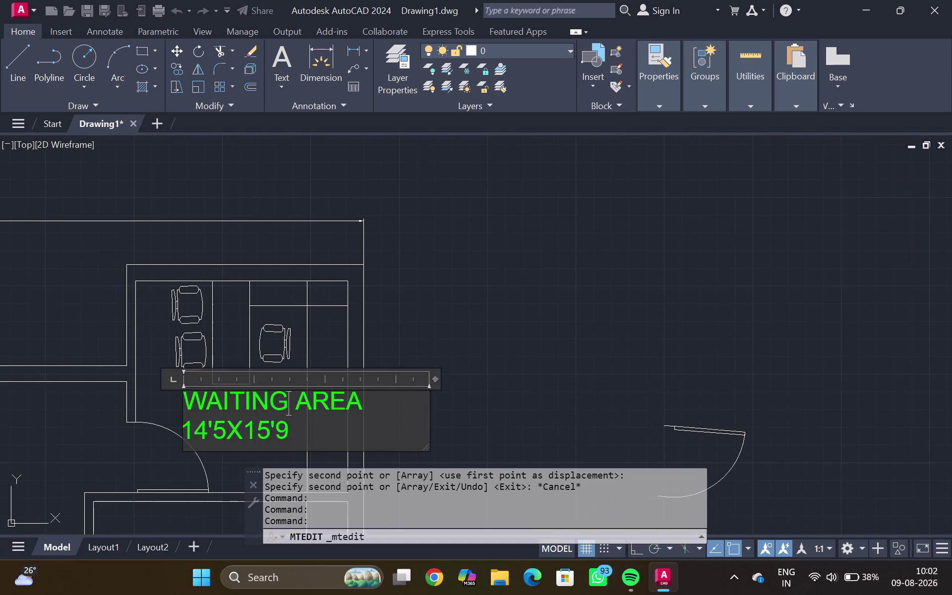
click(373, 405)
key(BackSpace)
key(BackSpace)
key(BackSpace)
key(BackSpace)
key(BackSpace)
key(BackSpace)
key(BackSpace)
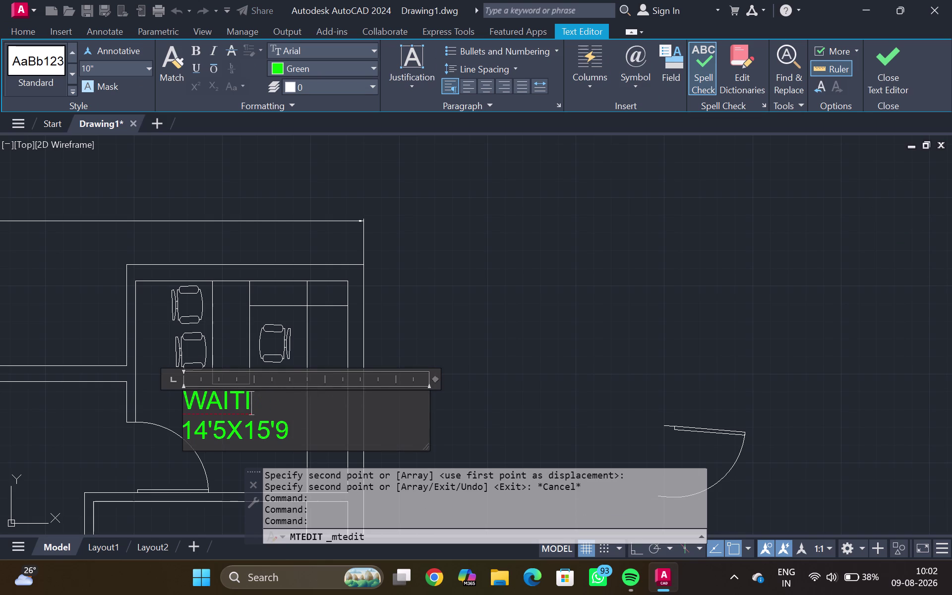
key(BackSpace)
key(BackSpace)
key(BackSpace)
key(BackSpace)
key(BackSpace)
text(A)
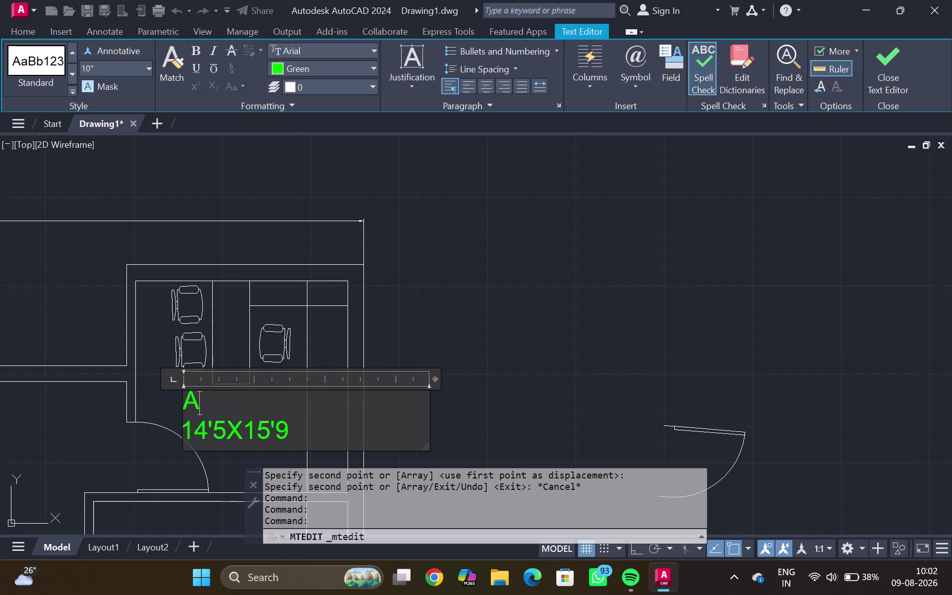
text(CO)
key(BackSpace)
text(CO)
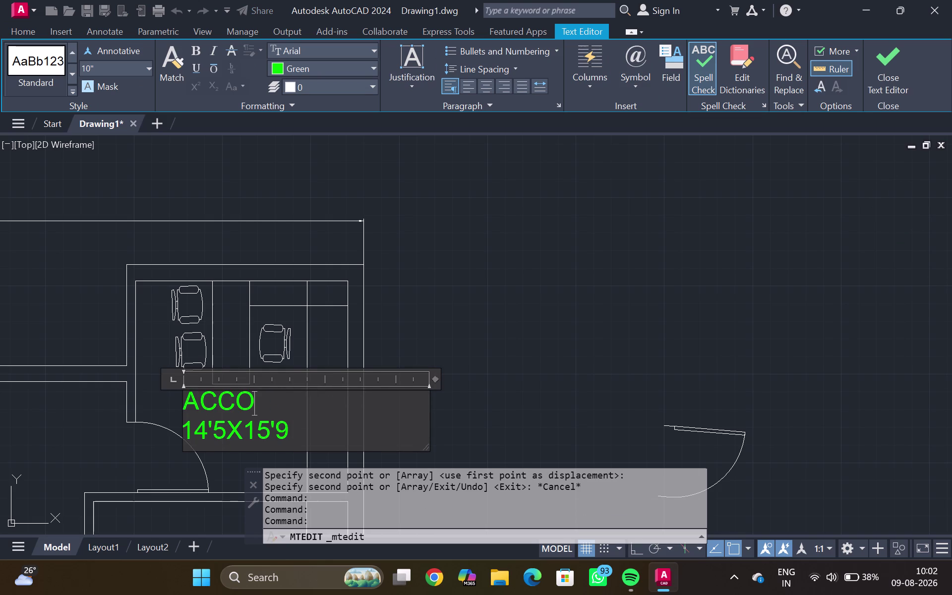
text(UNT)
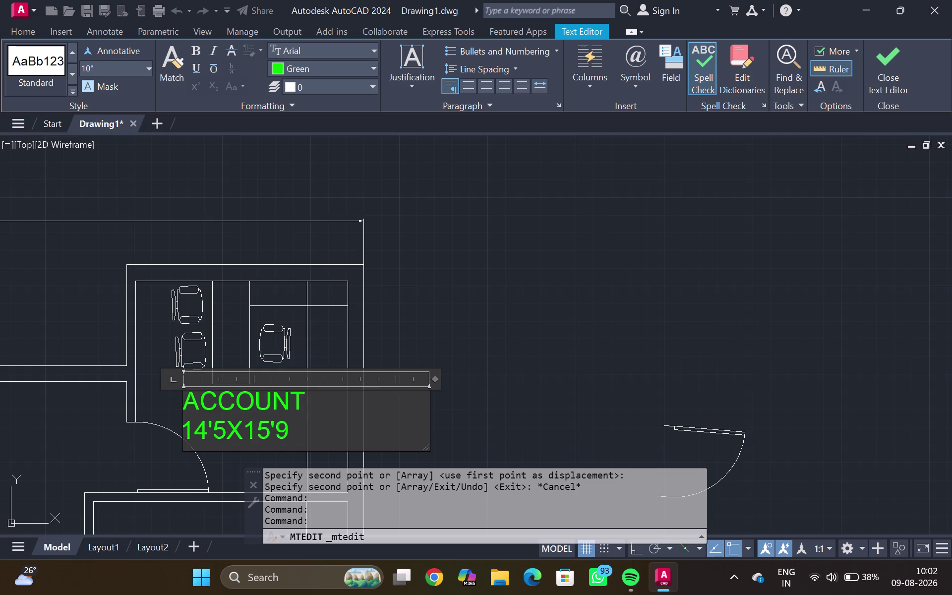
click(434, 328)
scroll(down, 3)
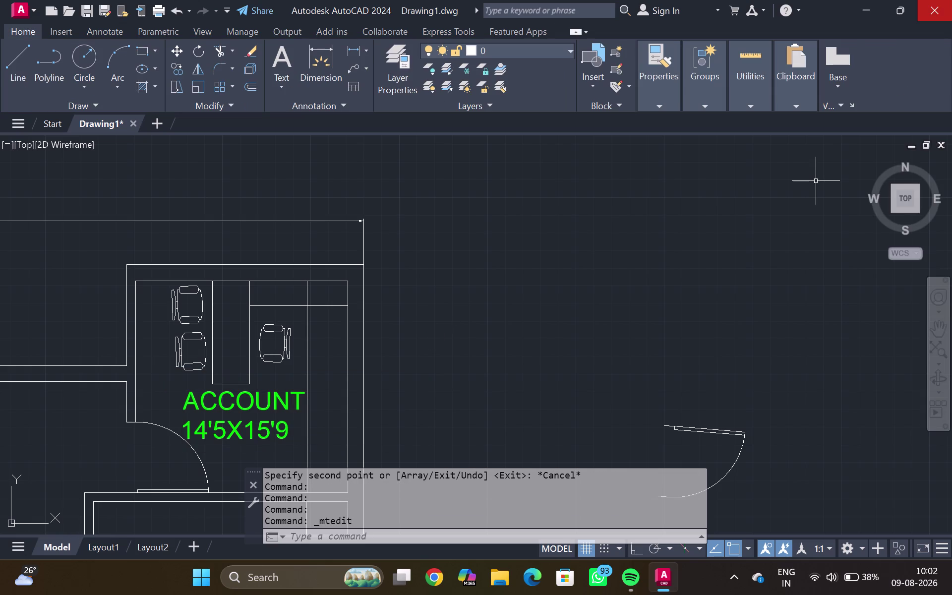
middle_click(951, 0)
middle_drag(433, 303, 479, 213)
scroll(down, 3)
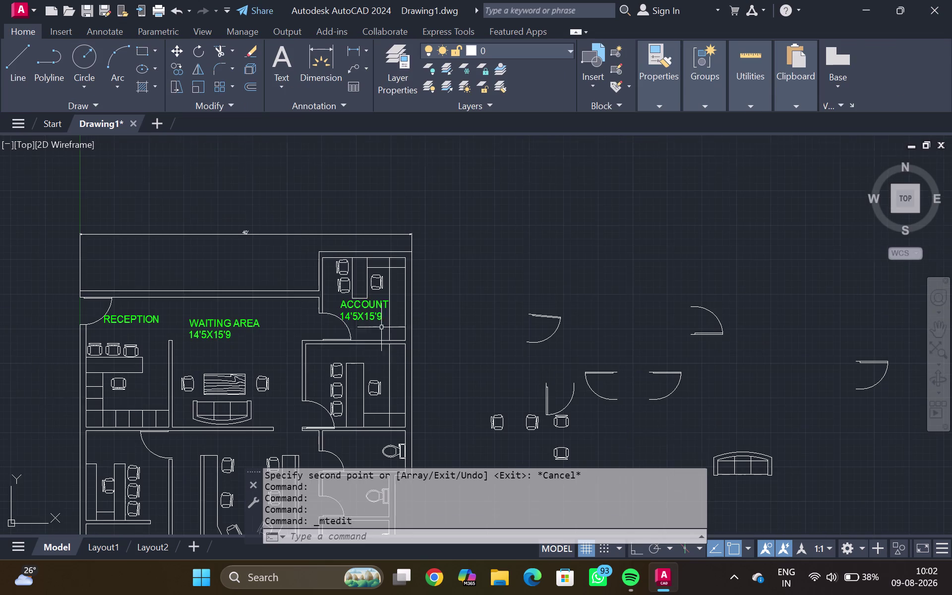
middle_drag(346, 341, 386, 261)
scroll(up, 3)
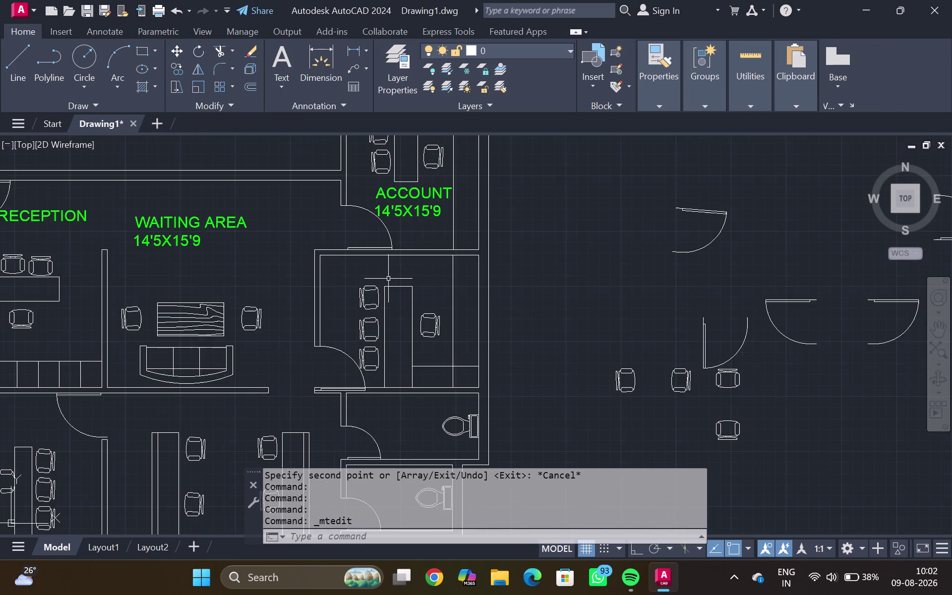
scroll(up, 3)
Copy the WAITING AREA label and size with CO into the room below ACCOUNT.
click(49, 190)
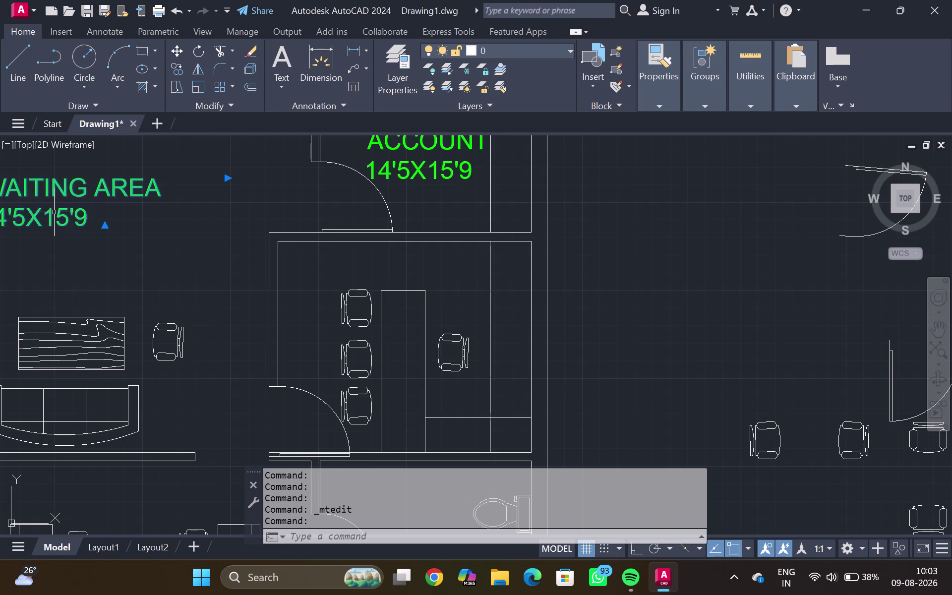
text(CO)
key(Return)
click(56, 214)
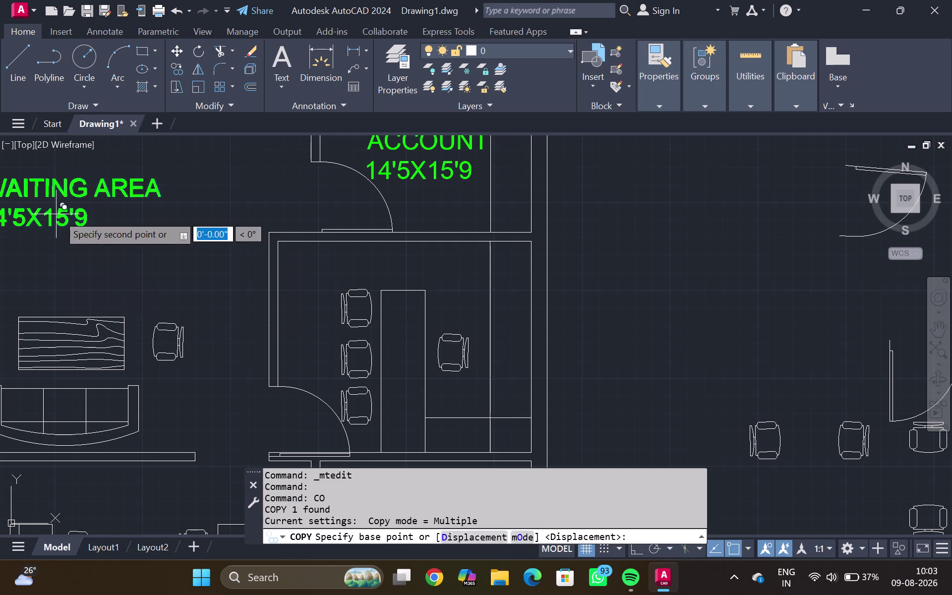
scroll(up, 3)
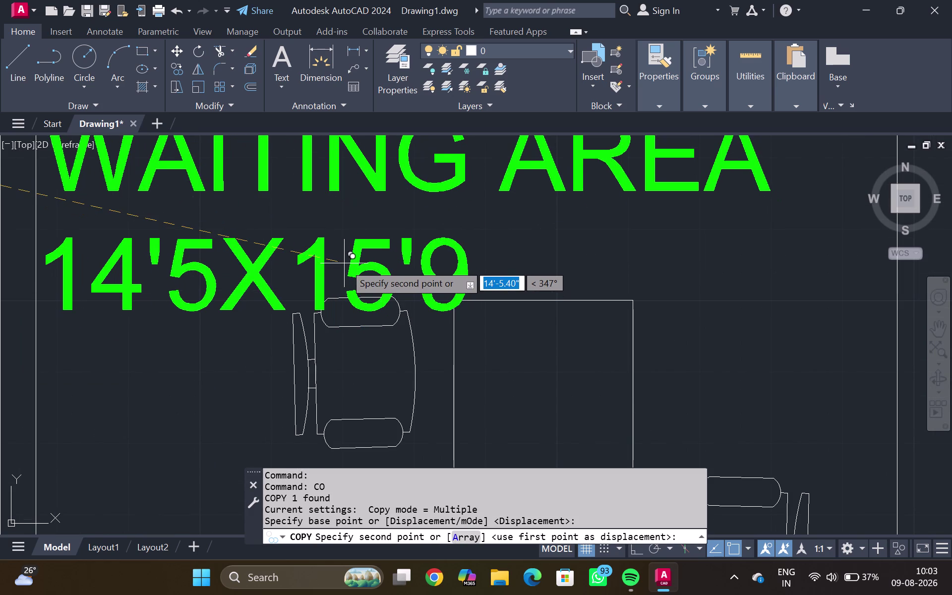
scroll(down, 3)
middle_click(344, 262)
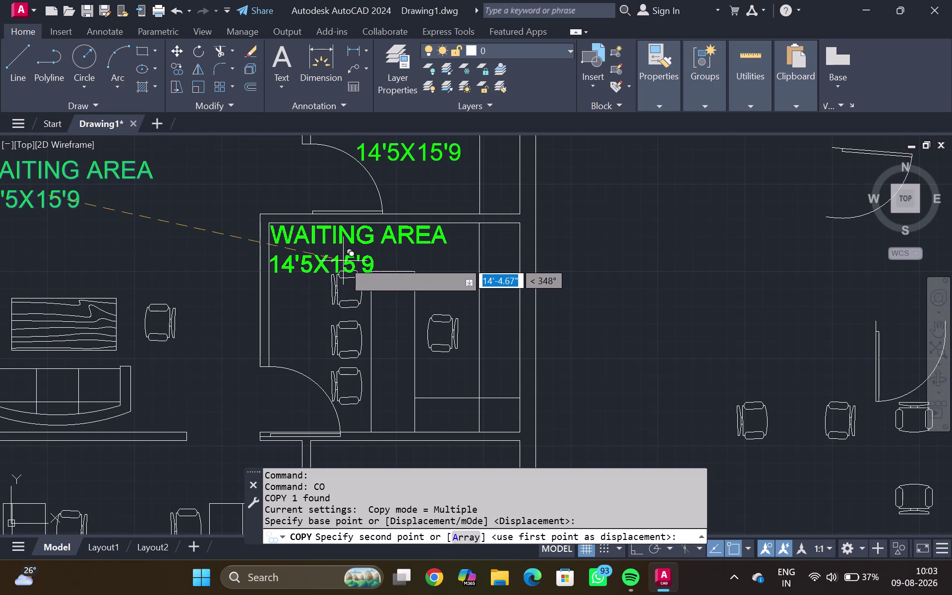
click(342, 261)
key(Escape)
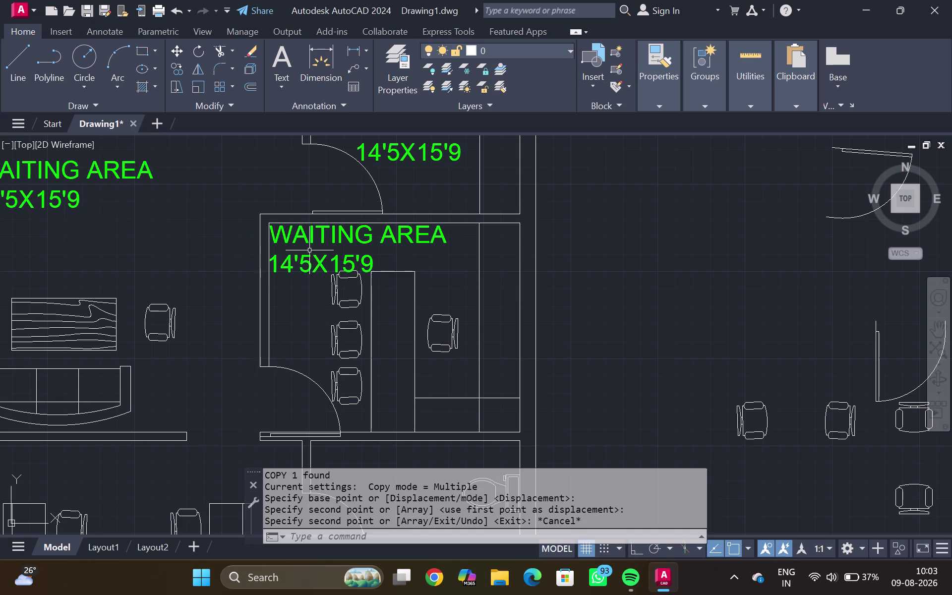
Open the copied label and erase the WAITING AREA wording.
double_click(409, 244)
click(455, 239)
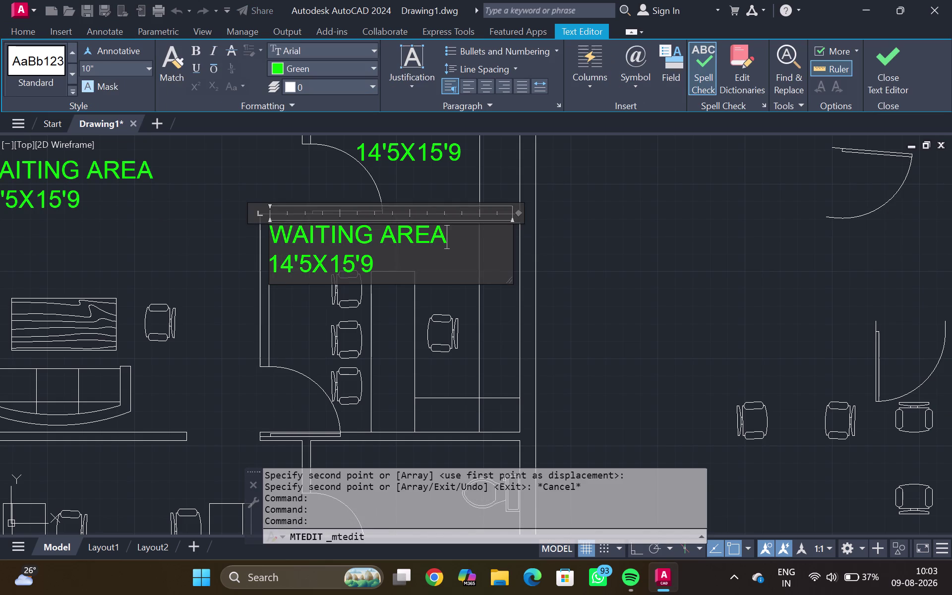
click(454, 227)
key(BackSpace)
key(BackSpace)
key(BackSpace)
key(BackSpace)
key(BackSpace)
key(BackSpace)
key(BackSpace)
key(BackSpace)
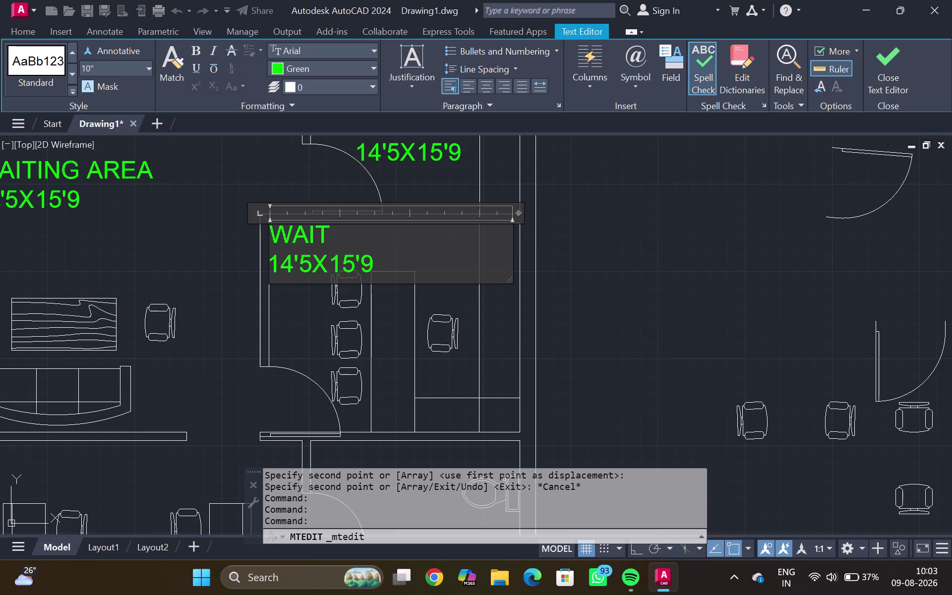
key(BackSpace)
key(BackSpace)
key(BackSpace)
key(BackSpace)
Type MANAGER ROOM above the size line and close the editor.
text(MAN)
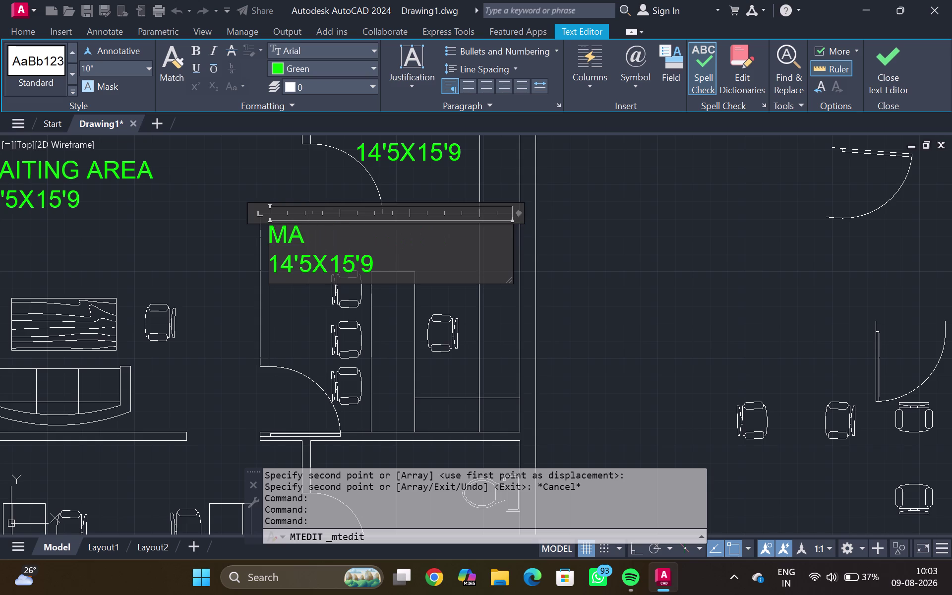
text(AGER ROOM)
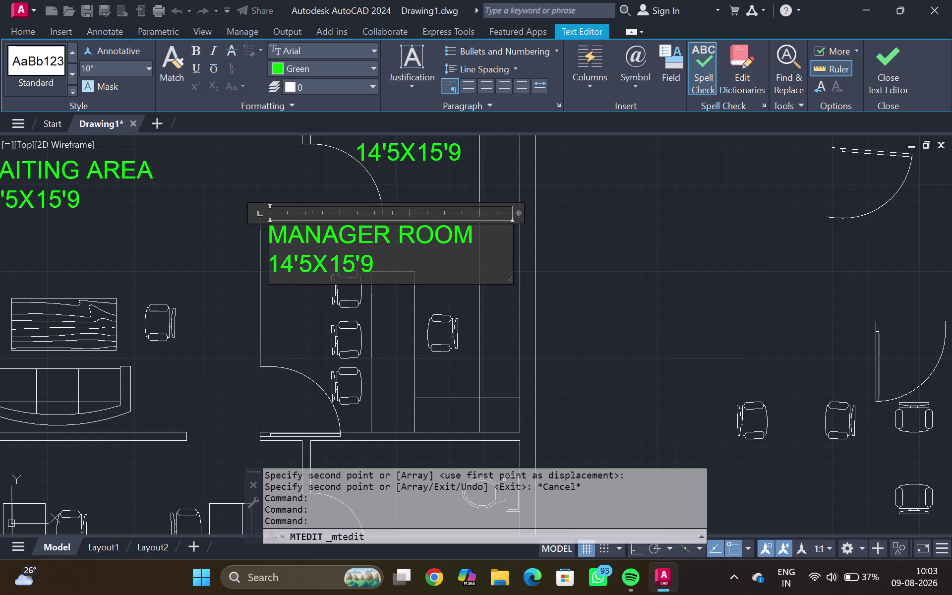
click(452, 300)
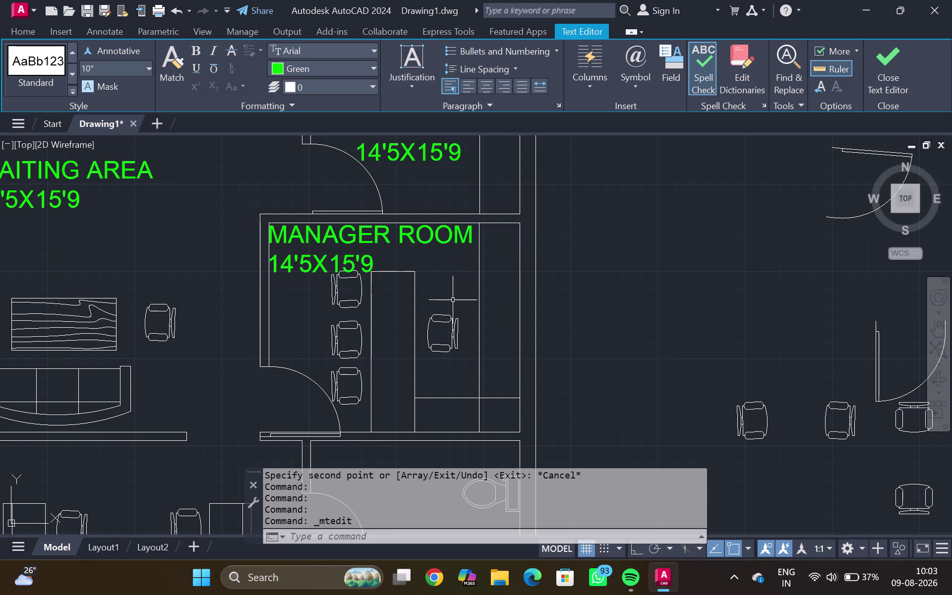
scroll(down, 3)
middle_drag(394, 272, 394, 231)
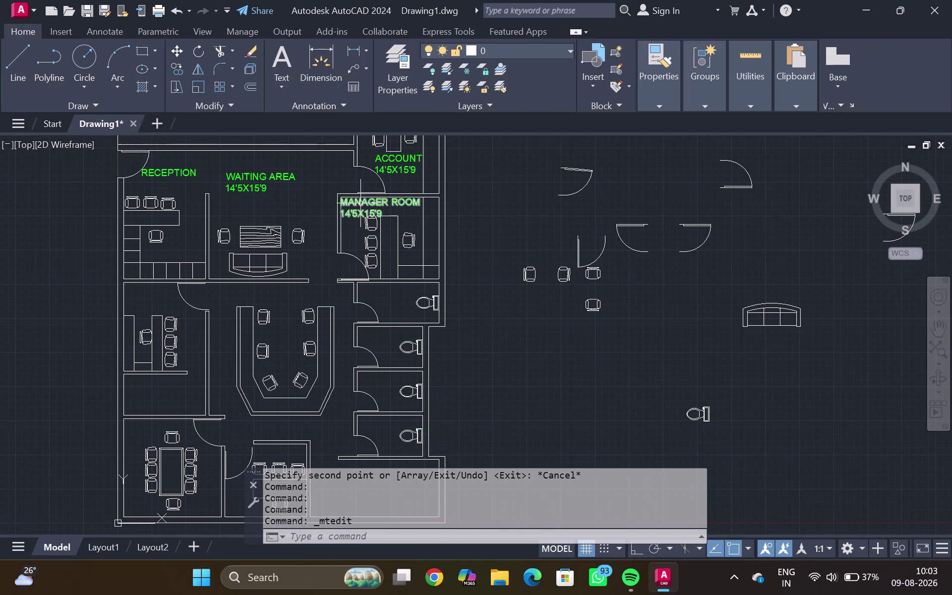
Copy the MANAGER ROOM label into the toilet room below it.
click(359, 201)
key(c)
key(o)
key(Return)
click(365, 218)
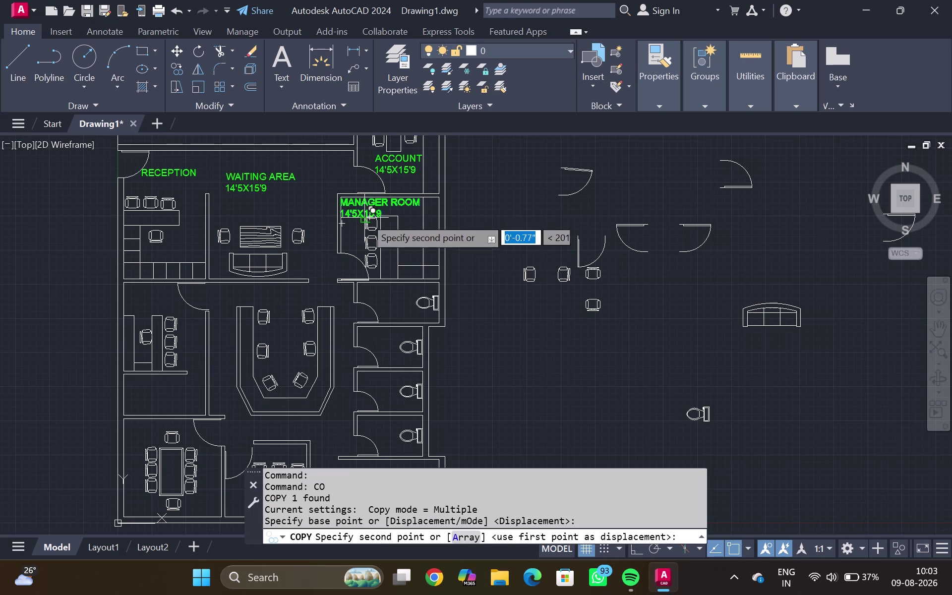
scroll(up, 3)
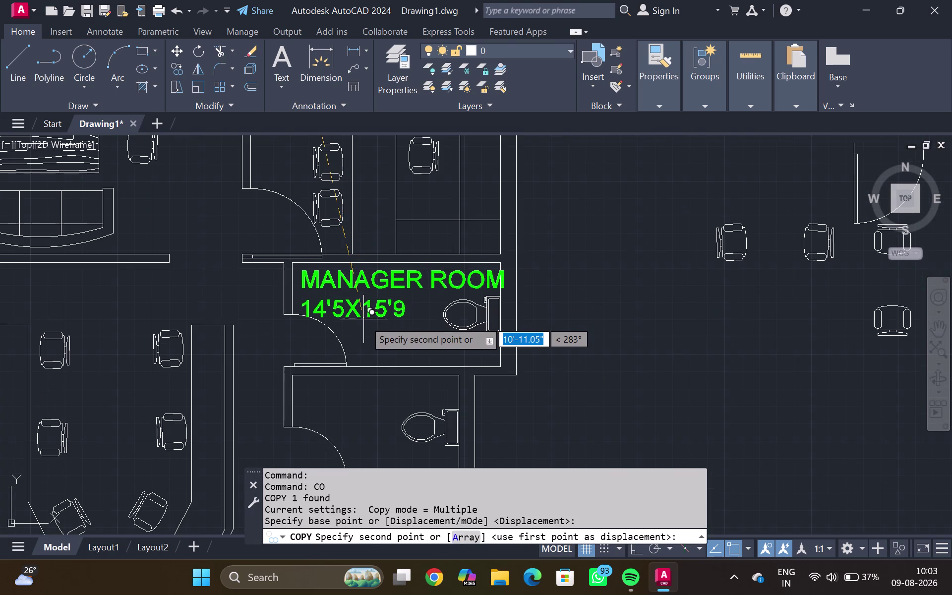
scroll(up, 3)
click(357, 320)
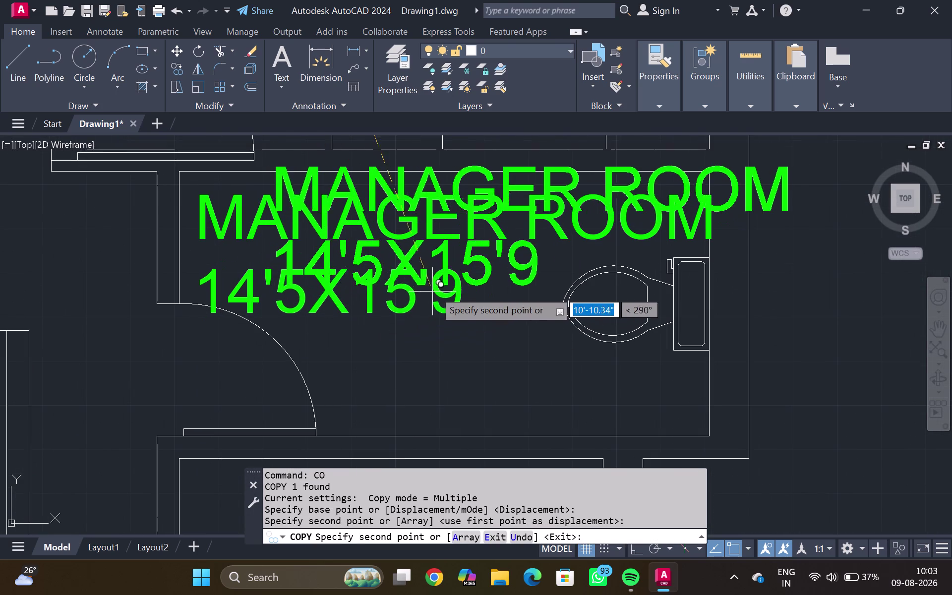
key(grave)
key(Escape)
Reopen the copied MANAGER ROOM label in the Text Editor.
double_click(416, 274)
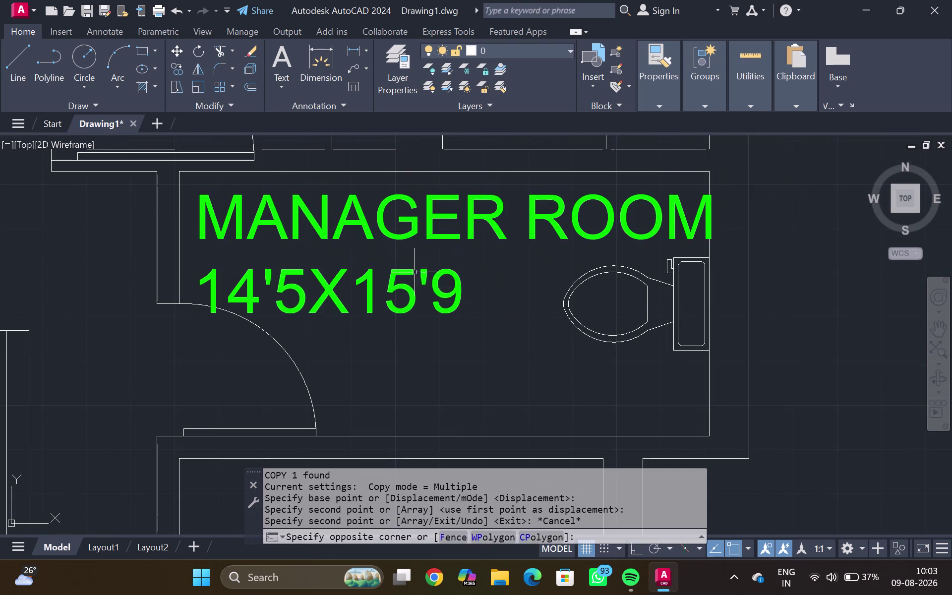
click(406, 236)
click(404, 231)
double_click(423, 231)
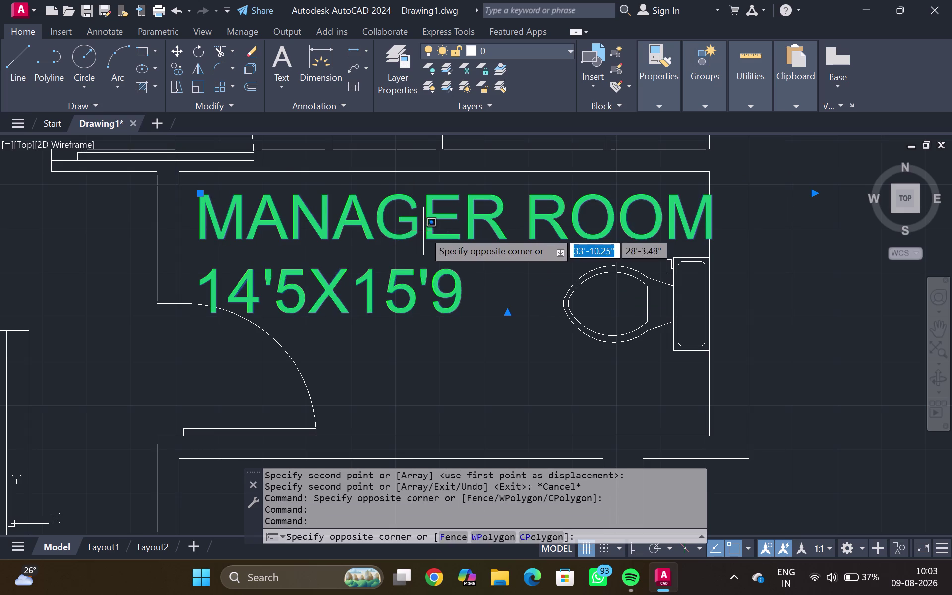
double_click(428, 222)
click(423, 221)
key(Return)
key(Return)
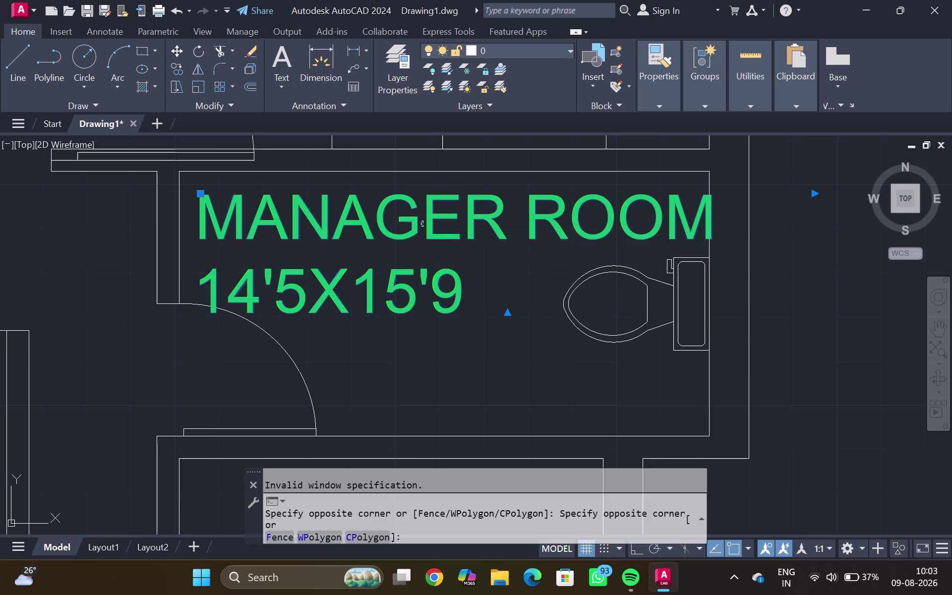
click(422, 229)
drag(423, 229, 416, 232)
double_click(338, 228)
click(343, 221)
triple_click(346, 221)
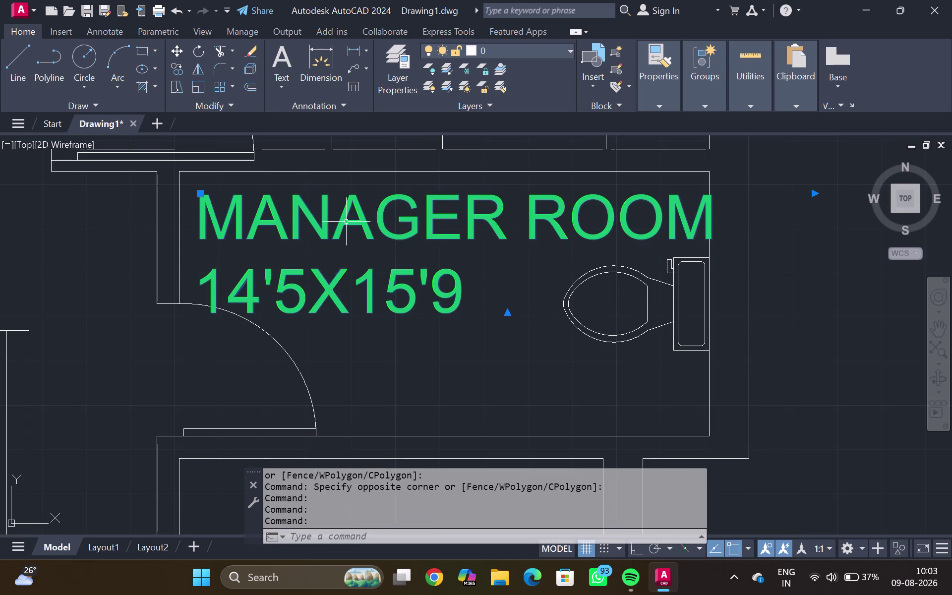
double_click(348, 218)
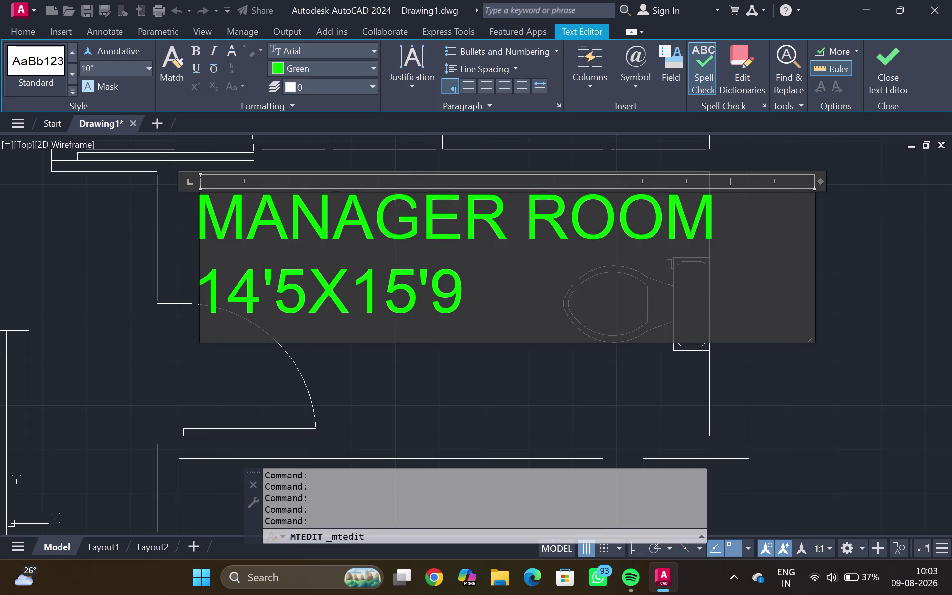
Replace MANAGER ROOM with HE TOILET on the label's first line.
click(720, 203)
key(BackSpace)
key(BackSpace)
key(BackSpace)
key(BackSpace)
key(BackSpace)
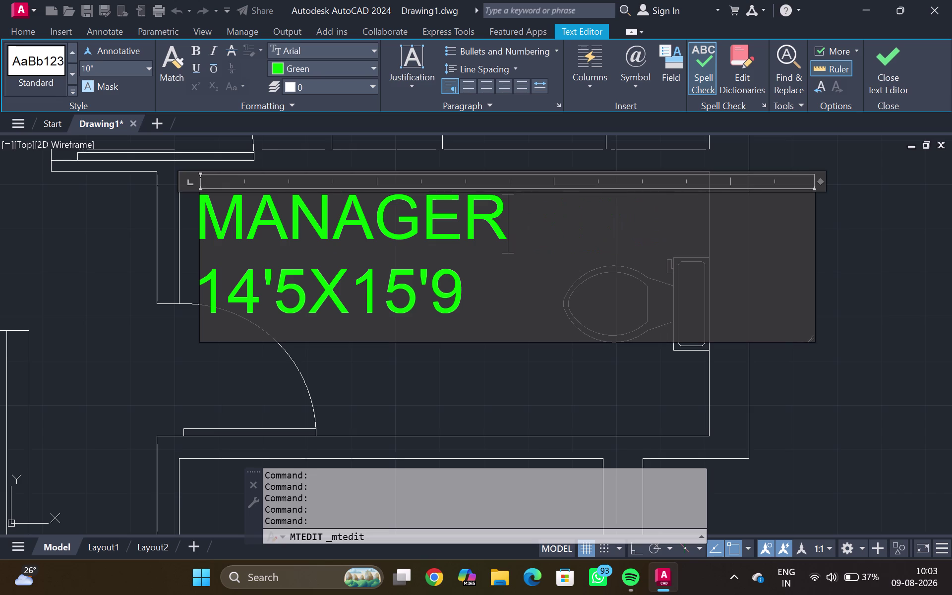
key(BackSpace)
key(BackSpace)
key(BackSpace)
key(BackSpace)
key(BackSpace)
key(BackSpace)
key(BackSpace)
key(BackSpace)
text(H)
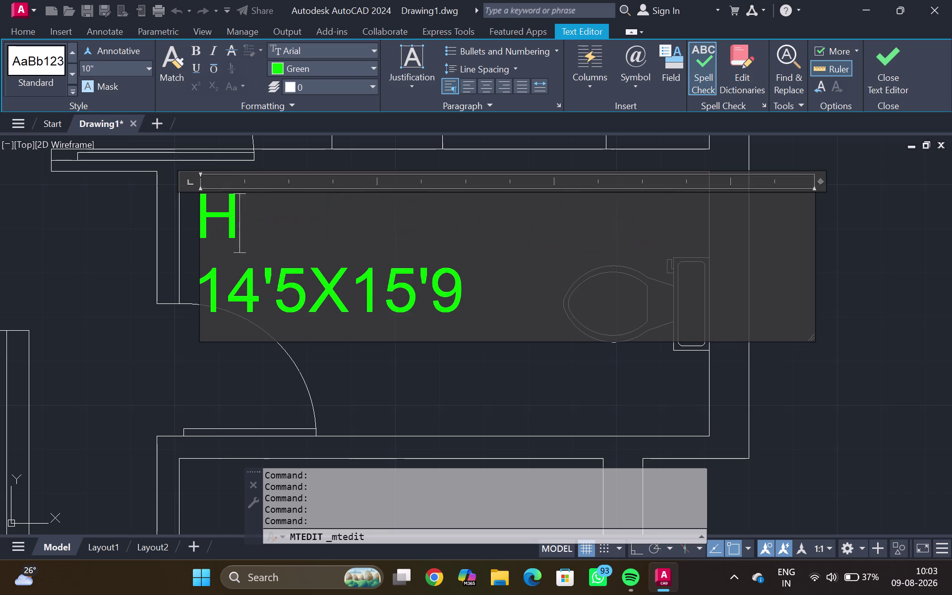
text(E TOILE)
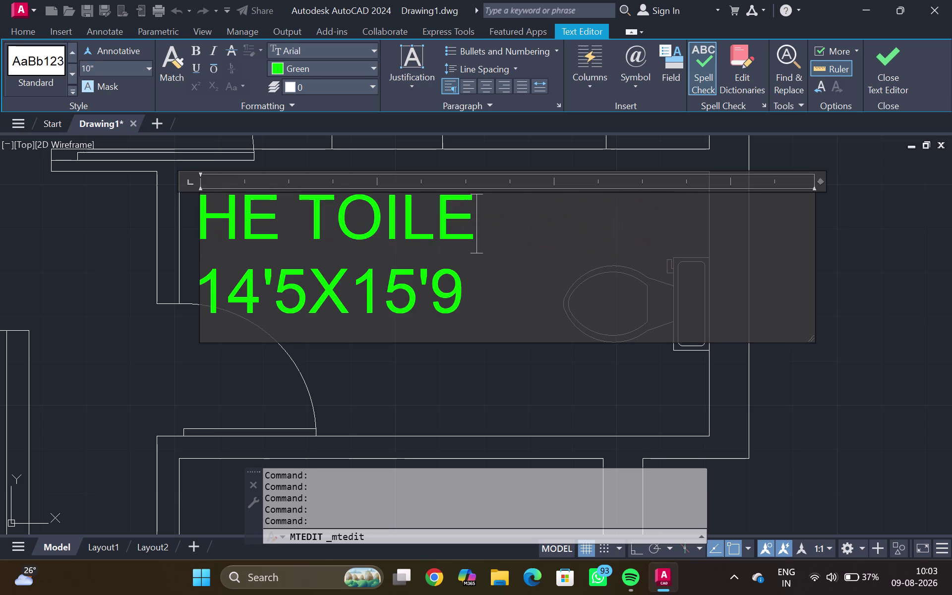
text(T)
key(Return)
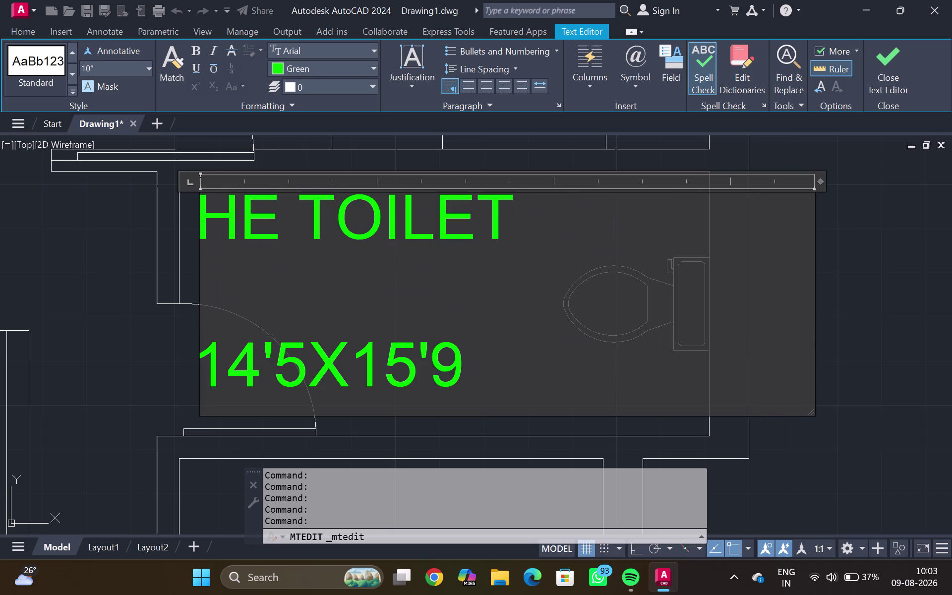
Enter the size 10'X5', delete the old 14'5X15'9 line, and close the editor.
text(1)
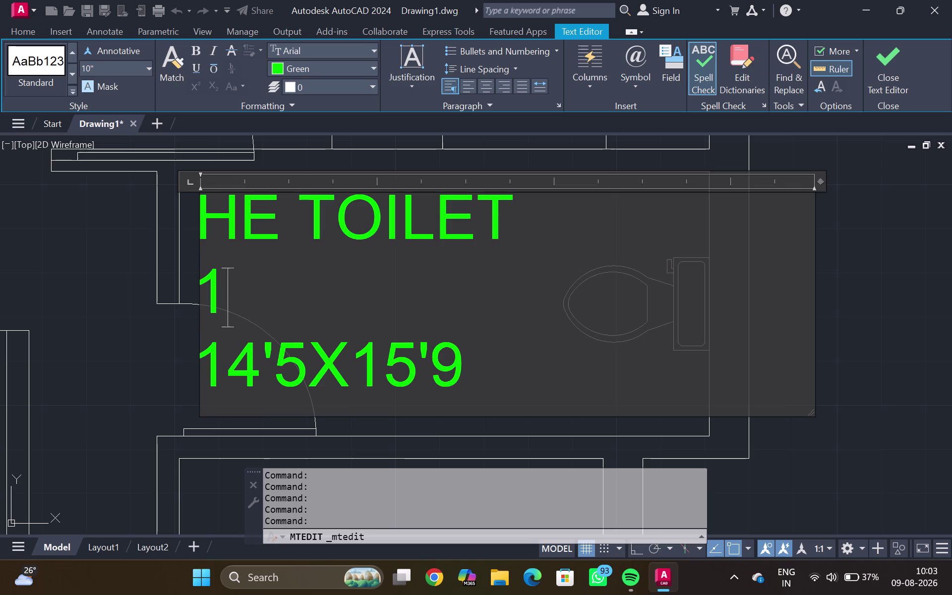
text(0')
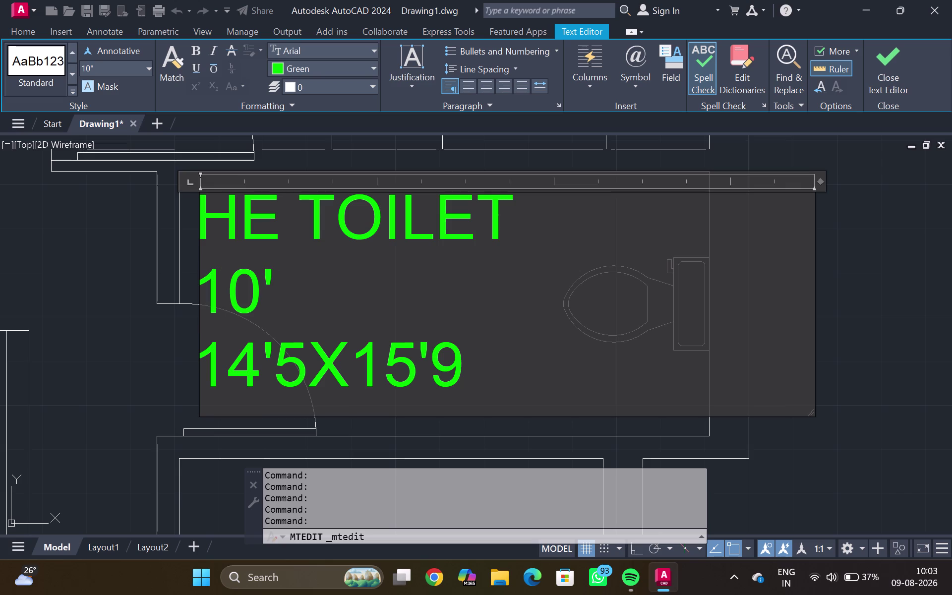
text(X5')
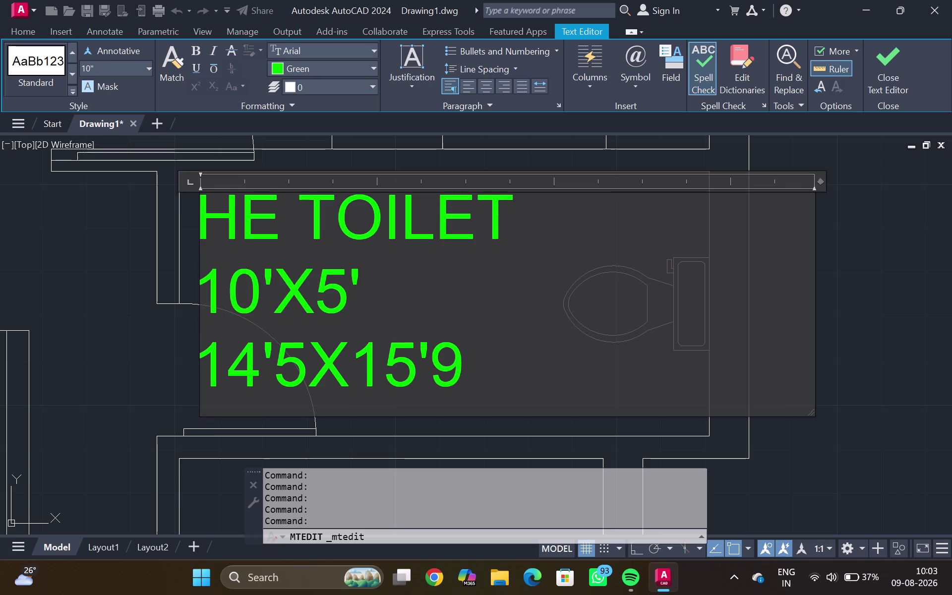
click(544, 384)
key(BackSpace)
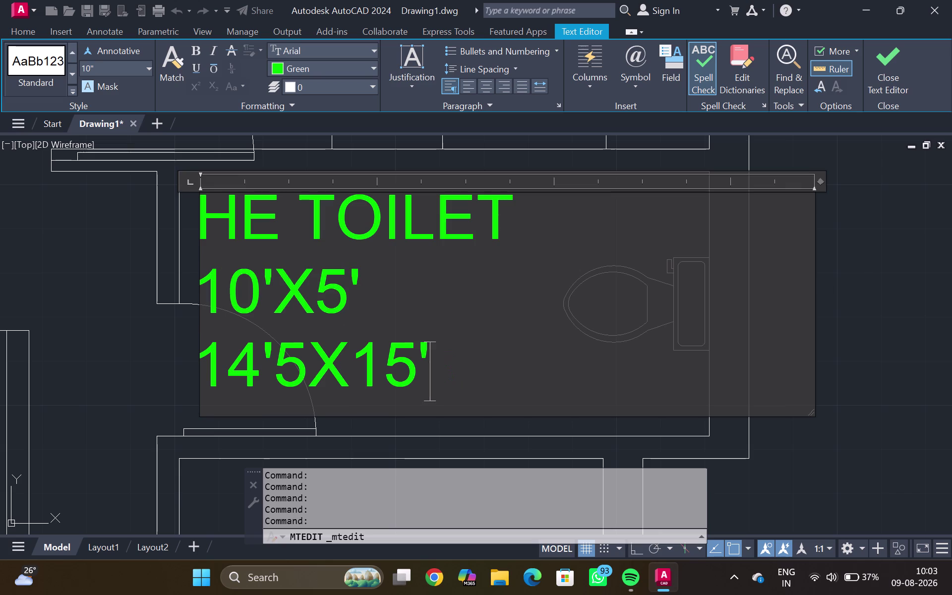
key(BackSpace)
key(BackSpace)
key(BackSpace)
key(BackSpace)
key(BackSpace)
key(BackSpace)
key(BackSpace)
key(BackSpace)
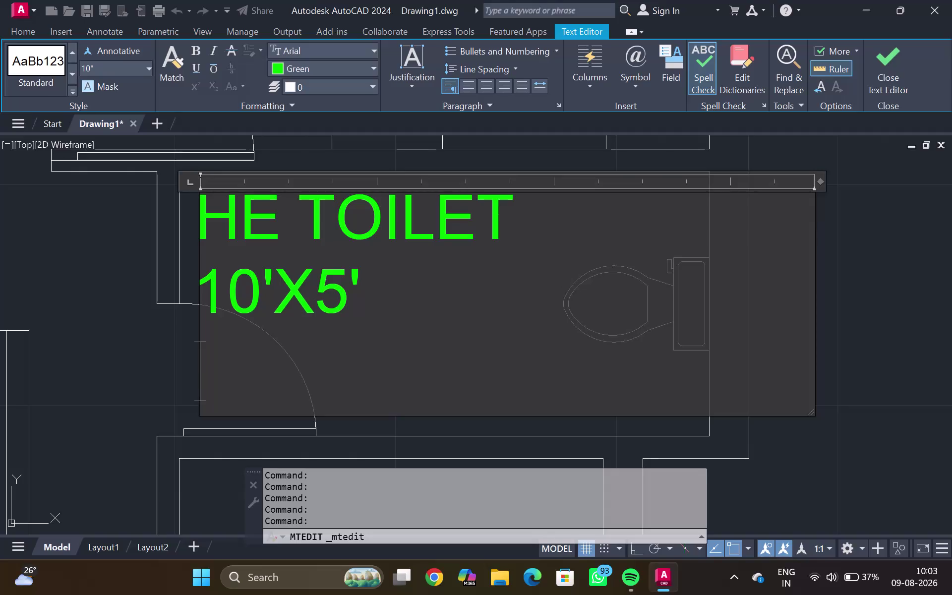
double_click(526, 347)
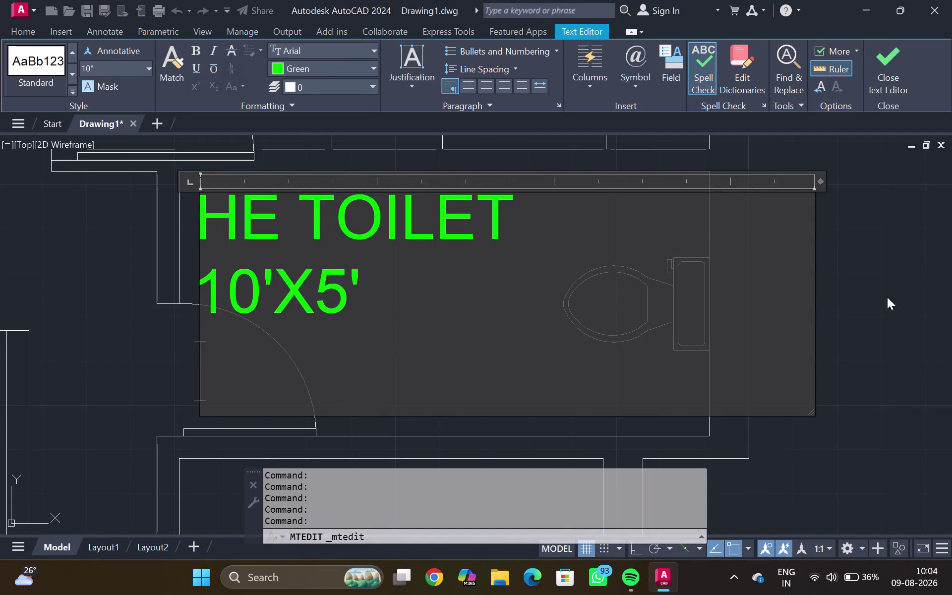
double_click(902, 288)
scroll(down, 3)
Copy the HE TOILET 10'X5' label into the second and third toilet rooms.
key(Escape)
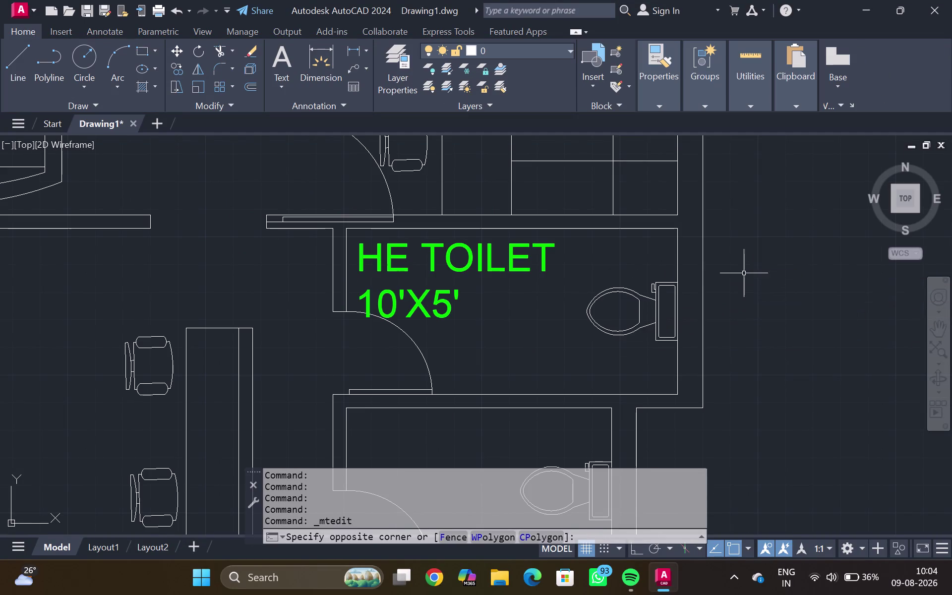
click(449, 273)
click(447, 263)
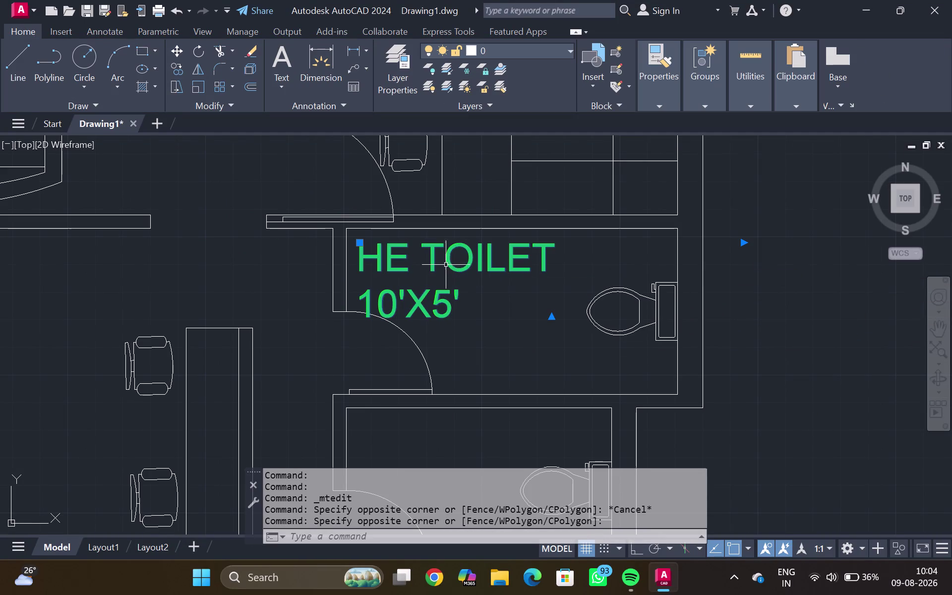
text(CO)
key(Return)
click(447, 268)
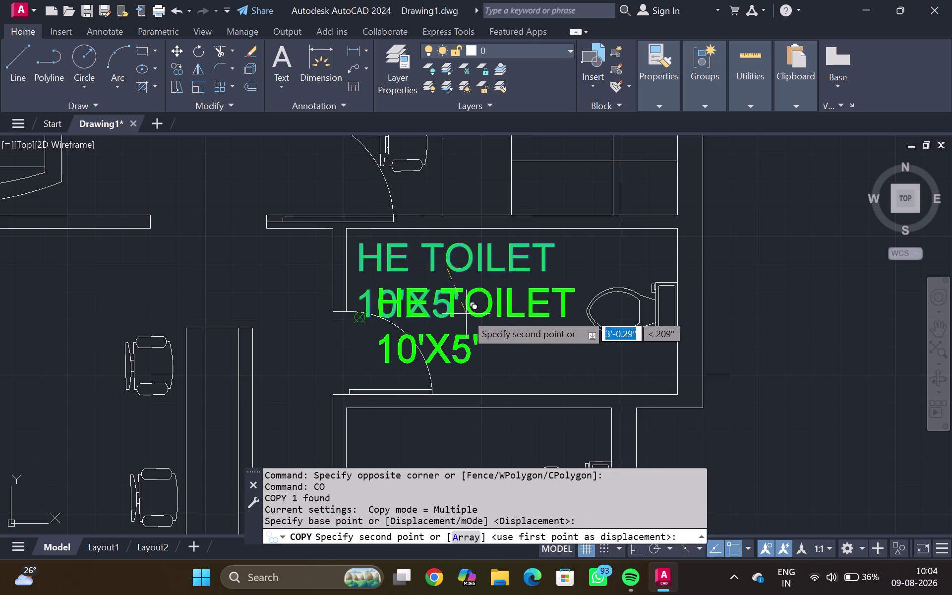
scroll(down, 3)
middle_drag(470, 319, 453, 258)
scroll(up, 3)
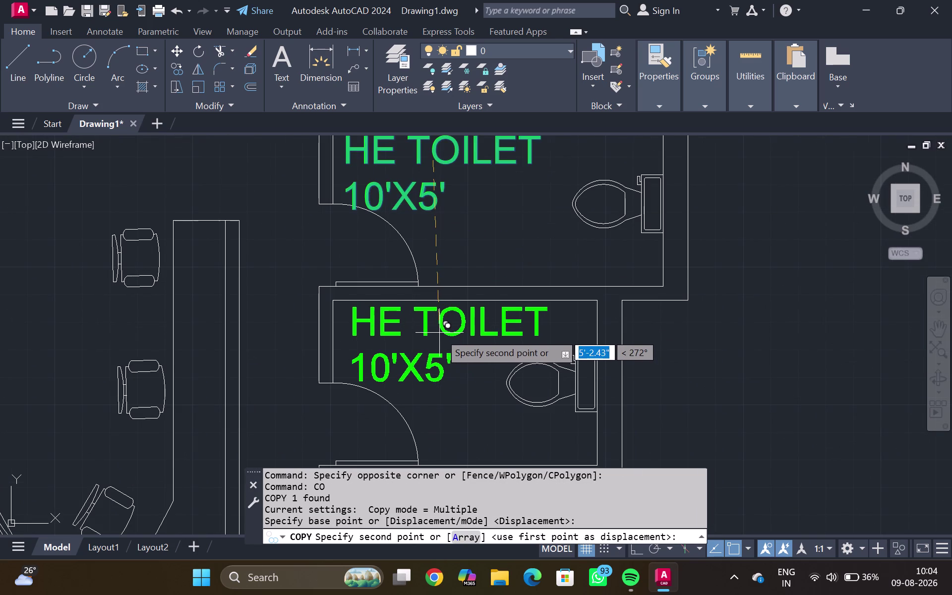
click(439, 332)
middle_drag(453, 378, 427, 258)
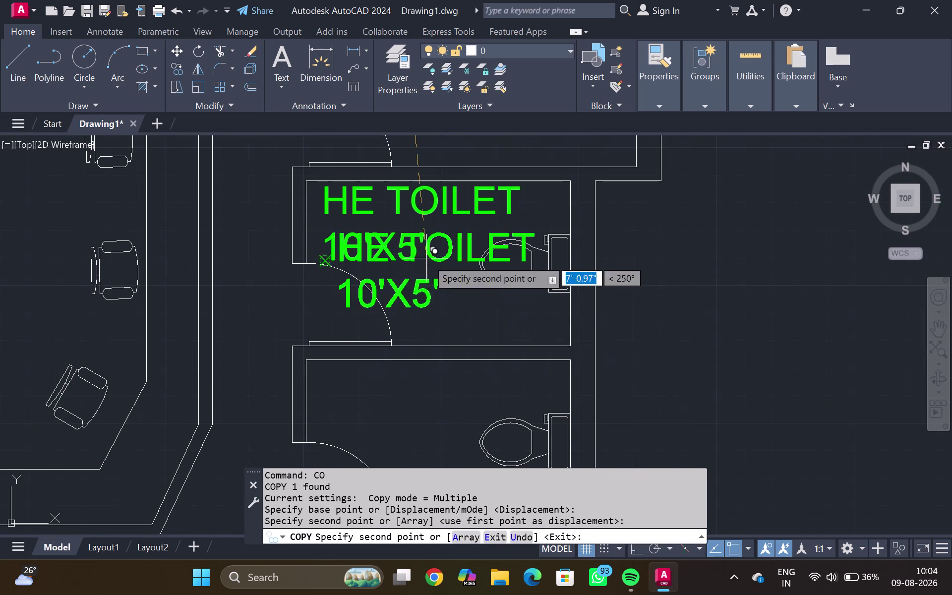
click(415, 393)
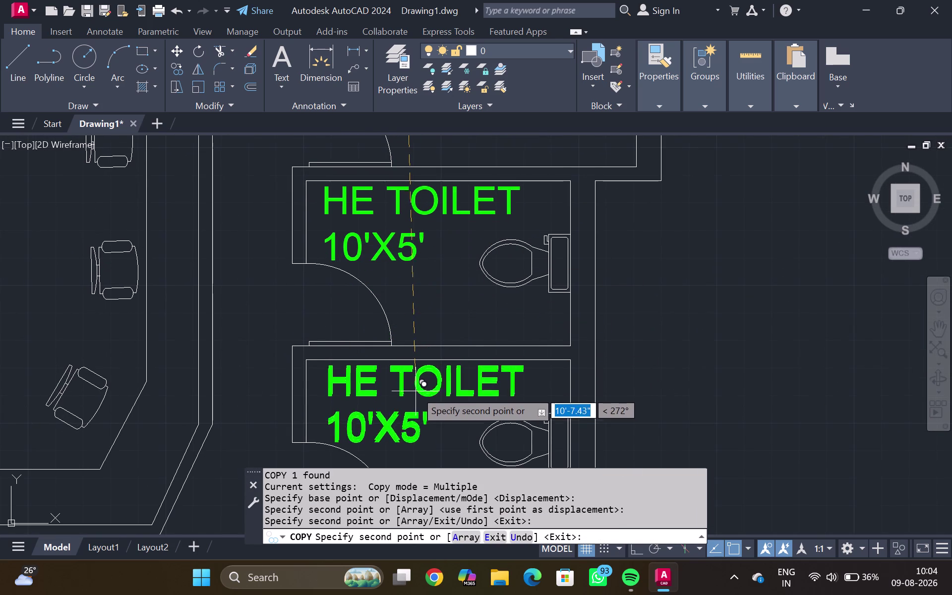
Place another label copy in the fourth toilet room and reopen the second label.
scroll(down, 3)
middle_click(399, 329)
middle_drag(395, 312, 394, 294)
middle_drag(396, 291, 398, 273)
scroll(up, 3)
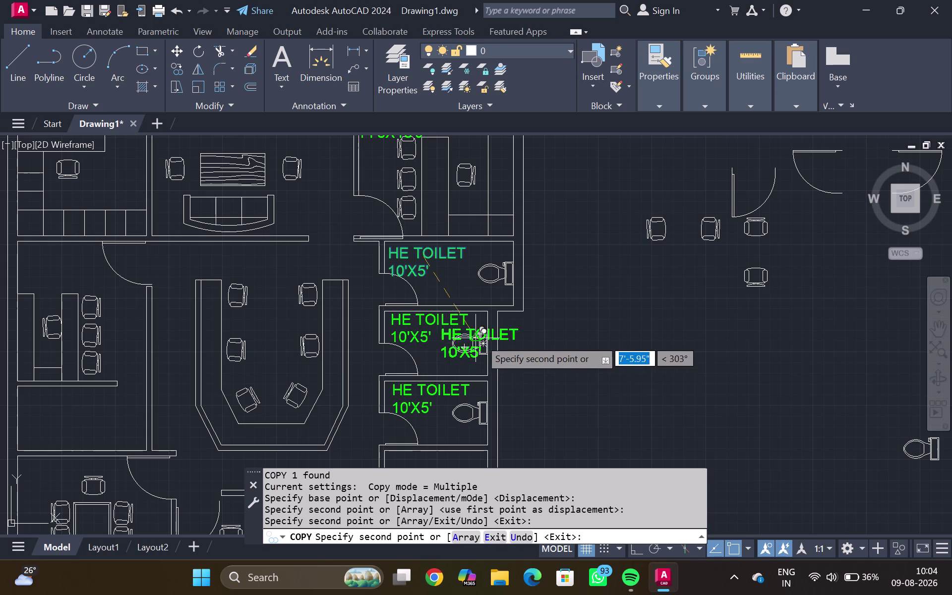
middle_drag(600, 334, 519, 248)
scroll(up, 3)
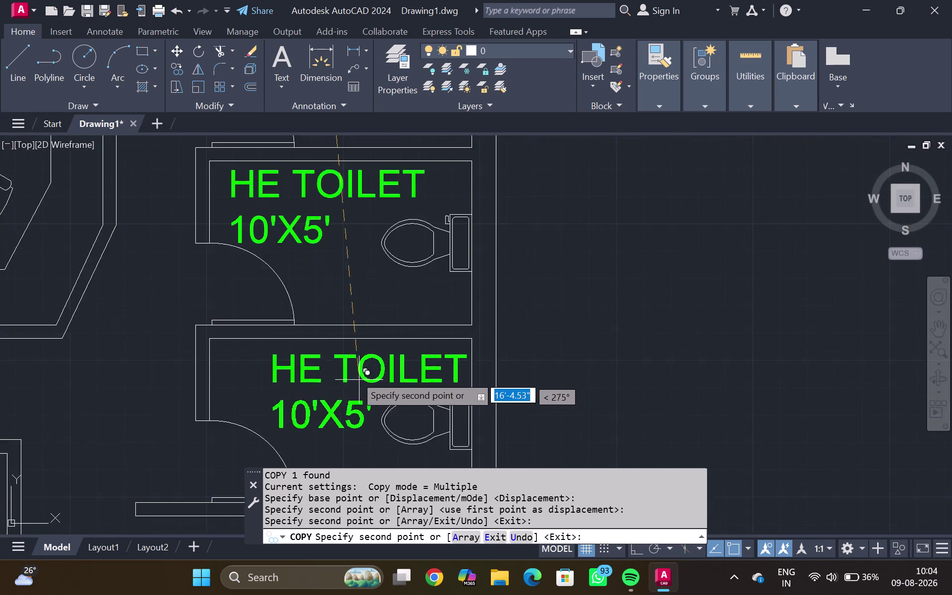
scroll(up, 3)
click(317, 374)
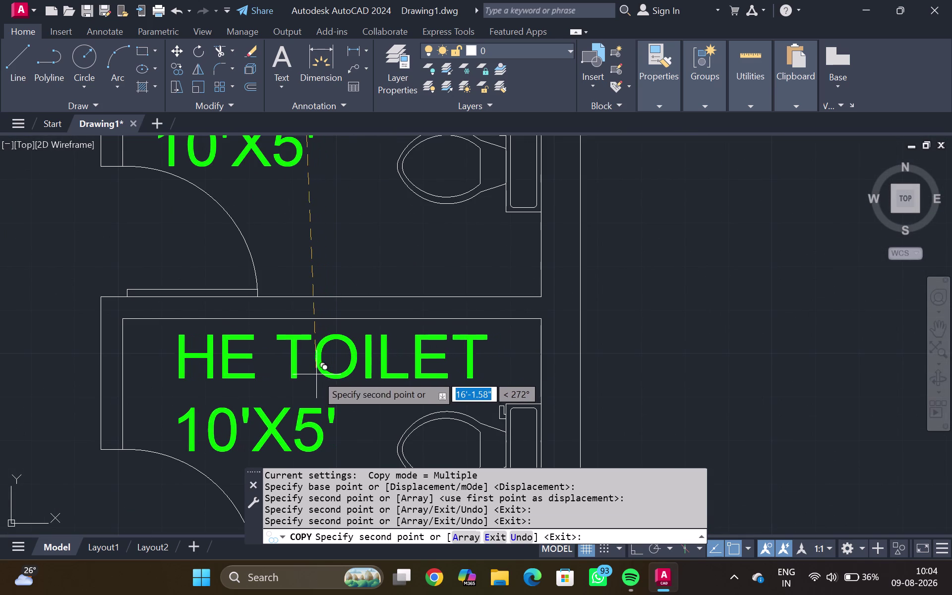
key(Escape)
scroll(down, 3)
middle_drag(317, 307, 337, 427)
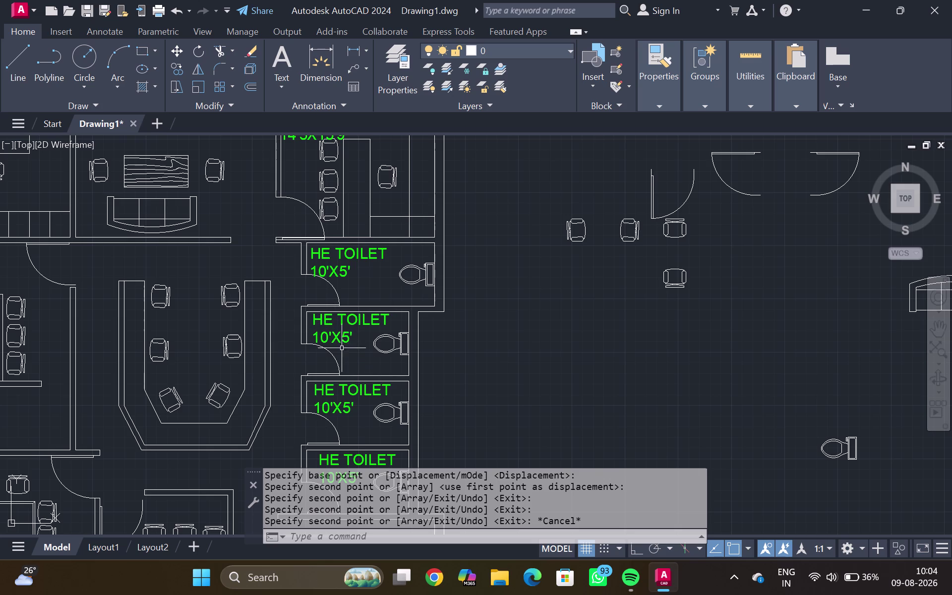
double_click(330, 334)
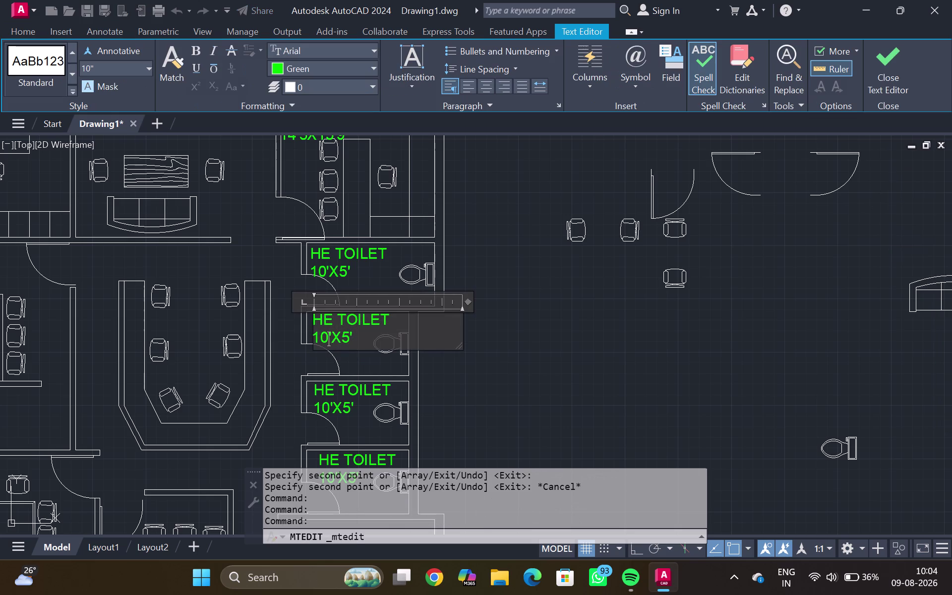
Change the second toilet label's size to 8'X5'.
key(BackSpace)
key(BackSpace)
key(8)
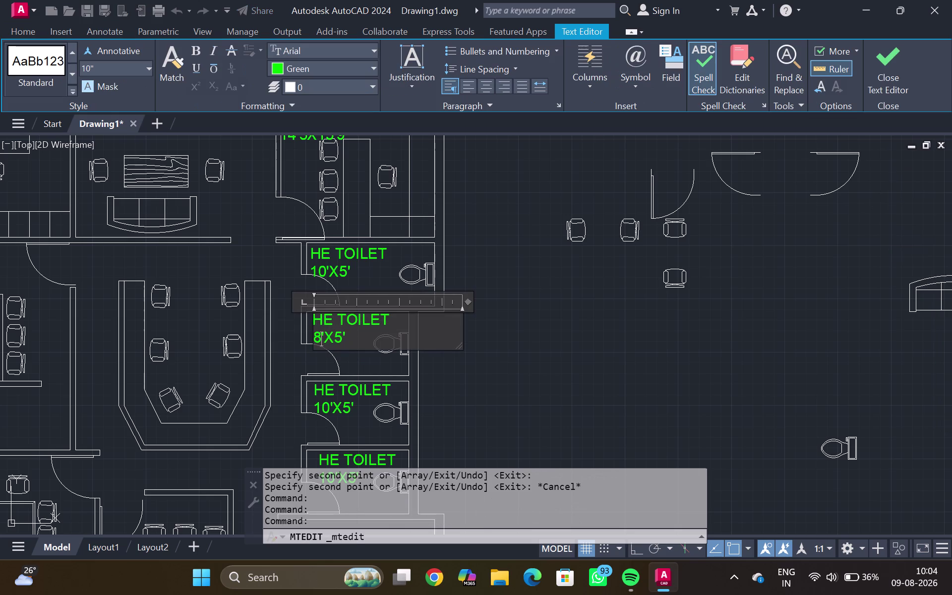
click(501, 385)
scroll(up, 3)
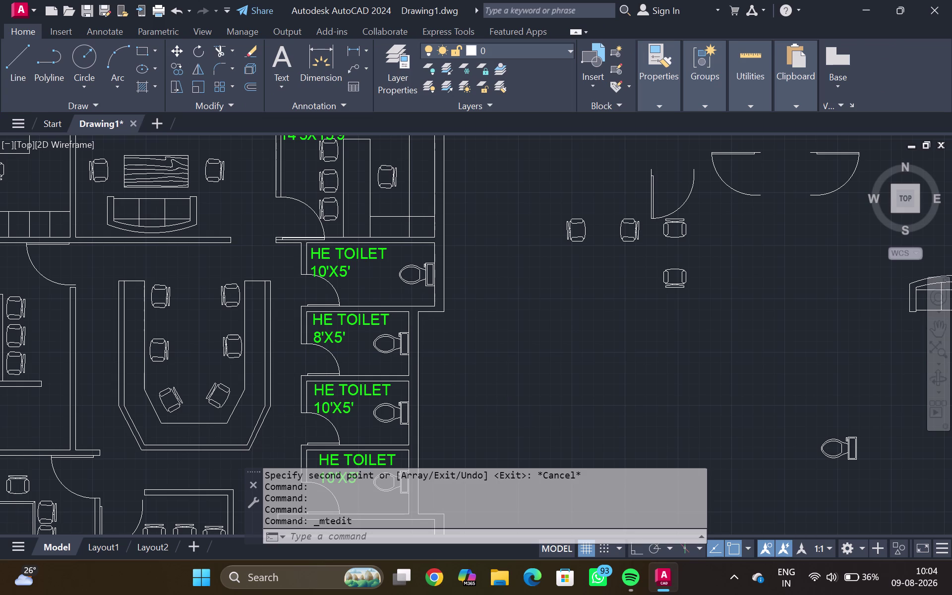
Change the third toilet label's size to 8'X5'.
double_click(329, 412)
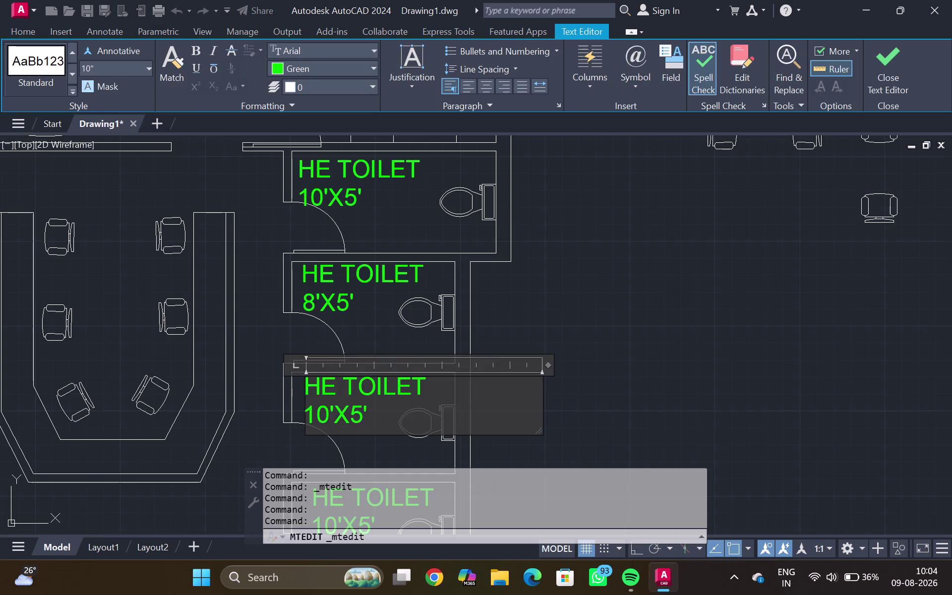
key(BackSpace)
key(BackSpace)
key(8)
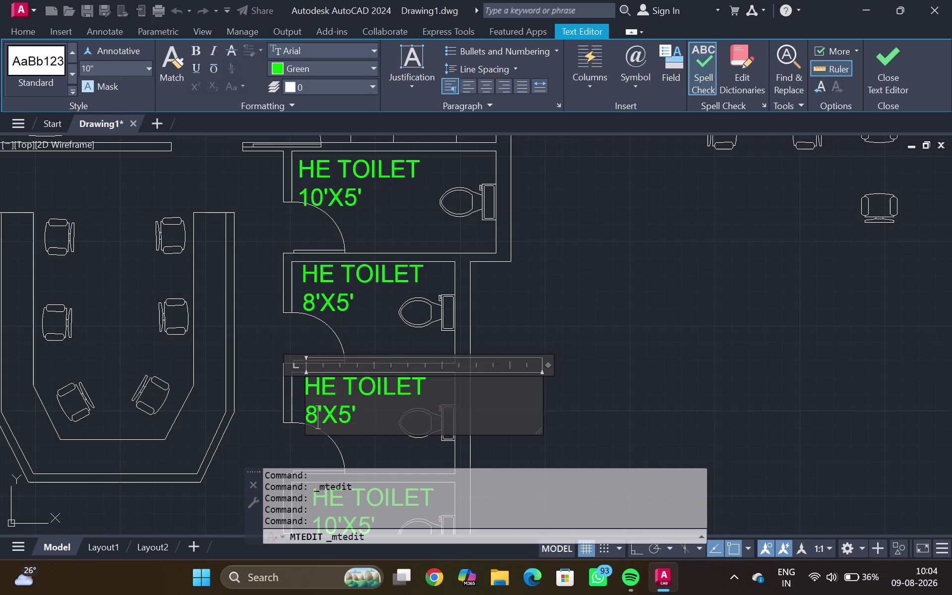
click(301, 393)
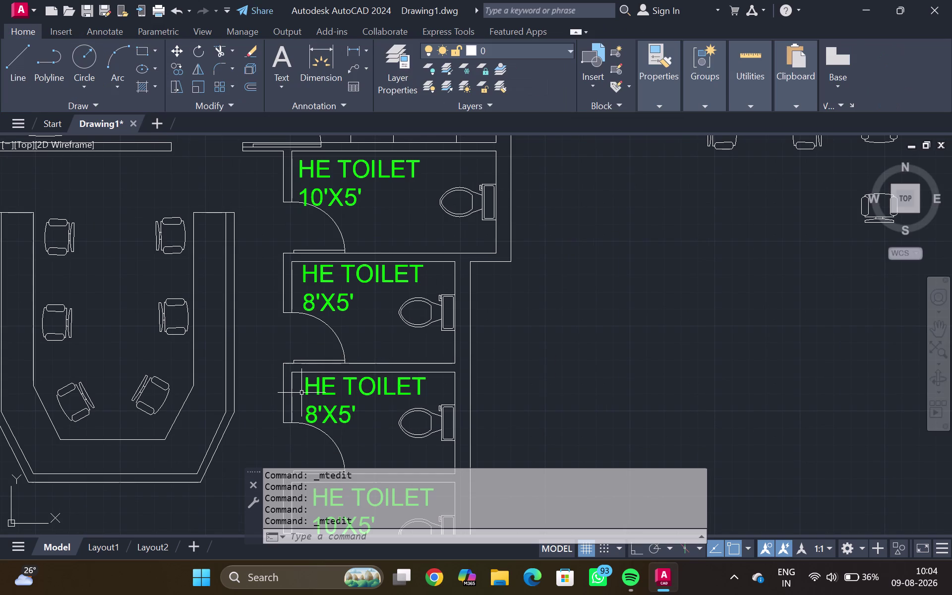
Rename the third toilet label from HE TOILET to SHE TOILET.
click(336, 384)
double_click(336, 385)
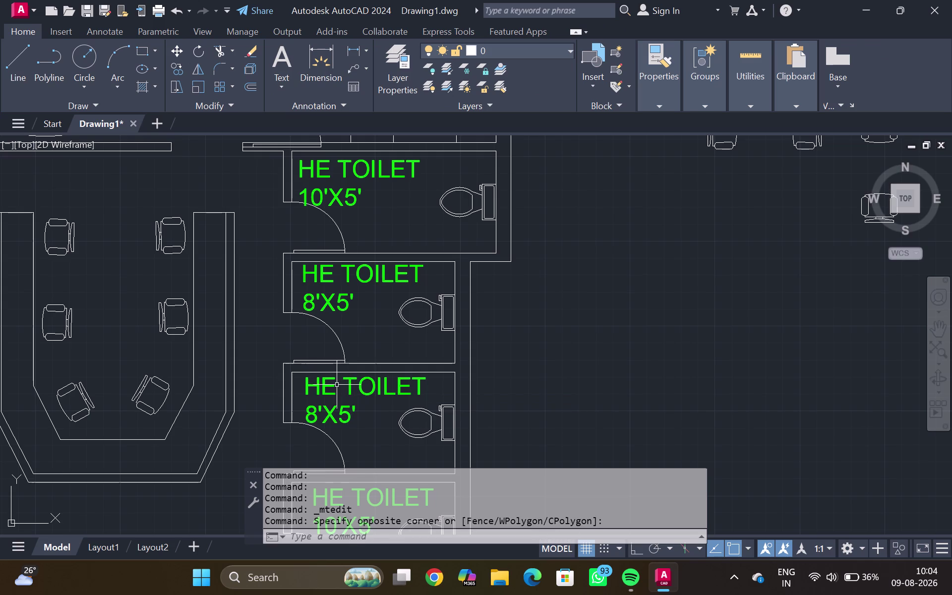
click(336, 386)
triple_click(336, 389)
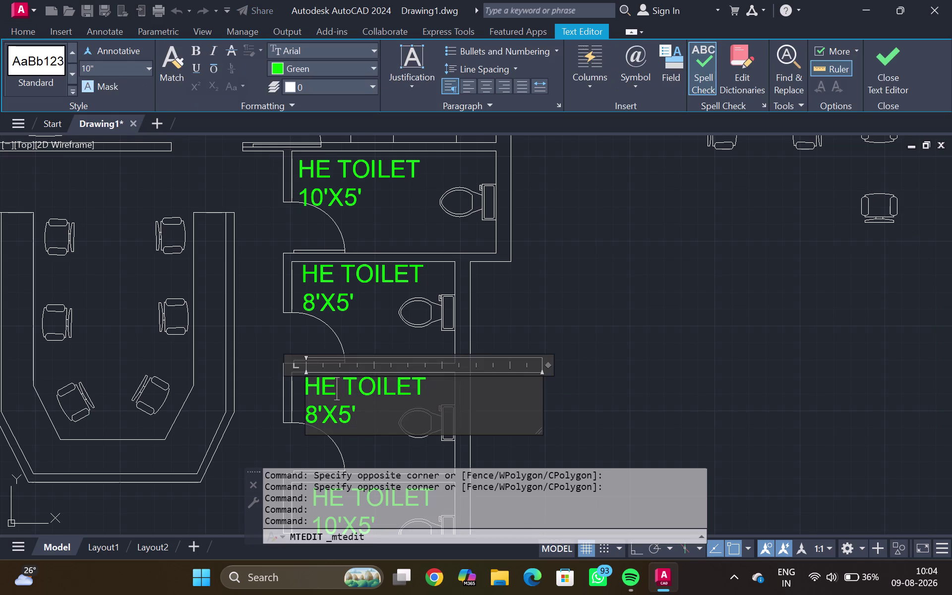
key(BackSpace)
key(BackSpace)
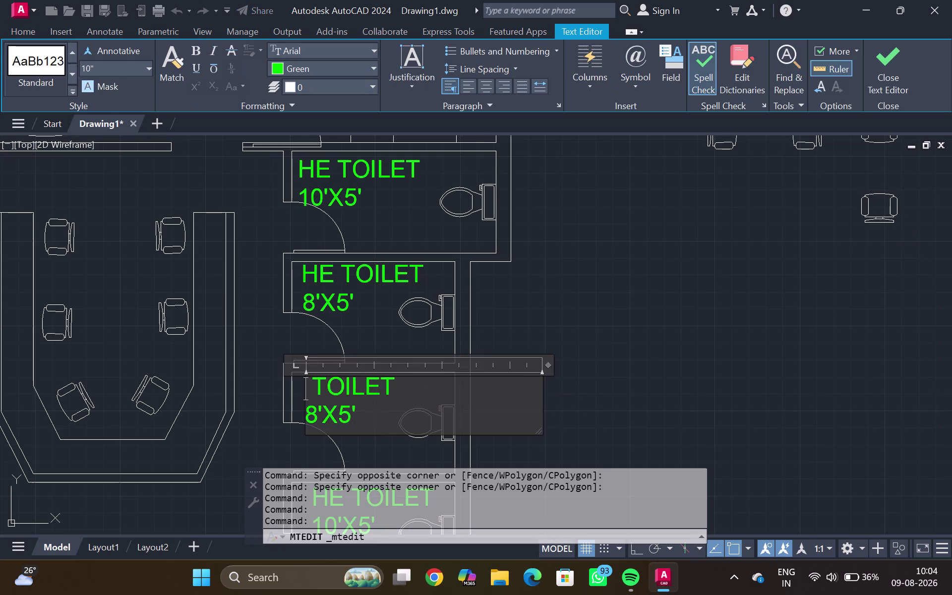
text(SHE)
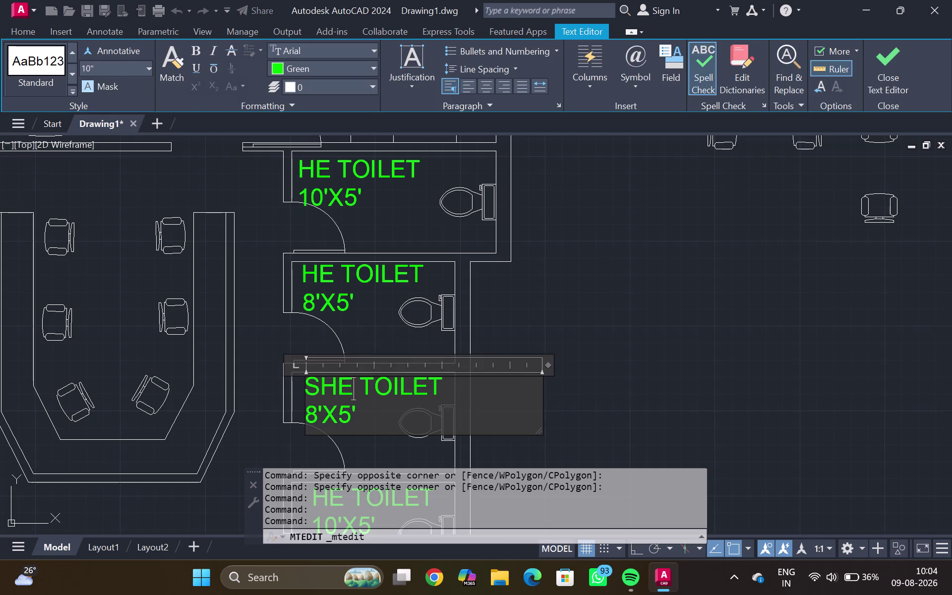
click(563, 301)
drag(564, 299, 560, 305)
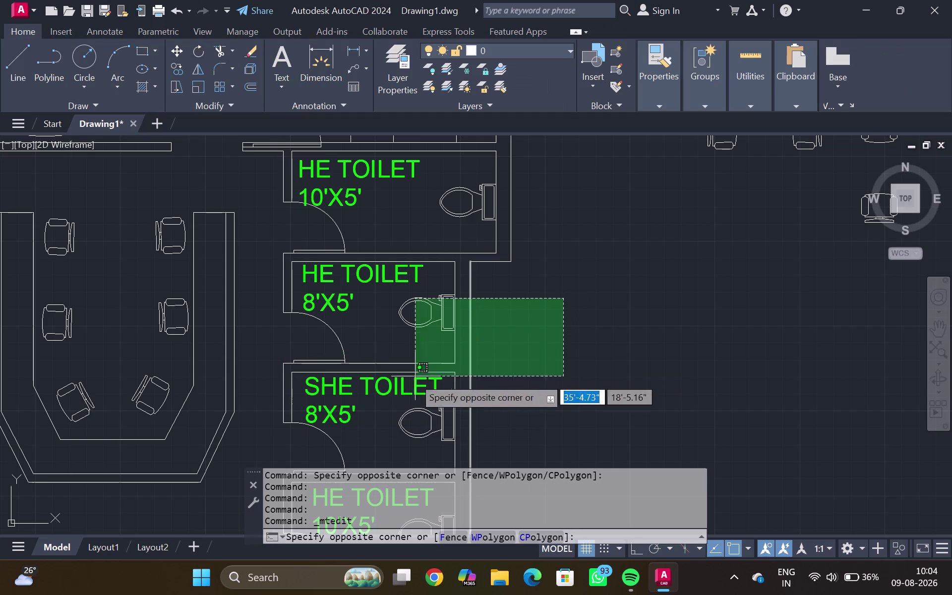
click(566, 300)
Change the fourth toilet label's size to 8'X5' and delete the word HE.
middle_drag(519, 352, 522, 198)
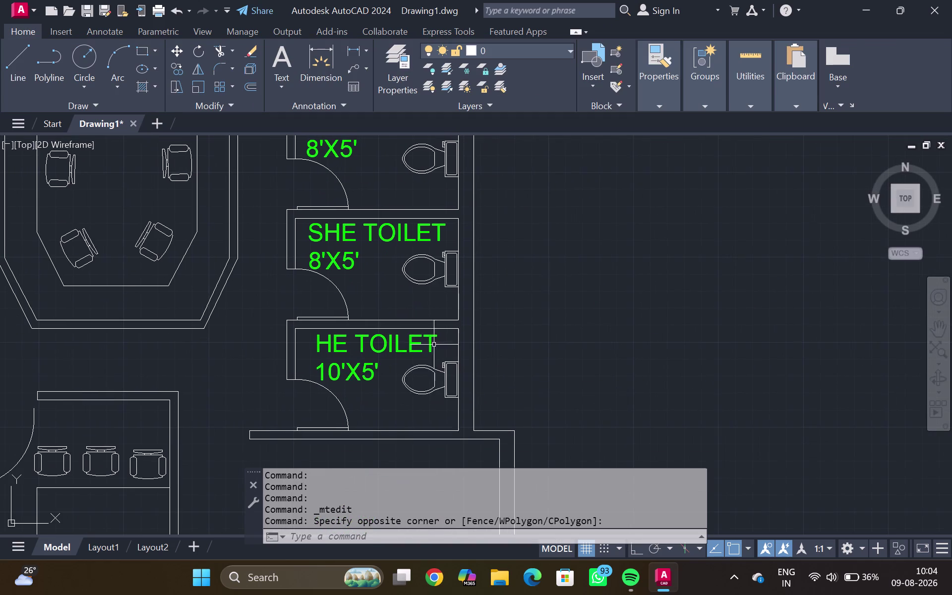
double_click(359, 347)
click(342, 369)
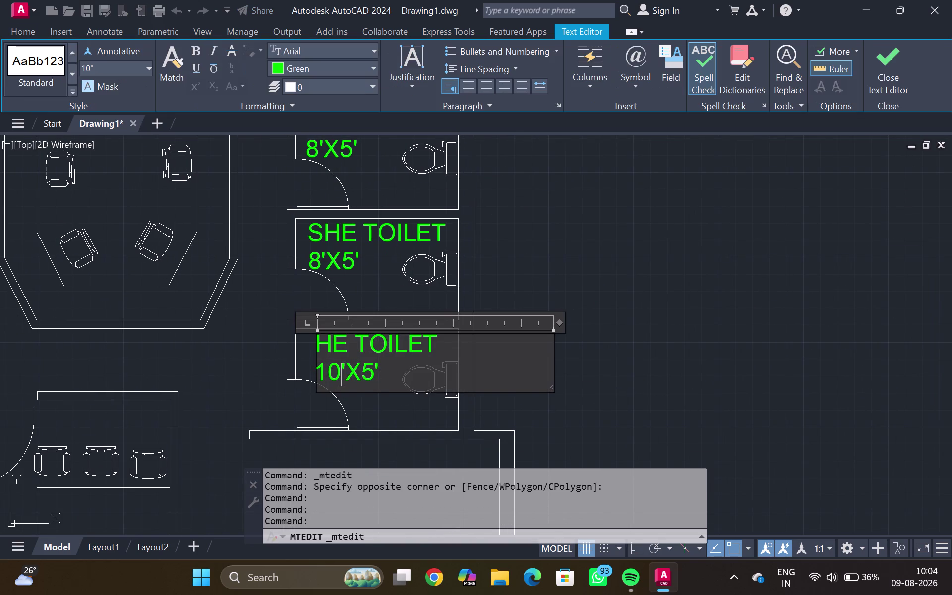
key(BackSpace)
key(BackSpace)
key(8)
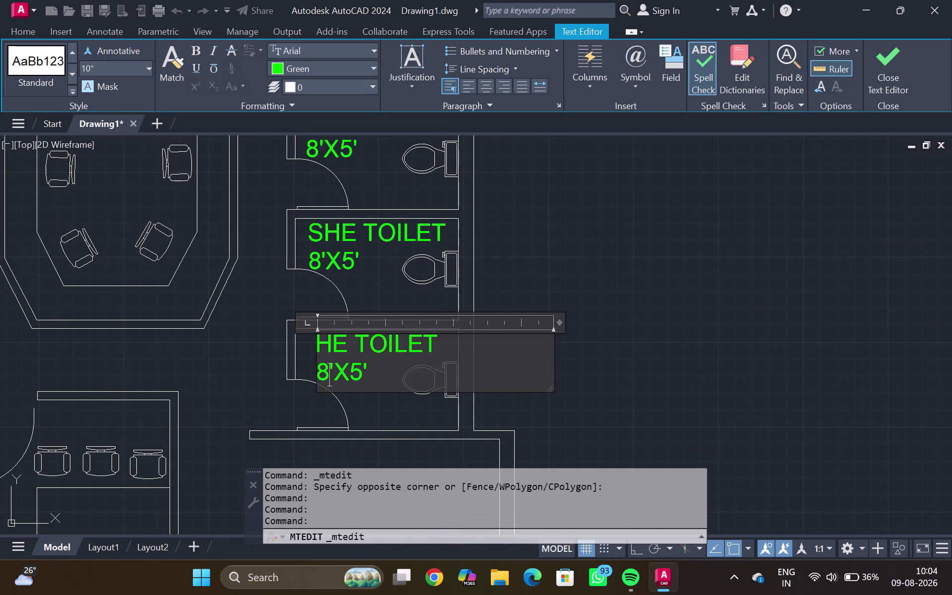
click(348, 342)
key(BackSpace)
key(BackSpace)
Type SHE so the fourth label reads SHE TOILET, and close the editor.
text(S)
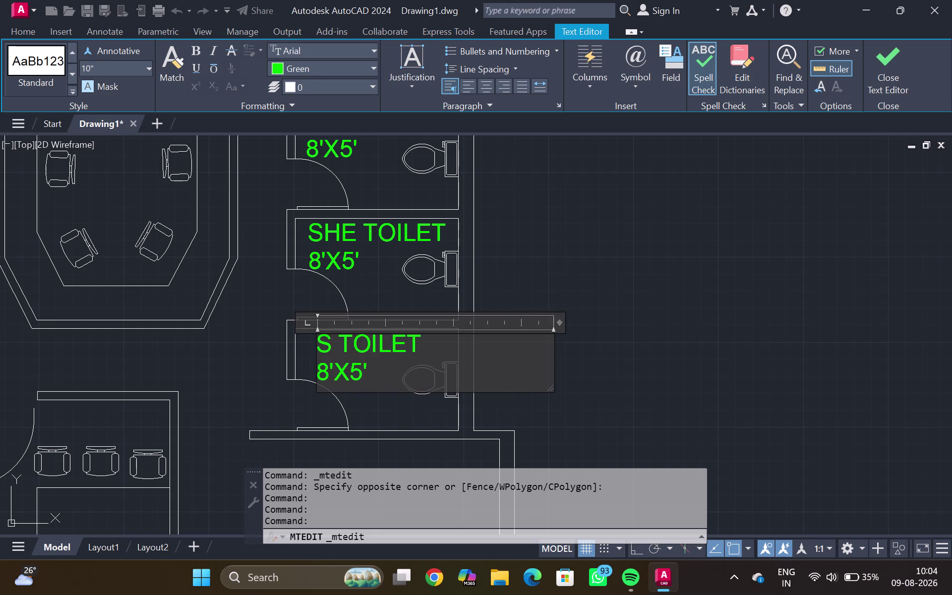
text(HE)
double_click(644, 198)
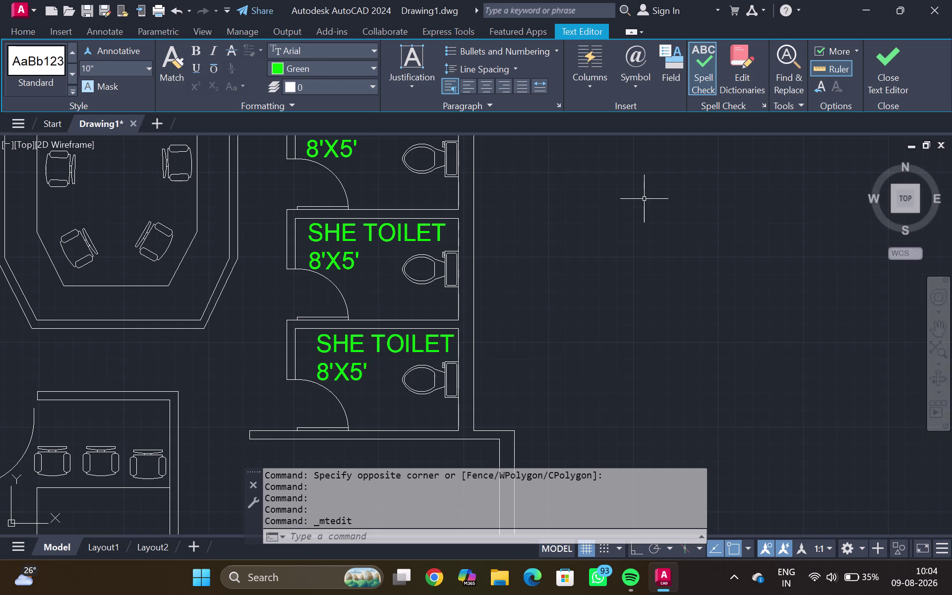
Pan across the floor plan and select the WAITING AREA label.
scroll(down, 3)
middle_drag(394, 353, 427, 360)
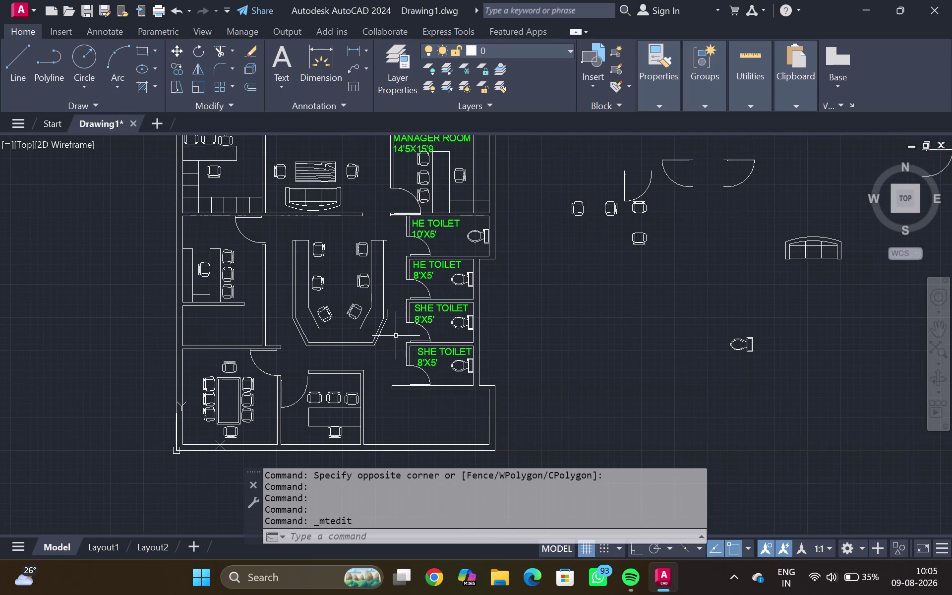
middle_drag(396, 365, 571, 225)
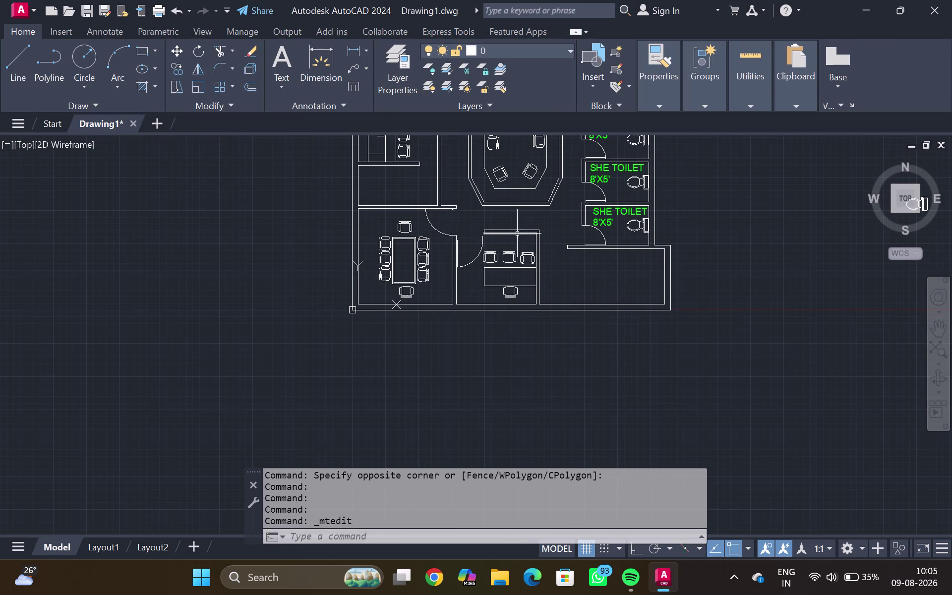
middle_drag(497, 227, 442, 397)
middle_drag(429, 249, 420, 334)
scroll(up, 3)
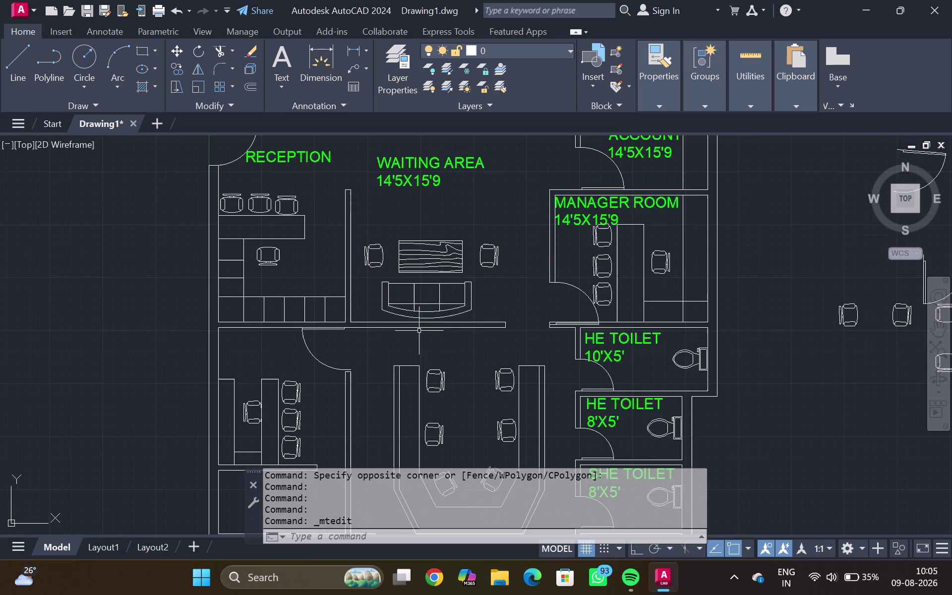
click(414, 157)
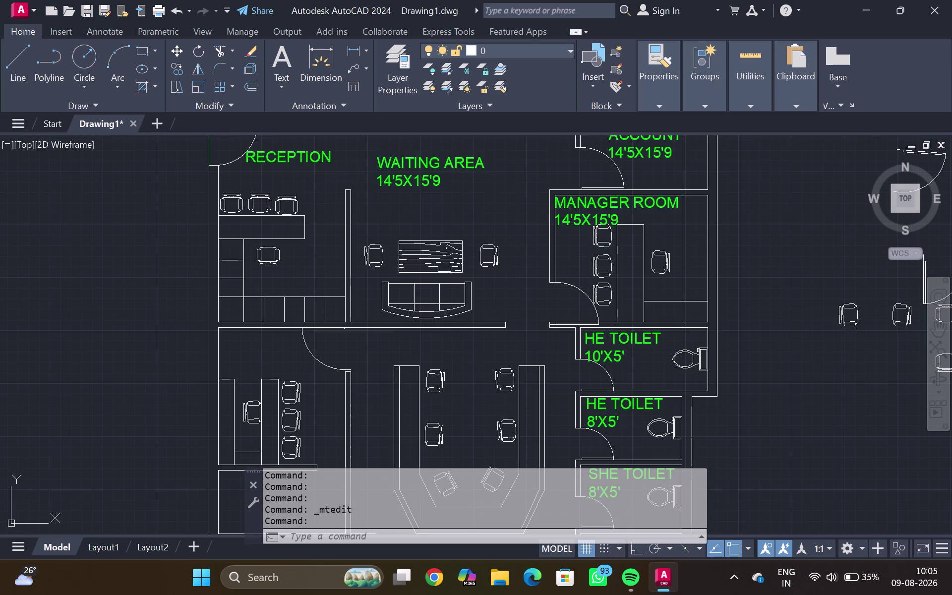
Copy the WAITING AREA 14'5X15'9 label into the room below with CO.
text(CO)
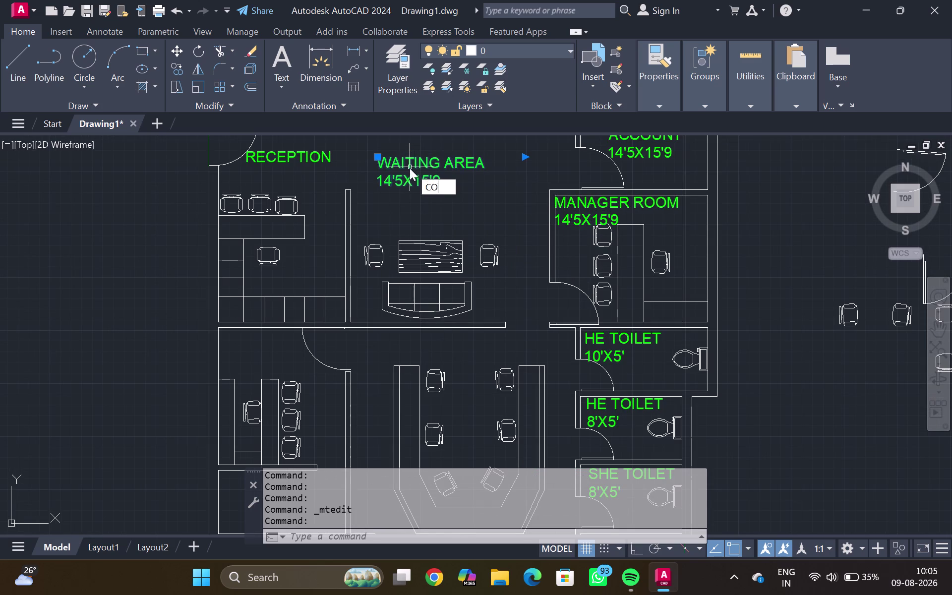
key(Return)
drag(407, 173, 407, 179)
scroll(up, 3)
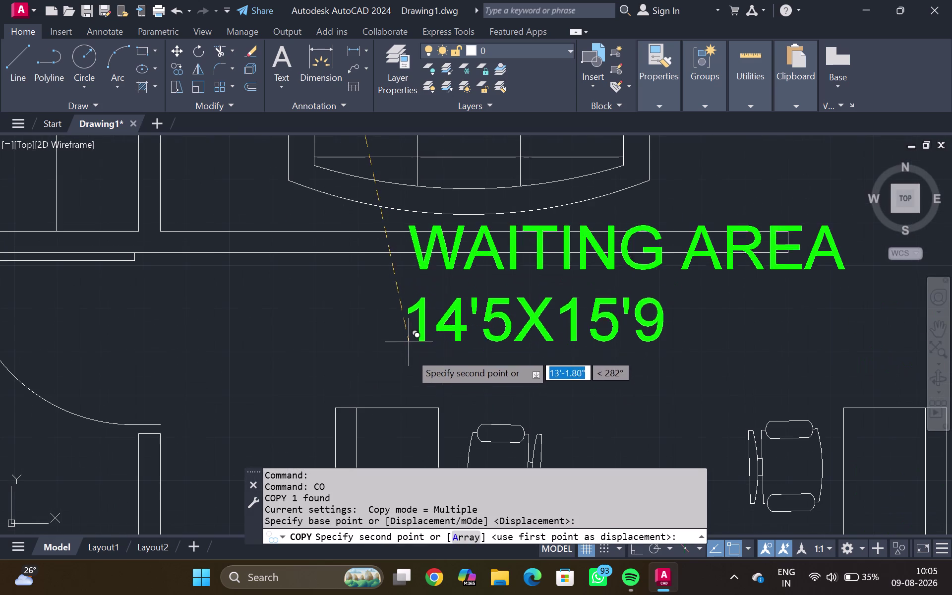
click(411, 383)
key(Escape)
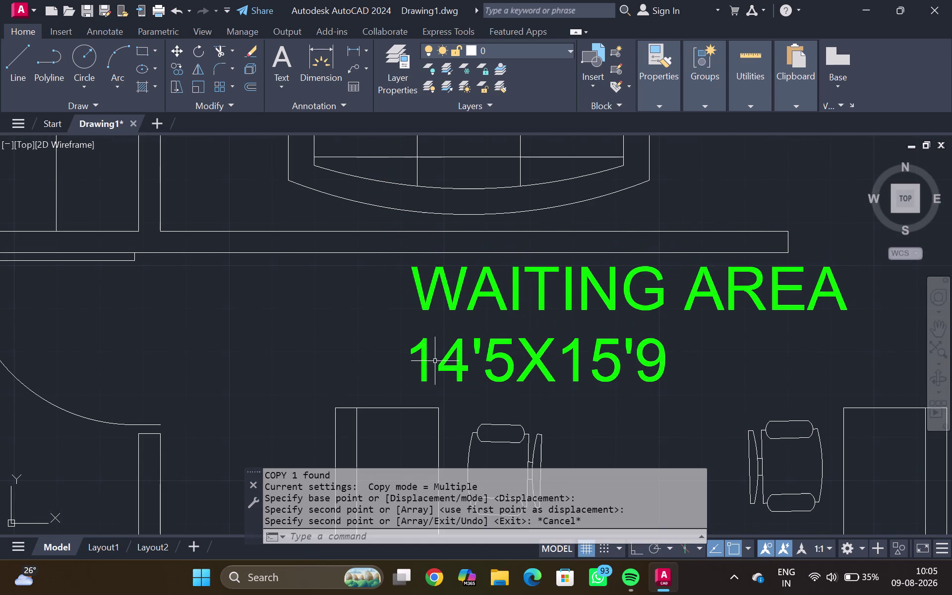
Click around the copied label and cancel the stray selection.
click(590, 291)
click(592, 286)
click(657, 284)
click(661, 290)
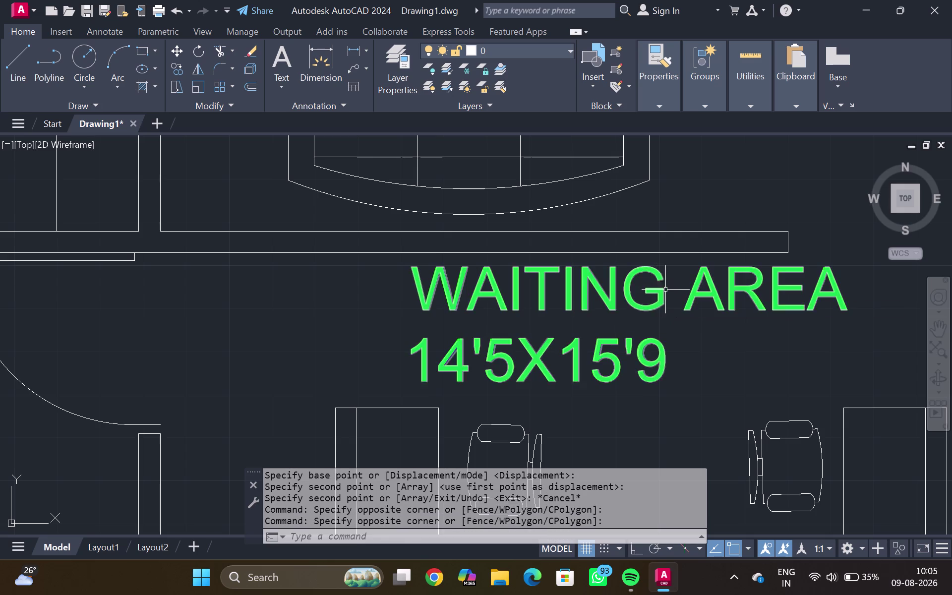
click(671, 287)
click(670, 284)
double_click(650, 294)
click(653, 281)
click(652, 278)
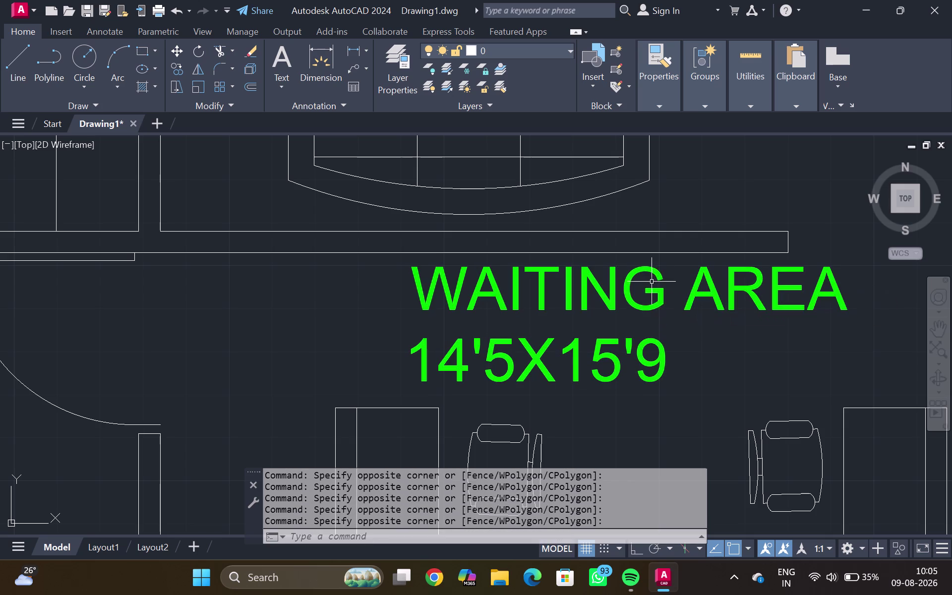
drag(653, 285, 666, 308)
click(671, 306)
click(675, 306)
click(674, 302)
click(671, 295)
triple_click(671, 289)
click(668, 285)
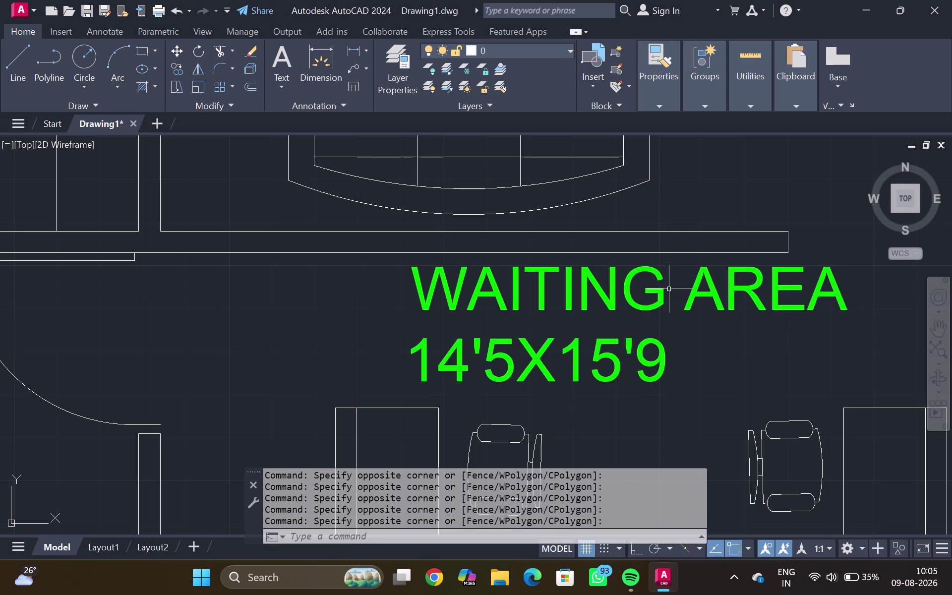
key(grave)
key(Escape)
Open the copied WAITING AREA label's text for editing.
double_click(668, 284)
double_click(655, 298)
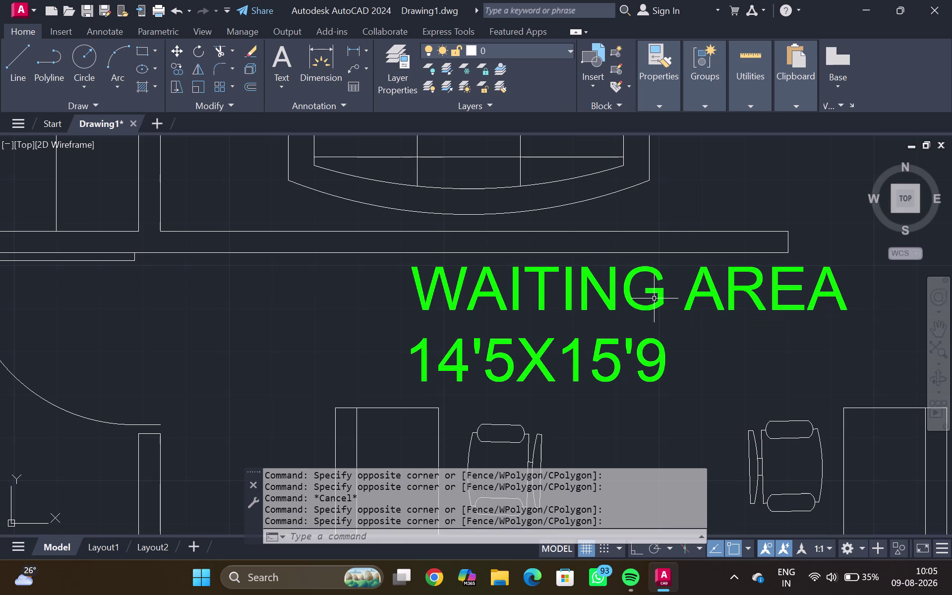
drag(612, 321, 574, 334)
click(509, 327)
drag(491, 323, 489, 329)
drag(483, 320, 483, 327)
key(Escape)
double_click(502, 358)
double_click(503, 354)
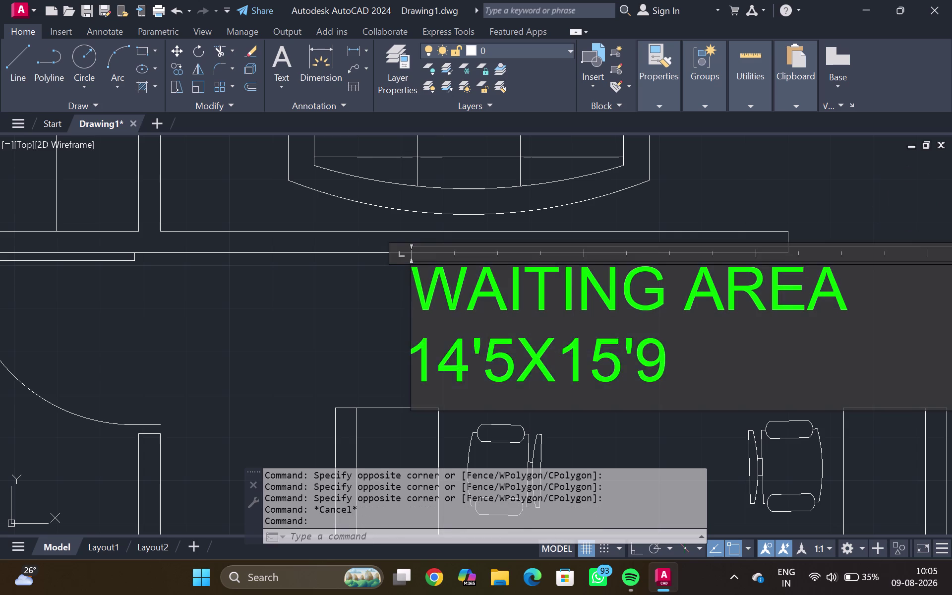
Replace WAITING with WORKING so the copy reads WORKING AREA 14'5X15'9.
click(671, 286)
key(BackSpace)
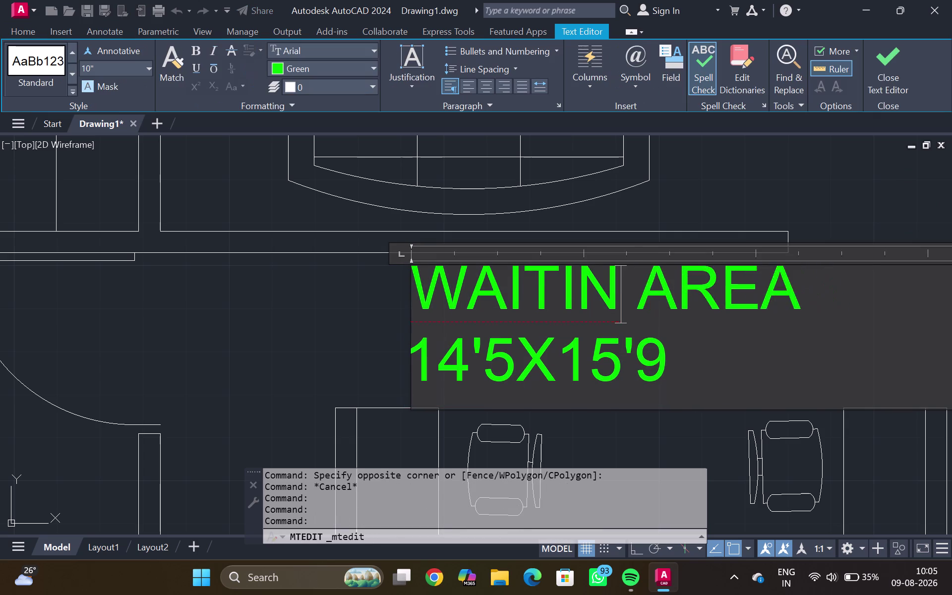
key(BackSpace)
key(BackSpace)
key(BackSpace)
key(BackSpace)
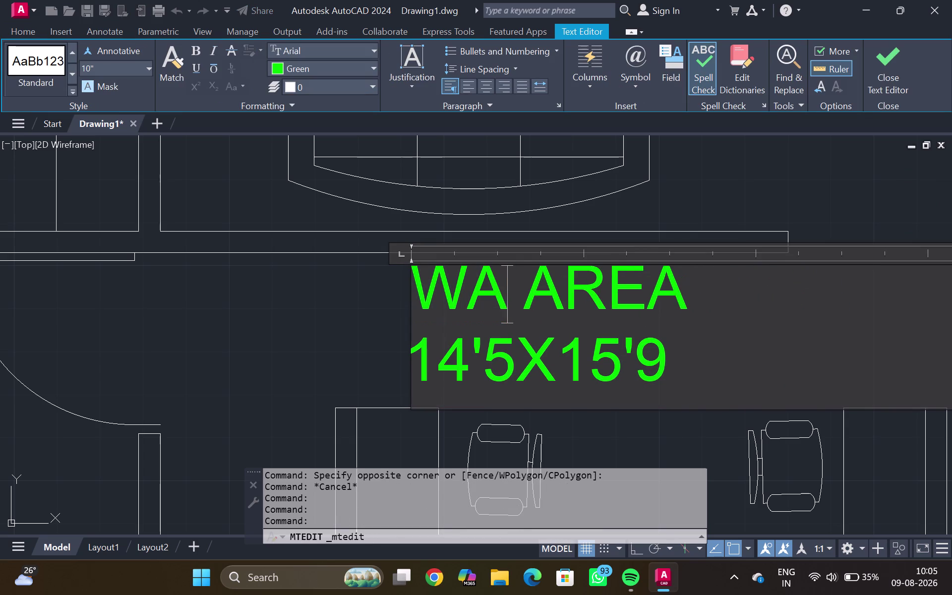
key(BackSpace)
text(ORKI)
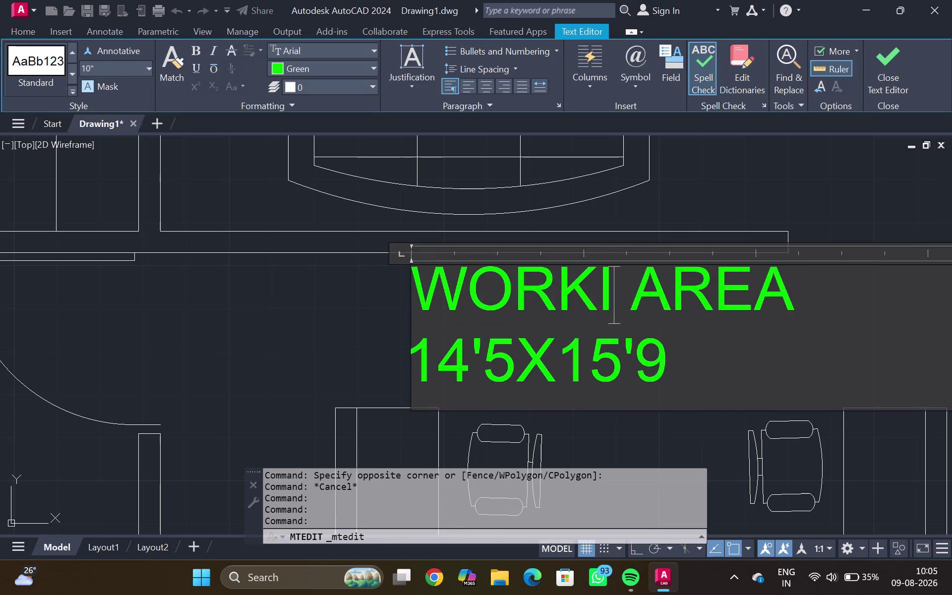
text(NG)
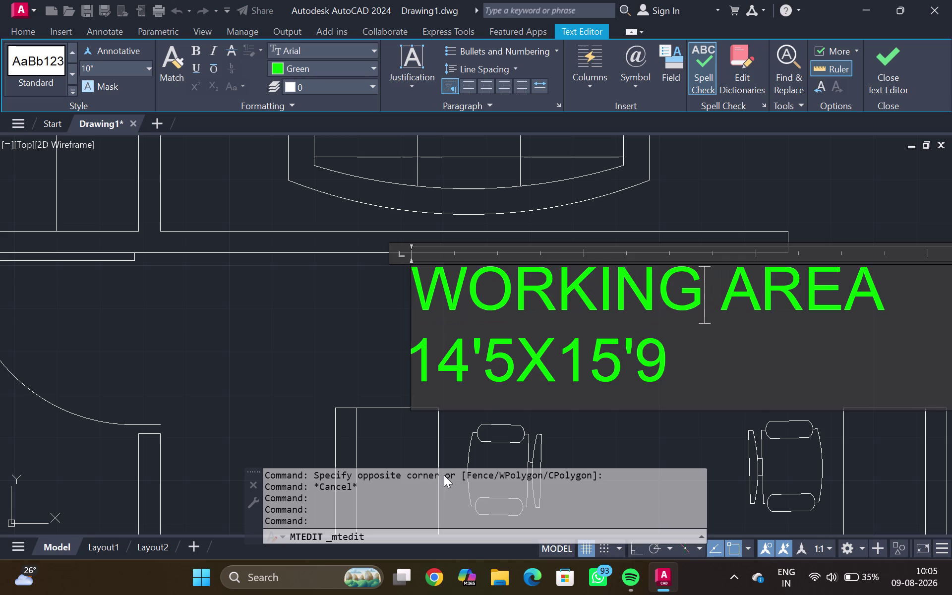
click(246, 331)
scroll(down, 3)
Select the WORKING AREA label and start copying it from a base point.
middle_drag(490, 371, 491, 370)
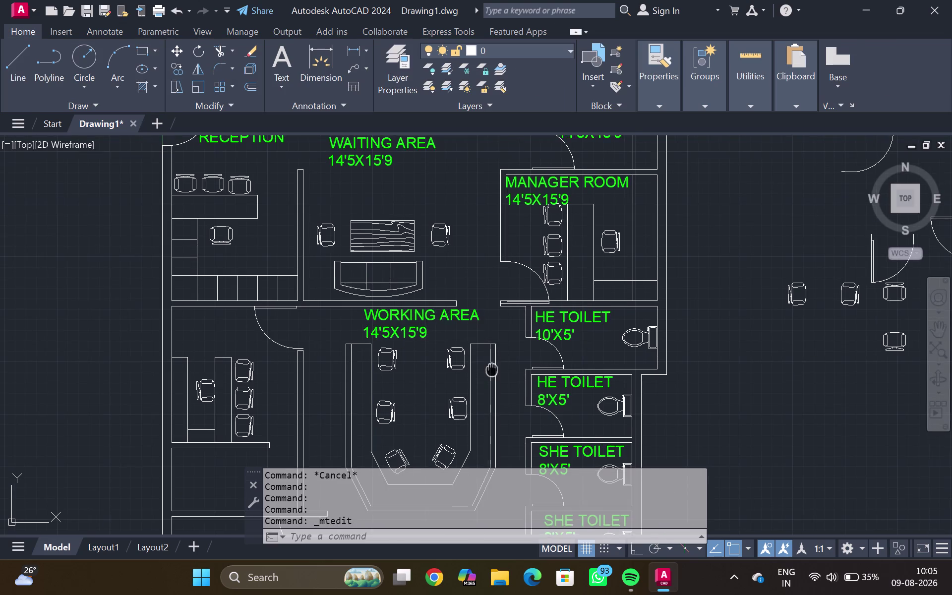
middle_drag(491, 370, 468, 278)
scroll(down, 3)
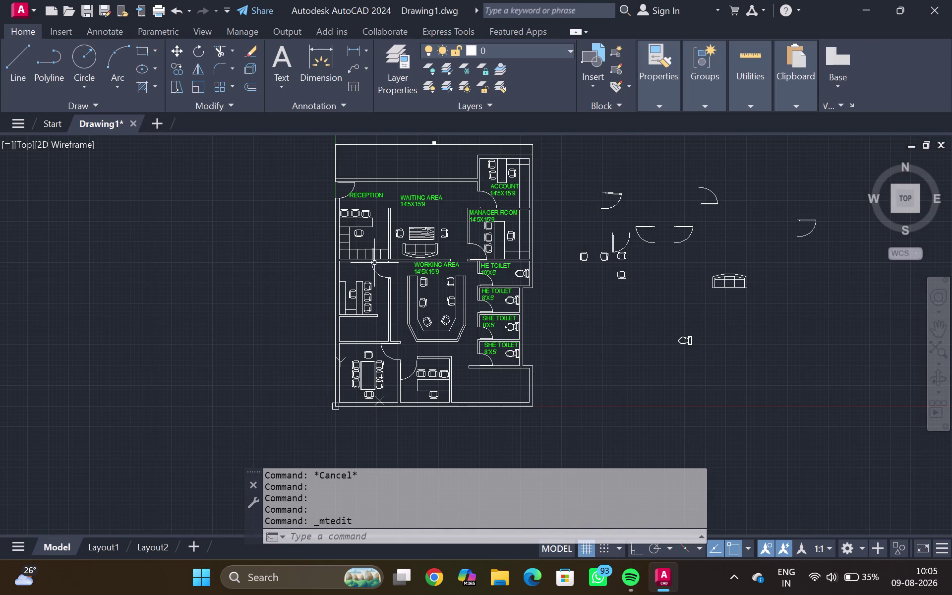
click(428, 269)
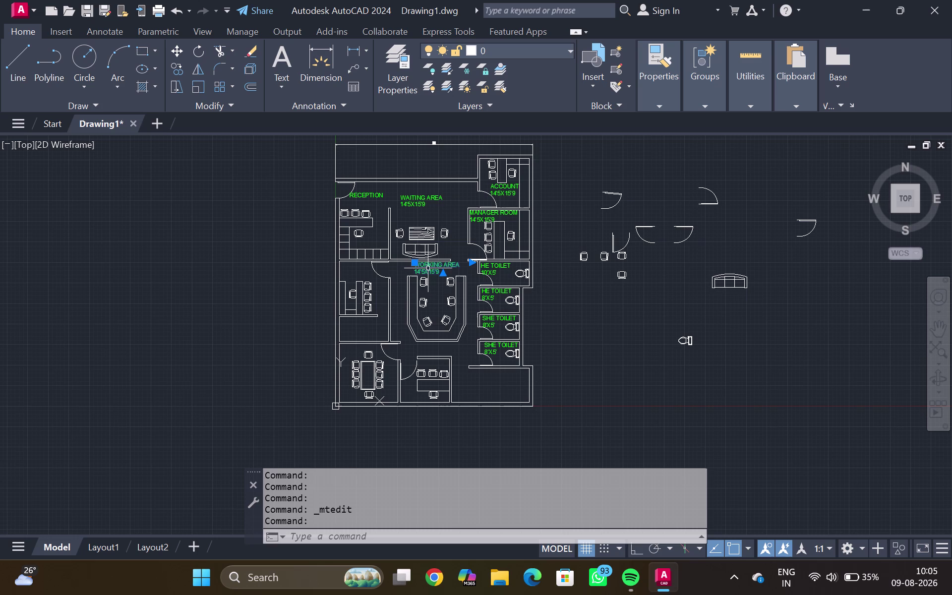
key(c)
key(o)
key(Return)
click(418, 267)
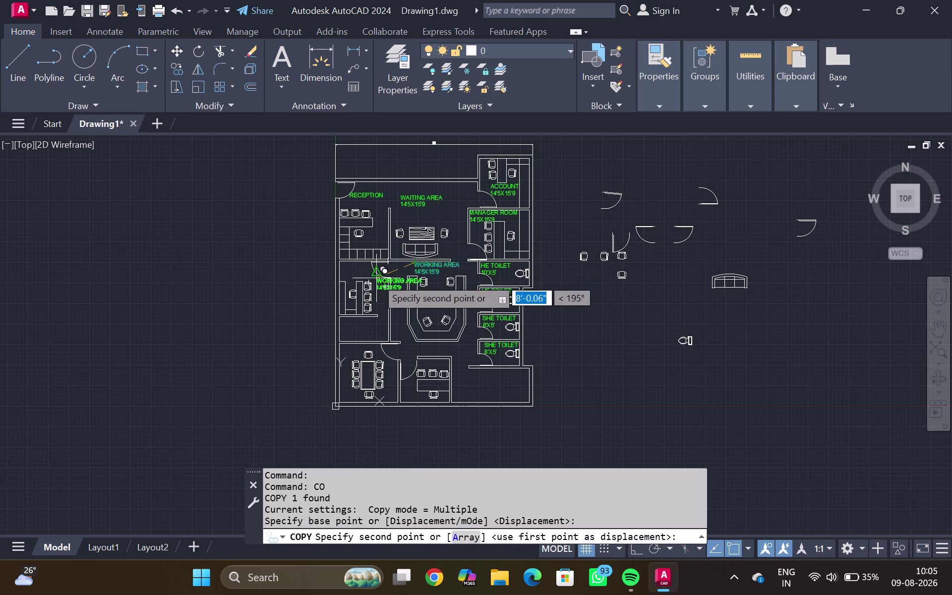
Place the label copy in the left desk room and open it for editing.
scroll(up, 3)
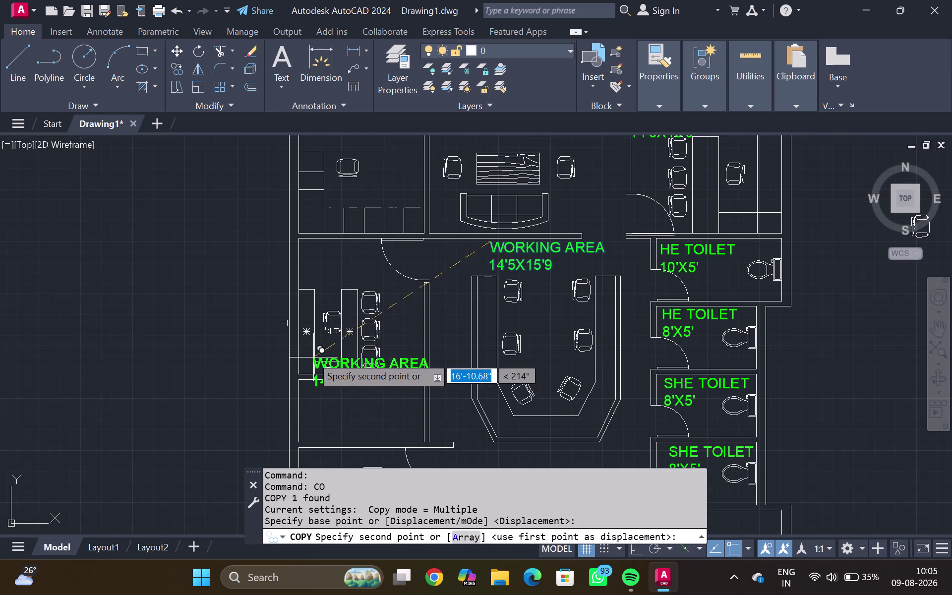
scroll(up, 3)
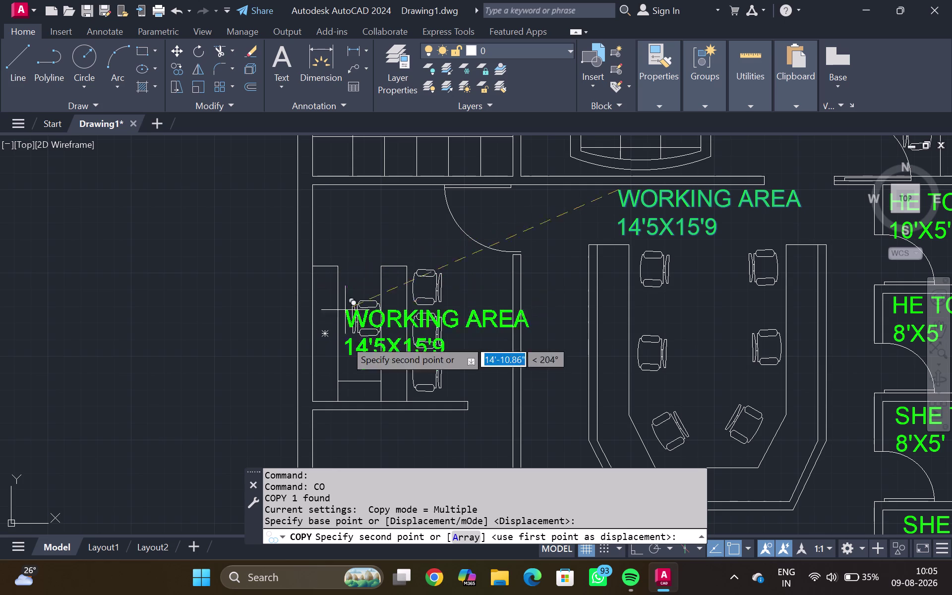
middle_click(344, 359)
middle_click(342, 359)
right_drag(356, 260, 356, 306)
middle_click(356, 260)
middle_drag(356, 260, 355, 315)
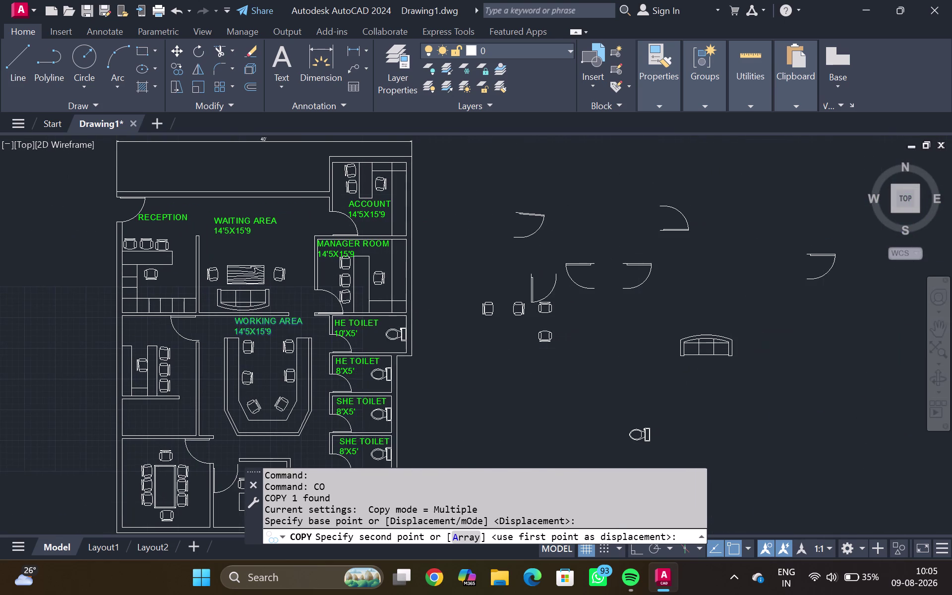
scroll(up, 3)
key(Escape)
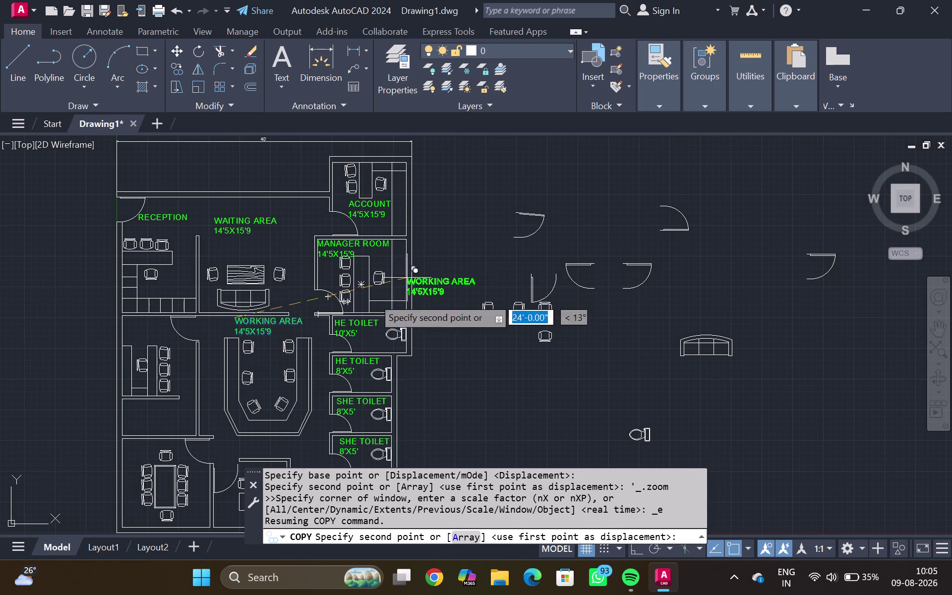
scroll(up, 3)
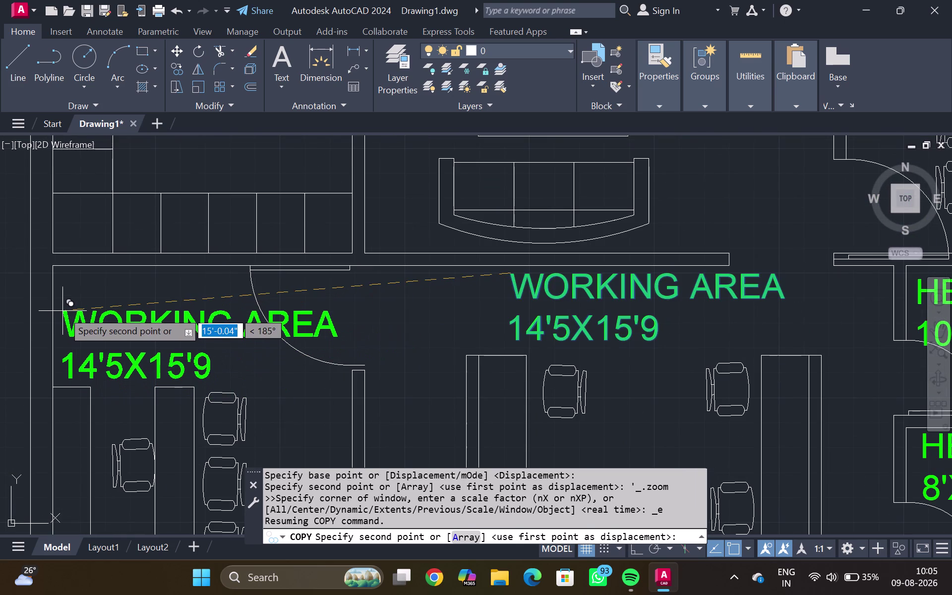
scroll(up, 3)
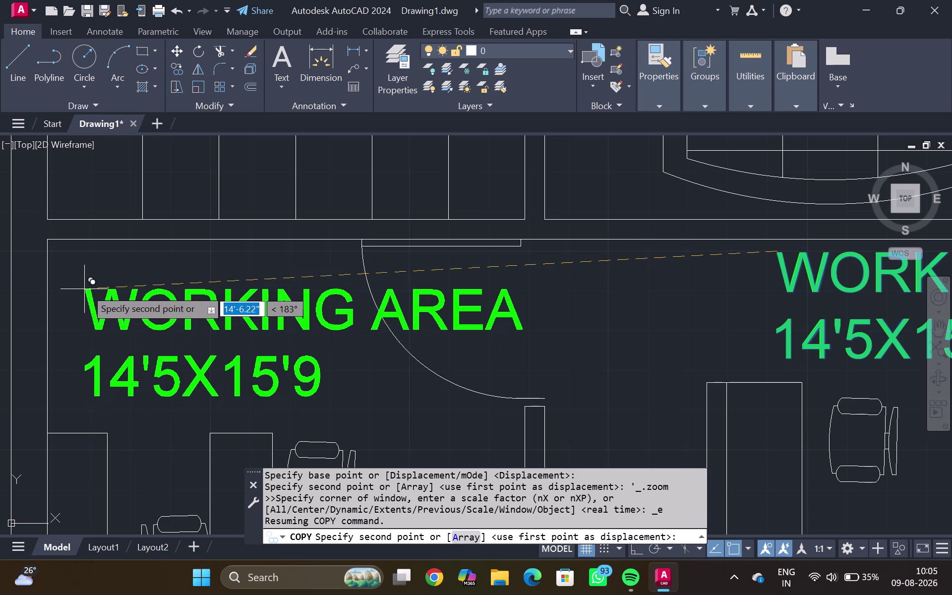
click(60, 254)
key(Escape)
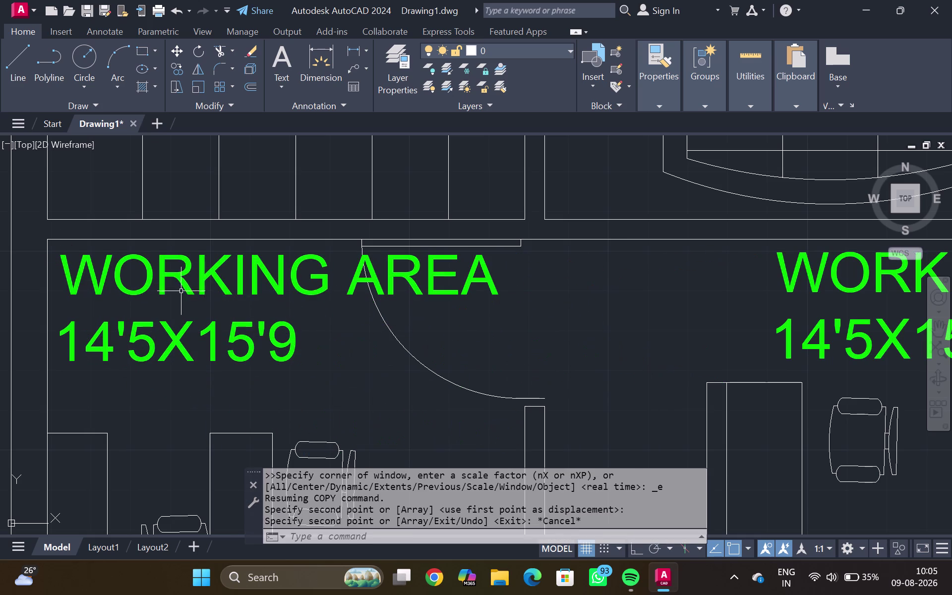
double_click(180, 288)
Replace WORKING with DIRECTOR on the copied label's first line.
double_click(185, 276)
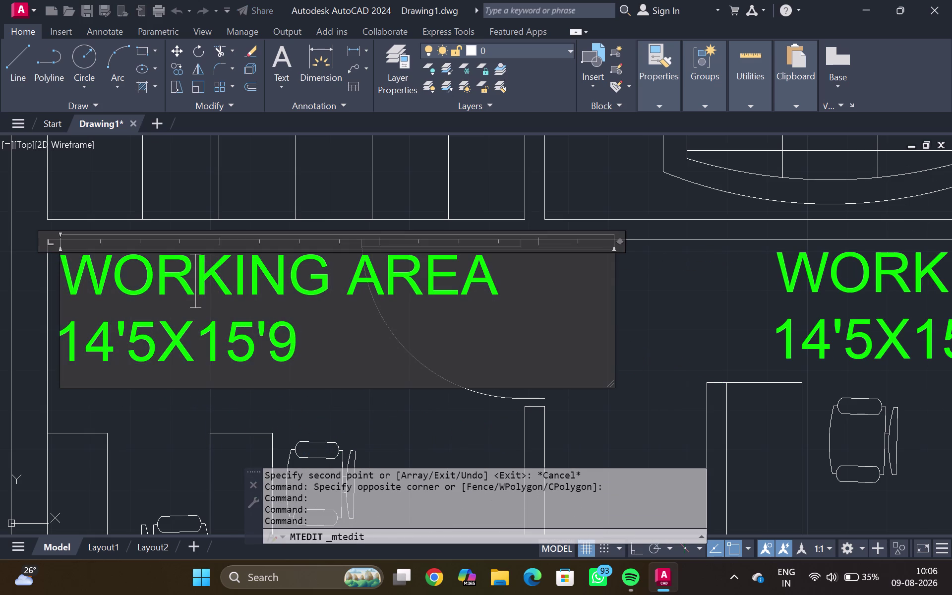
click(338, 284)
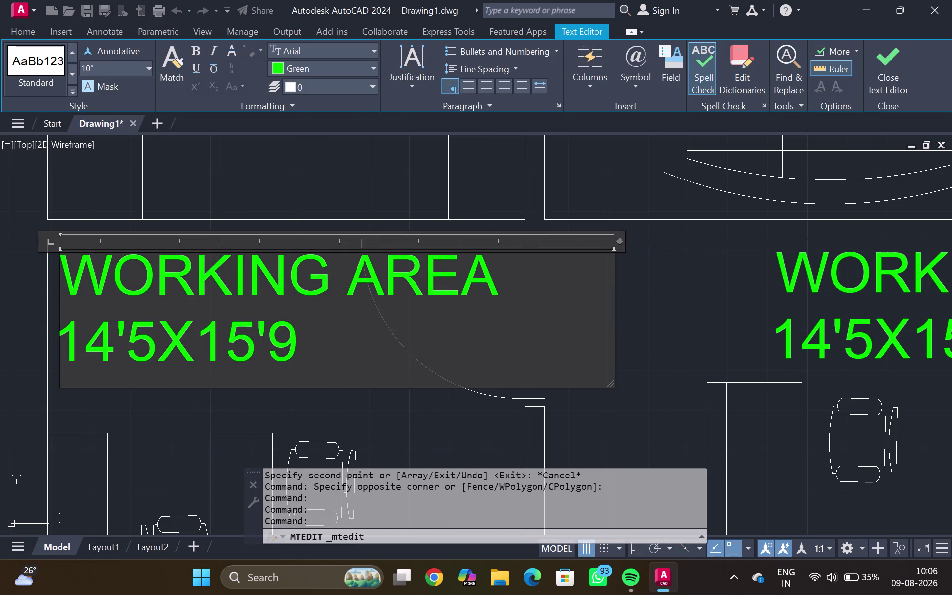
key(BackSpace)
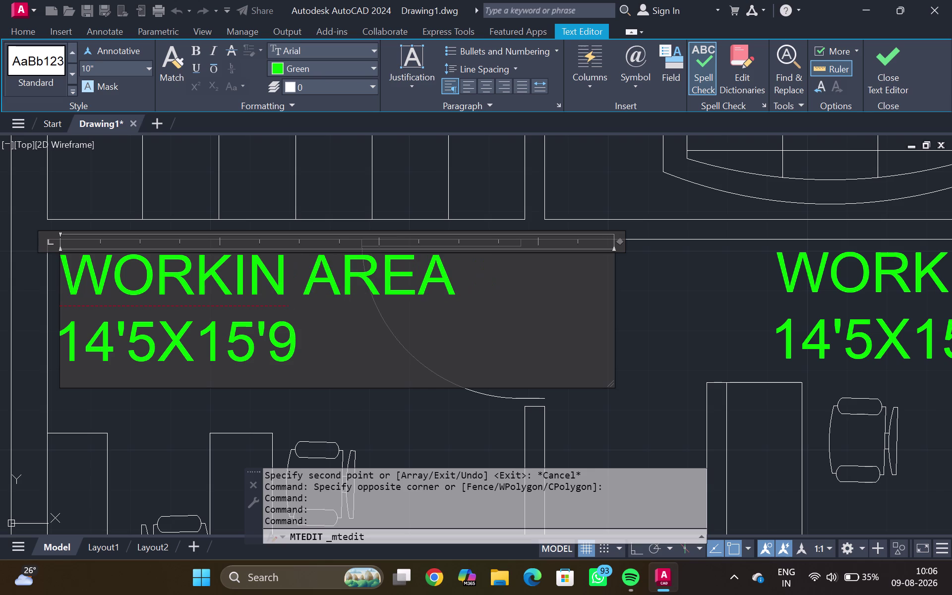
key(BackSpace)
key(BackSpace)
key(BackSpace)
key(BackSpace)
key(BackSpace)
key(BackSpace)
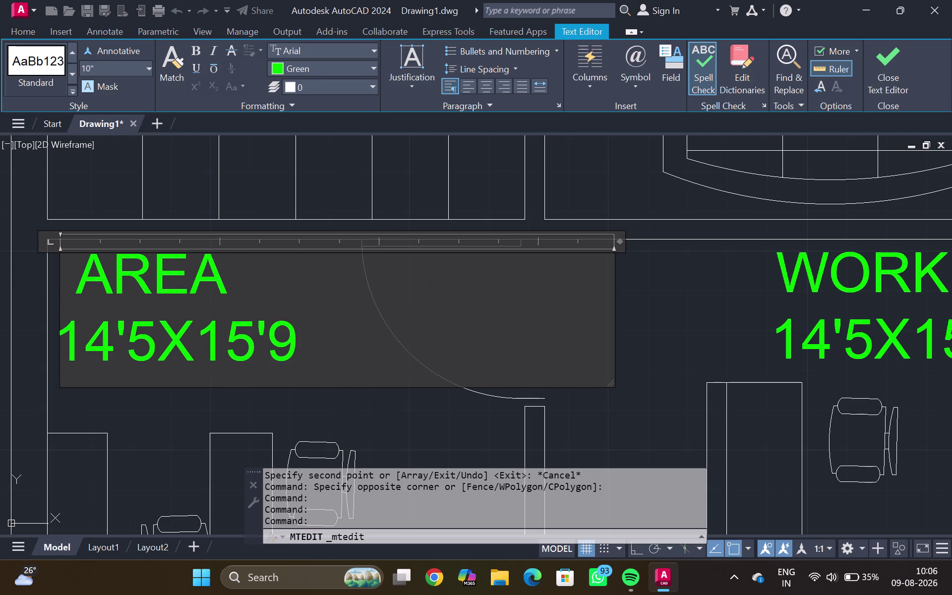
text(DIR)
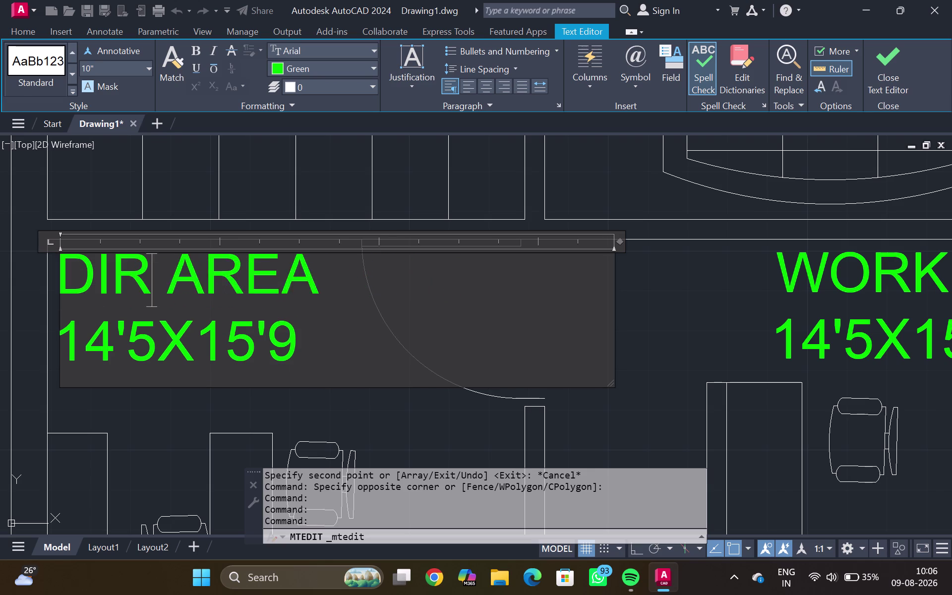
text(E)
key(c)
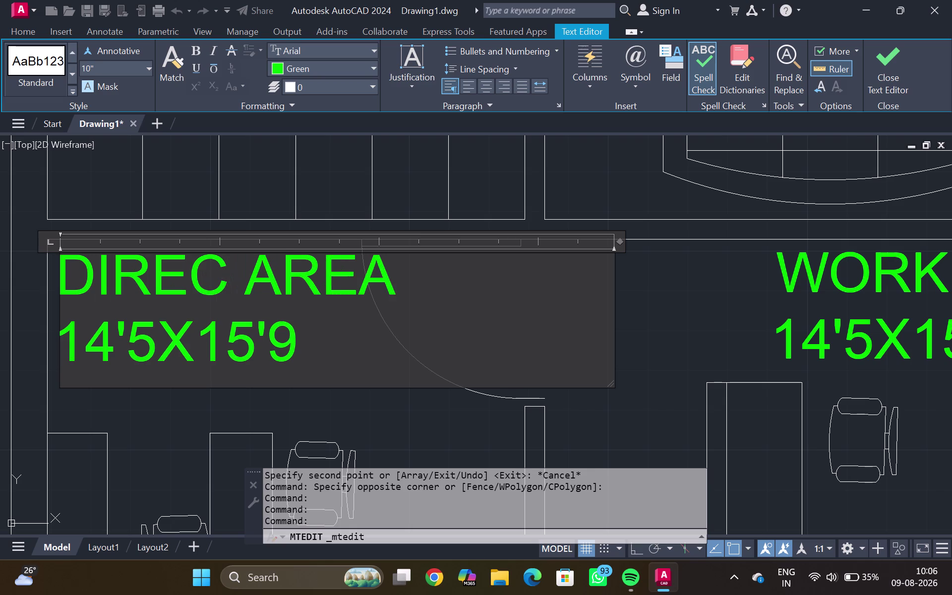
key(t)
text(O)
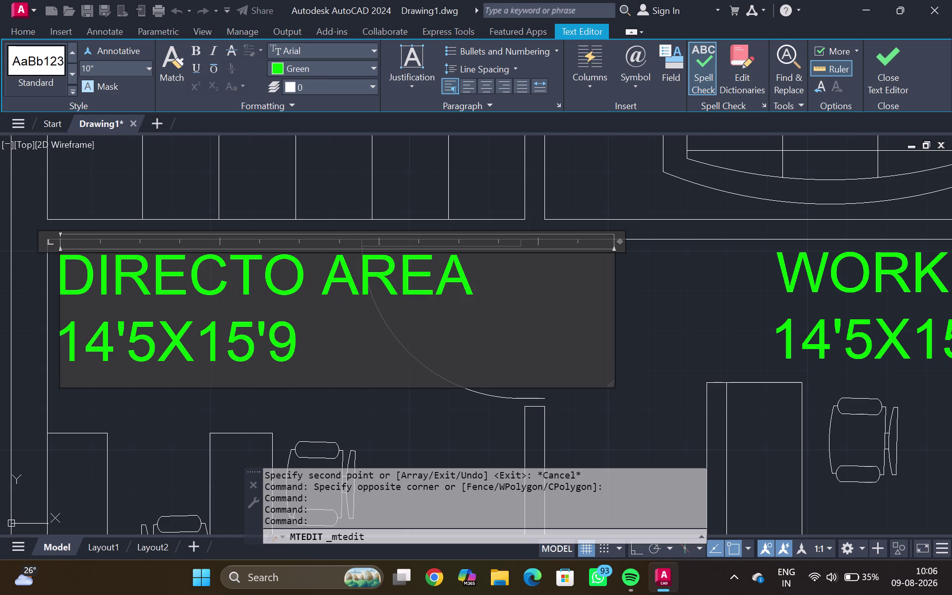
text(R)
key(Return)
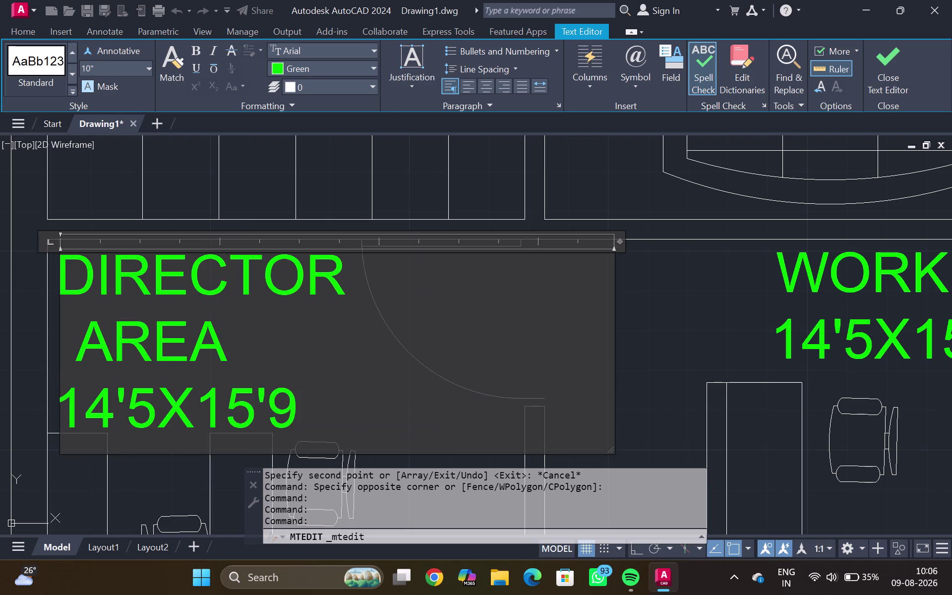
Change AREA to ROOM and add a new 10'X10' size line.
click(291, 328)
key(BackSpace)
key(BackSpace)
key(BackSpace)
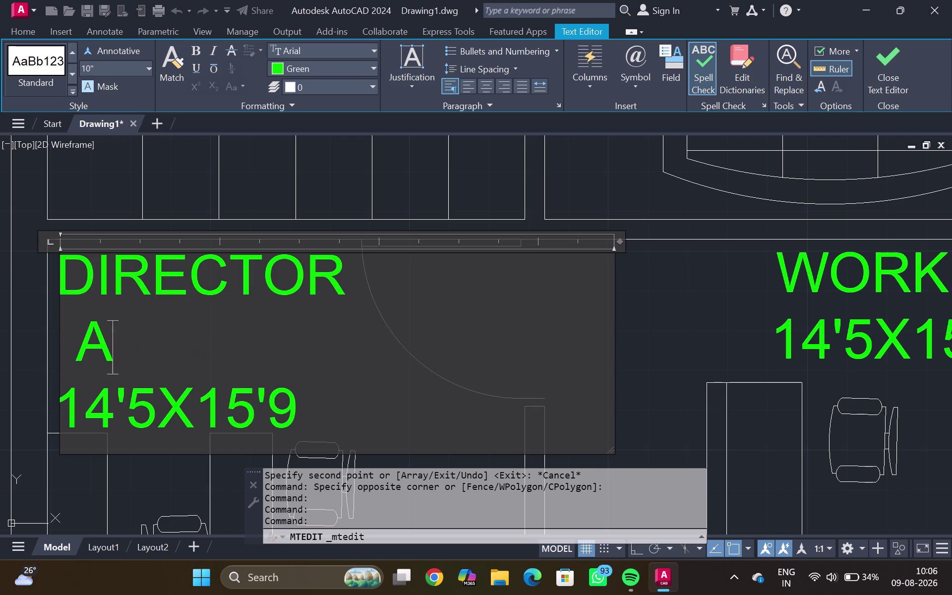
key(BackSpace)
key(BackSpace)
text(ROO)
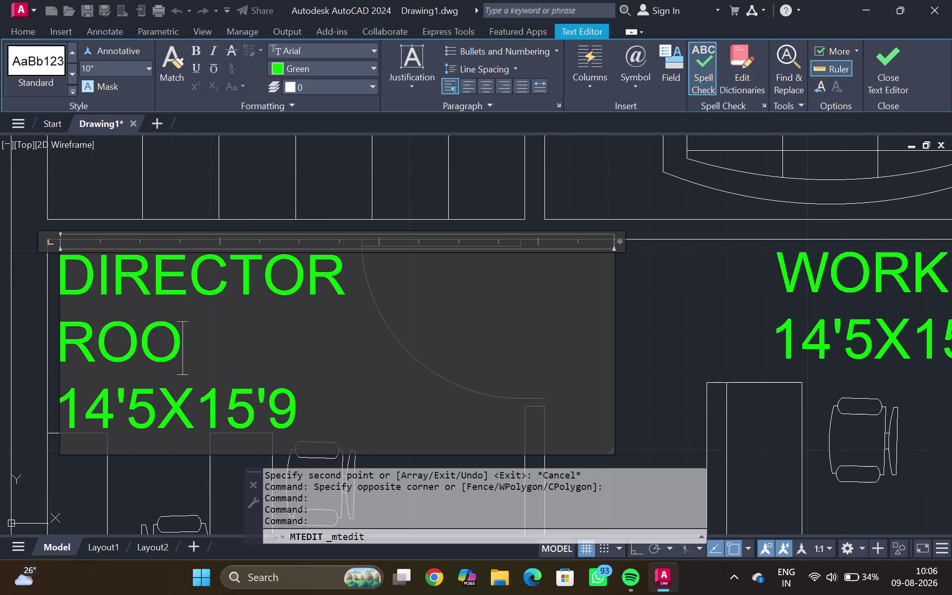
text(M)
key(Return)
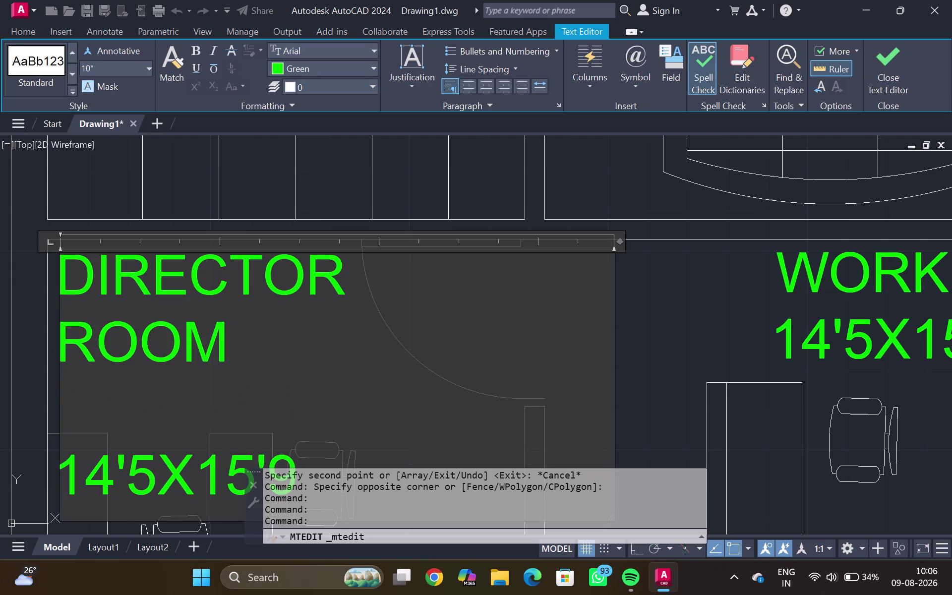
text(10)
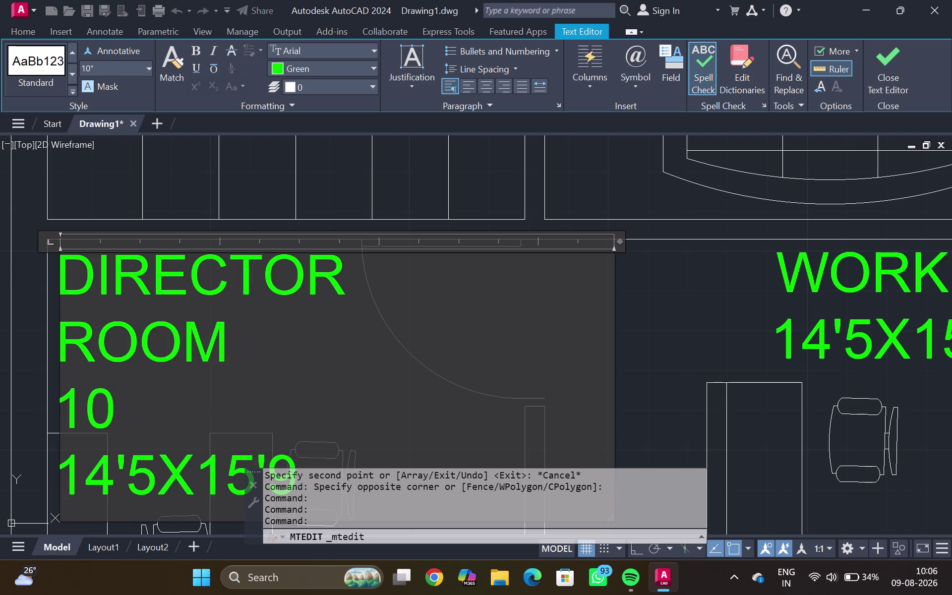
key(apostrophe)
key(x)
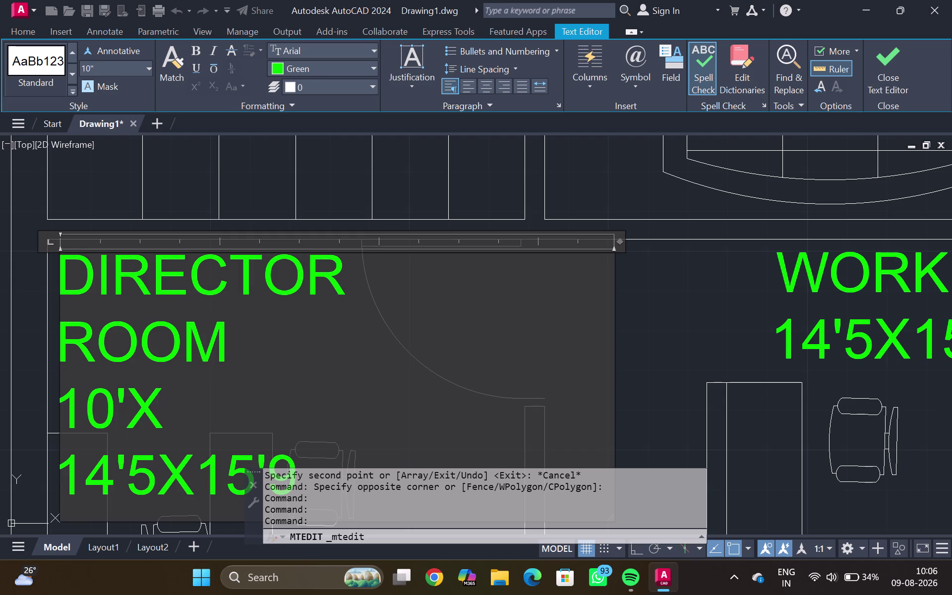
text(11)
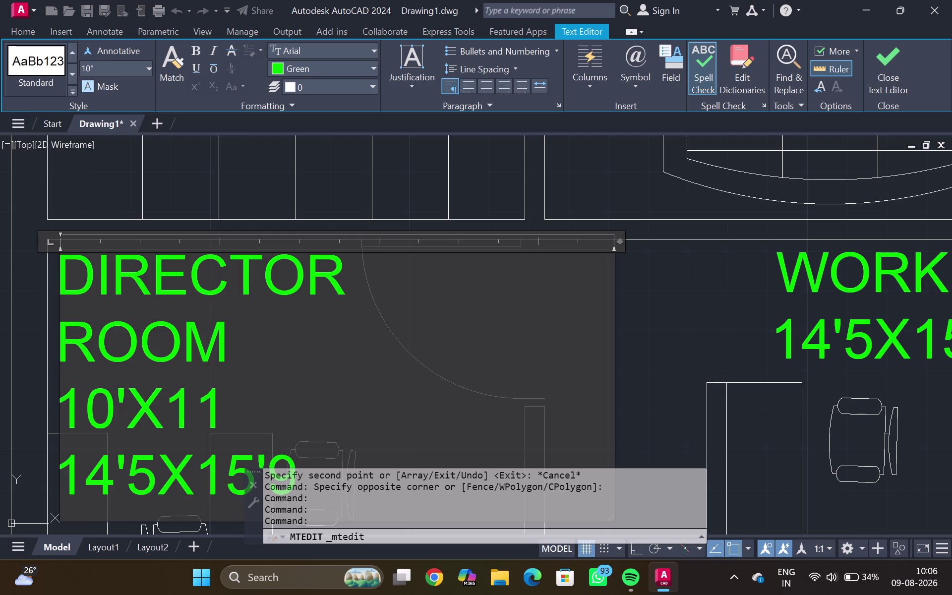
key(BackSpace)
key(0)
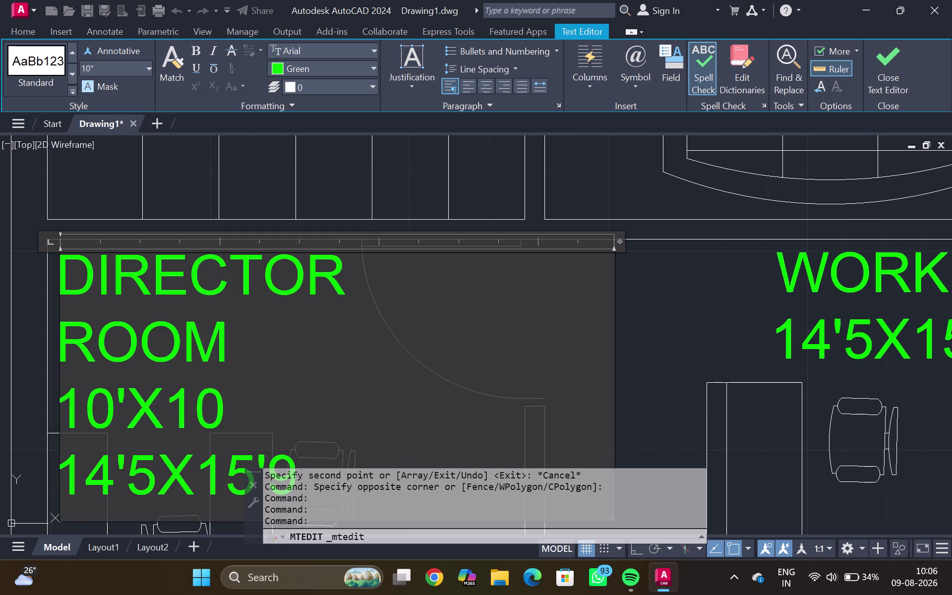
key(apostrophe)
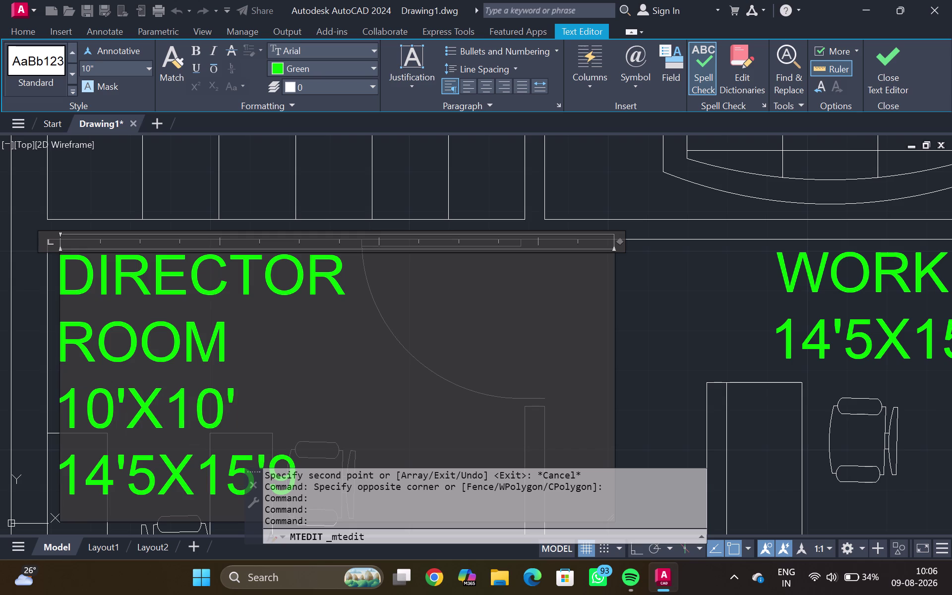
Delete the old 14'5X15'9 line and close the Text Editor.
drag(315, 462, 0, 508)
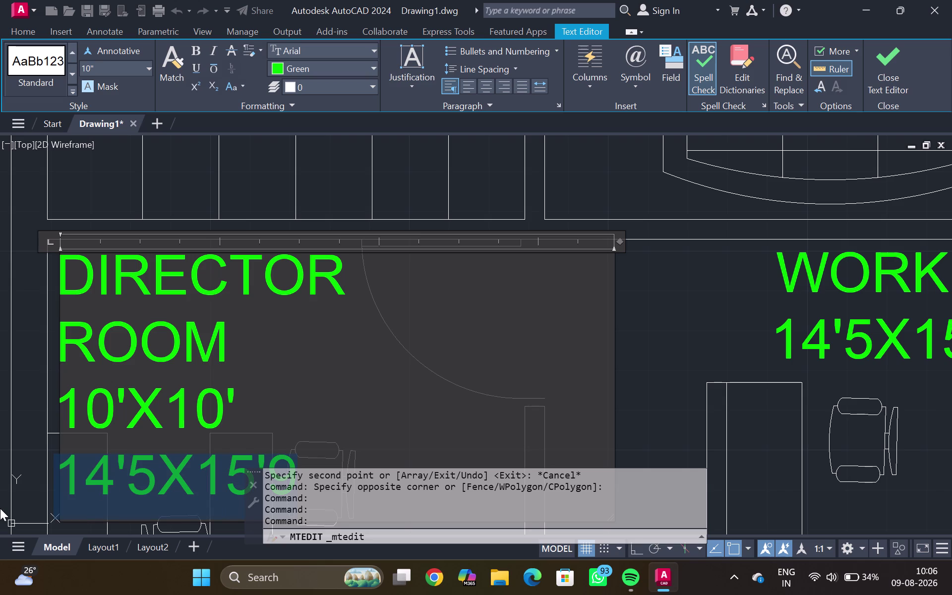
key(Delete)
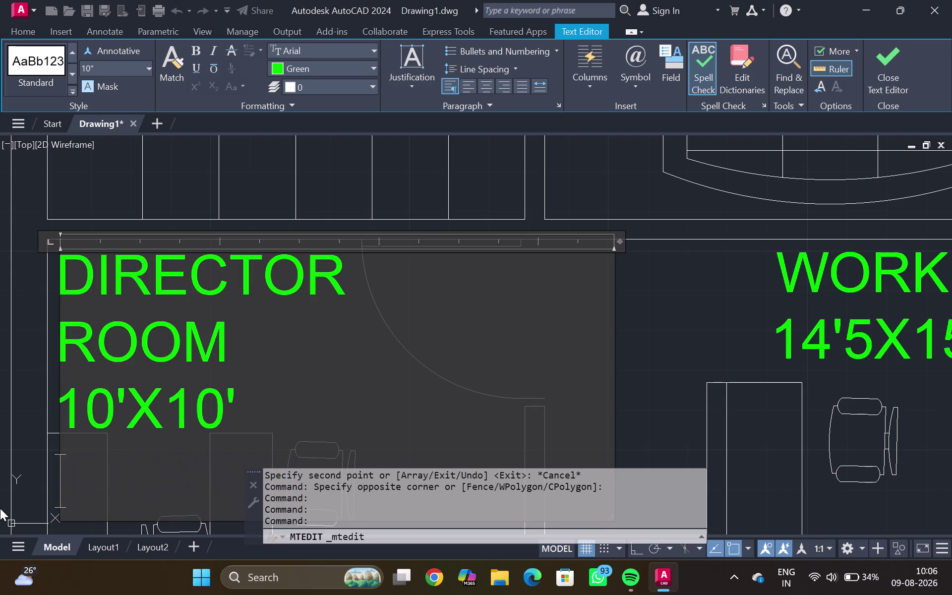
click(699, 346)
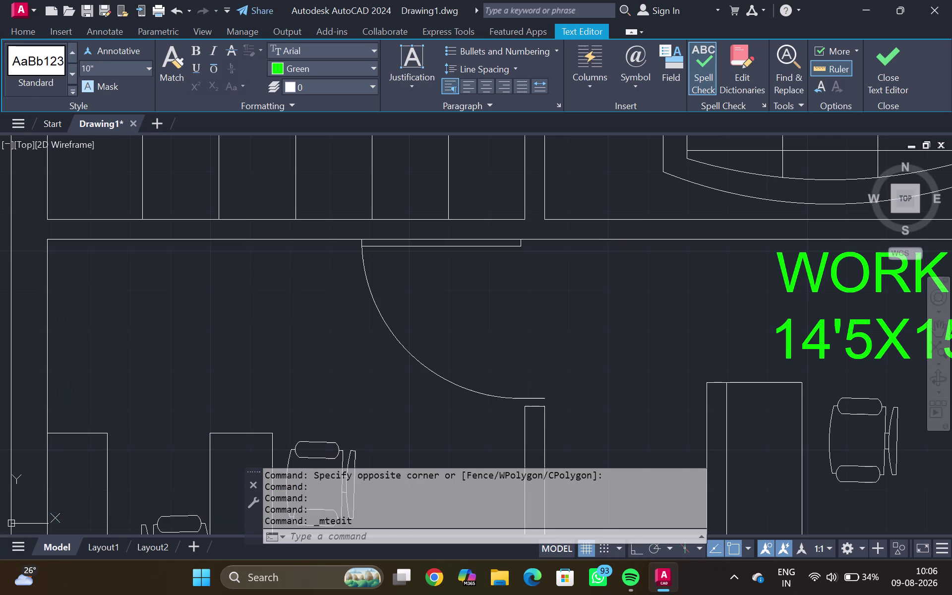
scroll(down, 3)
middle_drag(613, 338, 604, 253)
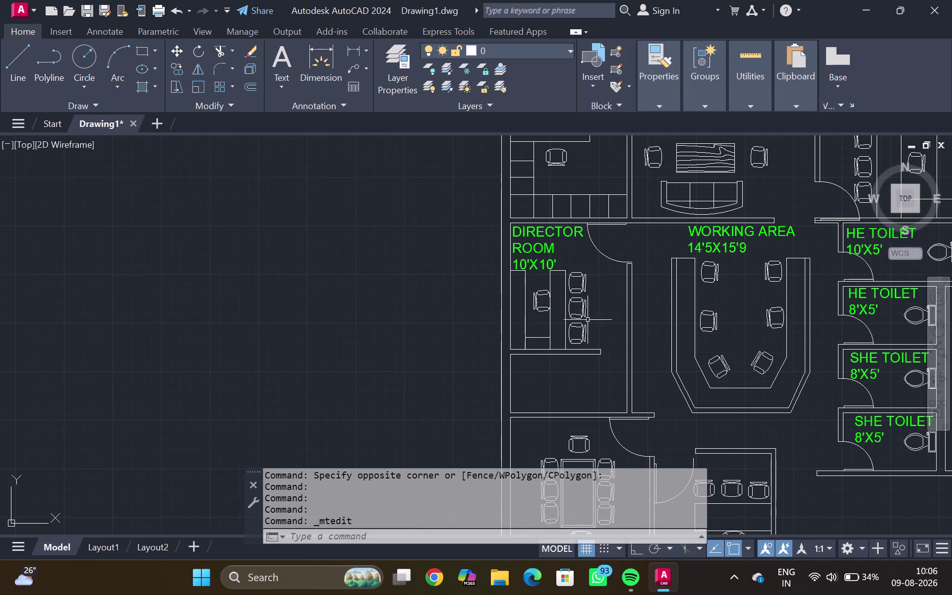
middle_drag(585, 323, 560, 229)
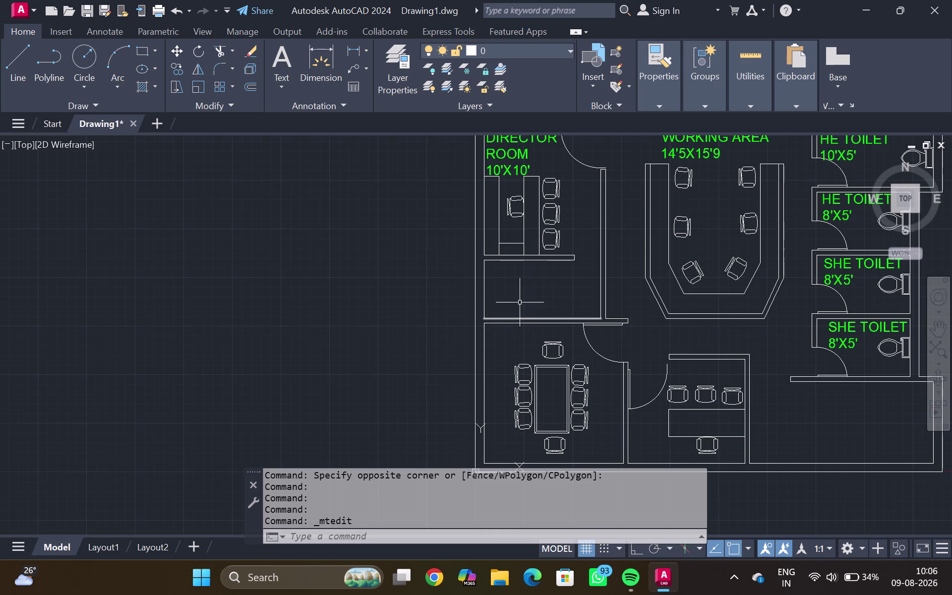
scroll(up, 3)
scroll(down, 3)
scroll(down, 3)
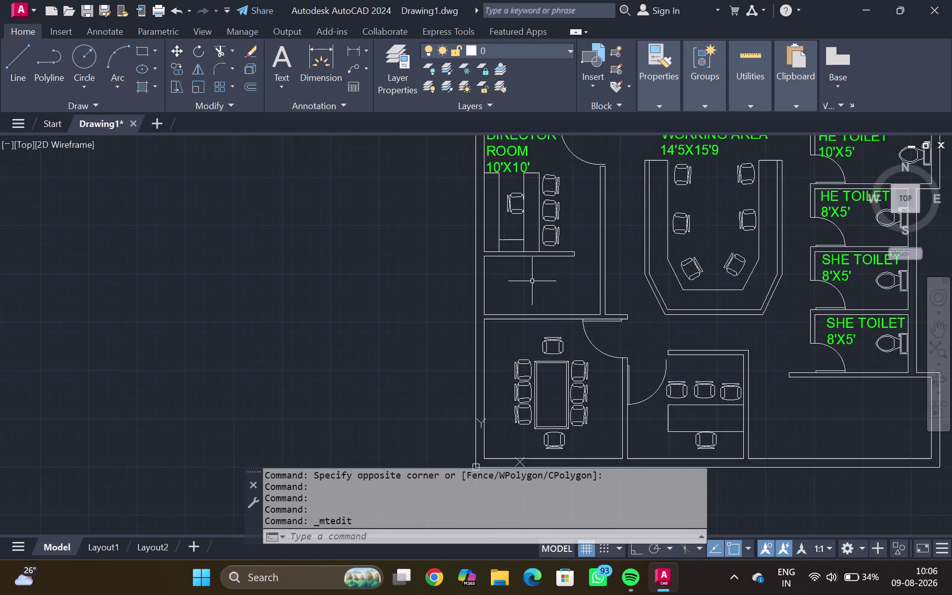
scroll(down, 3)
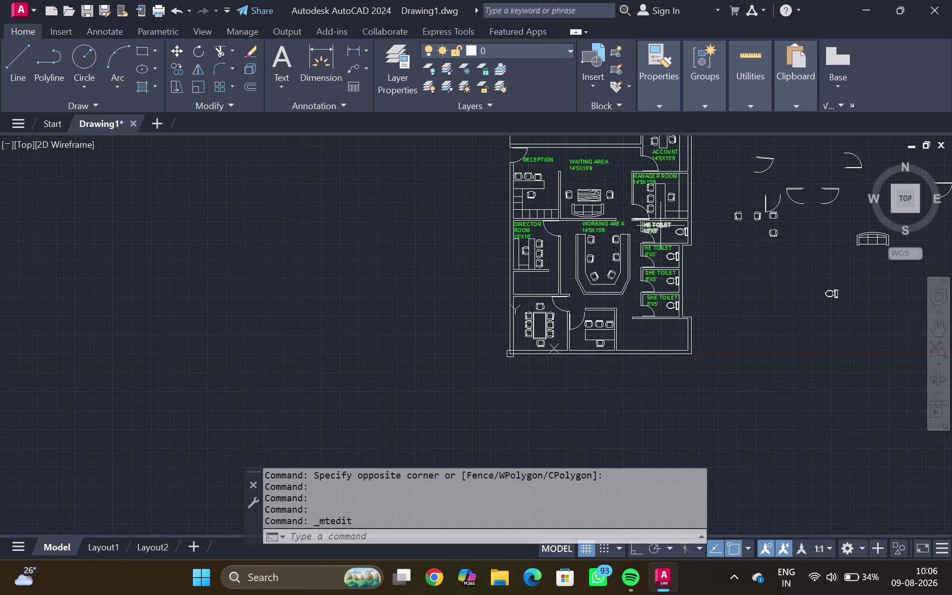
Open the HE TOILET label, then exit the editor without changes.
double_click(660, 226)
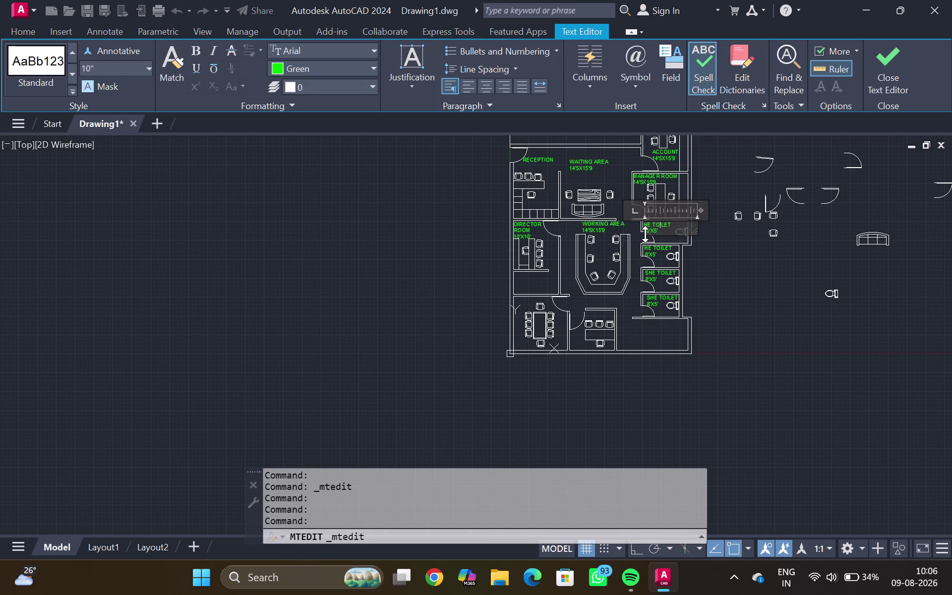
double_click(660, 226)
key(Escape)
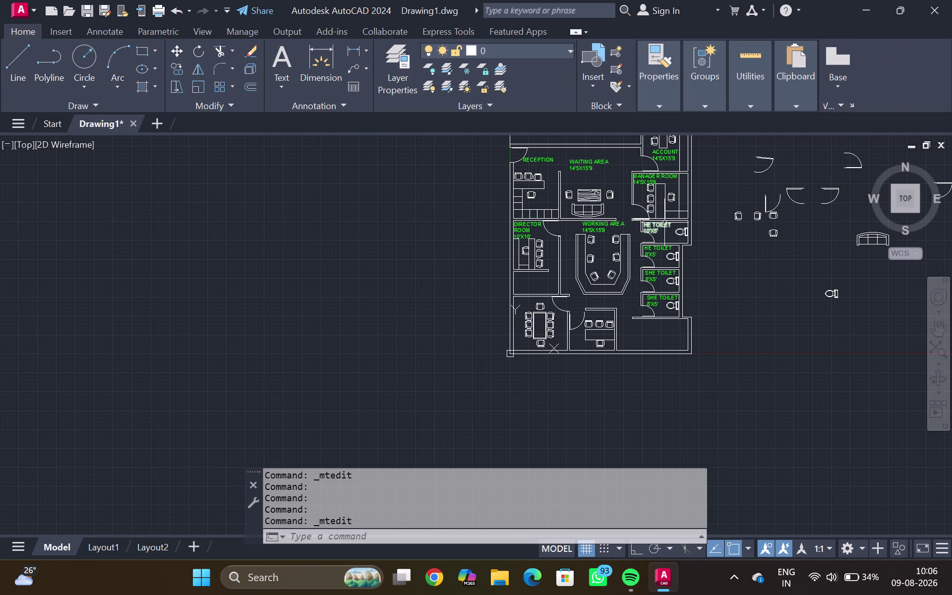
Copy the HE TOILET 10'X5' label into the empty room below Director Room.
click(665, 223)
key(c)
key(o)
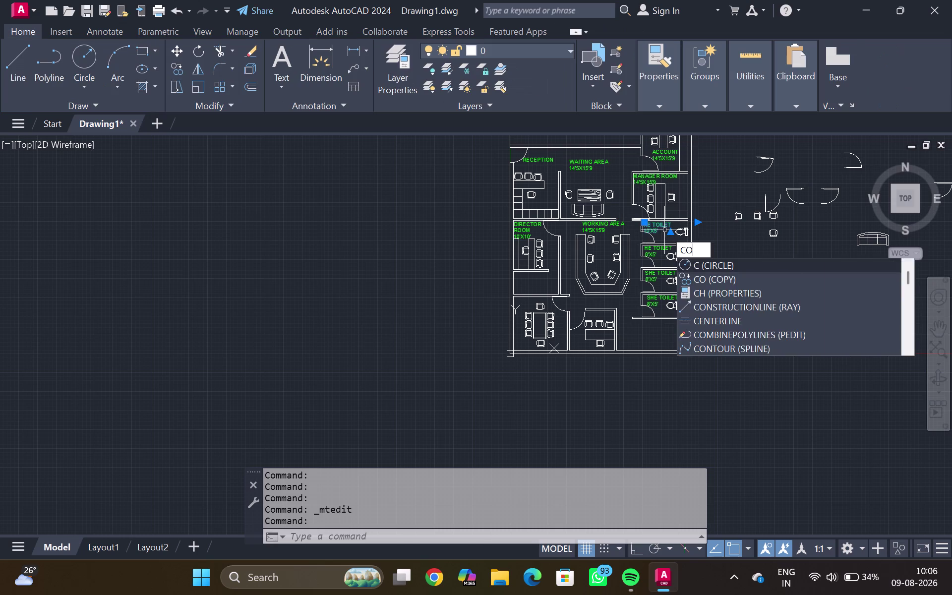
key(Return)
drag(664, 230, 623, 266)
scroll(up, 3)
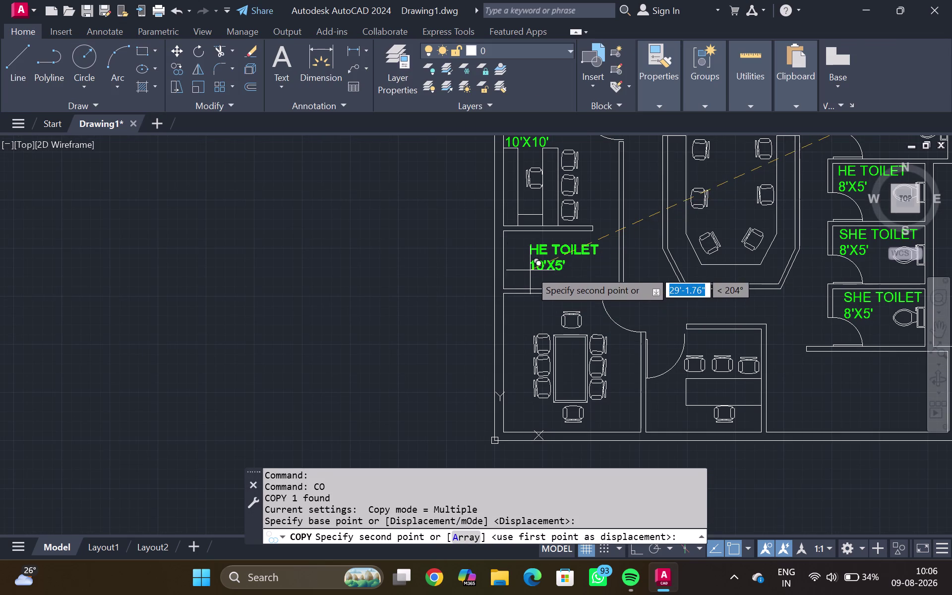
click(531, 270)
key(Escape)
scroll(up, 3)
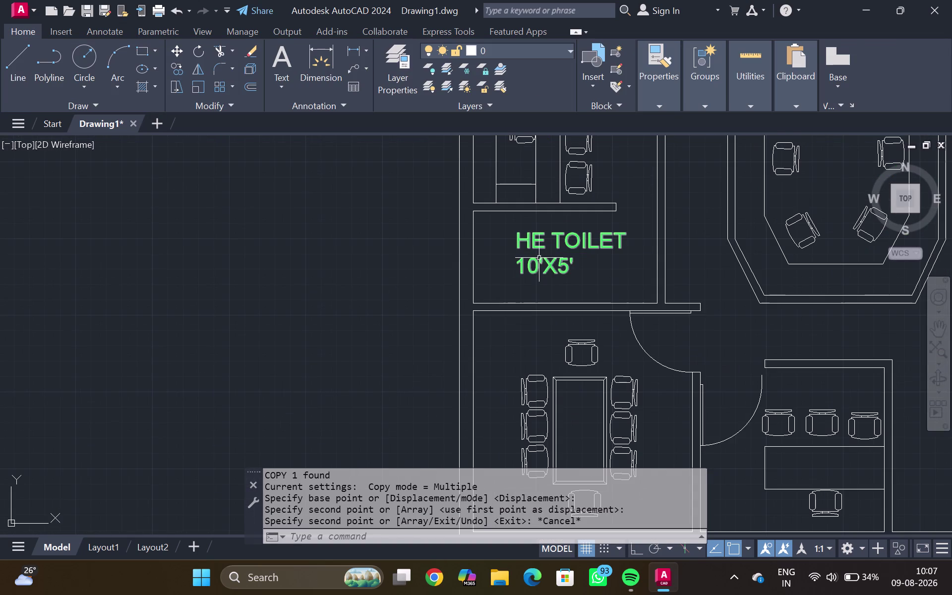
middle_click(537, 273)
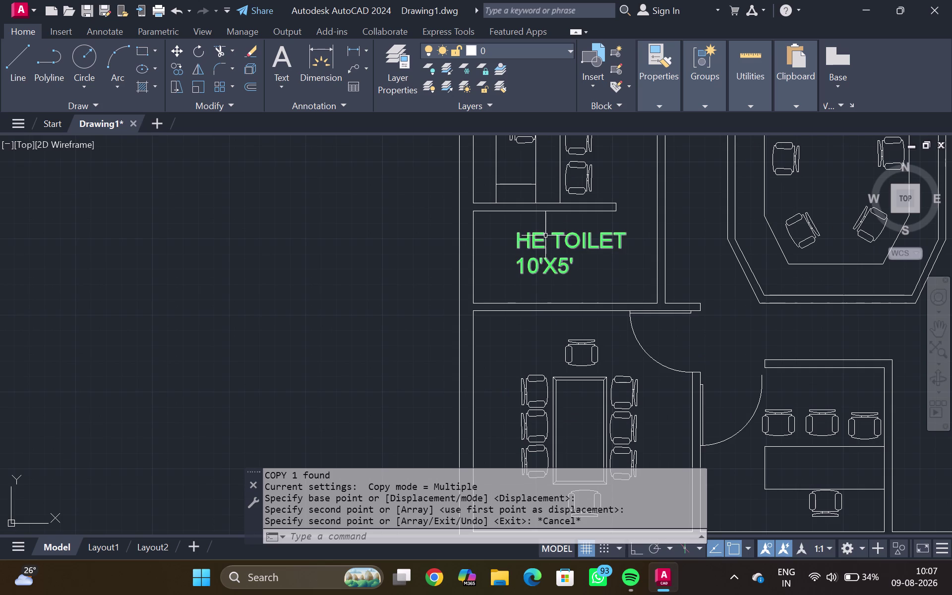
Remove HE from the copied label so it reads TOILET 10'X5'.
double_click(545, 234)
key(BackSpace)
key(BackSpace)
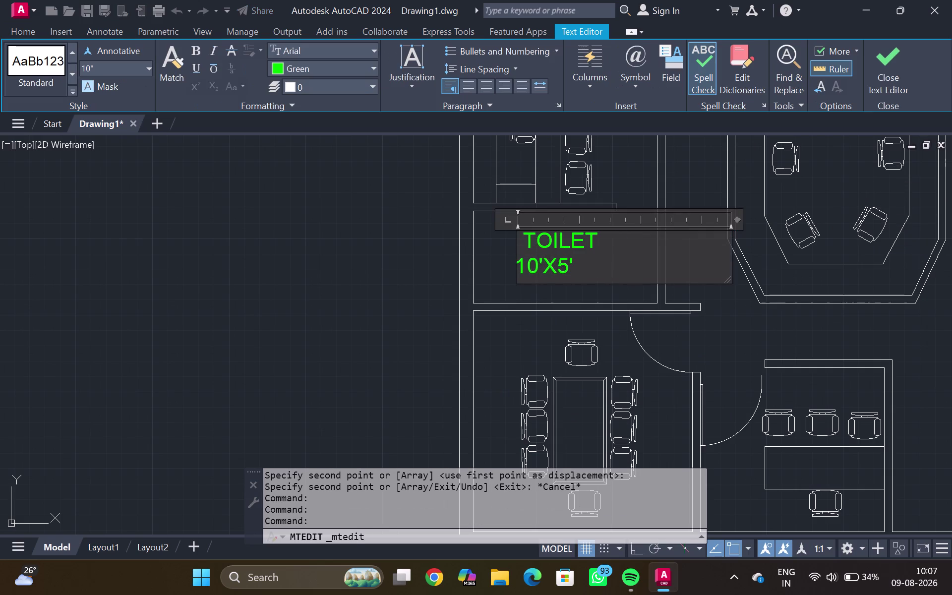
key(BackSpace)
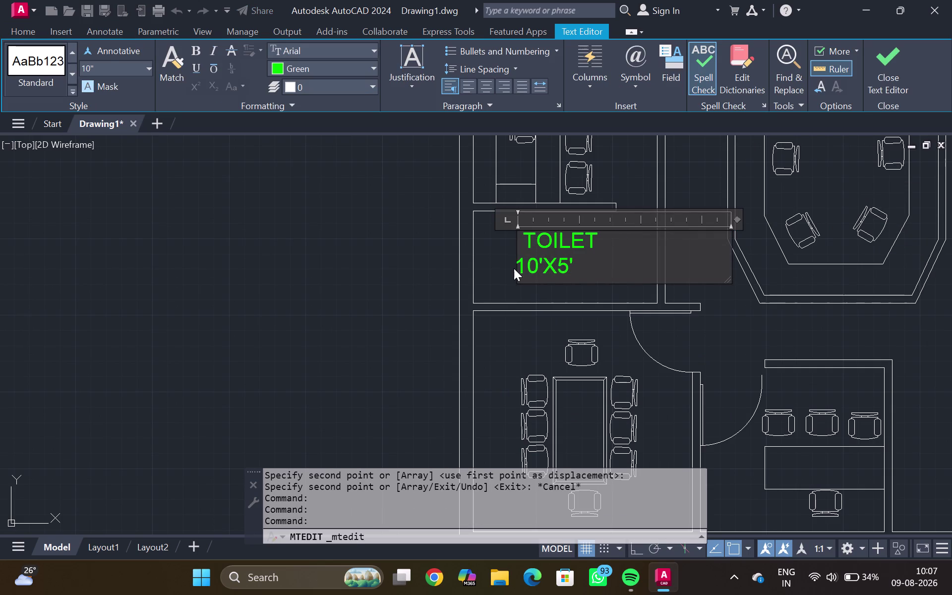
double_click(510, 268)
scroll(down, 3)
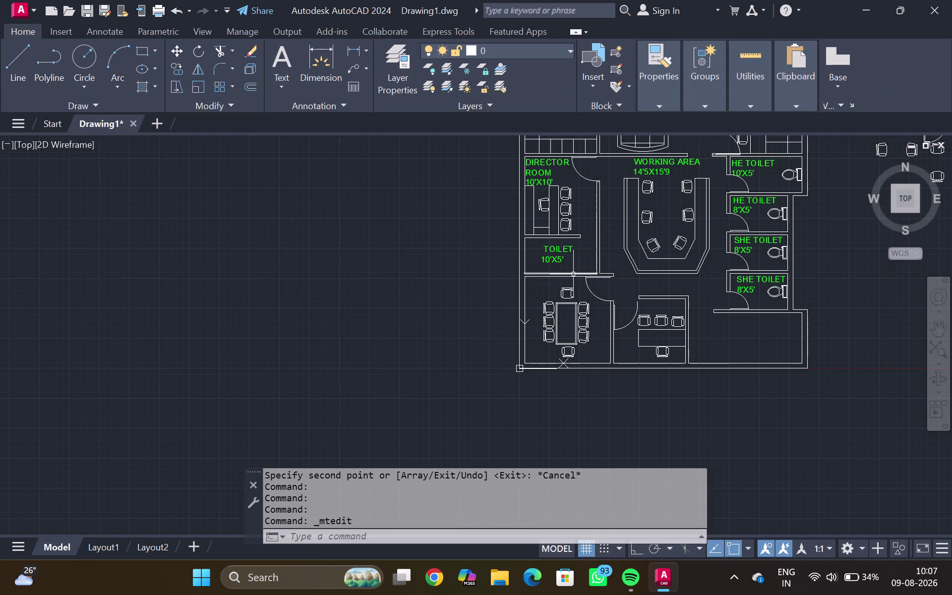
Copy the TOILET 10'X5' label into the conference room with CO.
middle_drag(574, 274, 581, 214)
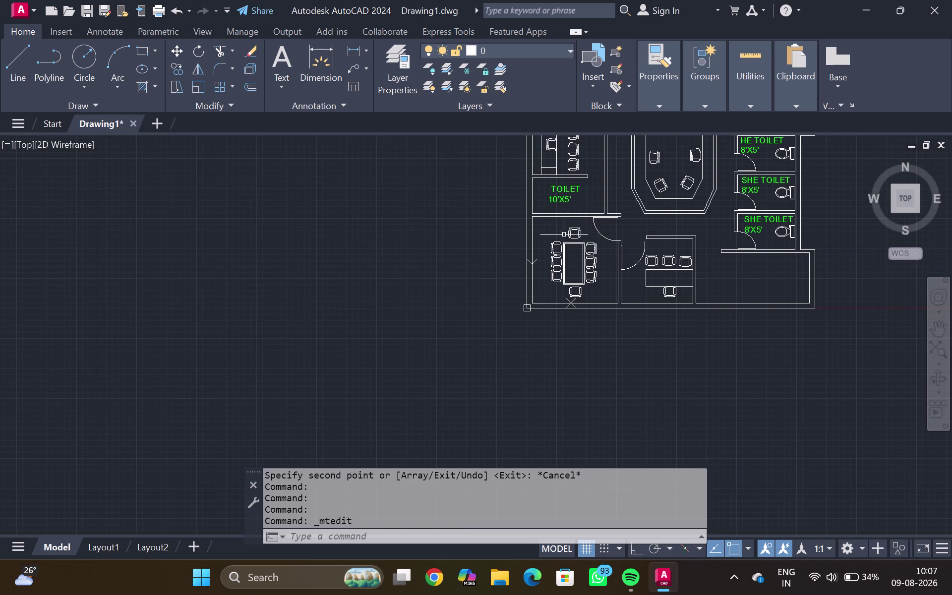
click(556, 191)
text(C)
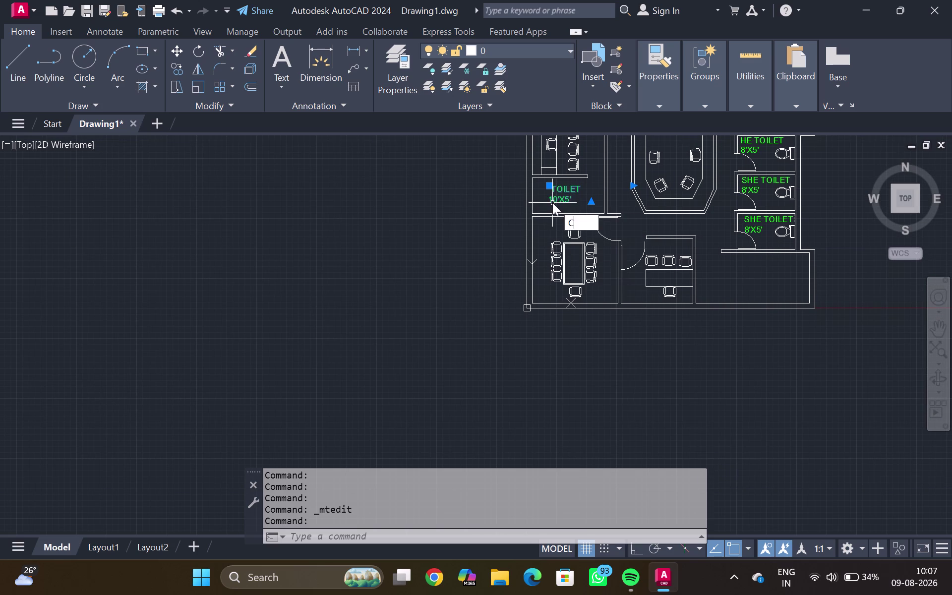
text(O)
key(Return)
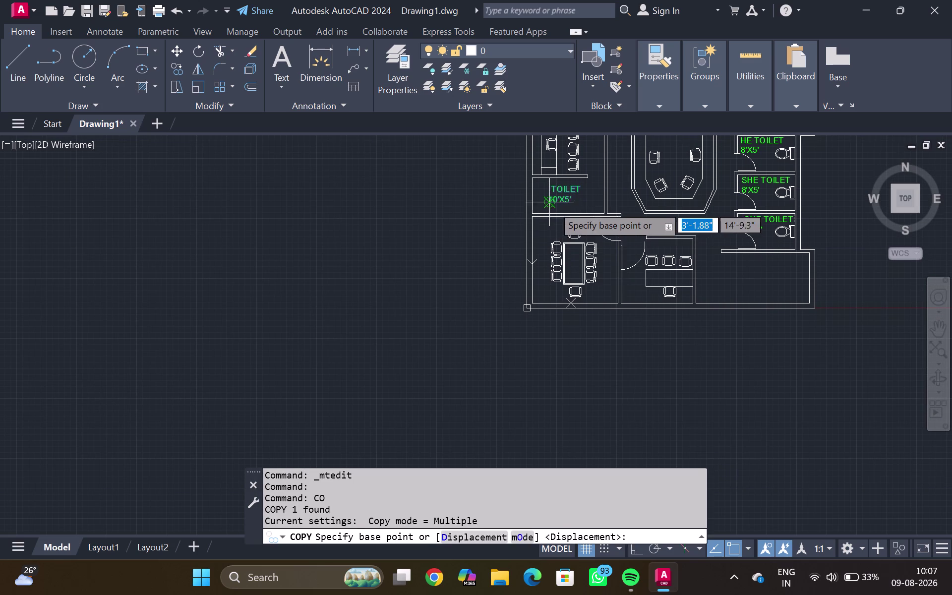
click(555, 197)
scroll(up, 3)
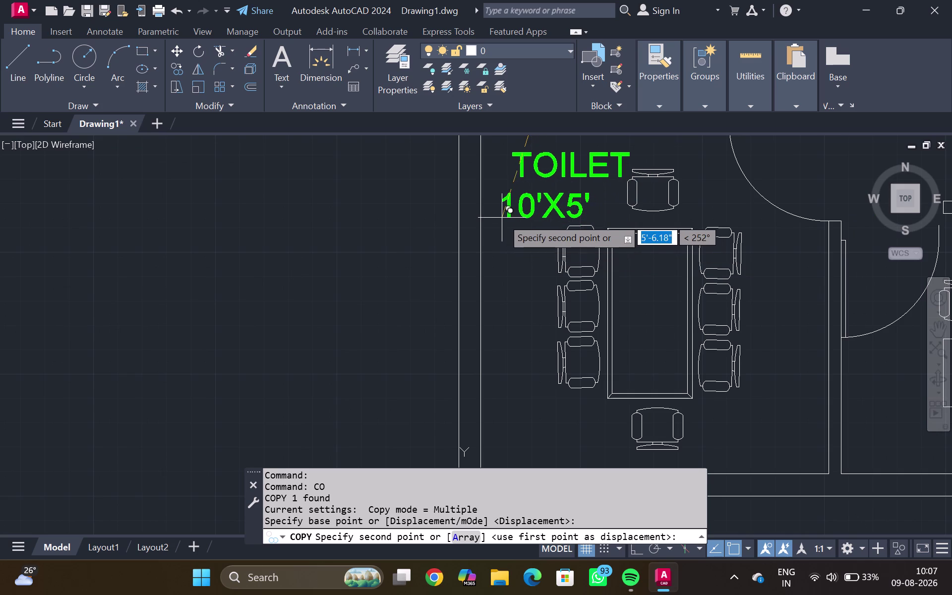
middle_drag(502, 218, 497, 269)
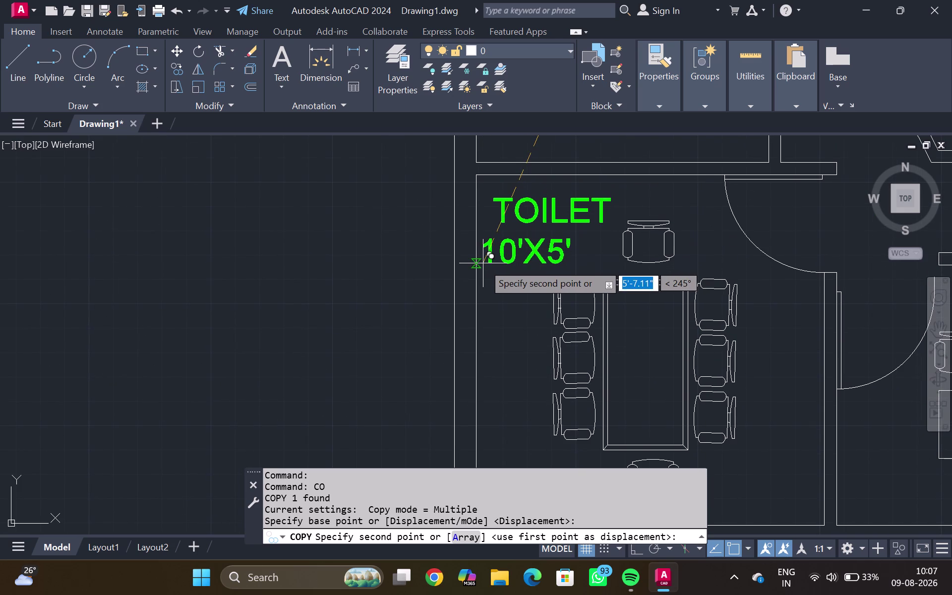
click(481, 263)
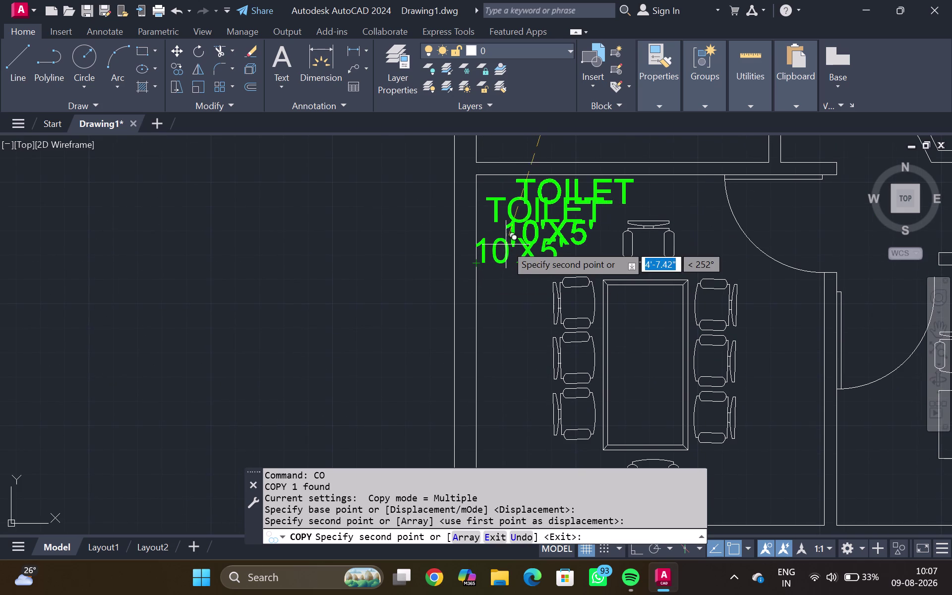
key(Escape)
Change the copied label's room name from TOILET to COFERENCE.
double_click(527, 221)
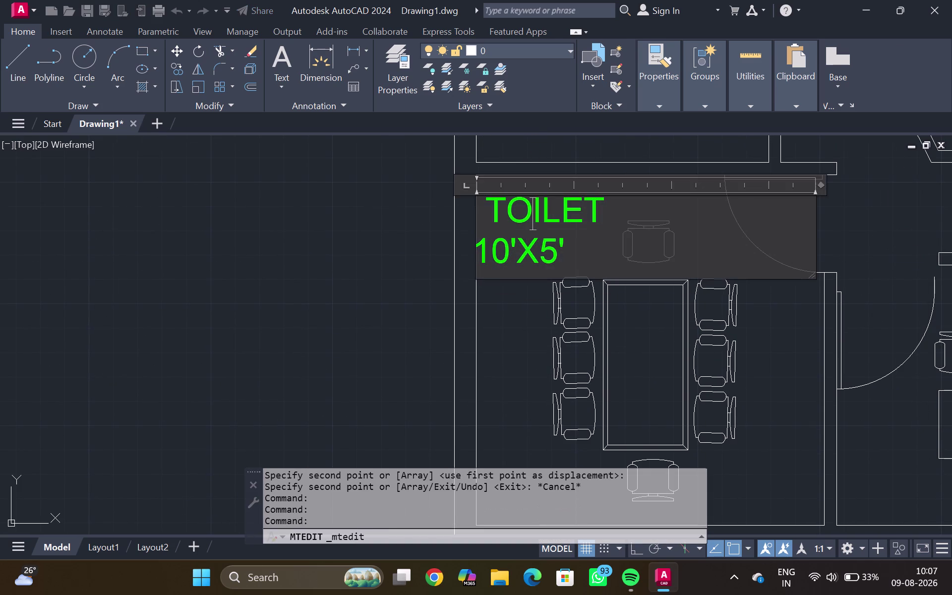
click(600, 206)
key(BackSpace)
key(BackSpace)
key(BackSpace)
key(BackSpace)
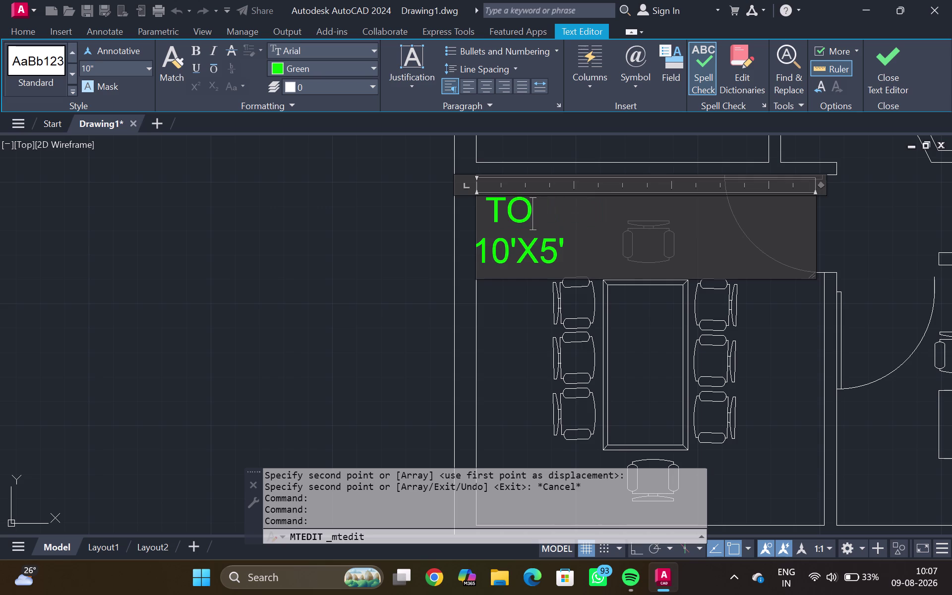
key(BackSpace)
key(BackSpace)
key(BackSpace)
key(BackSpace)
text(CO)
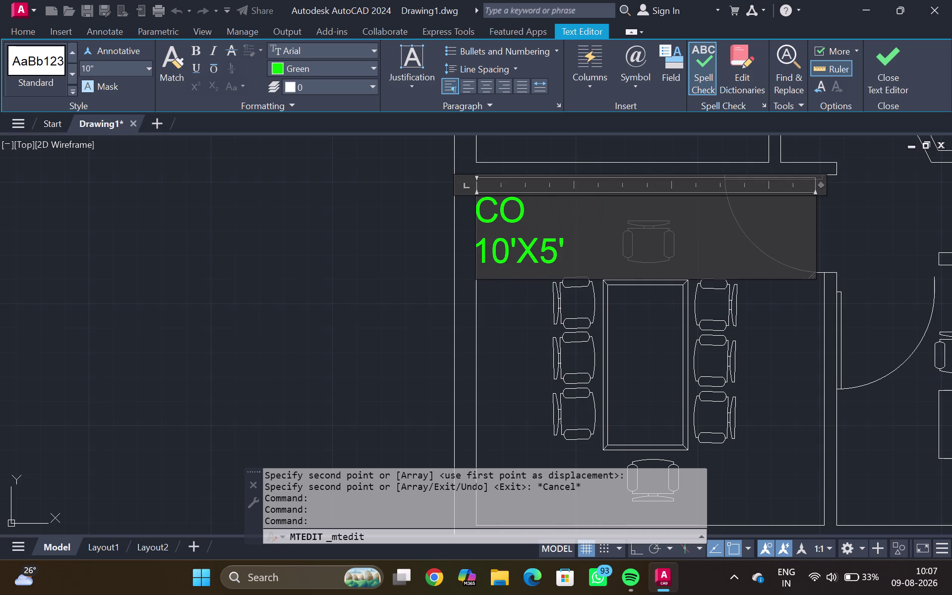
text(FERENC)
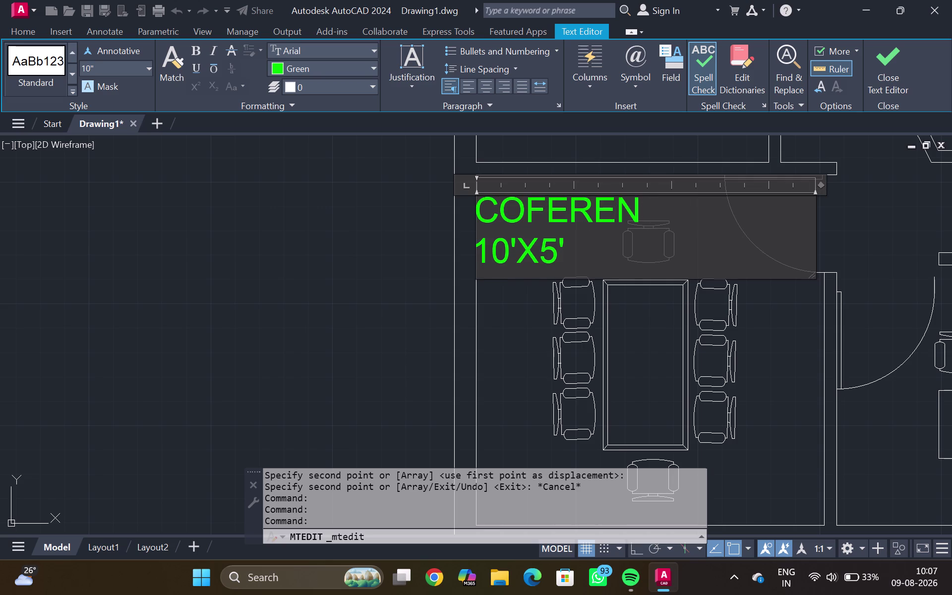
text(E)
click(607, 220)
key(BackSpace)
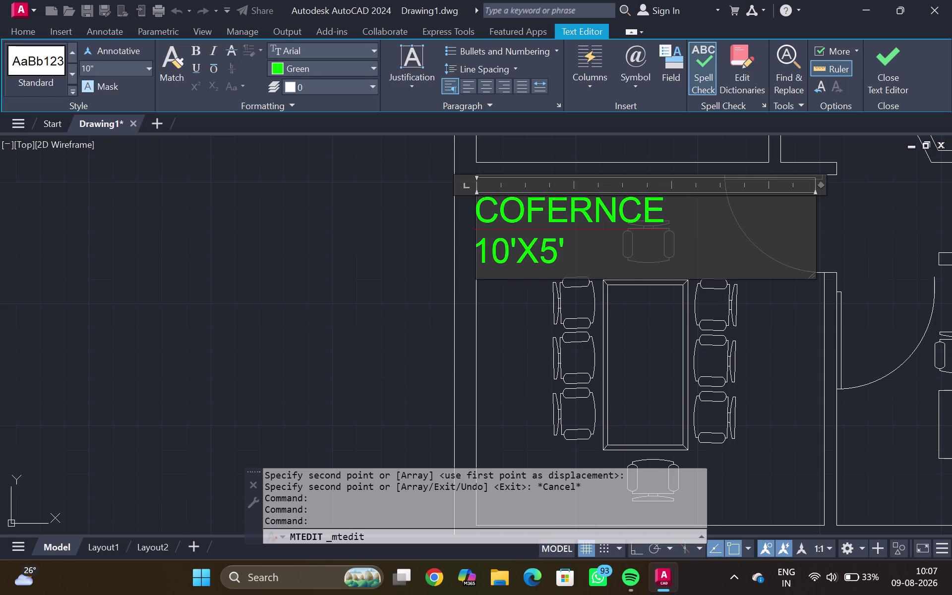
key(e)
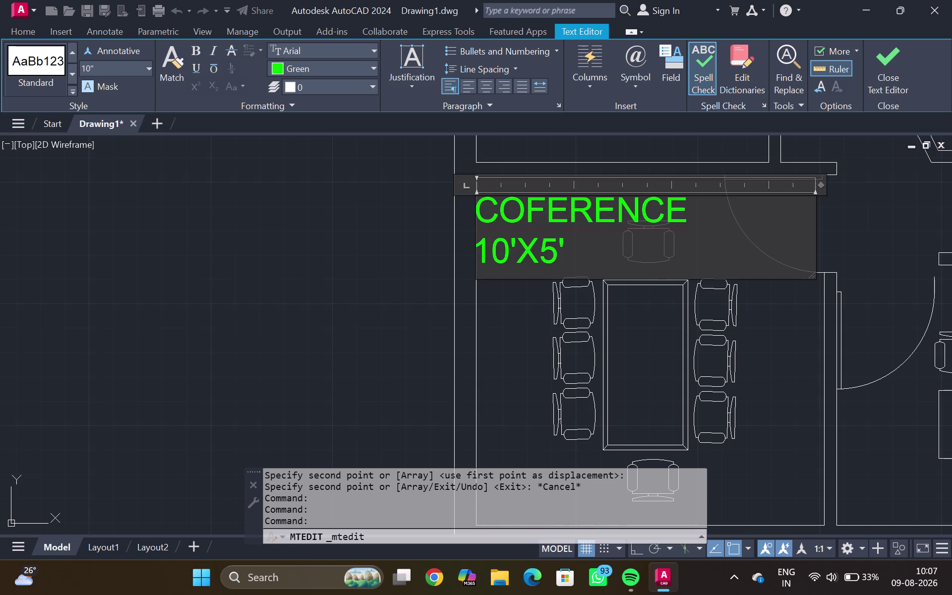
Replace the 10'X5' size line with 12'9X12' and close the text editor.
click(714, 215)
key(Return)
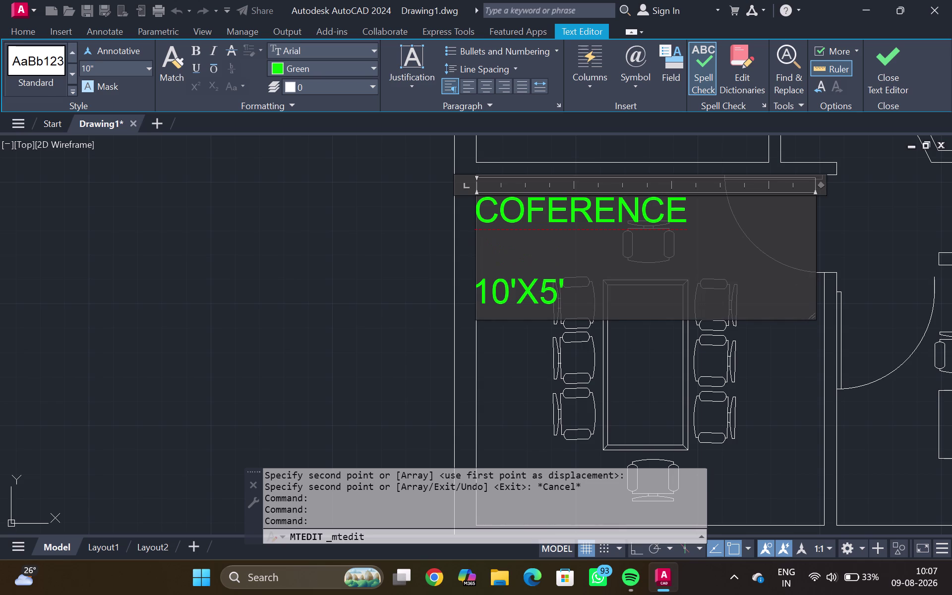
text(12)
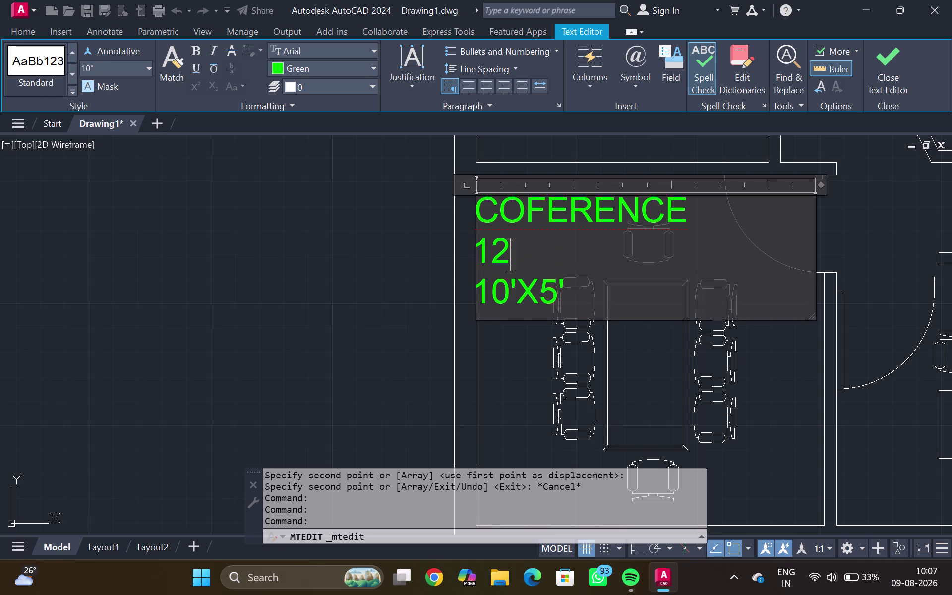
text('9)
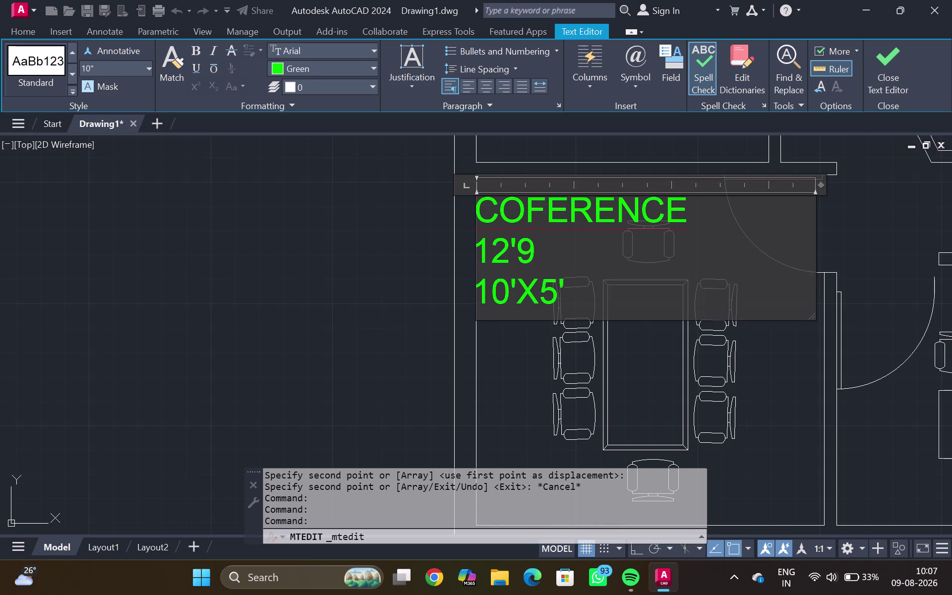
text(X12)
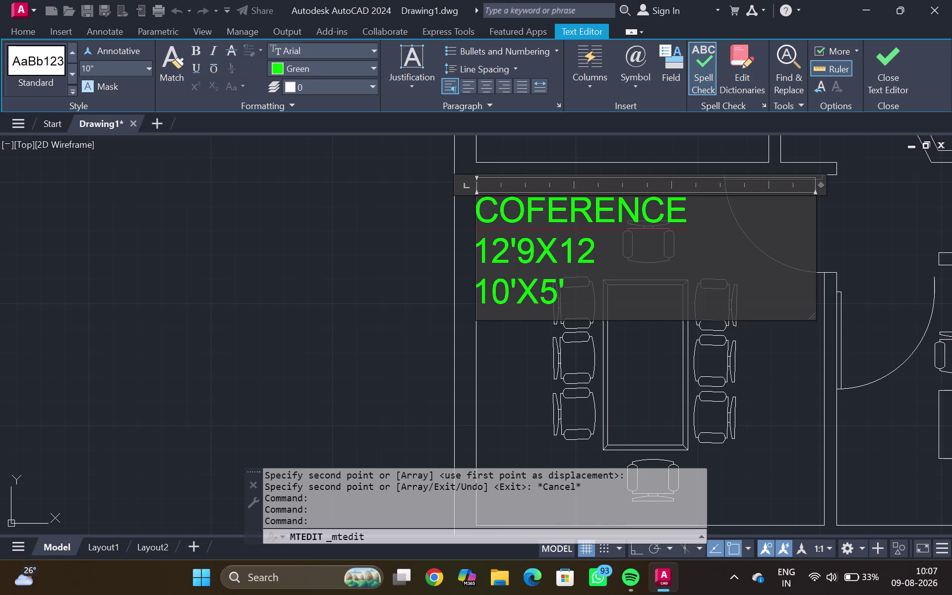
key(apostrophe)
drag(594, 283, 119, 395)
key(Delete)
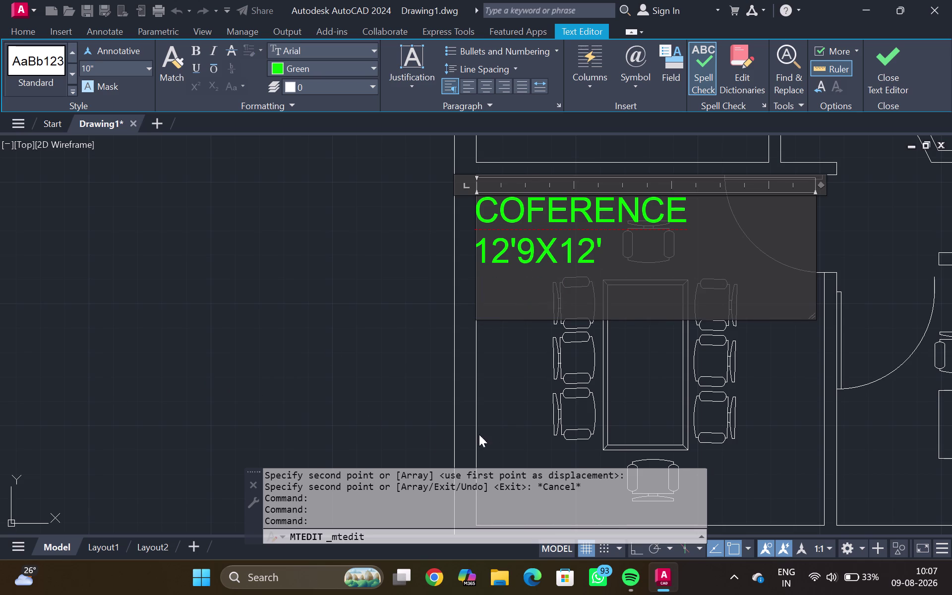
double_click(505, 412)
scroll(down, 3)
middle_drag(689, 319, 518, 323)
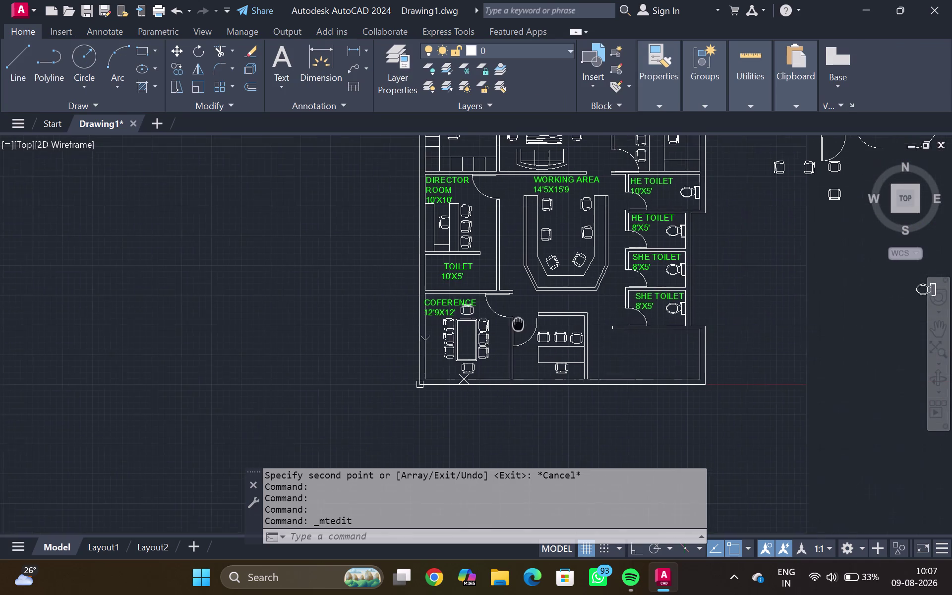
Copy the RECEPTION label into the lower right and lower middle rooms.
middle_drag(518, 322, 493, 323)
scroll(down, 3)
middle_drag(527, 316, 517, 260)
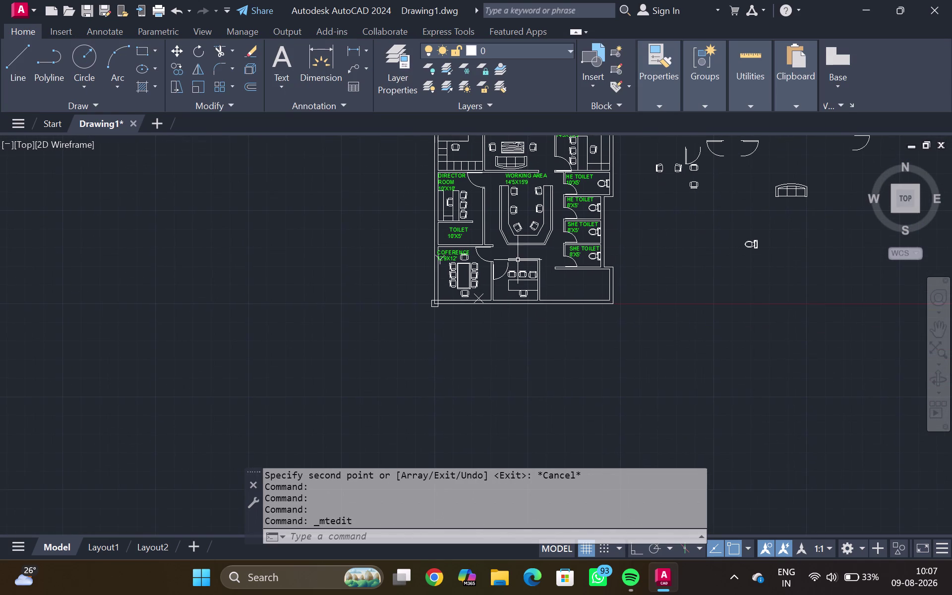
middle_drag(541, 265, 526, 98)
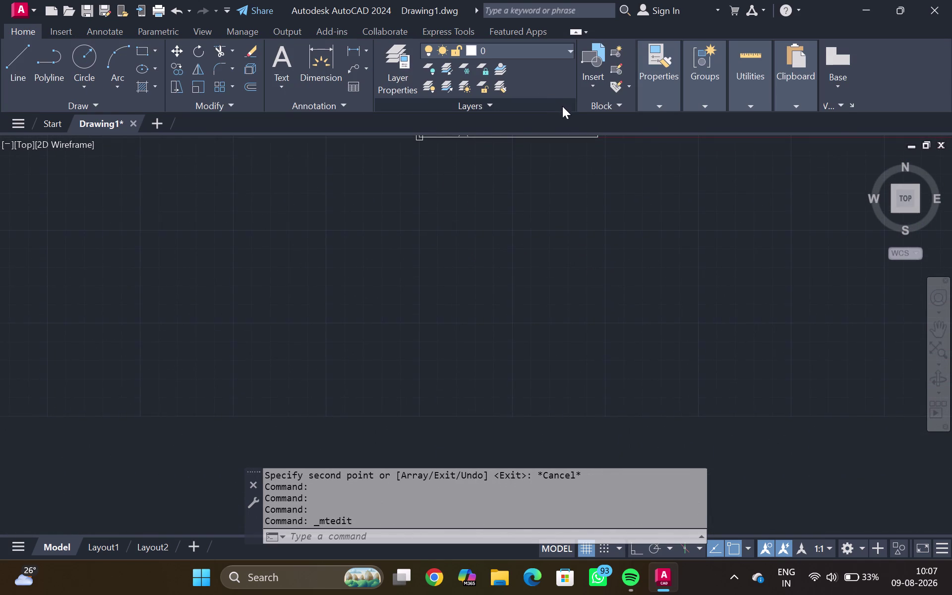
scroll(down, 3)
middle_drag(466, 194, 509, 426)
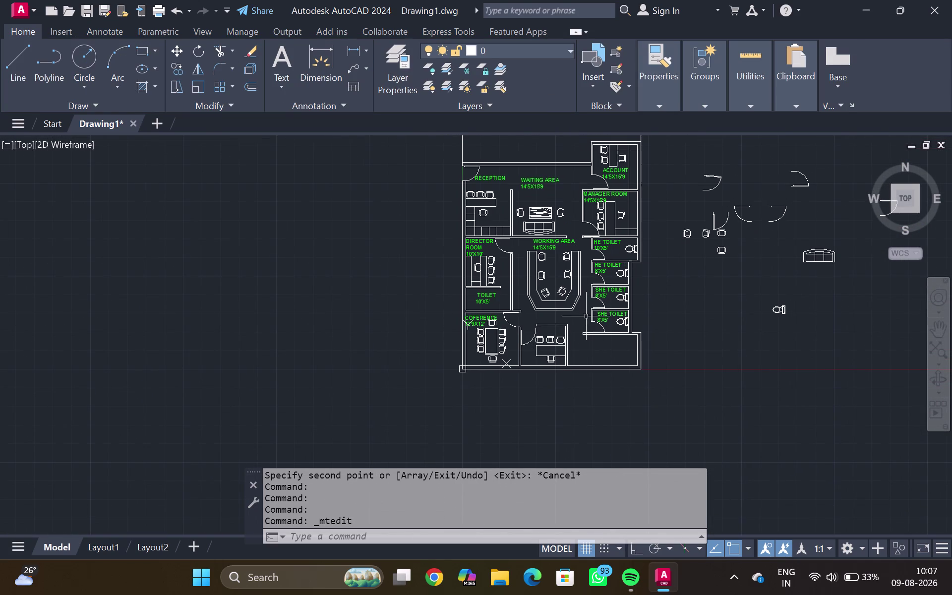
click(484, 178)
key(v)
key(BackSpace)
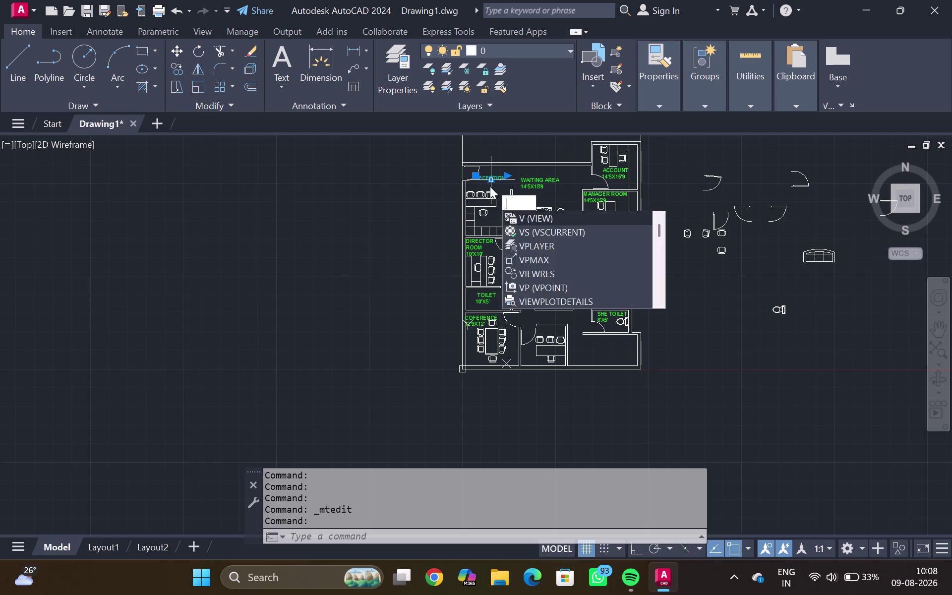
key(c)
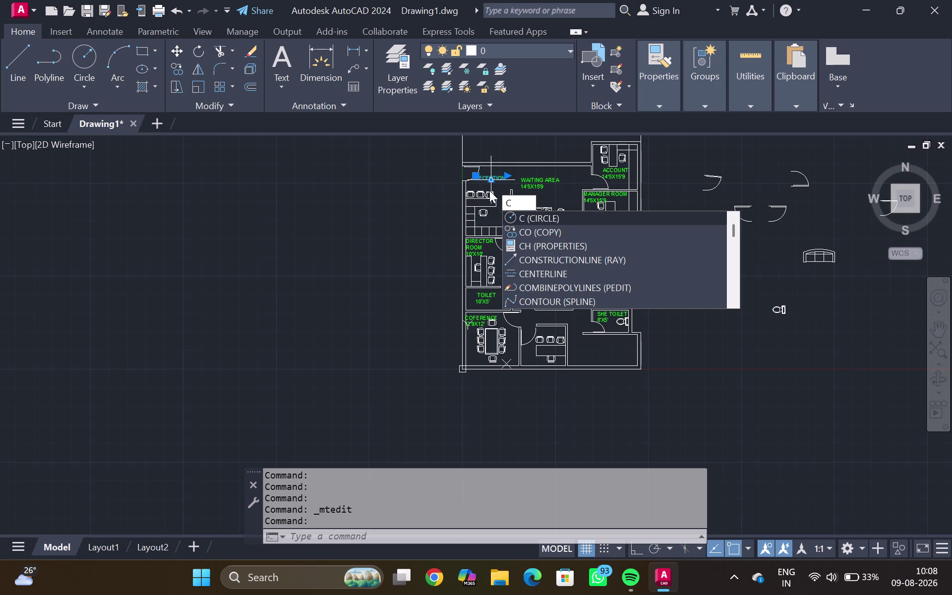
key(o)
key(Return)
drag(491, 194, 500, 206)
scroll(up, 3)
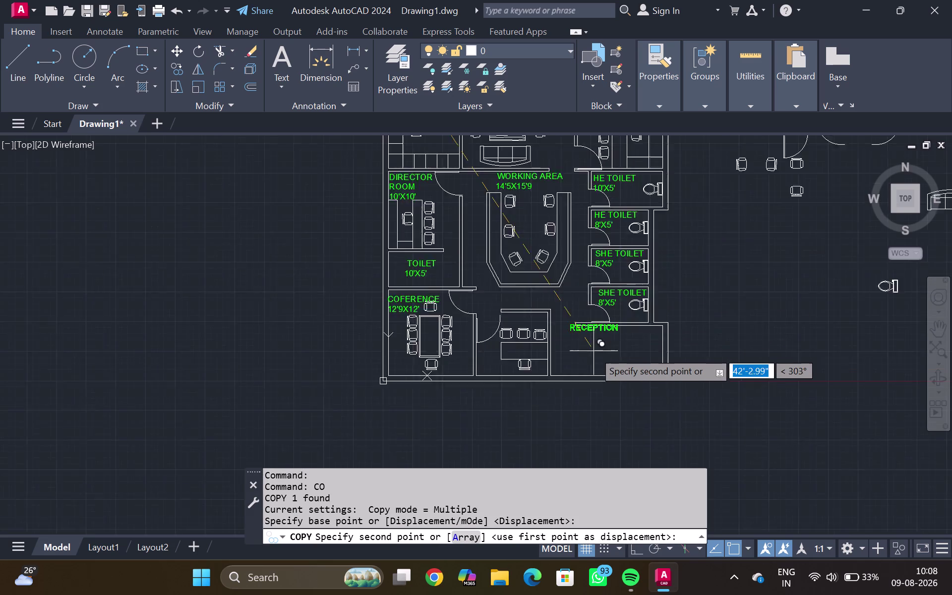
scroll(up, 3)
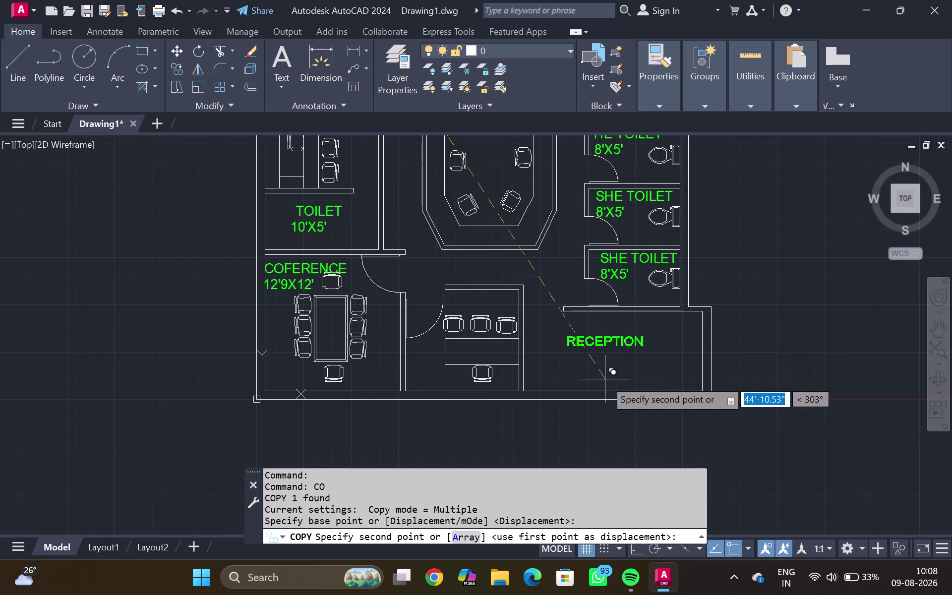
click(605, 379)
middle_drag(452, 393, 450, 355)
scroll(up, 3)
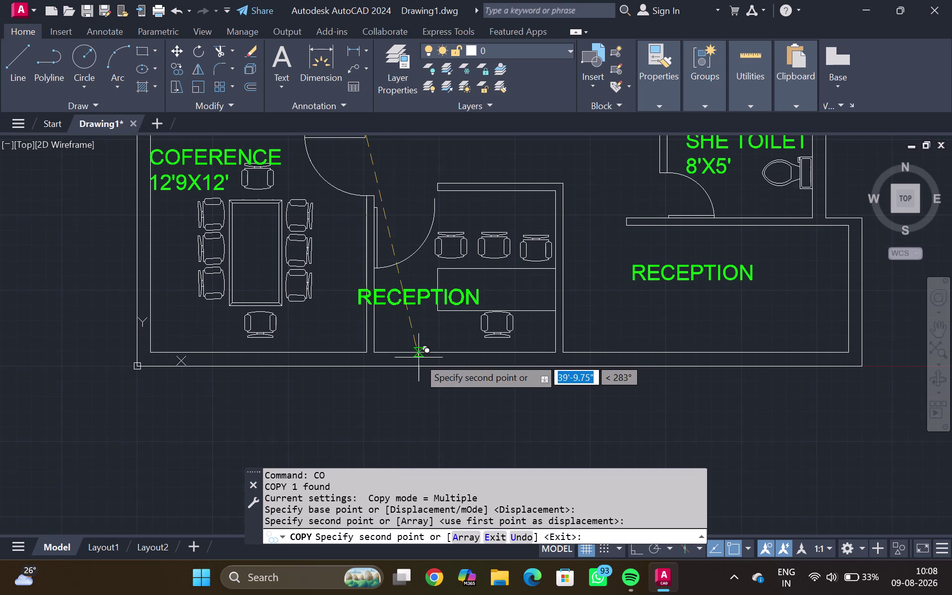
scroll(up, 3)
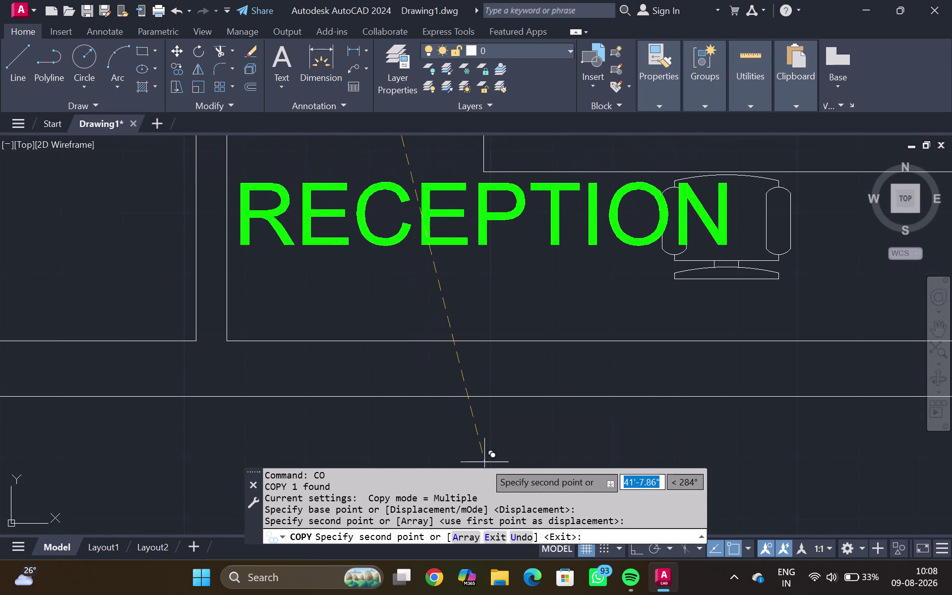
click(486, 463)
scroll(down, 3)
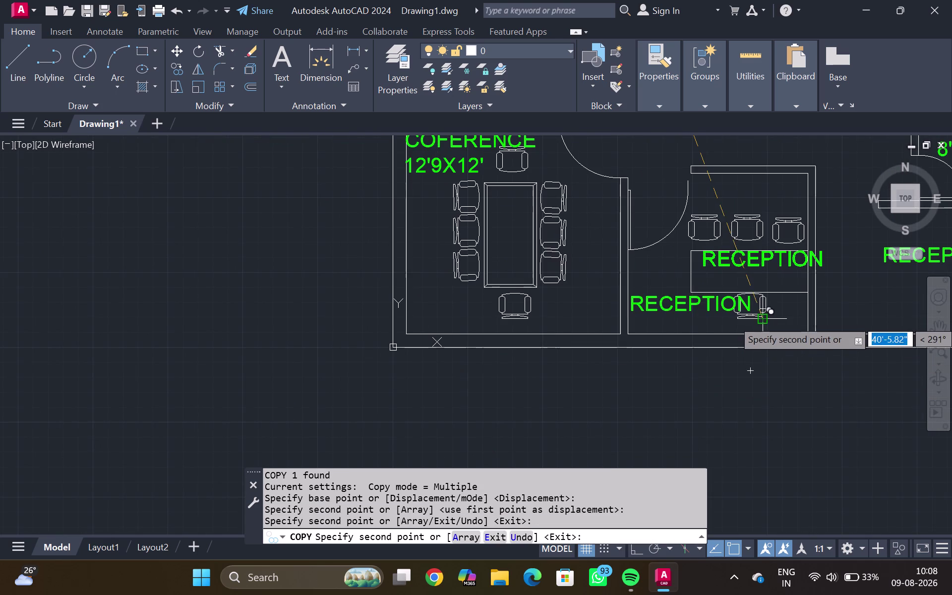
key(Escape)
Rename the right-hand RECEPTION copy to PANTRY.
scroll(down, 3)
middle_drag(811, 294, 642, 300)
middle_drag(664, 309, 654, 291)
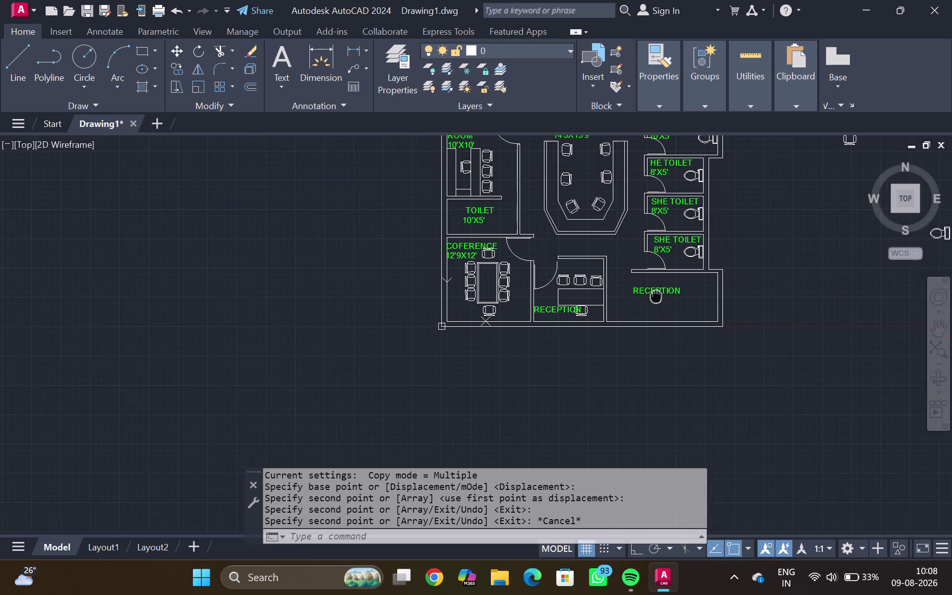
middle_drag(653, 291, 609, 202)
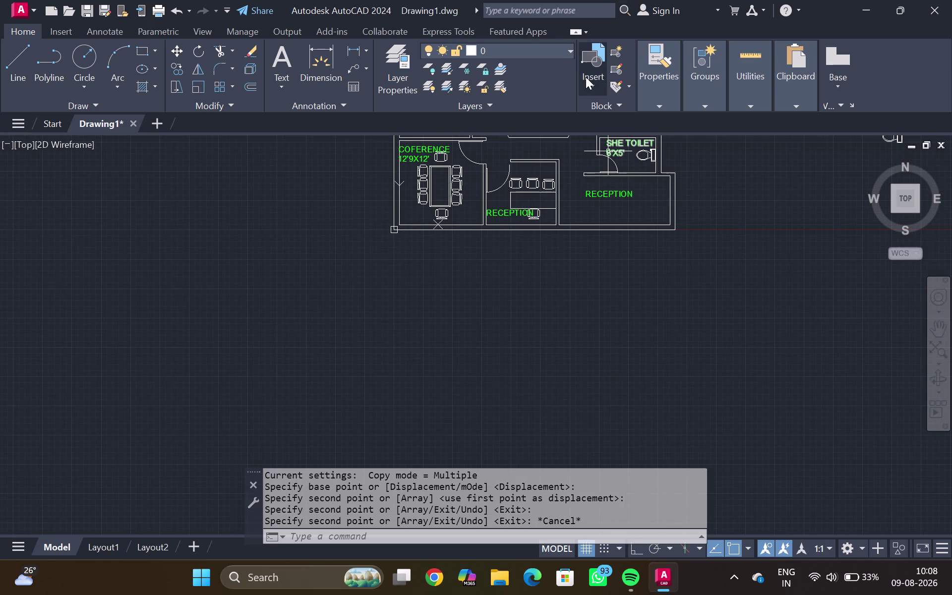
scroll(up, 3)
double_click(613, 188)
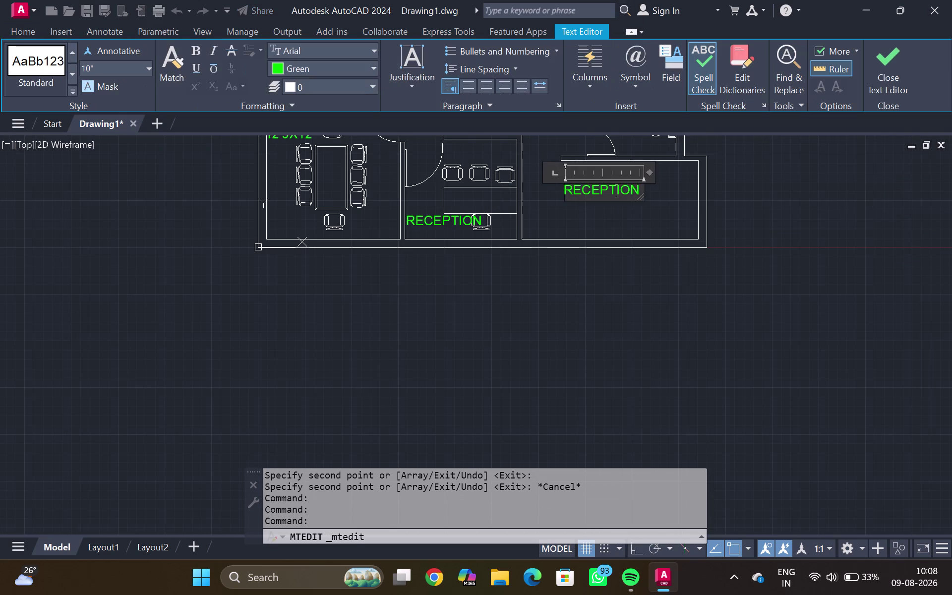
click(639, 197)
click(643, 188)
click(634, 190)
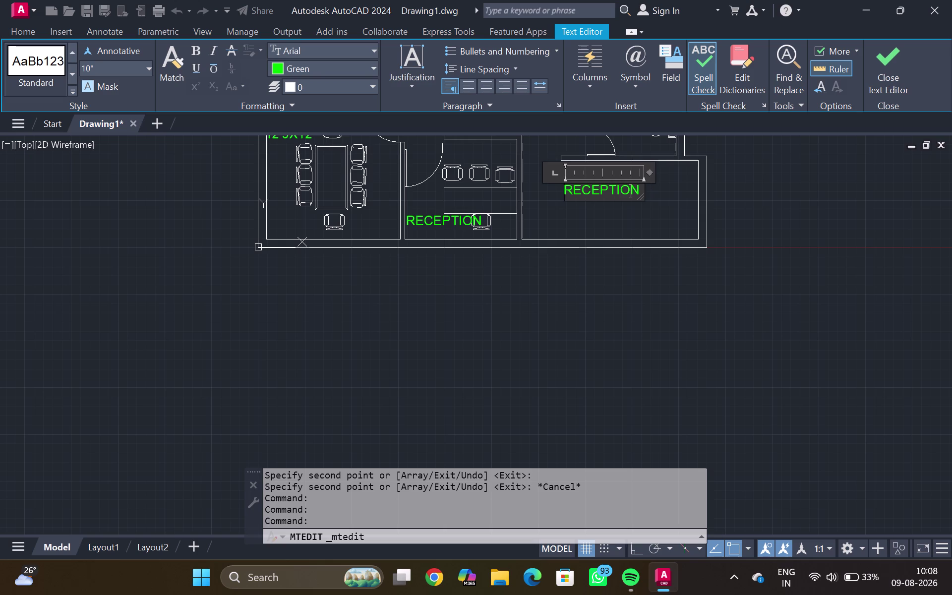
click(640, 189)
key(BackSpace)
key(BackSpace)
key(BackSpace)
key(BackSpace)
key(BackSpace)
key(BackSpace)
key(BackSpace)
key(BackSpace)
key(BackSpace)
text(PAN)
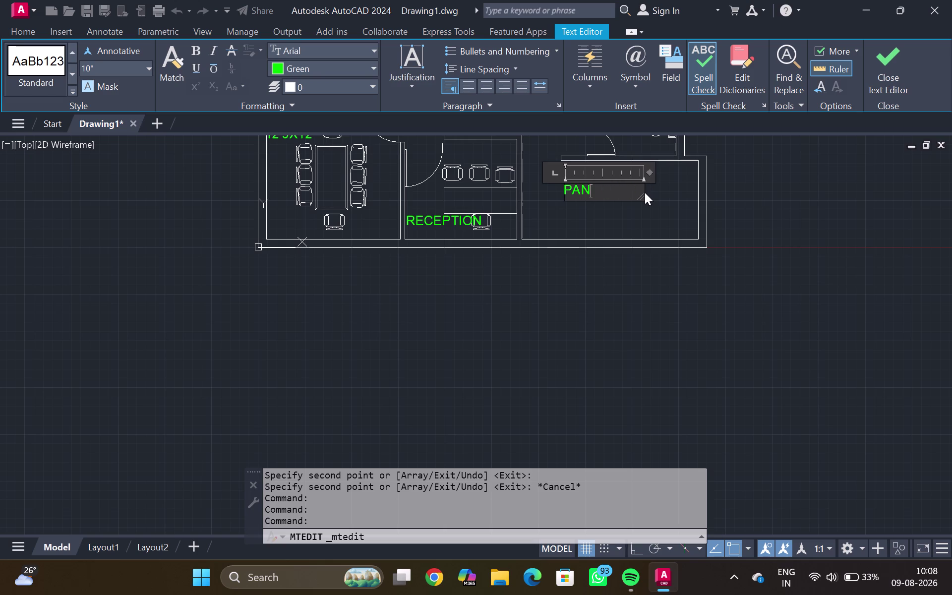
text(TRY)
Add the size 15'9X7' below PANTRY and close the text editor.
key(Return)
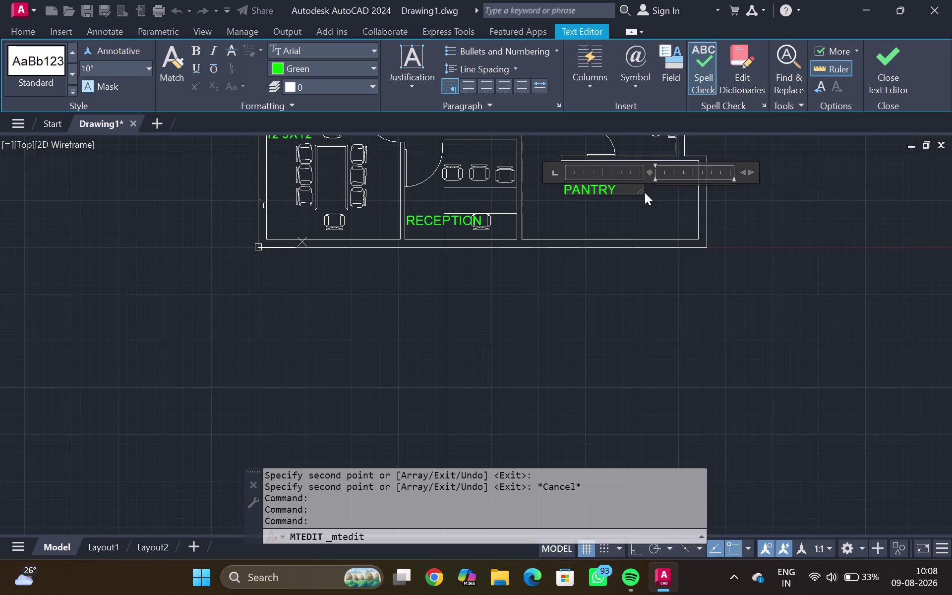
text(15)
text(')
key(9)
key(x)
key(7)
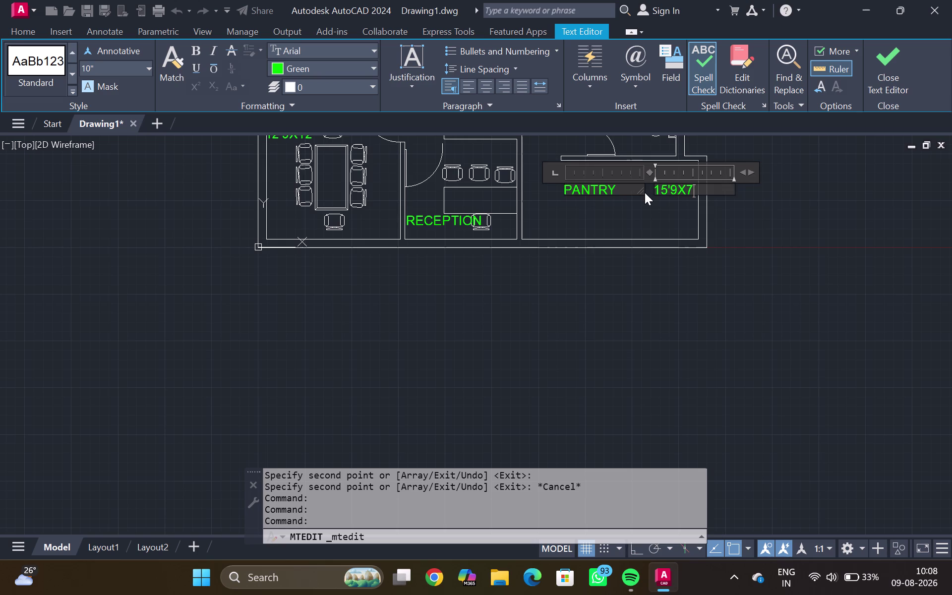
key(apostrophe)
double_click(628, 220)
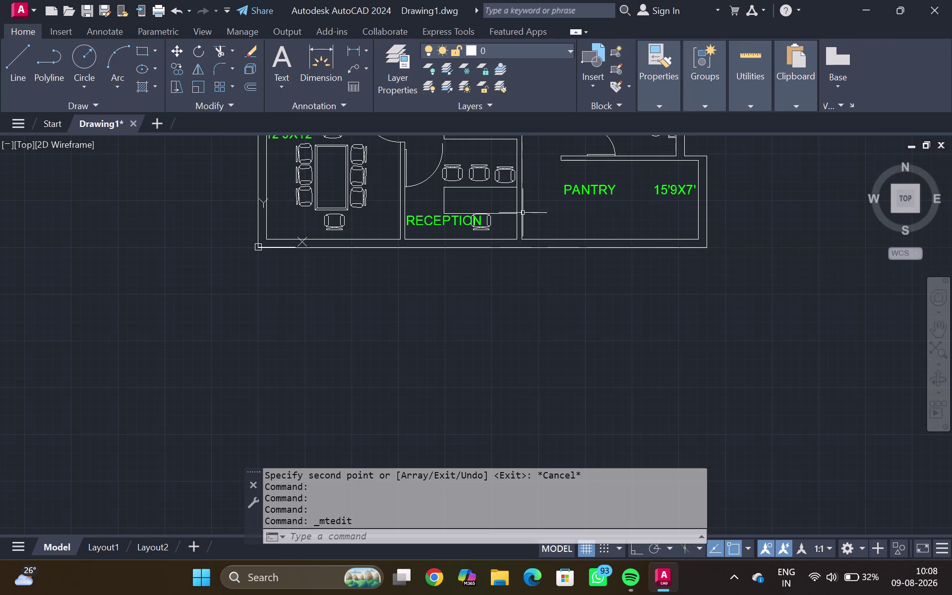
Replace the lower-middle room's RECEPTION text with HR ROOM and close the editor.
double_click(413, 220)
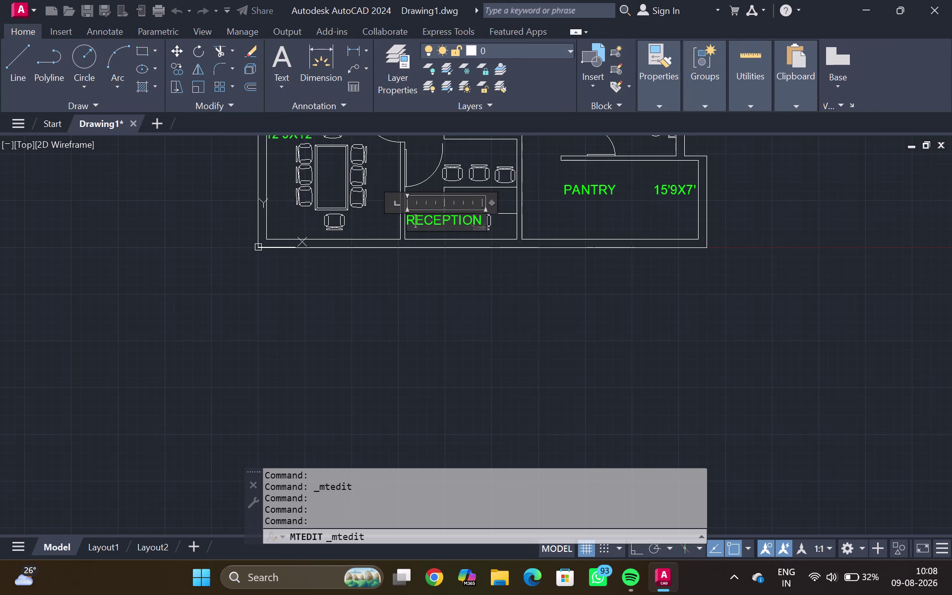
click(484, 220)
drag(478, 219, 515, 219)
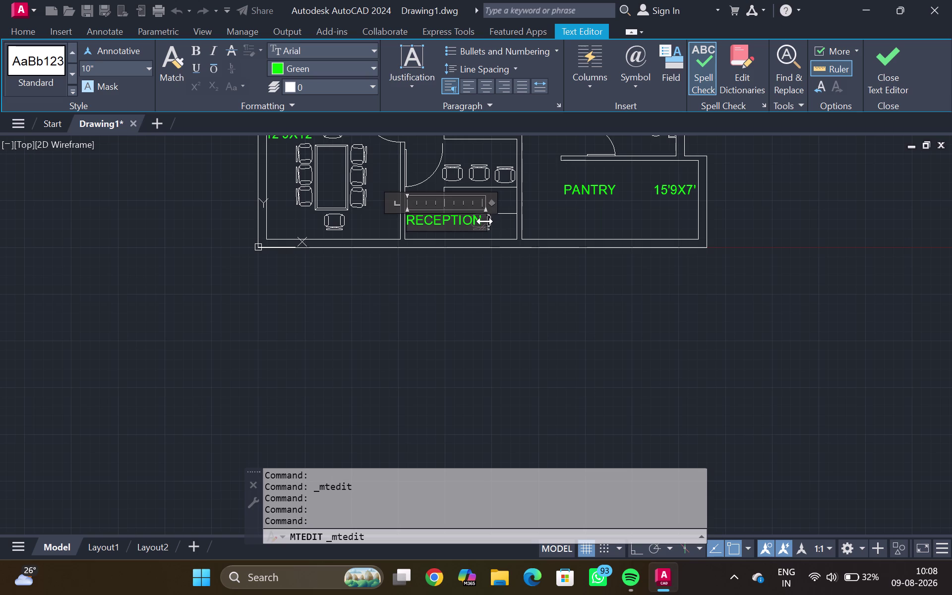
key(BackSpace)
key(BackSpace)
key(BackSpace)
key(BackSpace)
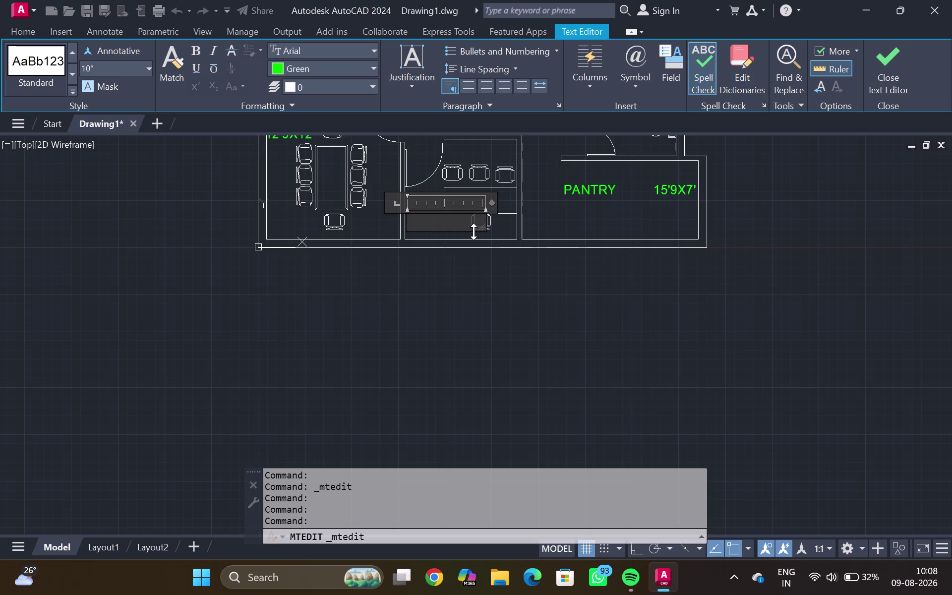
text(HR ROOM)
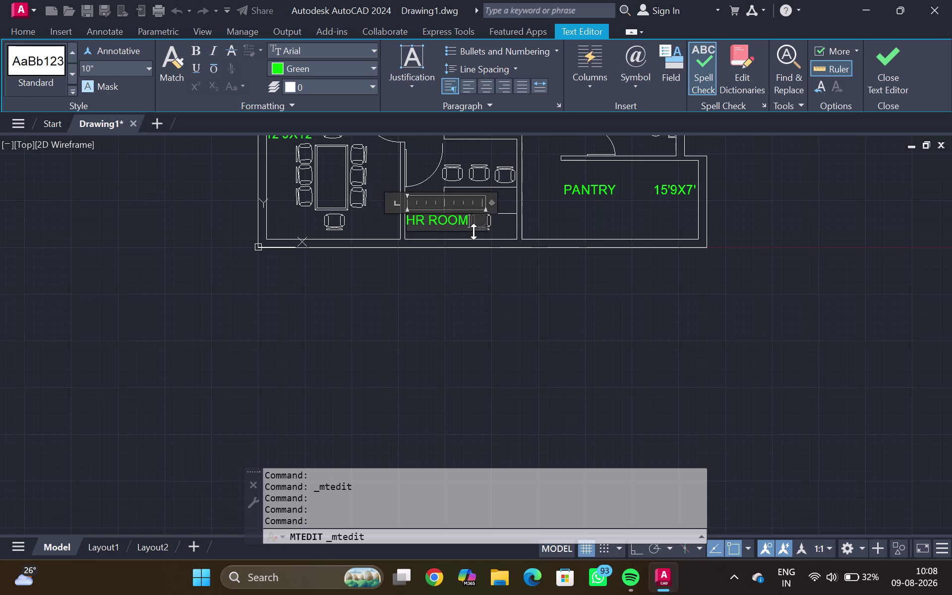
click(466, 310)
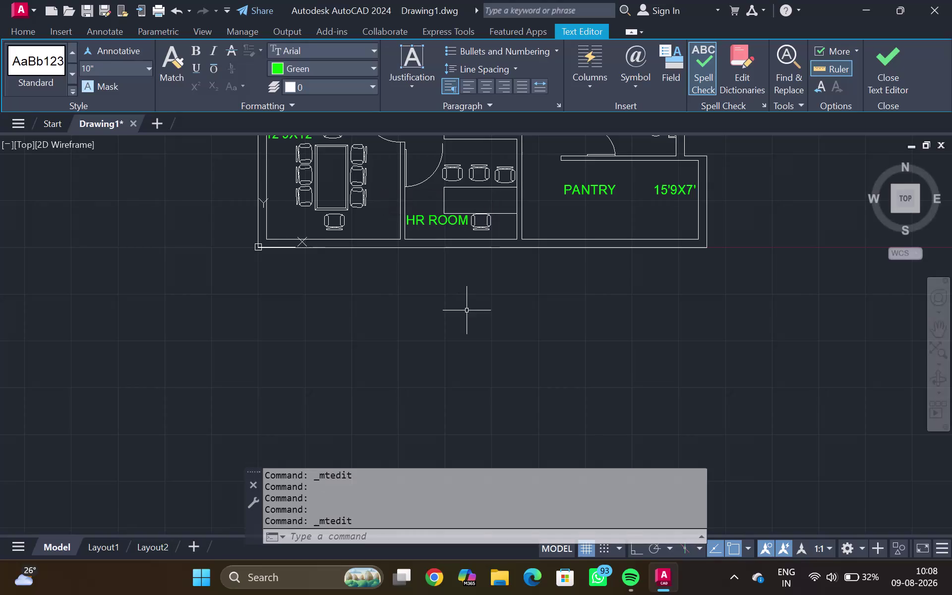
Erase the twelve loose door and chair pieces to the right of the floor plan.
scroll(down, 3)
middle_drag(421, 160, 420, 278)
scroll(down, 3)
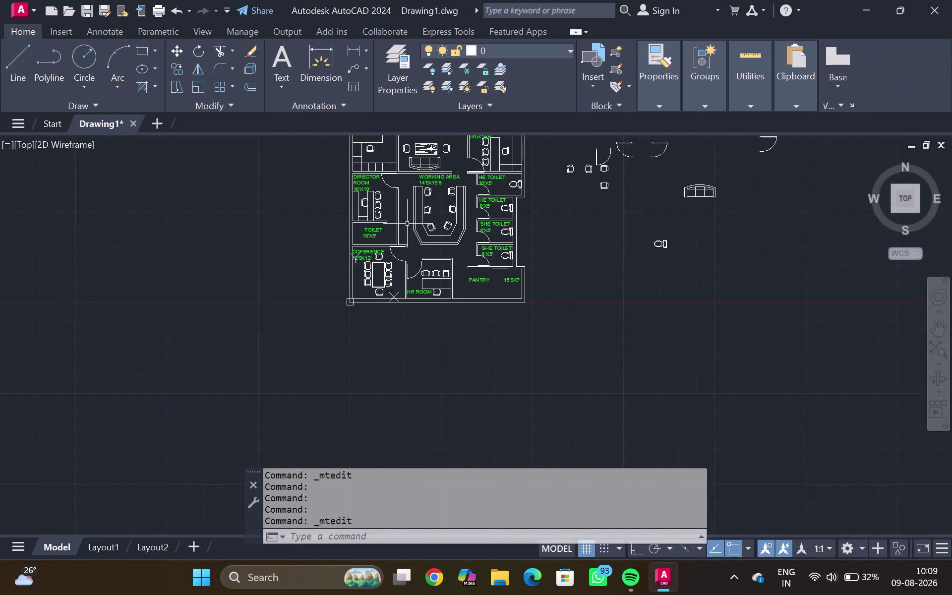
middle_drag(413, 187, 394, 214)
scroll(up, 3)
scroll(up, 3)
middle_drag(393, 195, 377, 245)
scroll(down, 3)
drag(489, 204, 578, 330)
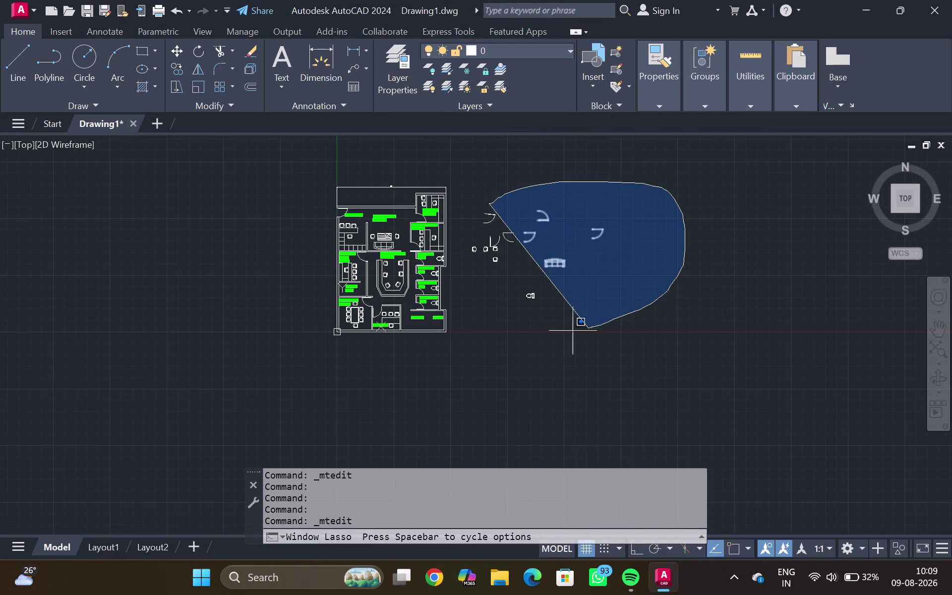
drag(578, 330, 464, 243)
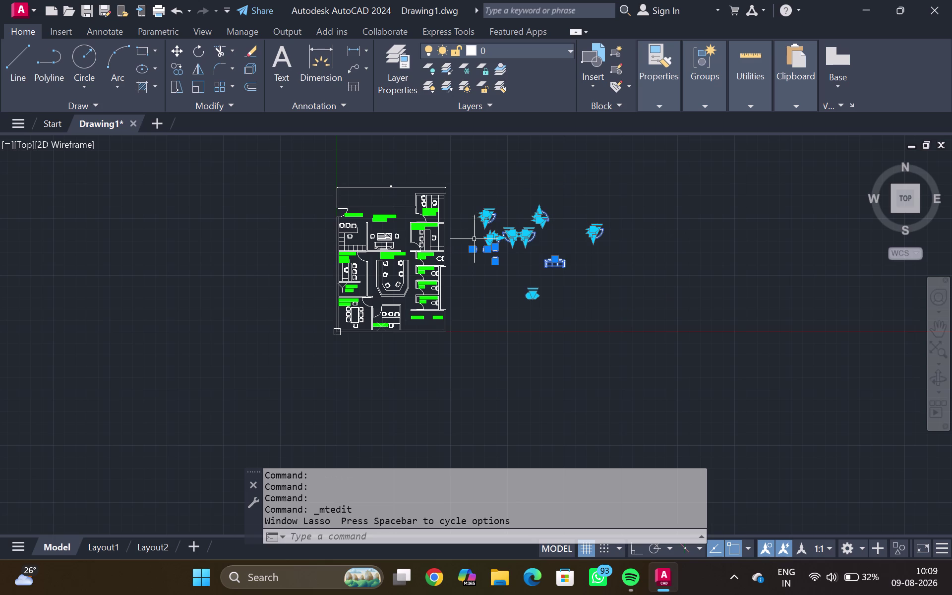
key(Delete)
scroll(down, 3)
middle_drag(427, 255, 427, 248)
scroll(up, 3)
middle_drag(427, 240, 499, 264)
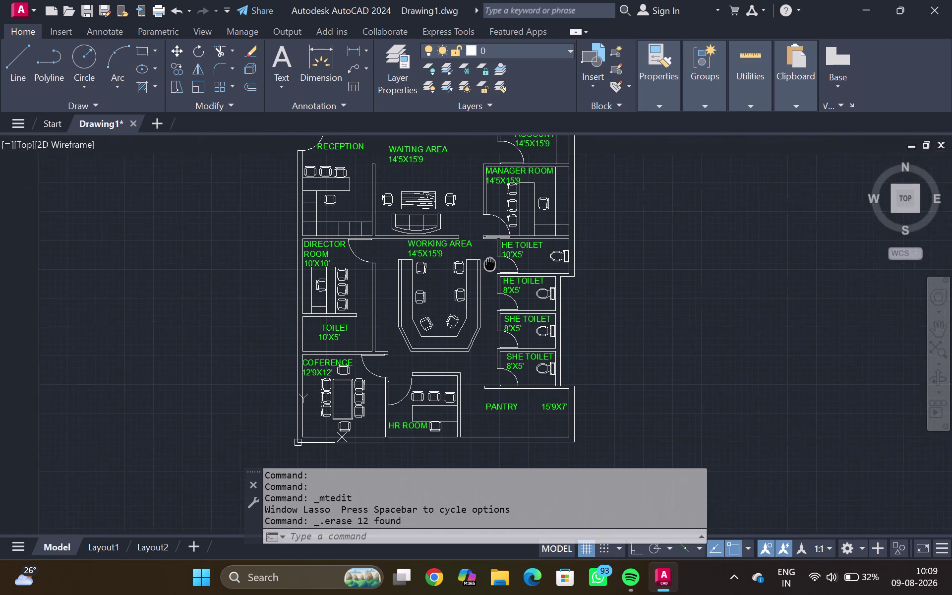
middle_drag(499, 263, 511, 262)
middle_drag(504, 276, 499, 90)
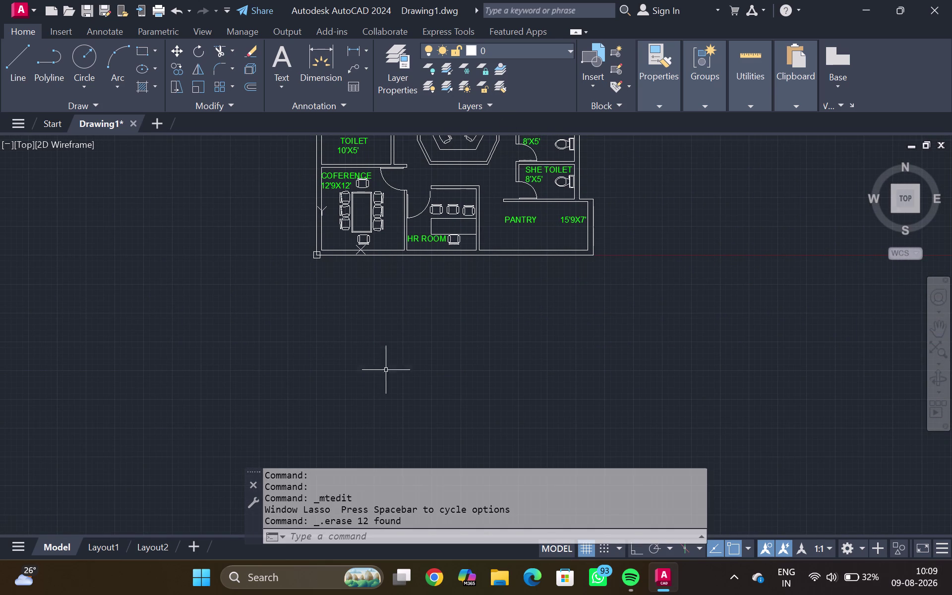
Zoom in on the HR room's bottom wall and abandon a wrongly angled first line.
scroll(up, 3)
key(l)
key(Return)
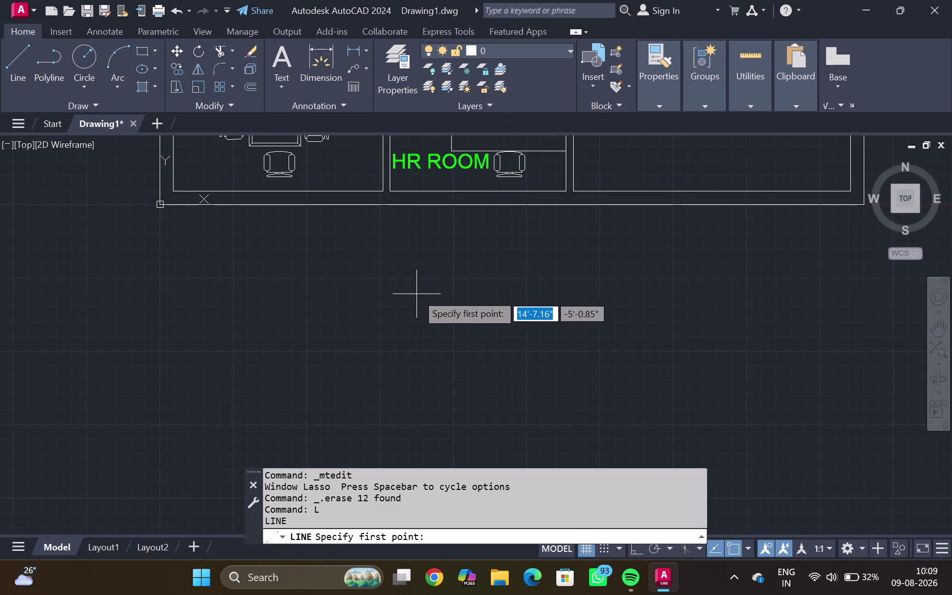
middle_drag(415, 275, 420, 326)
scroll(up, 3)
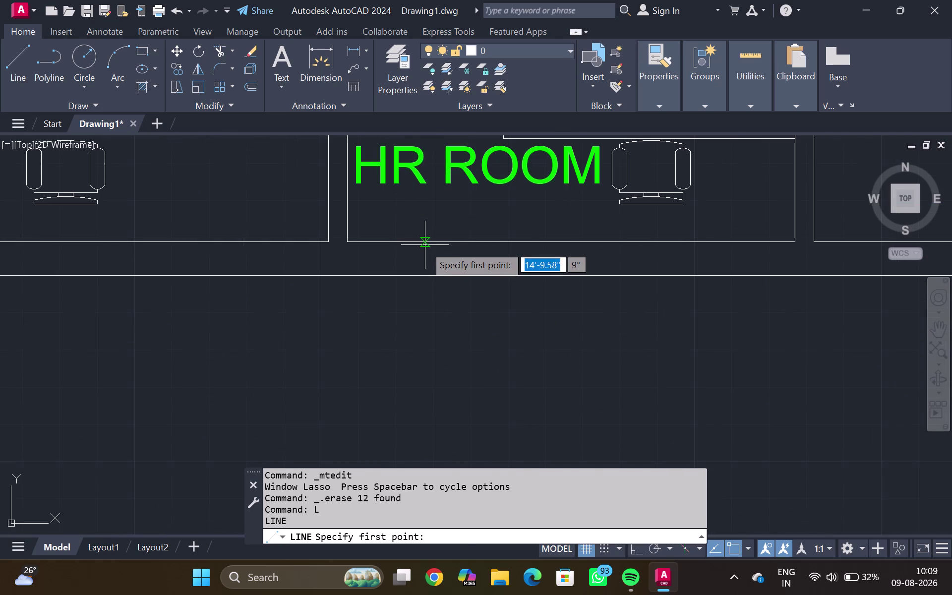
click(423, 245)
click(423, 272)
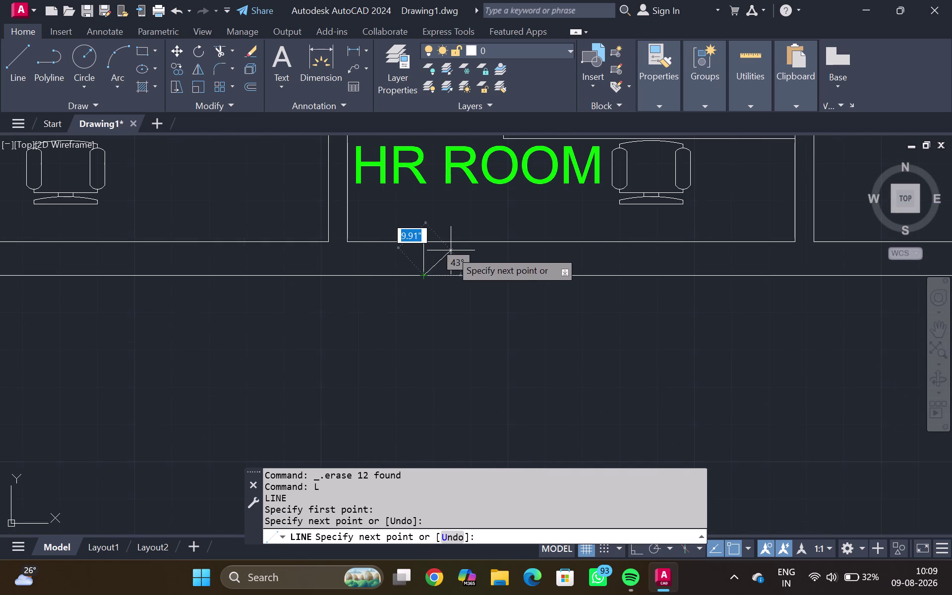
key(Escape)
Draw the left jamb line across the HR room wall, trying a 6' length.
key(l)
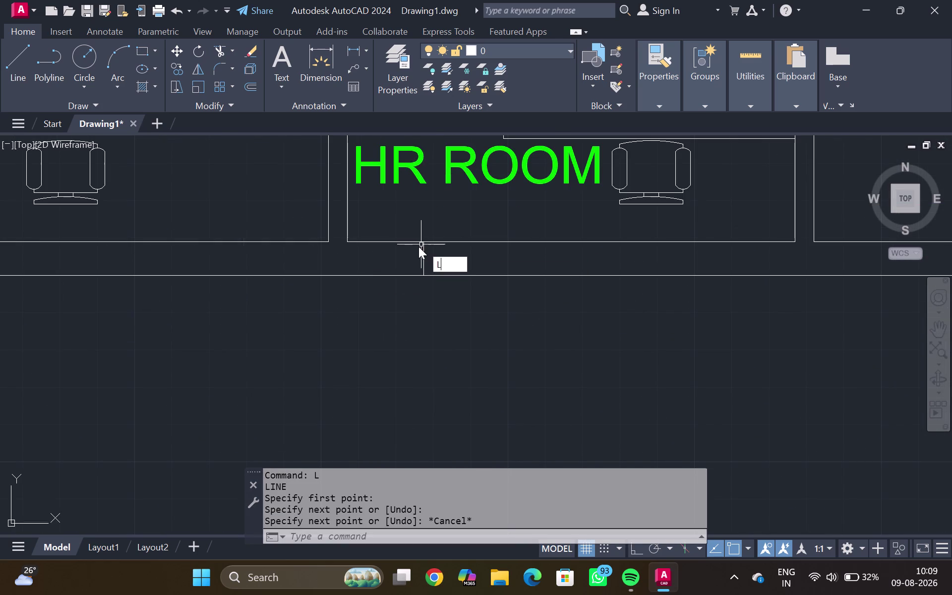
key(Return)
click(419, 246)
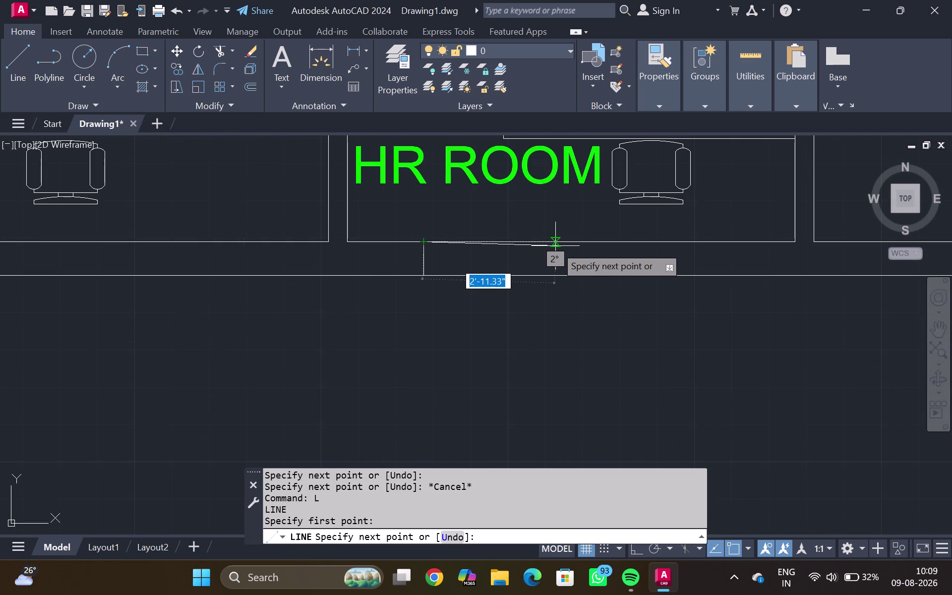
text(6')
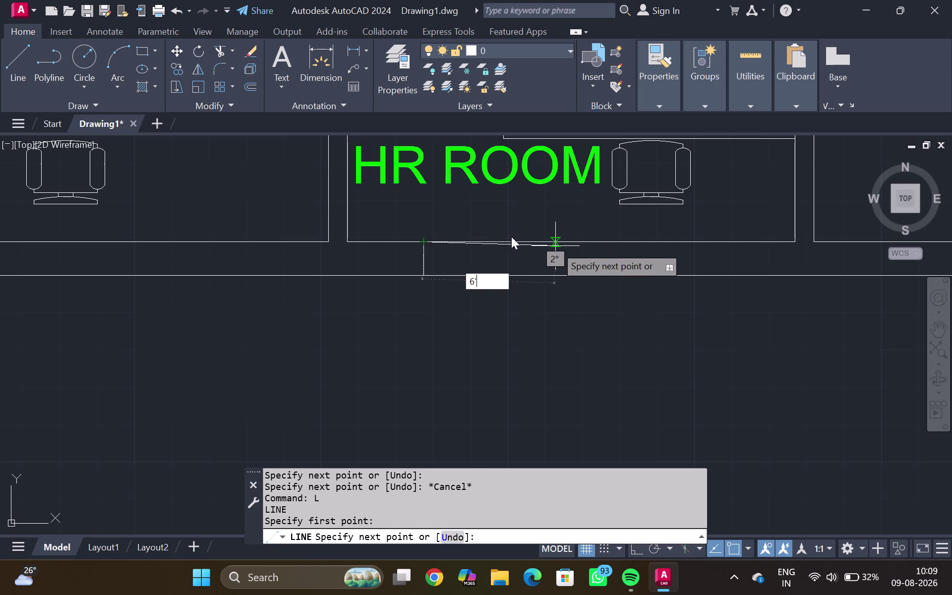
key(Escape)
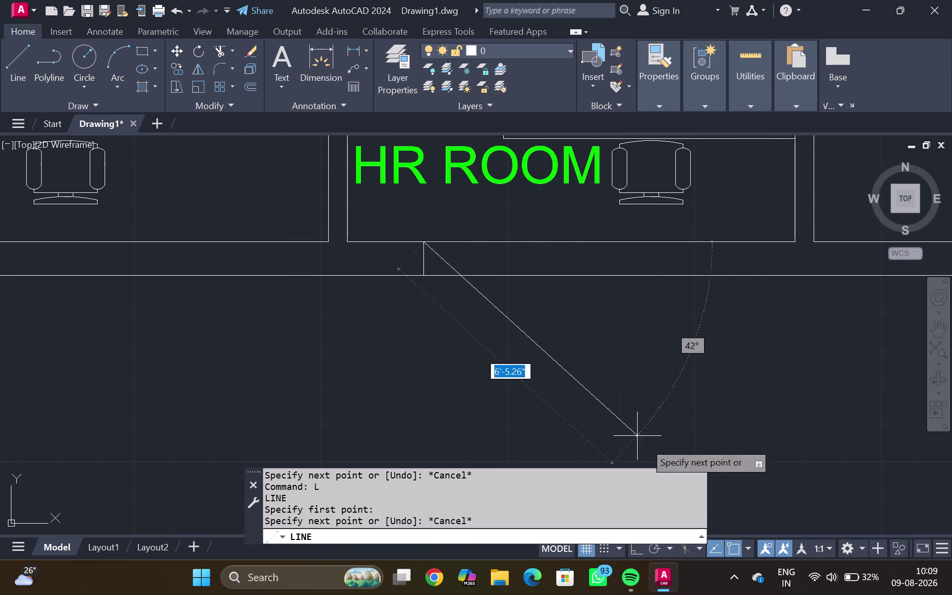
Draw the right jamb line across the wall, 6' from the left jamb.
click(632, 553)
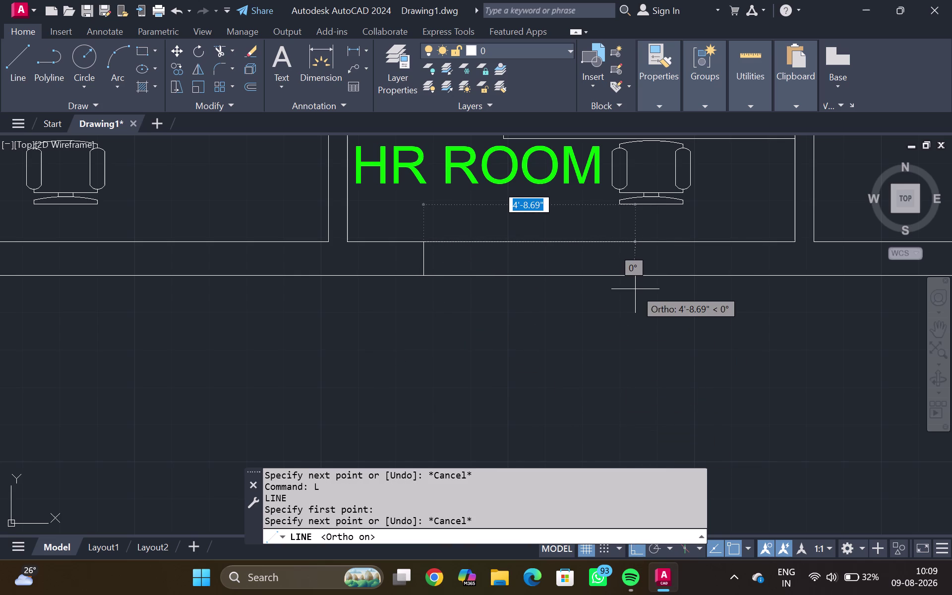
text(6')
key(Return)
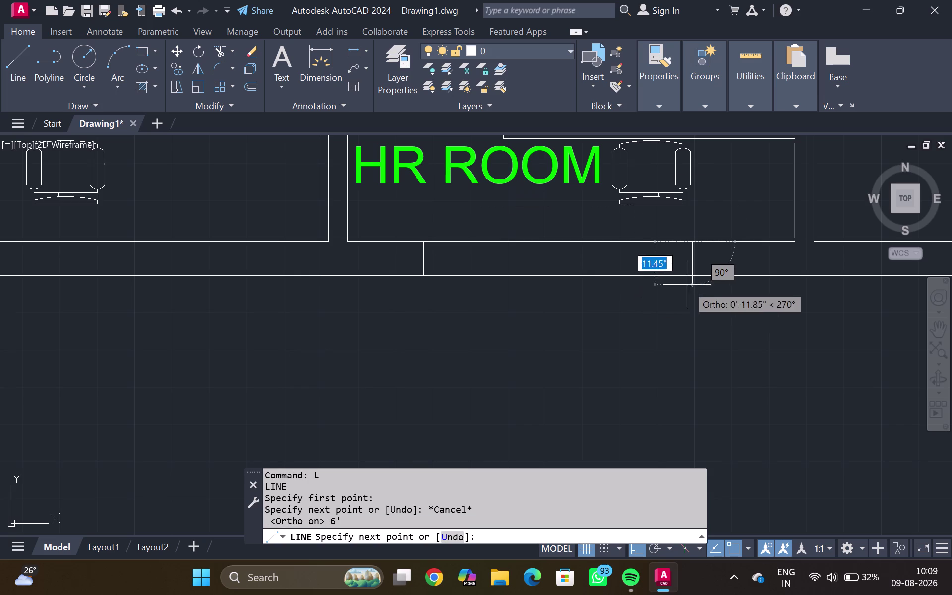
click(692, 272)
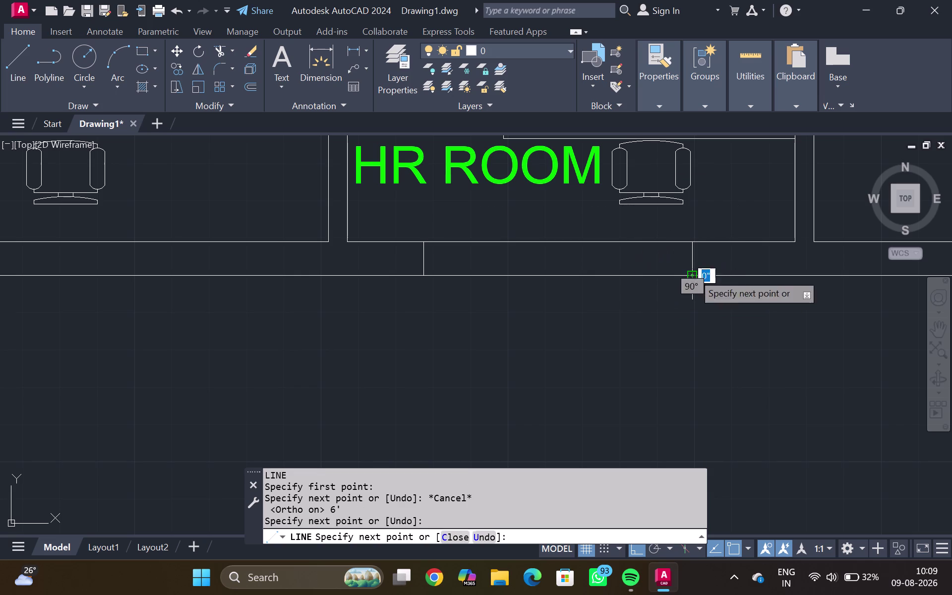
key(Escape)
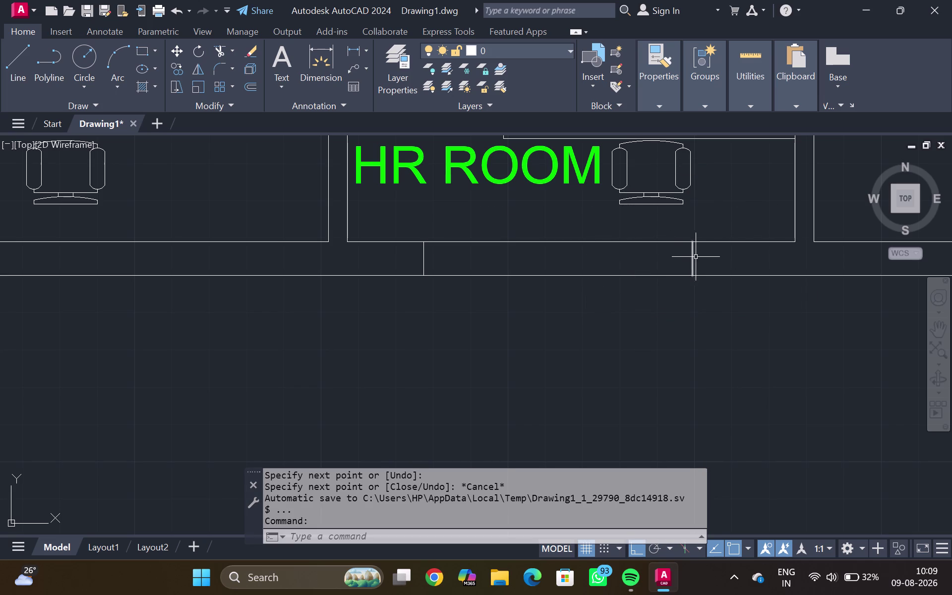